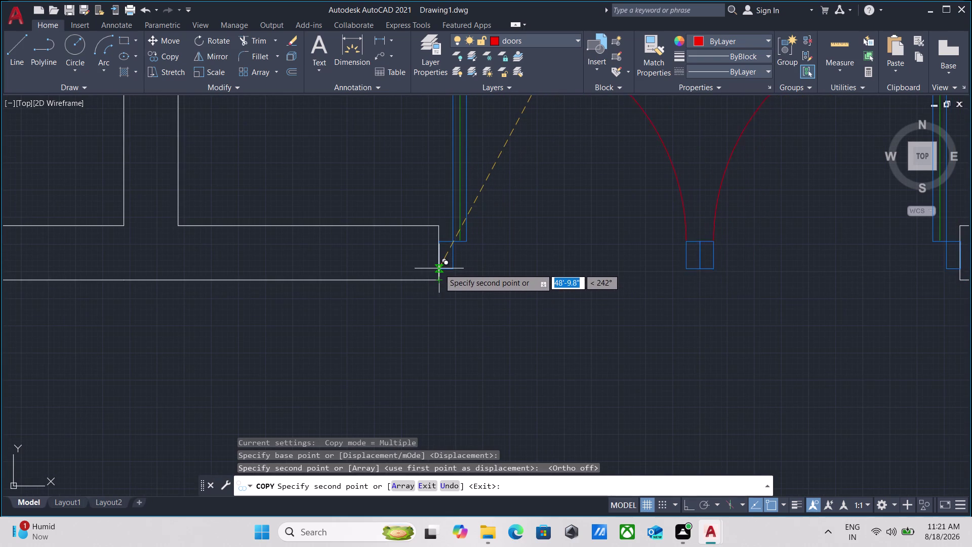
Place the last copy of the door pieces and end the Copy command.
click(440, 281)
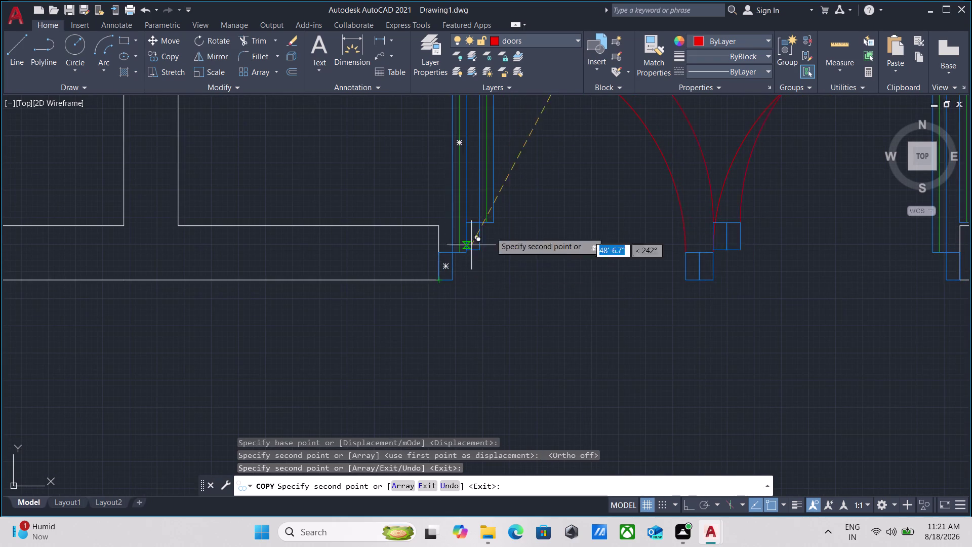
scroll(down, 3)
key(Escape)
Move the left doorway's two jamb pieces onto the wall end.
scroll(up, 3)
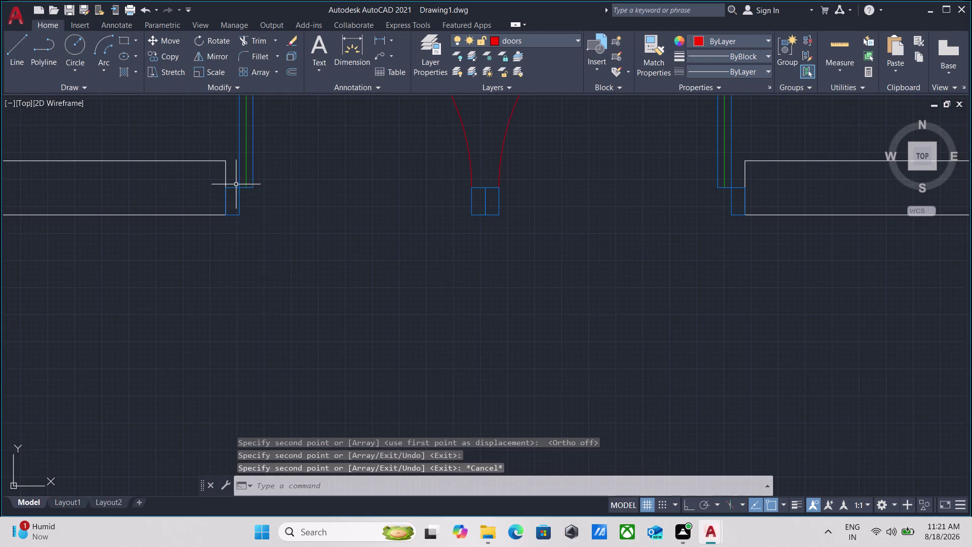
scroll(up, 3)
scroll(down, 3)
middle_drag(236, 176, 229, 331)
scroll(up, 3)
drag(252, 339, 251, 322)
click(213, 190)
key(m)
key(Return)
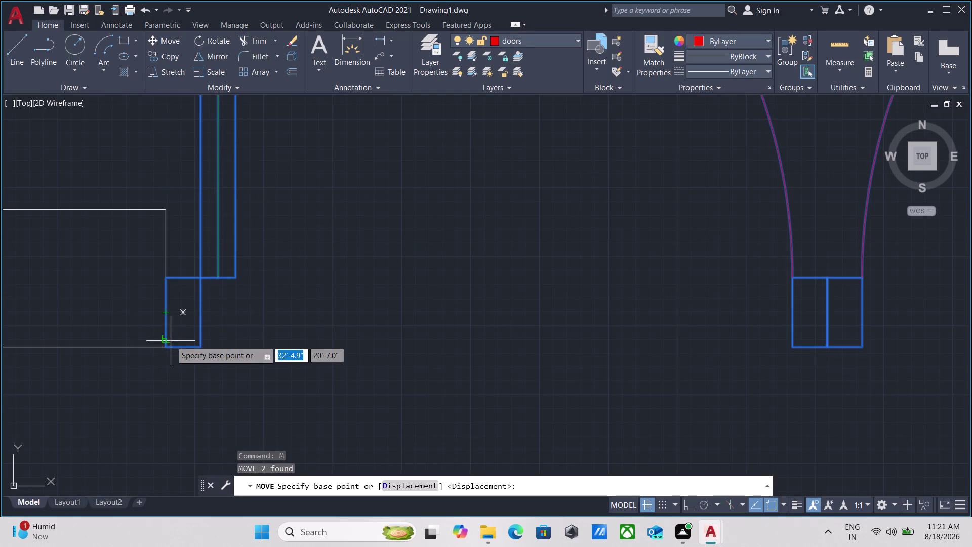
click(165, 312)
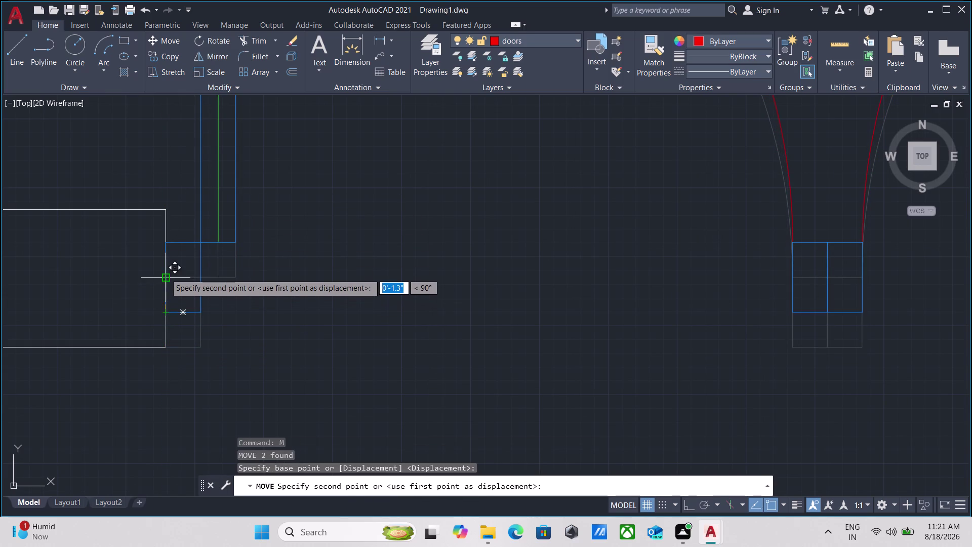
click(167, 280)
Move the next lower doorway's jamb pieces to align with its wall end.
scroll(down, 3)
scroll(down, 3)
middle_drag(300, 285, 139, 286)
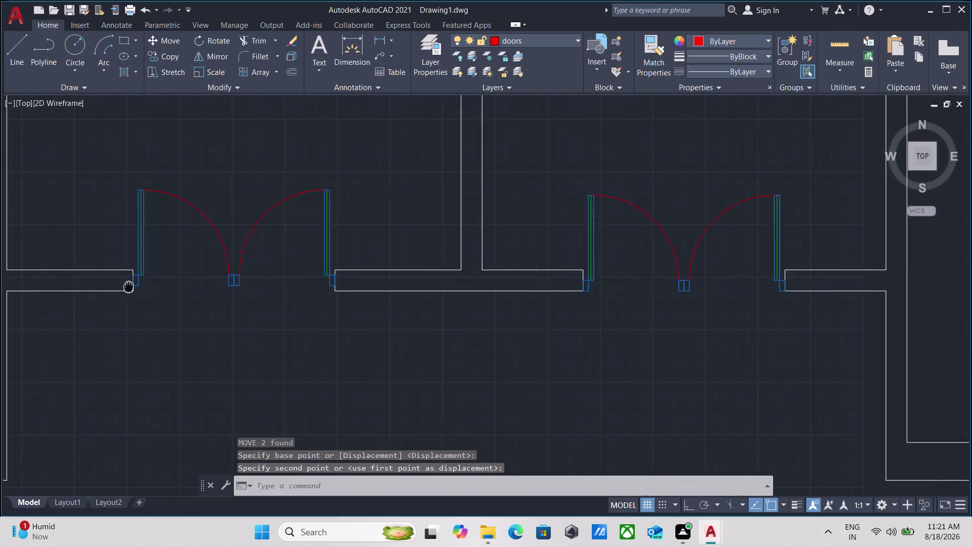
middle_drag(140, 286, 85, 287)
middle_drag(425, 291, 218, 336)
scroll(up, 3)
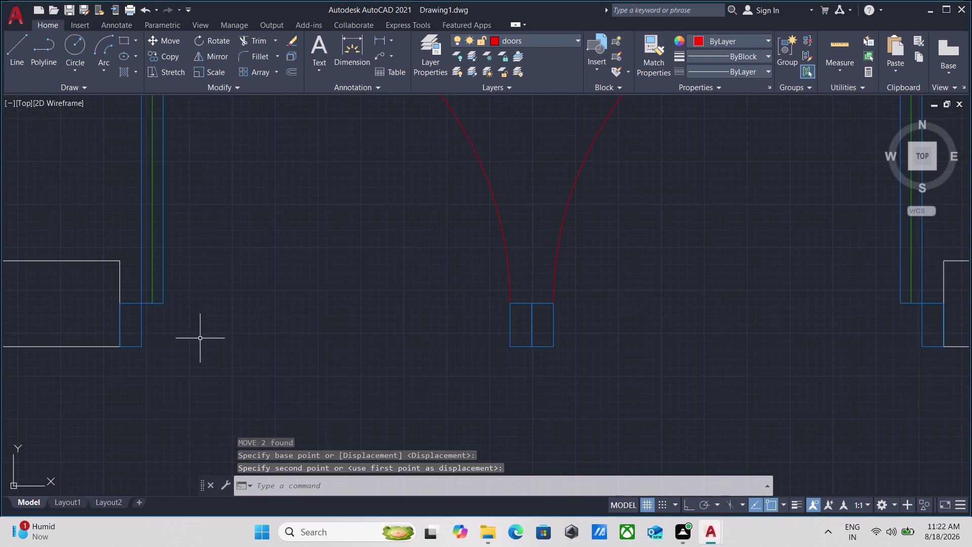
middle_drag(202, 338, 351, 308)
drag(349, 307, 340, 297)
click(289, 231)
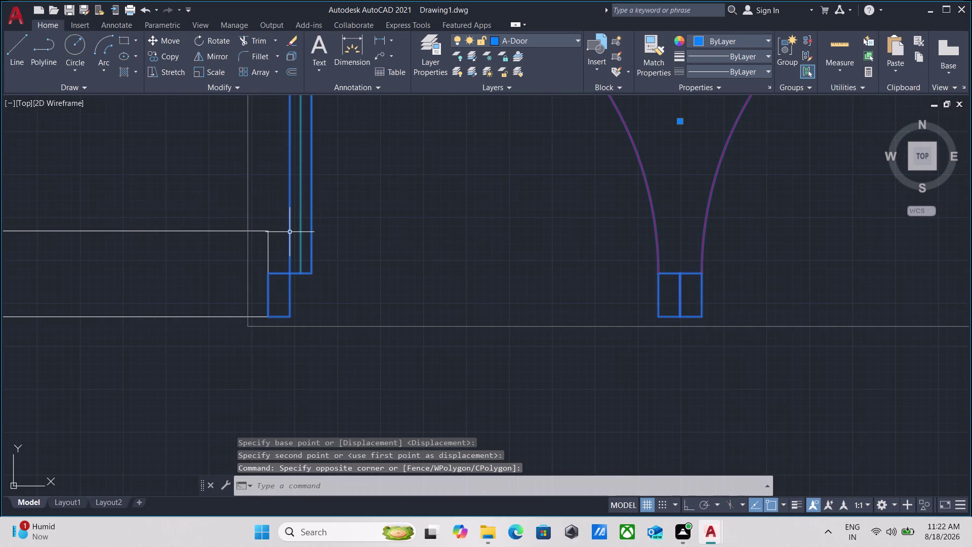
key(m)
key(Return)
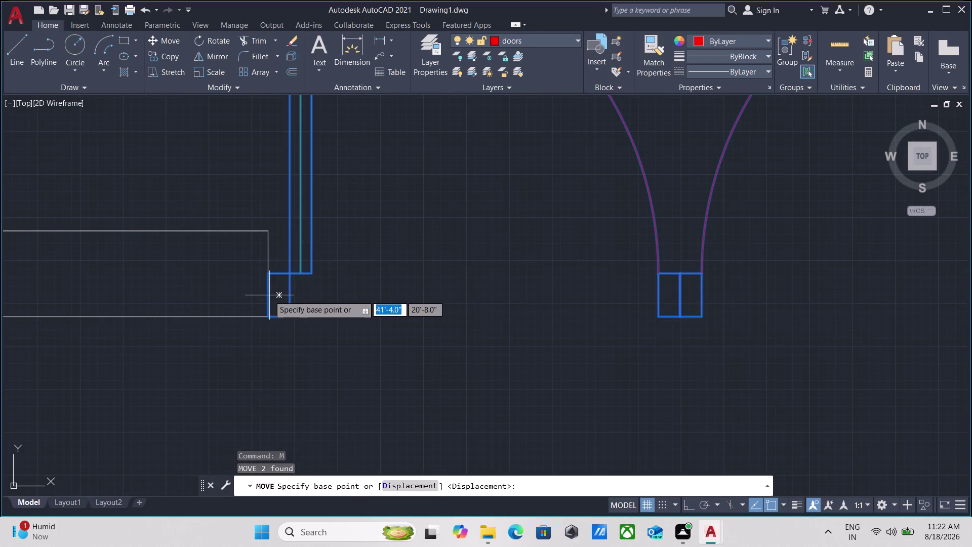
click(267, 295)
click(267, 272)
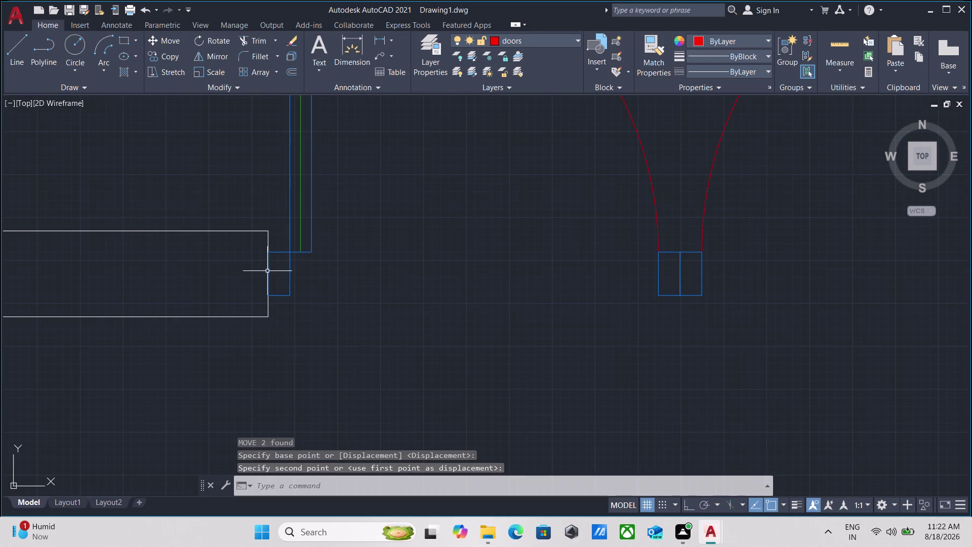
Pan and zoom around the floor plan to review the placed door blocks.
scroll(down, 3)
scroll(down, 3)
middle_drag(487, 250, 461, 304)
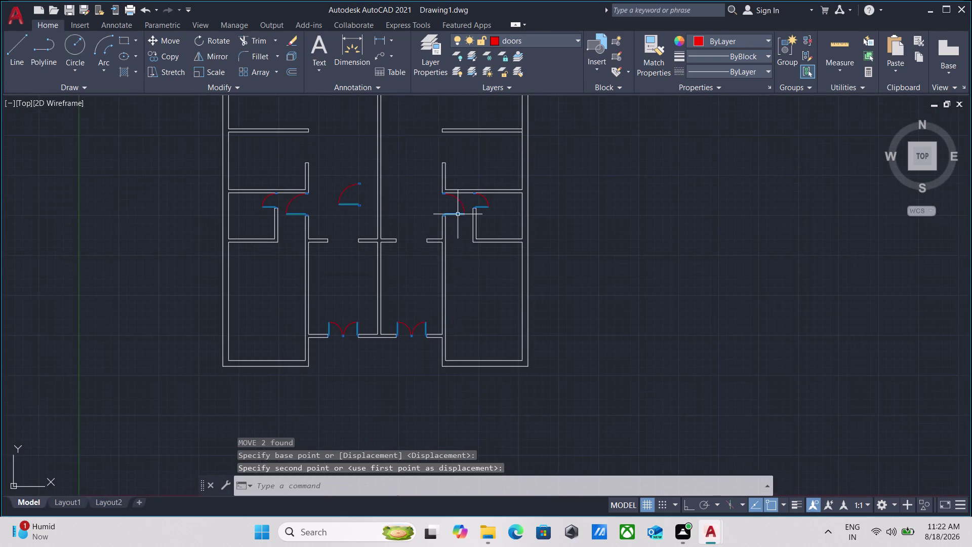
scroll(up, 3)
scroll(down, 3)
middle_drag(294, 271, 340, 318)
scroll(up, 3)
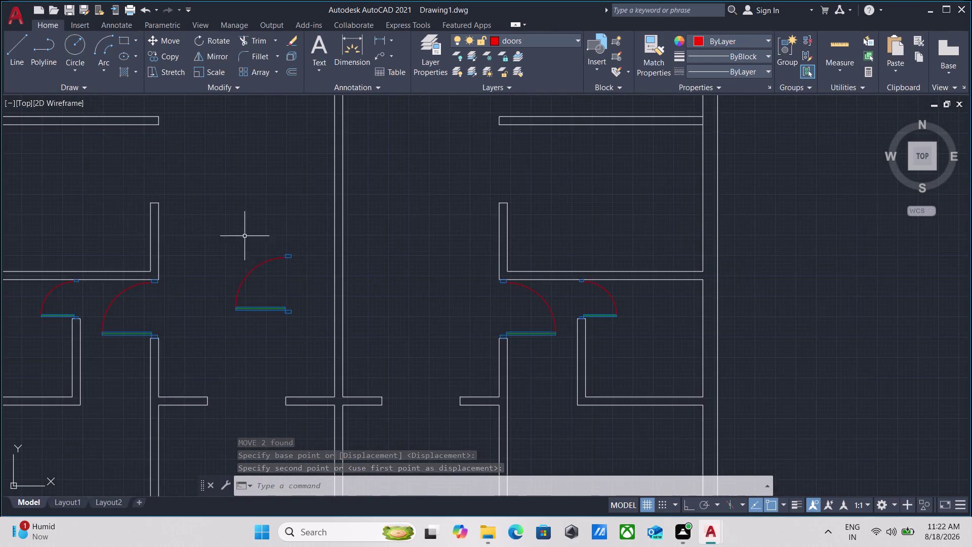
scroll(down, 3)
middle_drag(239, 227, 242, 255)
middle_drag(271, 209, 279, 300)
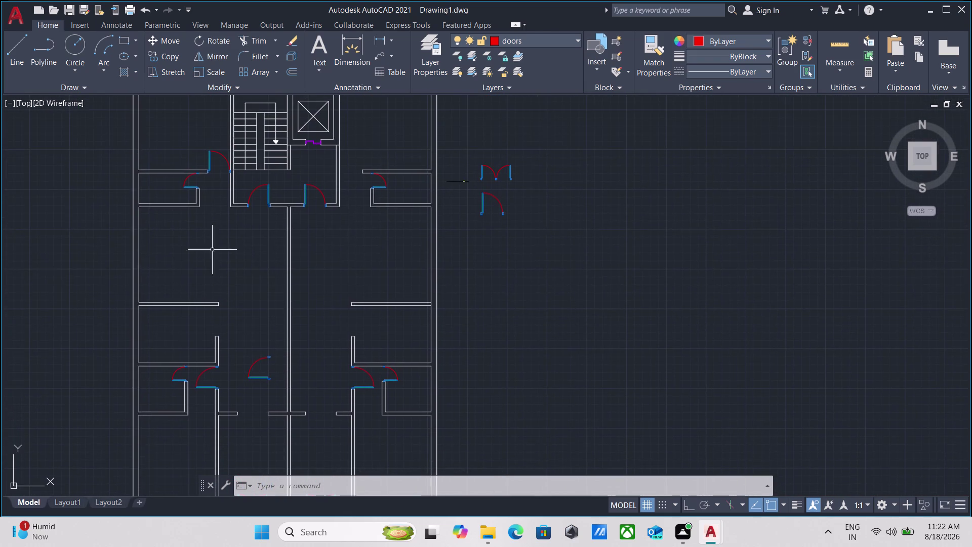
scroll(up, 3)
middle_drag(202, 247, 211, 308)
scroll(down, 3)
scroll(up, 3)
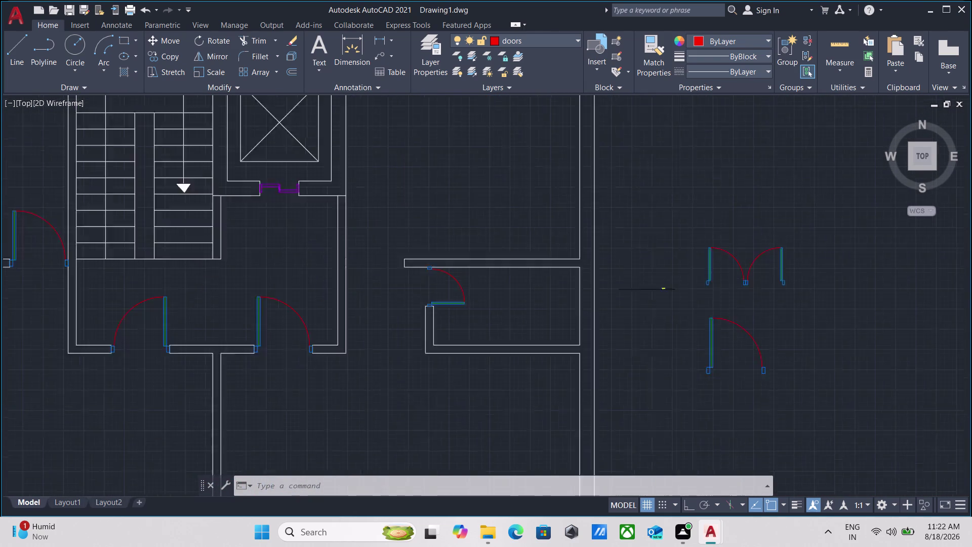
scroll(down, 3)
scroll(down, 3)
middle_drag(301, 369, 322, 257)
scroll(down, 3)
scroll(up, 3)
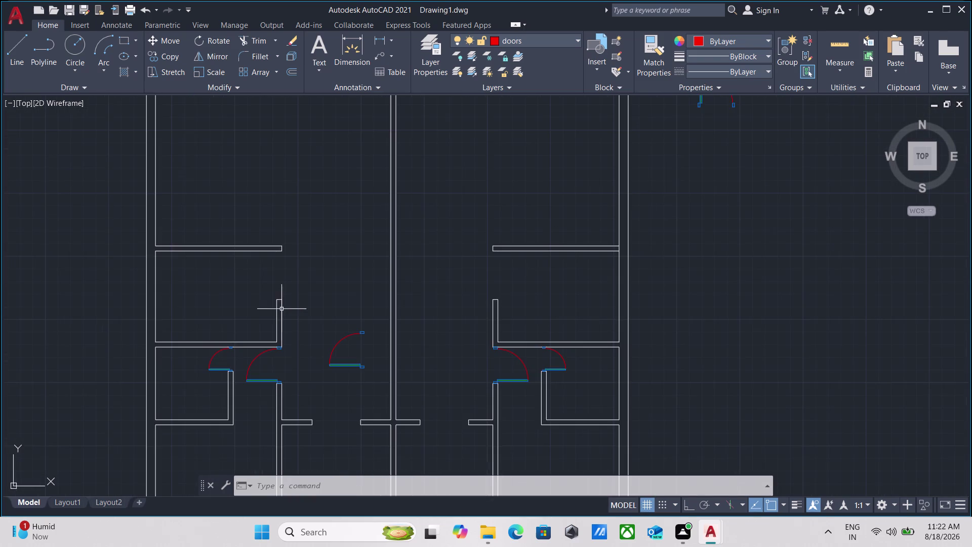
scroll(up, 3)
scroll(down, 3)
middle_drag(258, 386, 240, 292)
middle_drag(209, 379, 209, 292)
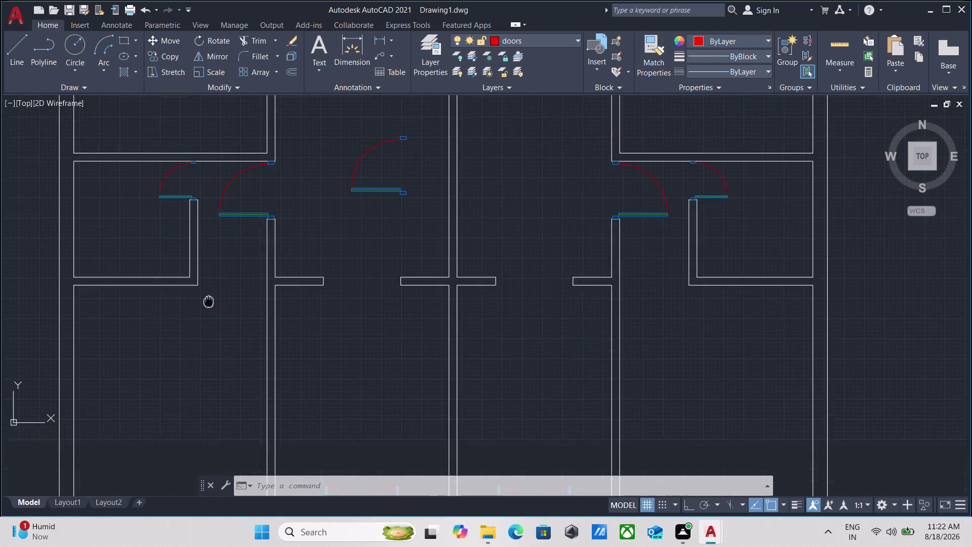
middle_drag(209, 292, 209, 235)
scroll(down, 3)
middle_drag(191, 345, 193, 256)
scroll(up, 3)
scroll(down, 3)
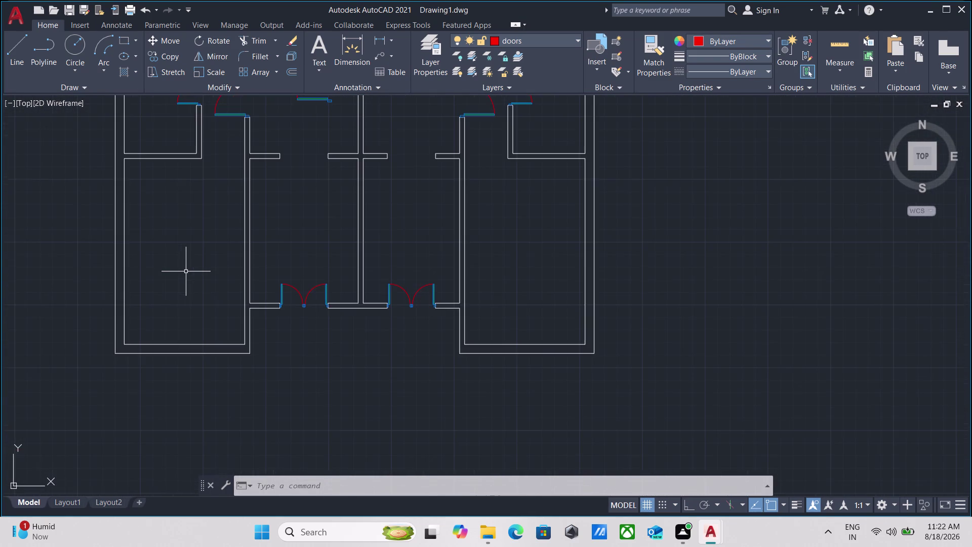
scroll(down, 3)
middle_drag(395, 176, 358, 329)
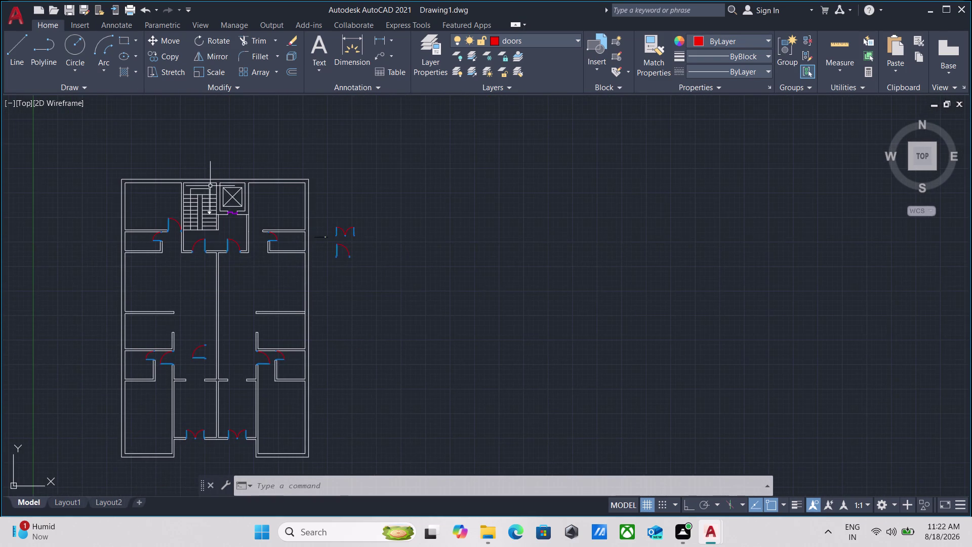
scroll(up, 3)
scroll(down, 3)
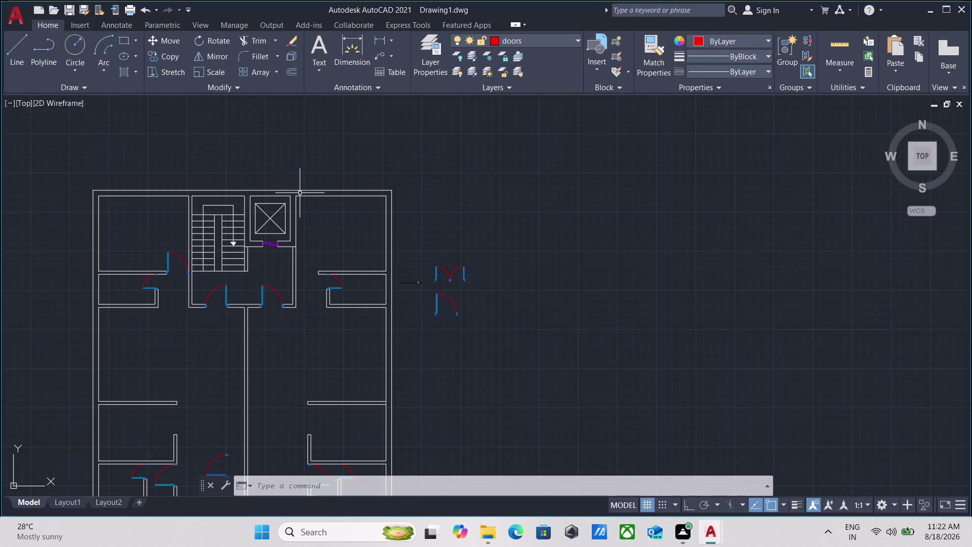
scroll(down, 3)
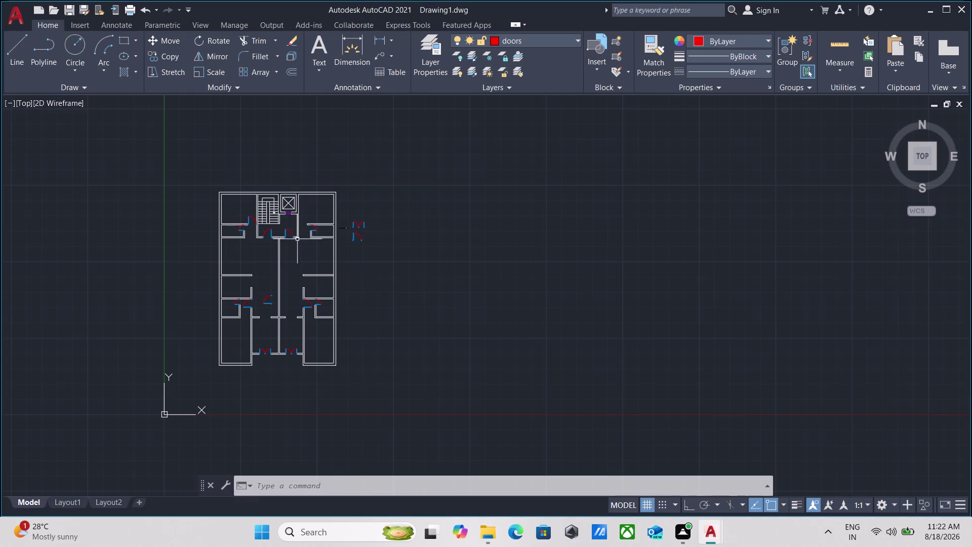
scroll(up, 3)
scroll(down, 3)
scroll(up, 3)
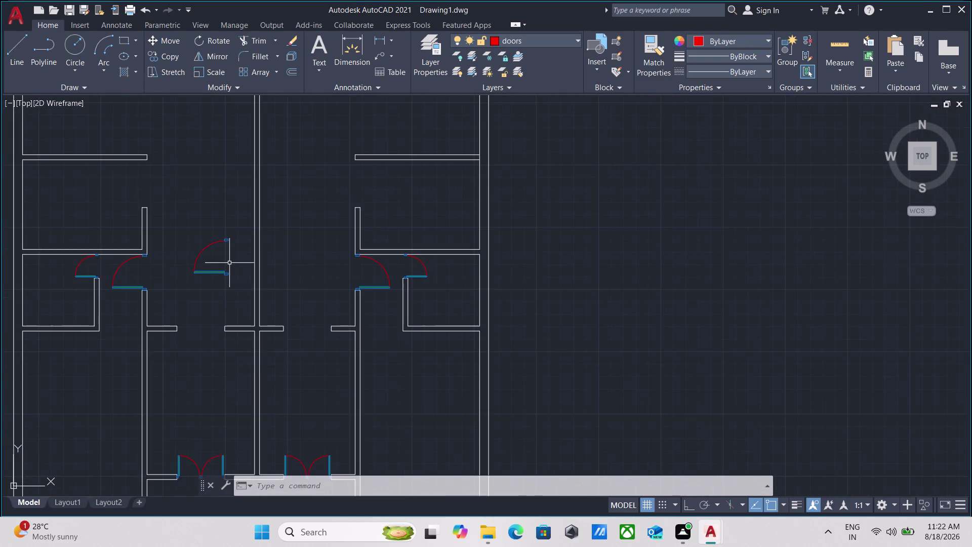
scroll(up, 3)
Window-select the extra corridor door block and bring up its context menu.
drag(248, 333, 244, 324)
click(199, 241)
scroll(down, 3)
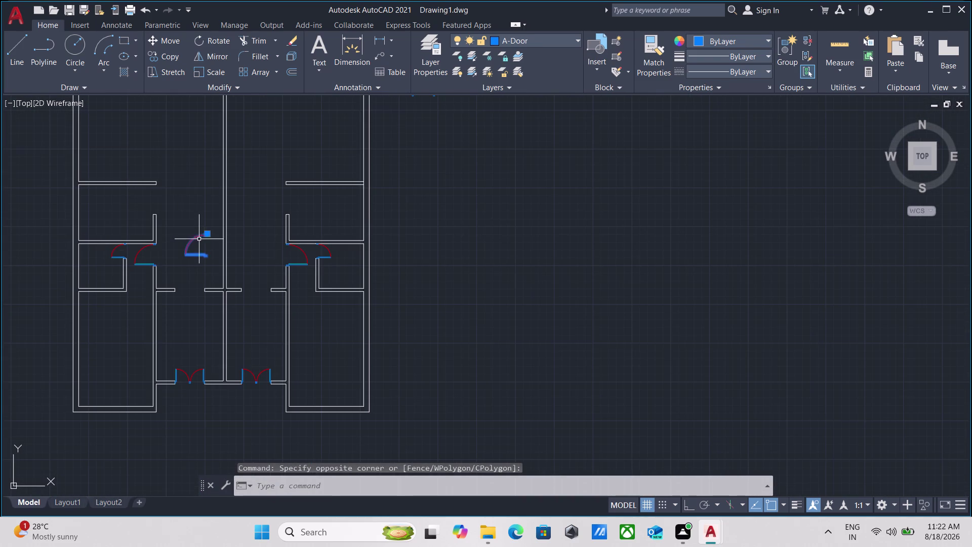
right_click(185, 188)
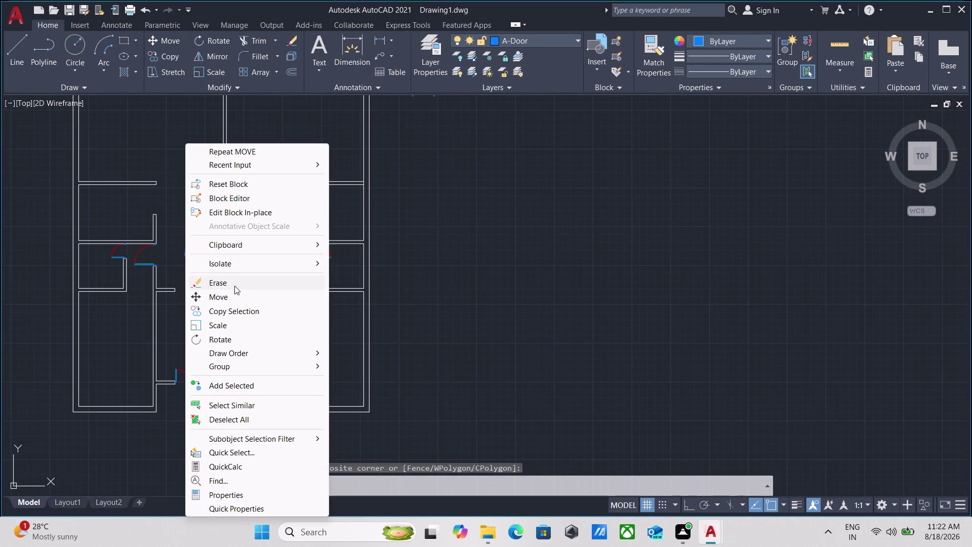
Erase the selected corridor door and confirm the corridor is clear.
click(230, 284)
scroll(down, 3)
middle_drag(207, 242, 221, 279)
Pan and zoom across the plan to the staircase and top-left room.
scroll(up, 3)
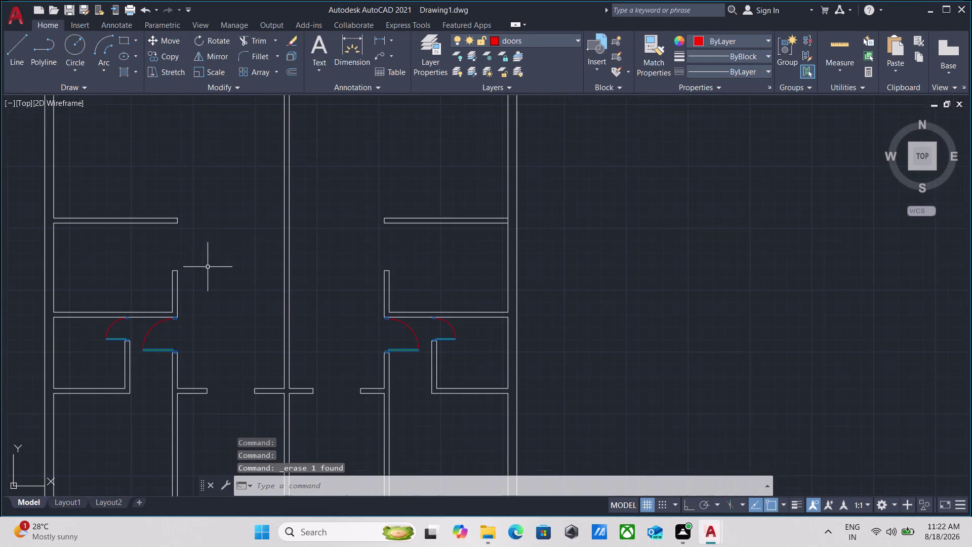
scroll(up, 3)
scroll(down, 3)
middle_drag(167, 247, 230, 278)
scroll(down, 3)
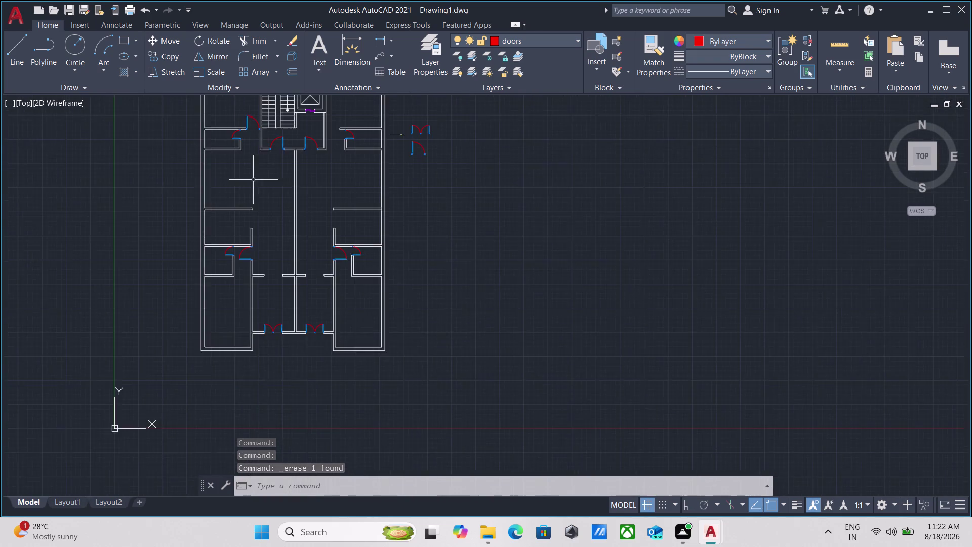
middle_drag(253, 179, 246, 208)
scroll(up, 3)
scroll(down, 3)
scroll(down, 3)
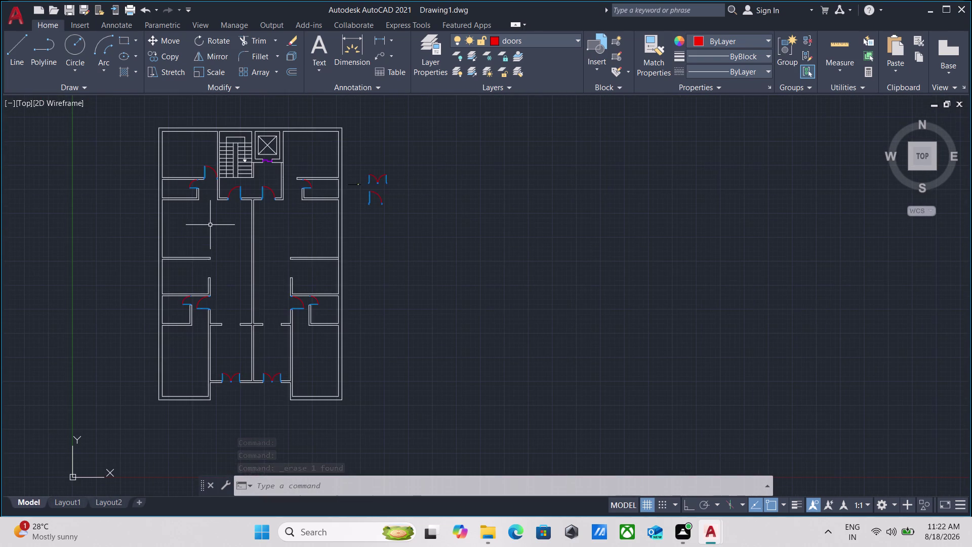
scroll(up, 3)
scroll(down, 3)
middle_drag(229, 342, 256, 220)
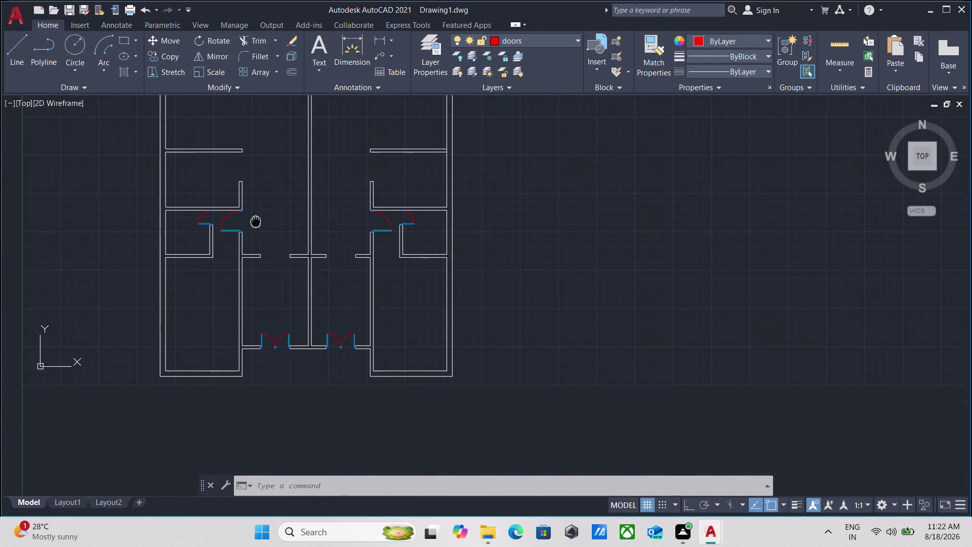
scroll(up, 3)
scroll(down, 3)
scroll(down, 3)
middle_drag(261, 197, 248, 356)
scroll(up, 3)
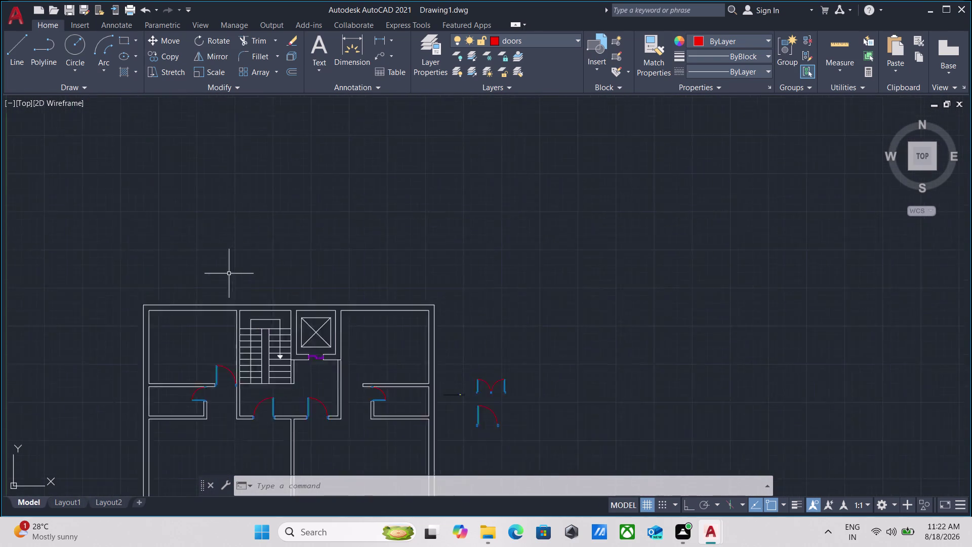
scroll(up, 3)
middle_drag(182, 373, 212, 331)
scroll(up, 3)
scroll(up, 3)
middle_drag(201, 333, 207, 316)
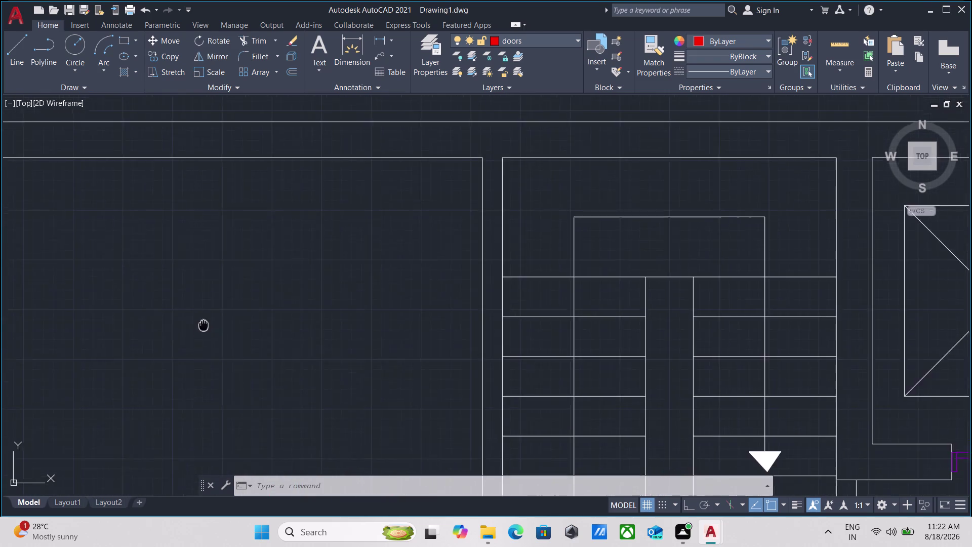
middle_drag(207, 317, 232, 283)
scroll(down, 3)
text(m)
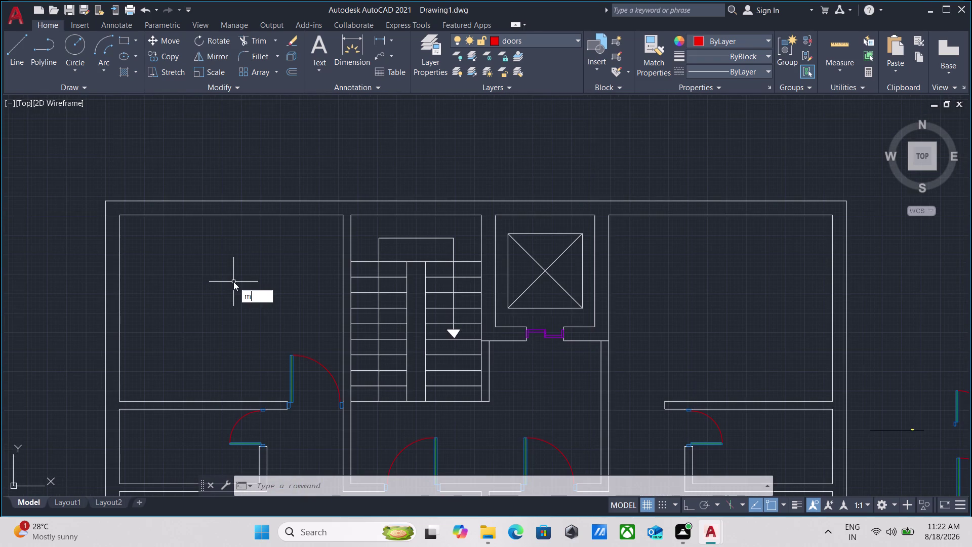
text(ea)
key(Return)
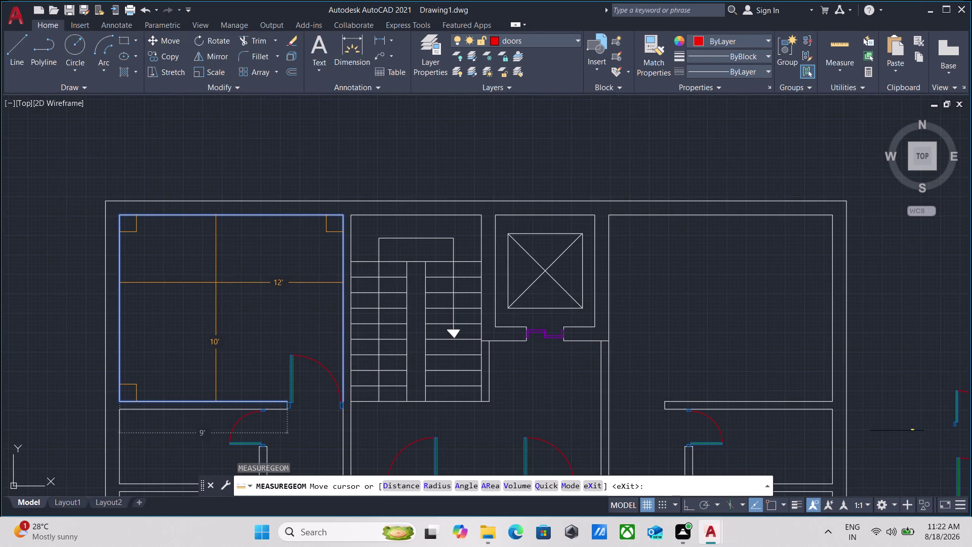
key(Escape)
scroll(down, 3)
middle_drag(215, 281, 222, 251)
scroll(up, 3)
scroll(down, 3)
middle_drag(193, 311, 181, 277)
scroll(down, 3)
scroll(up, 3)
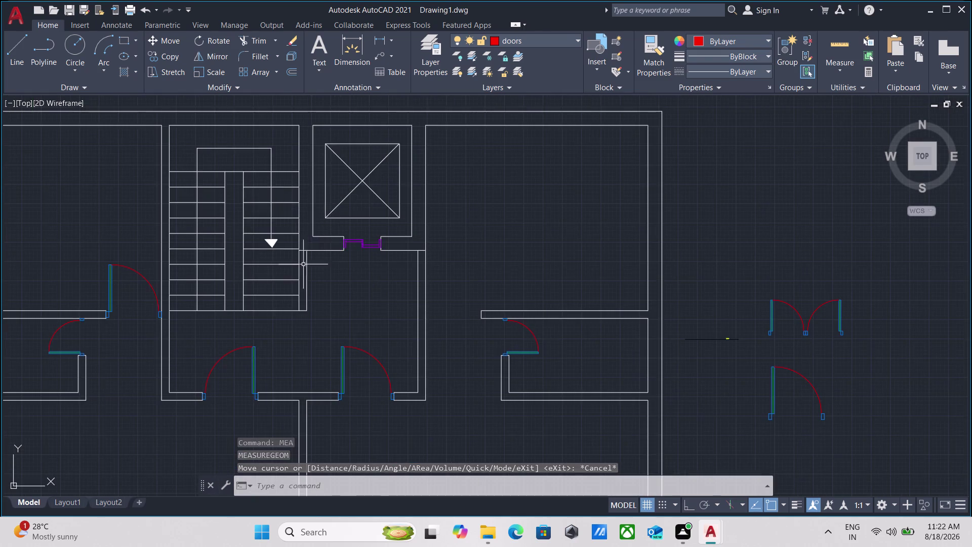
scroll(up, 3)
scroll(down, 3)
scroll(up, 3)
scroll(down, 3)
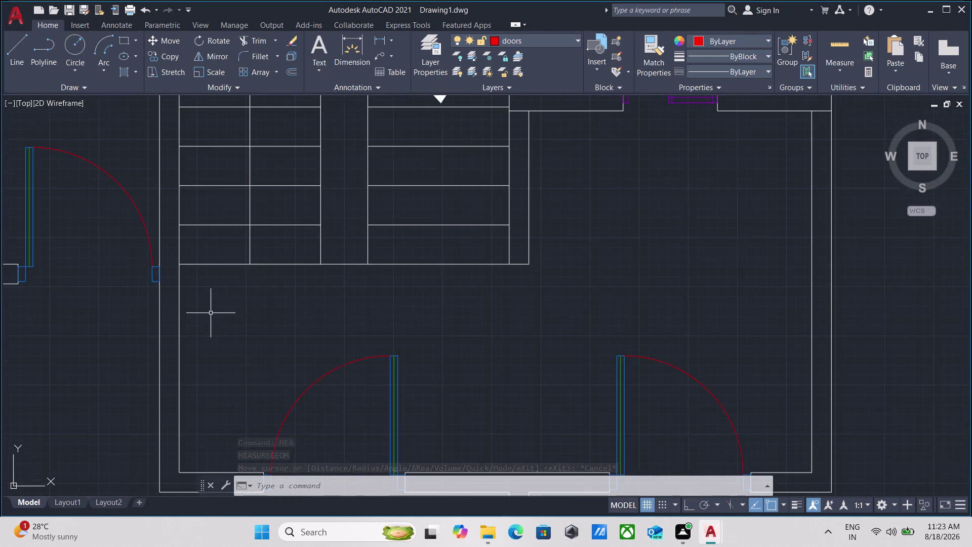
middle_drag(212, 313, 207, 338)
scroll(down, 3)
scroll(up, 3)
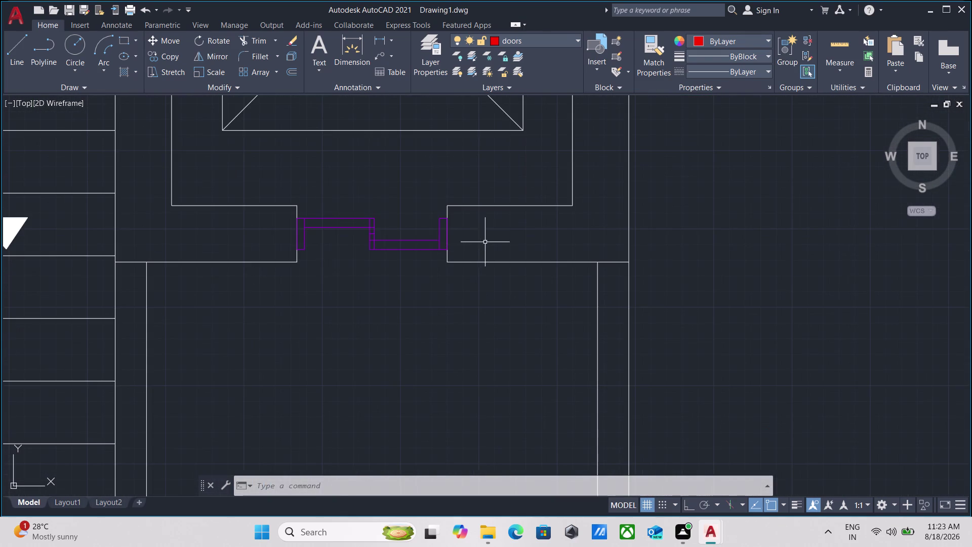
scroll(down, 3)
middle_drag(399, 255, 317, 318)
scroll(up, 3)
scroll(up, 3)
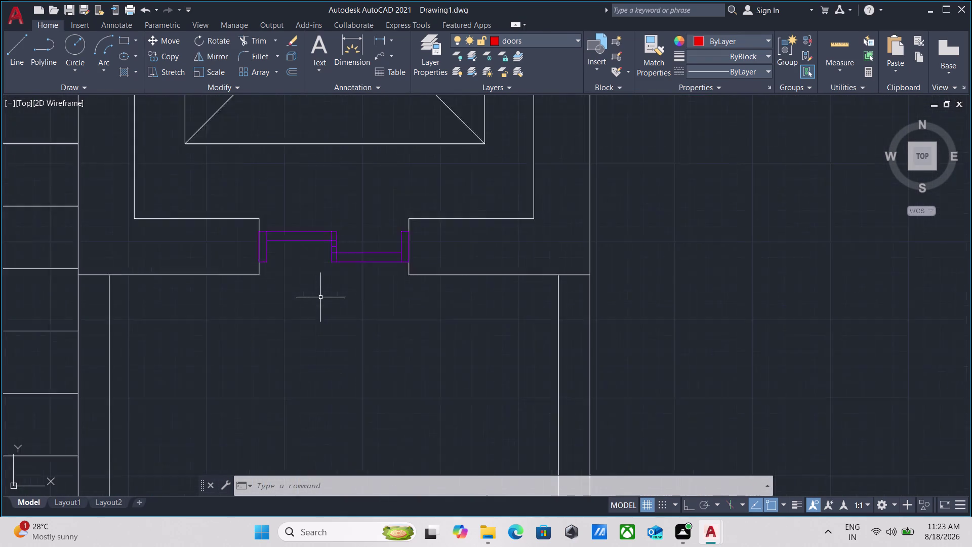
scroll(up, 3)
scroll(up, 3)
middle_click(337, 263)
scroll(down, 3)
scroll(down, 3)
scroll(down, 3)
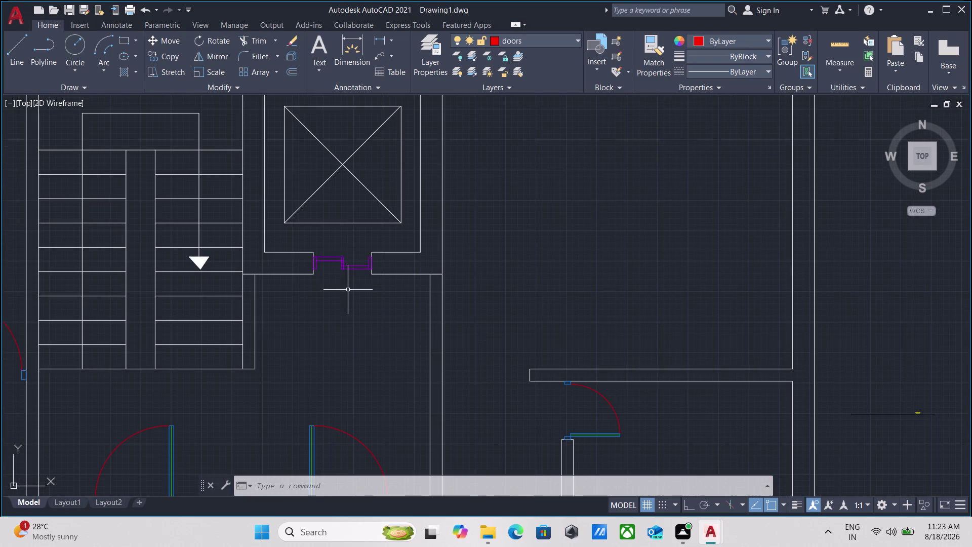
scroll(down, 3)
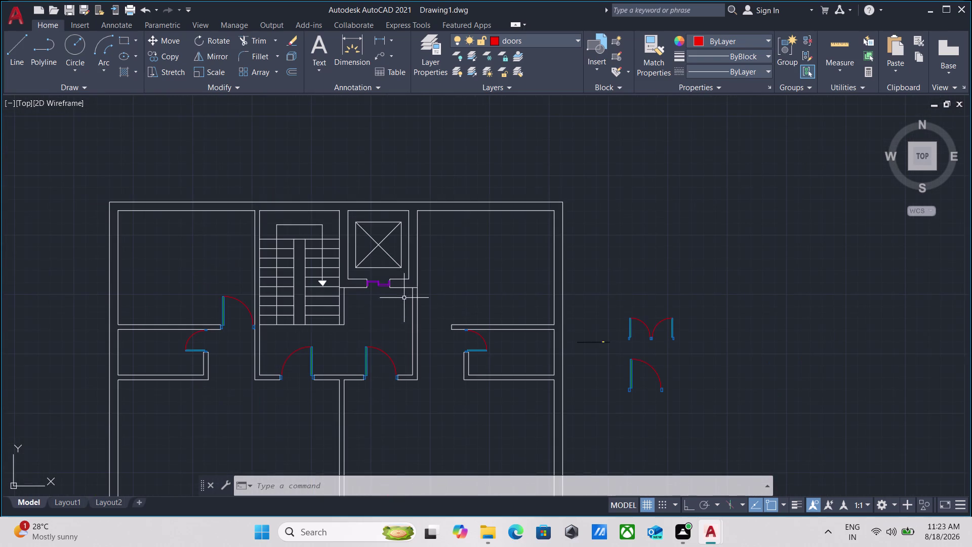
scroll(up, 3)
scroll(down, 3)
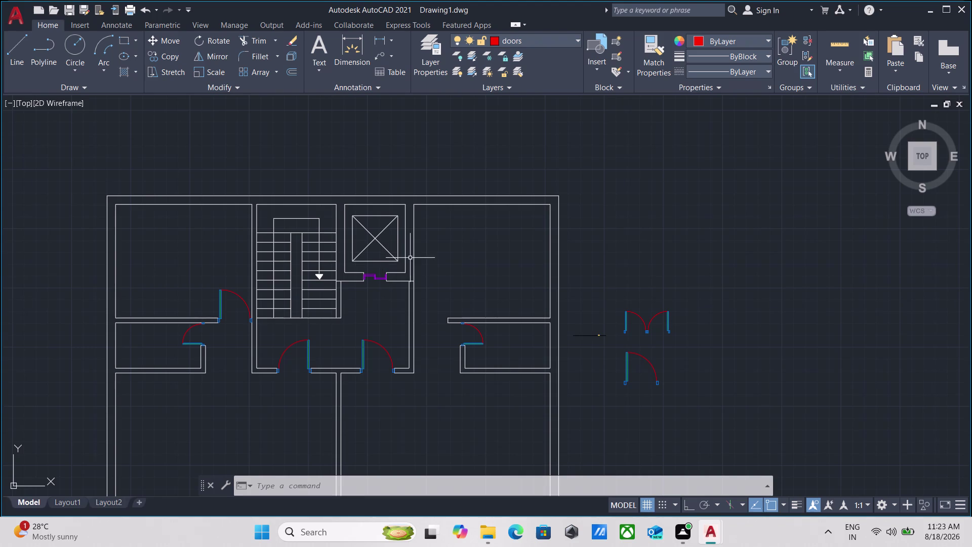
scroll(down, 3)
scroll(up, 3)
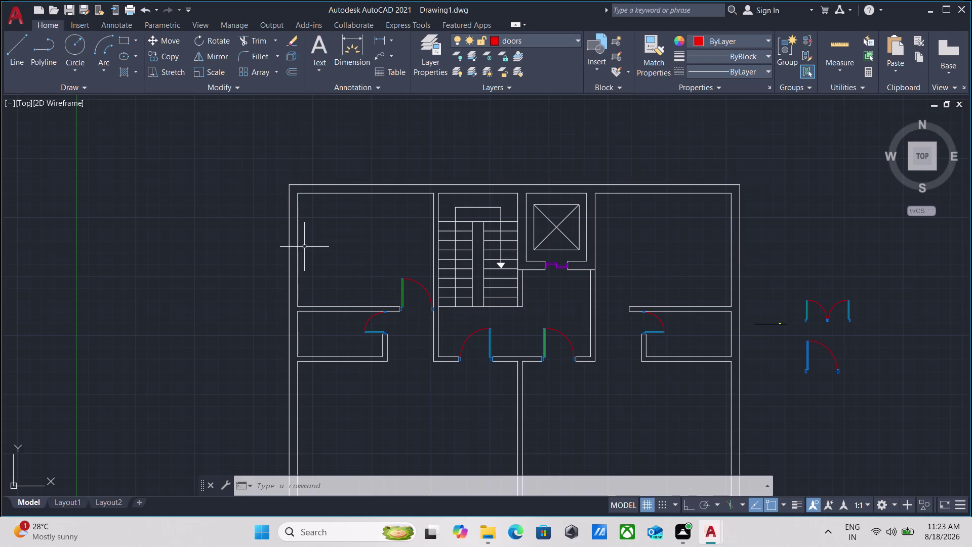
scroll(down, 3)
scroll(down, 3)
scroll(up, 3)
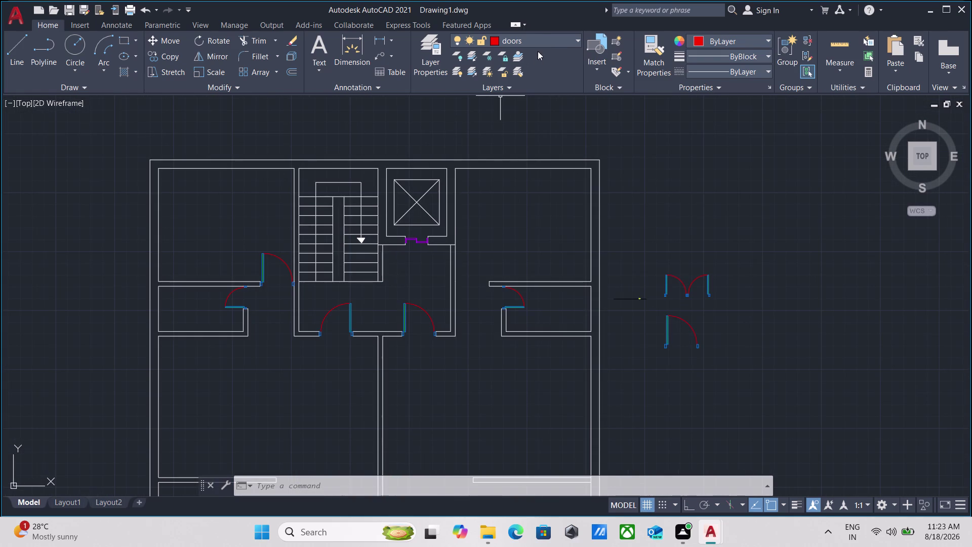
Choose the windows layer in the Layer dropdown, then pan to empty space above the plan.
click(543, 36)
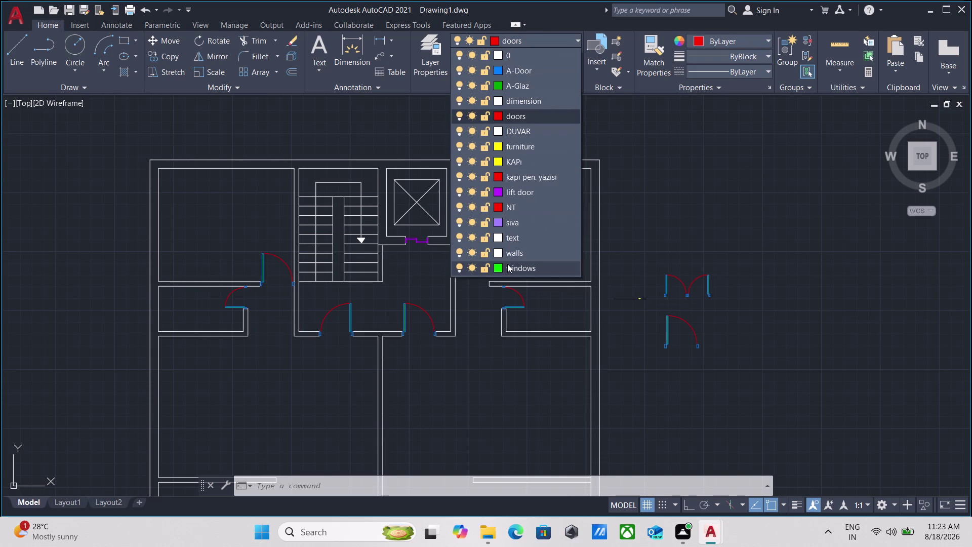
click(510, 269)
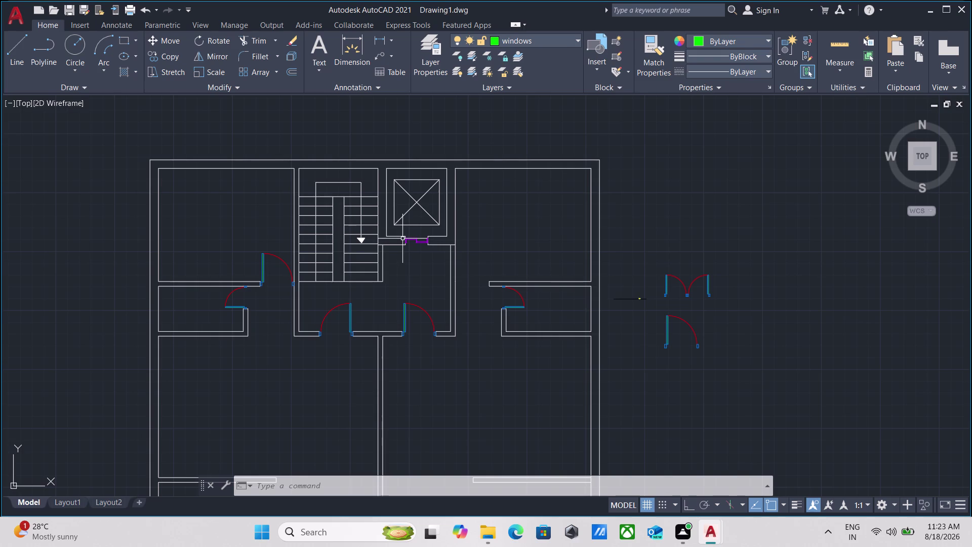
scroll(down, 3)
scroll(down, 3)
scroll(up, 3)
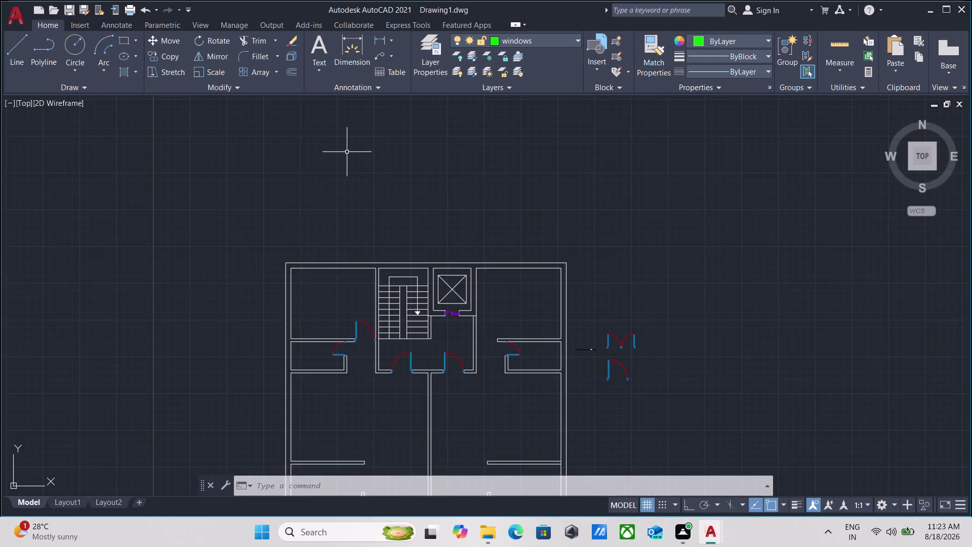
middle_drag(347, 152, 309, 205)
Draw a first rectangle with REC using a 5' value.
text(rec)
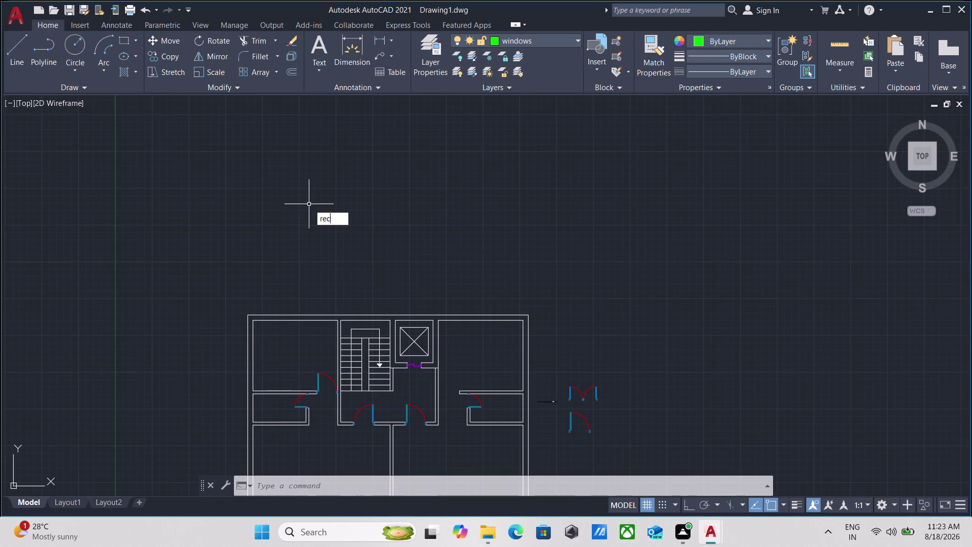
key(Return)
click(312, 233)
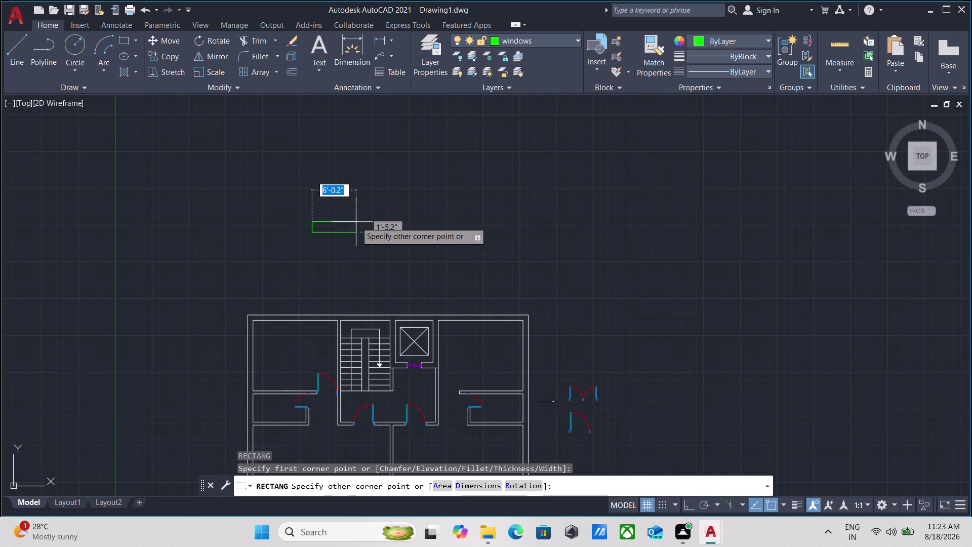
scroll(up, 3)
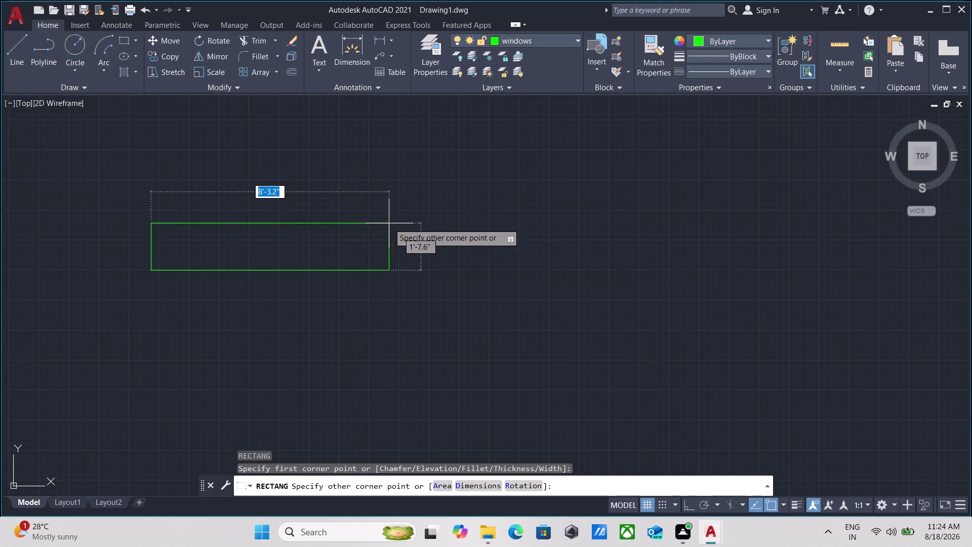
middle_drag(389, 223, 410, 263)
scroll(up, 3)
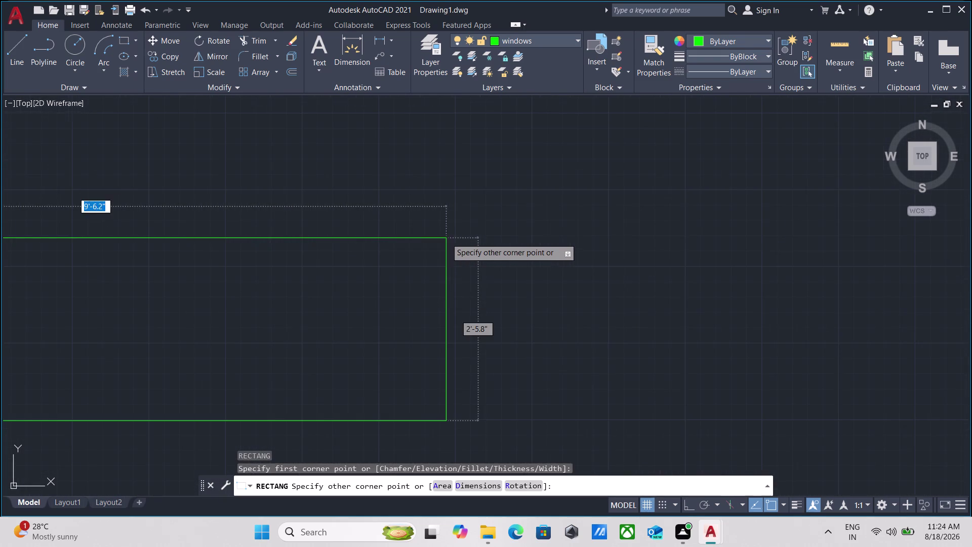
scroll(down, 3)
middle_drag(414, 255, 496, 254)
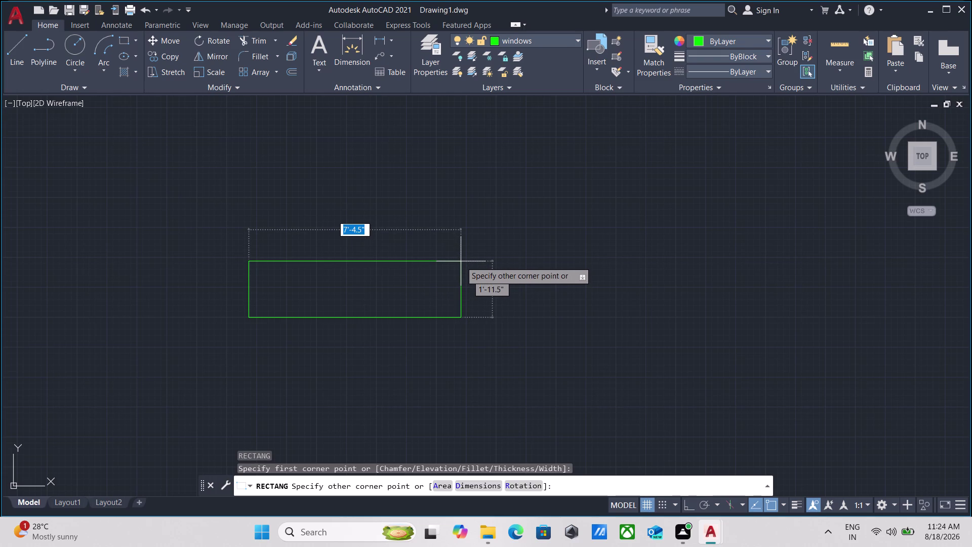
text(5')
key(Return)
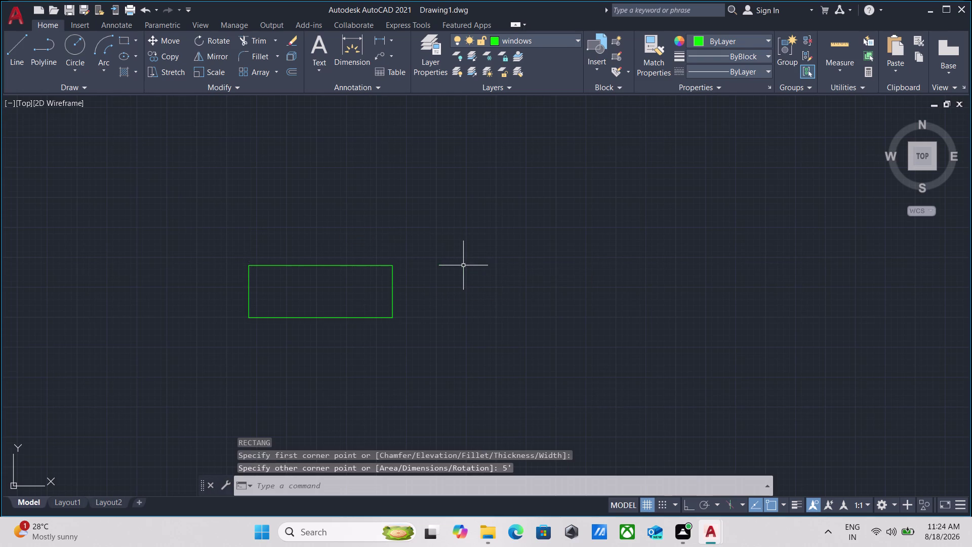
Erase the wrongly sized rectangle.
scroll(up, 3)
click(451, 293)
click(364, 289)
right_drag(362, 290, 355, 299)
click(407, 284)
Redraw the window rectangle at 5' long by 9 inches deep.
text(r)
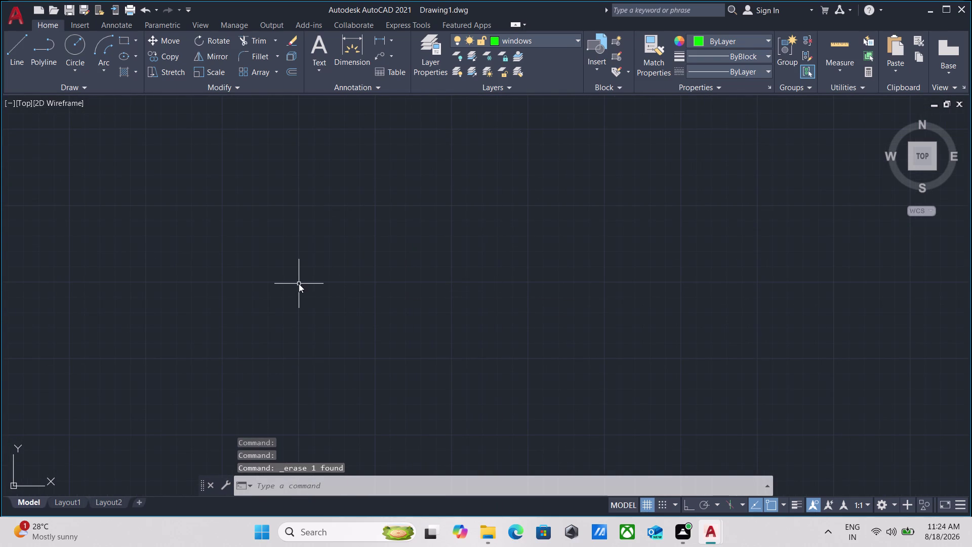
text(ec)
key(Return)
click(262, 290)
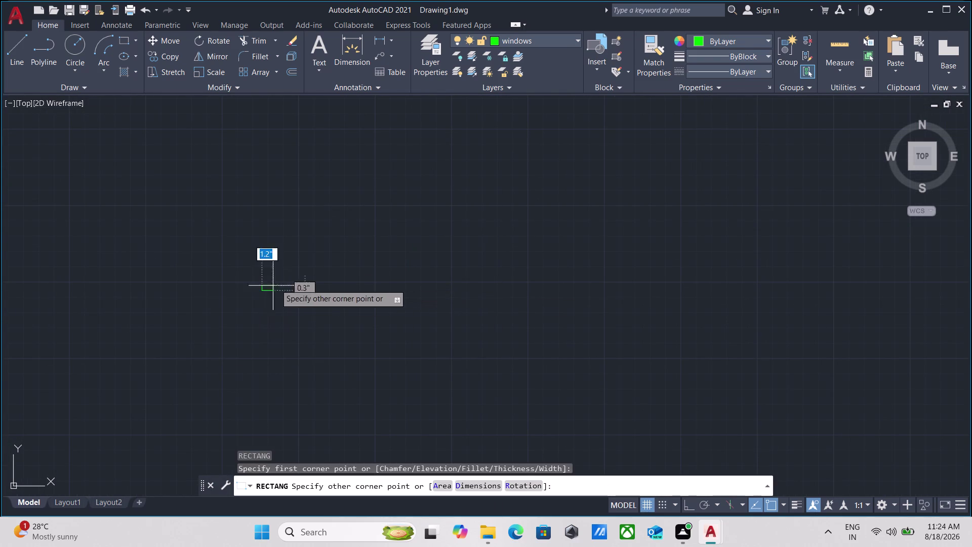
middle_drag(349, 245, 308, 349)
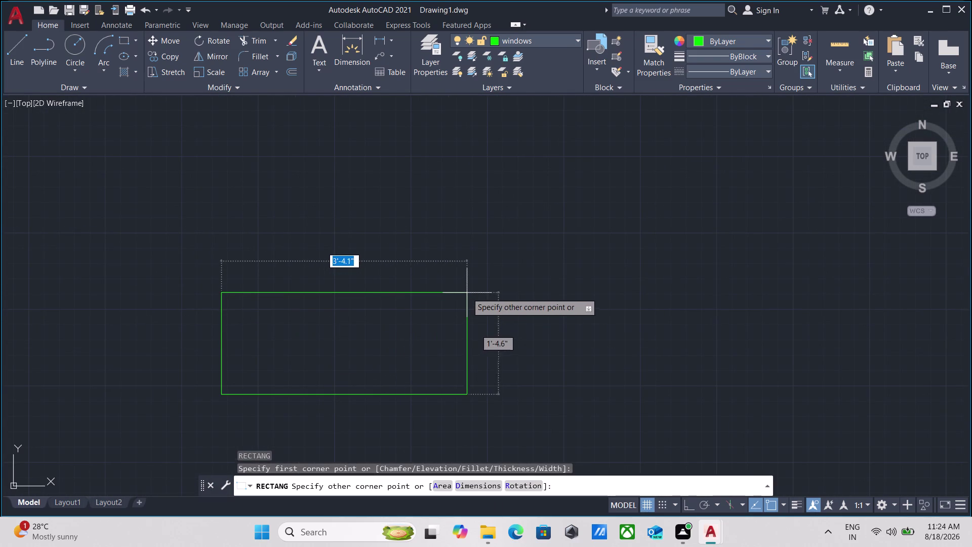
text(5)
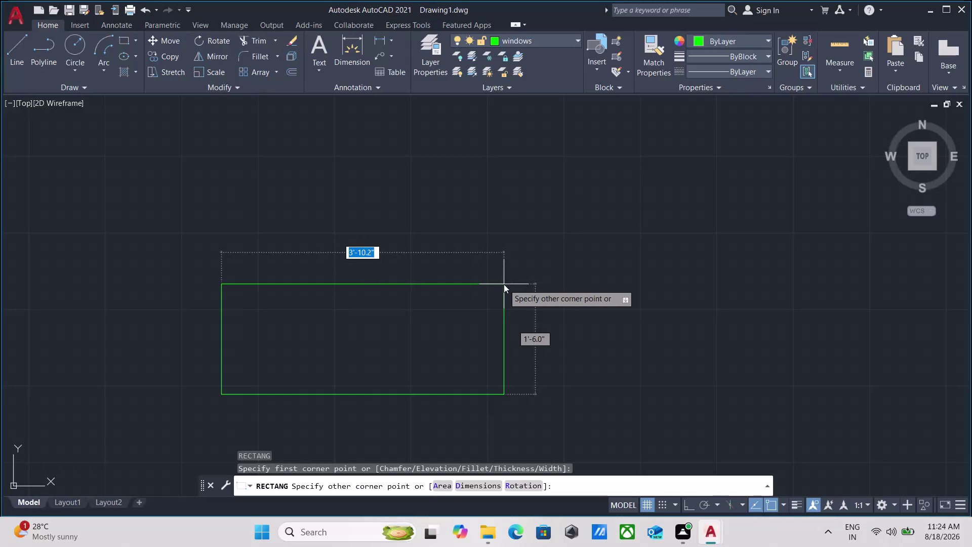
text(')
key(Tab)
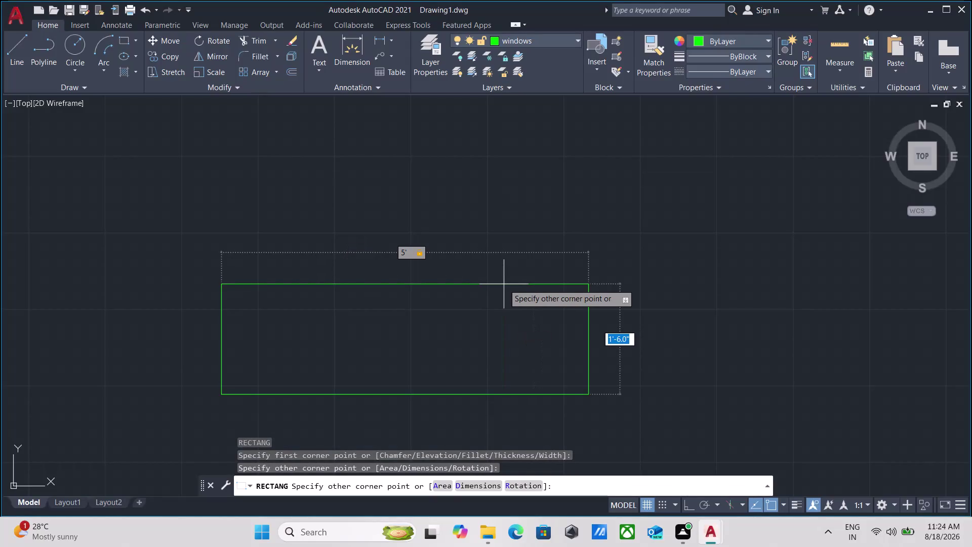
key(9)
key(Return)
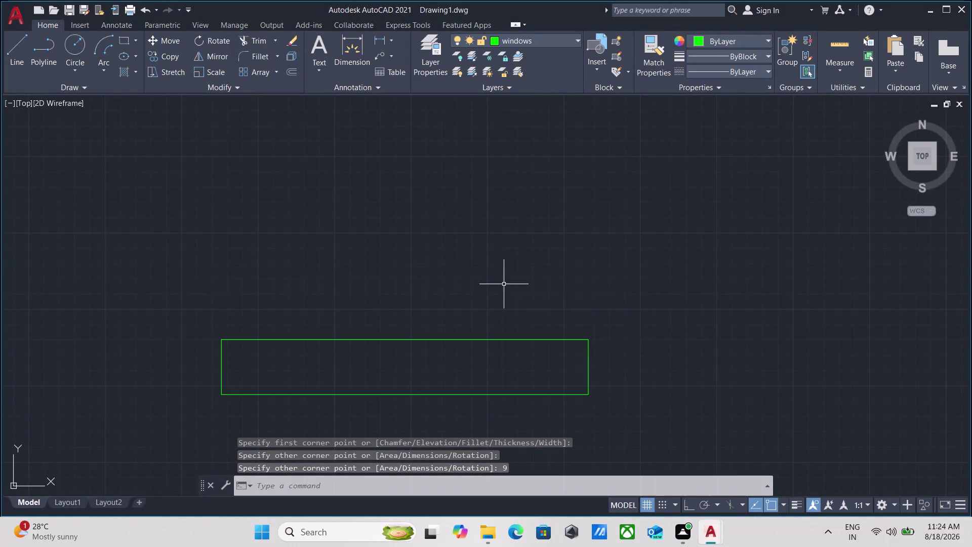
Pan around the new rectangle and select it with a crossing window.
scroll(up, 3)
scroll(down, 3)
middle_drag(263, 323, 290, 280)
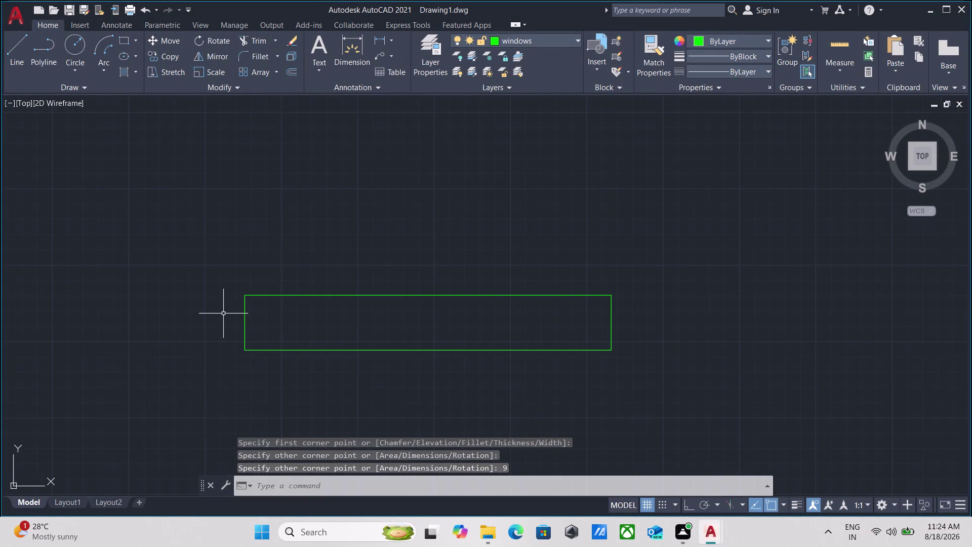
scroll(up, 3)
scroll(down, 3)
middle_drag(271, 322, 183, 346)
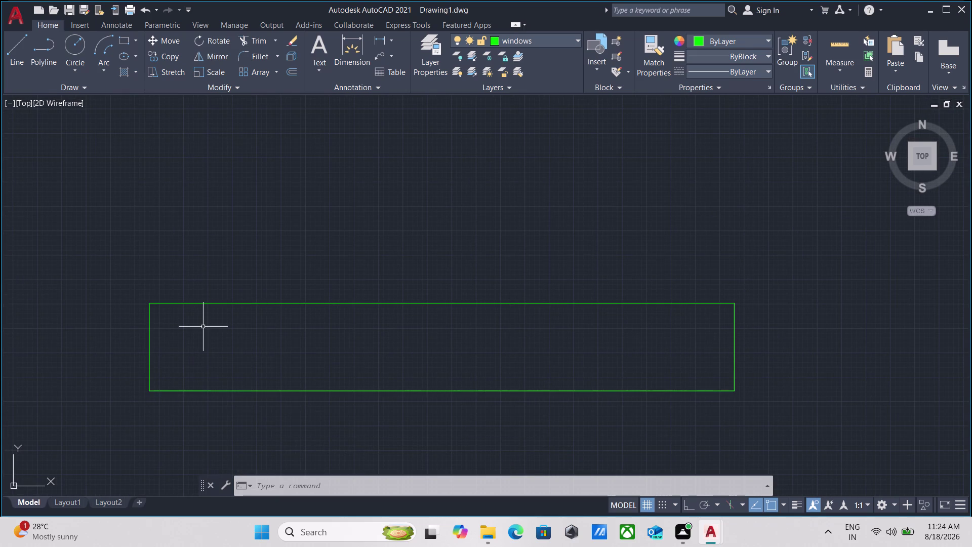
scroll(up, 3)
middle_drag(215, 327, 209, 332)
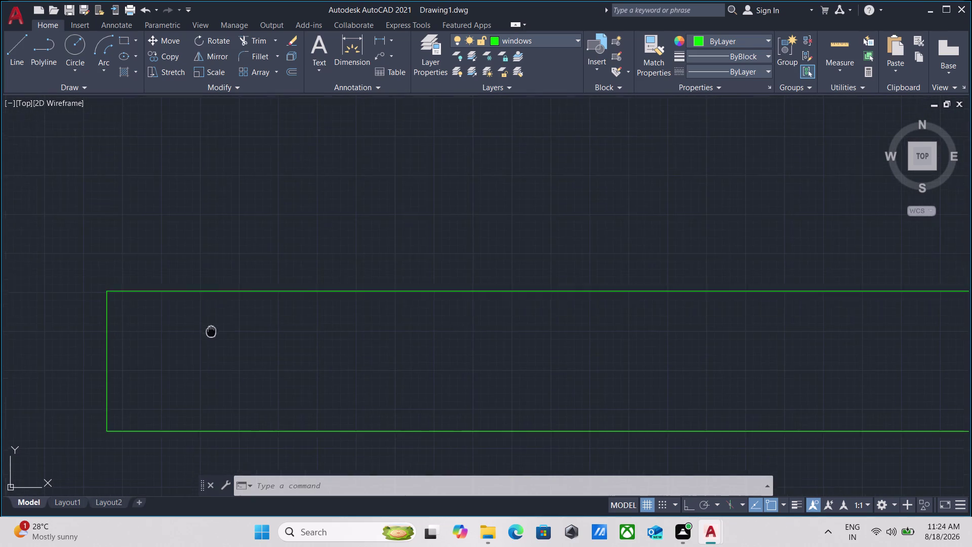
middle_drag(209, 332, 207, 335)
scroll(down, 3)
middle_drag(276, 346, 258, 345)
drag(612, 382, 571, 362)
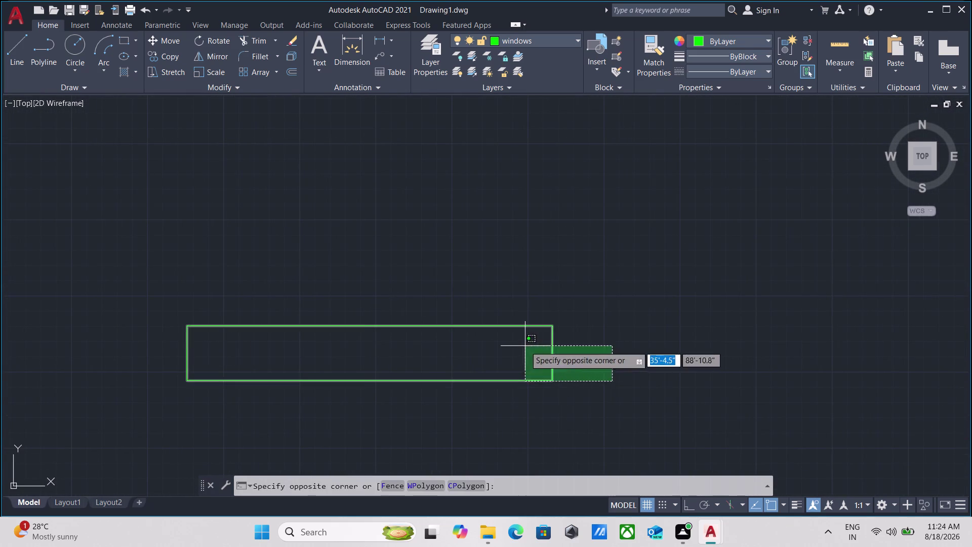
Explode the window rectangle into separate lines.
click(526, 345)
key(x)
key(Return)
scroll(up, 3)
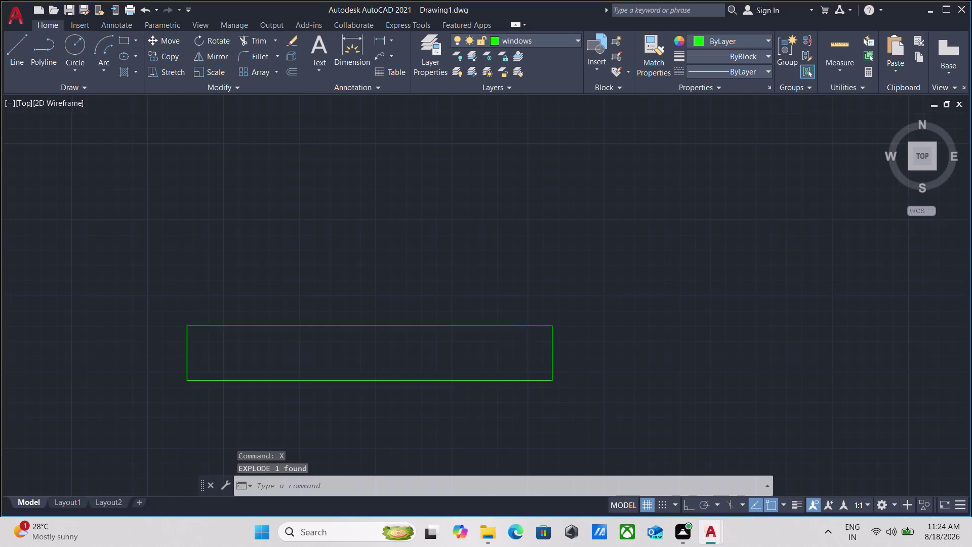
scroll(up, 3)
drag(551, 343, 518, 332)
click(443, 318)
Offset the first window end line 2 inches inward.
key(o)
key(Return)
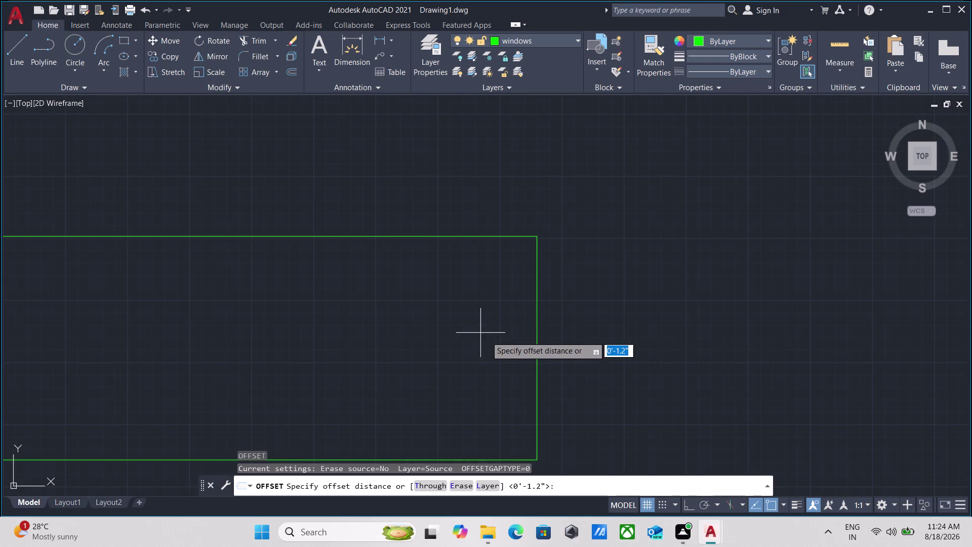
click(539, 348)
click(496, 346)
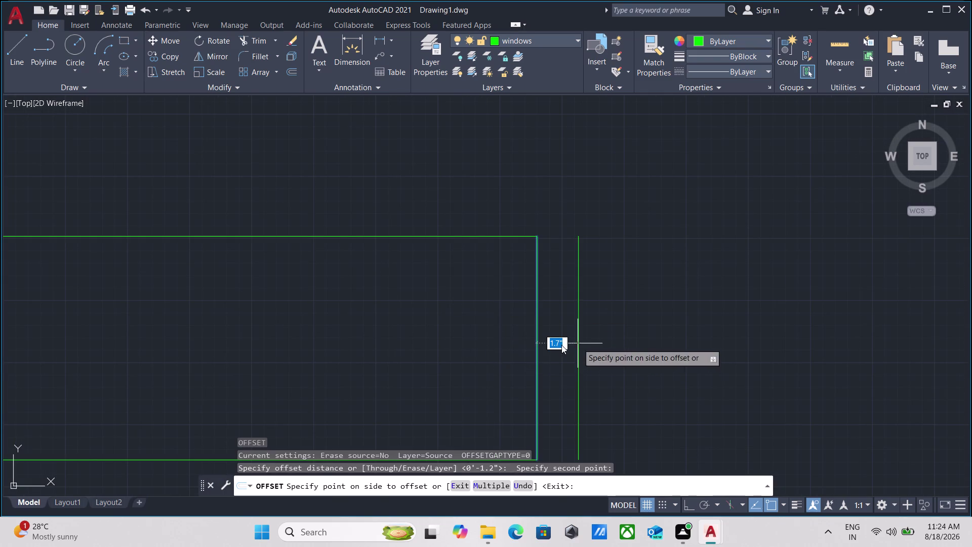
key(2)
key(Return)
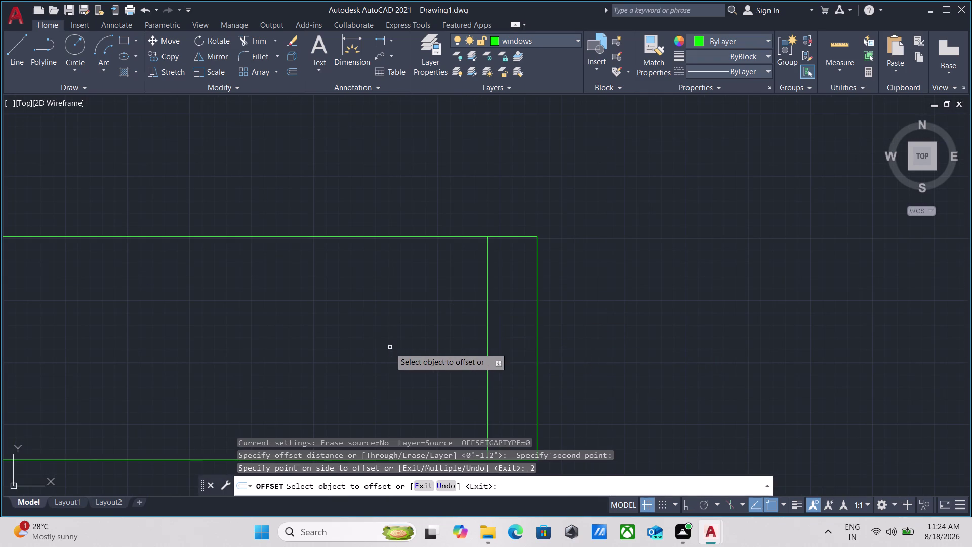
scroll(down, 3)
middle_drag(313, 337, 564, 286)
middle_drag(265, 278, 485, 307)
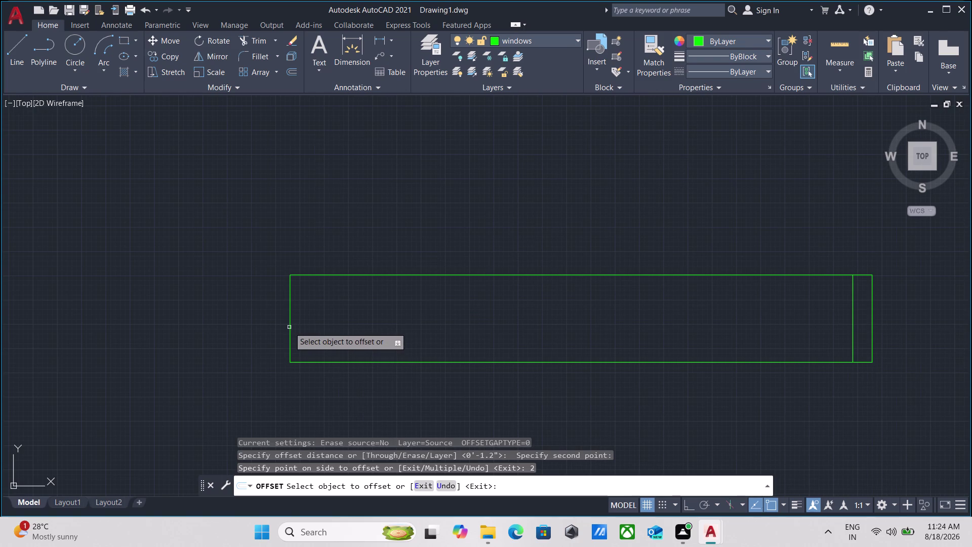
click(288, 326)
Add the second 2-inch inset line at the other window end.
key(2)
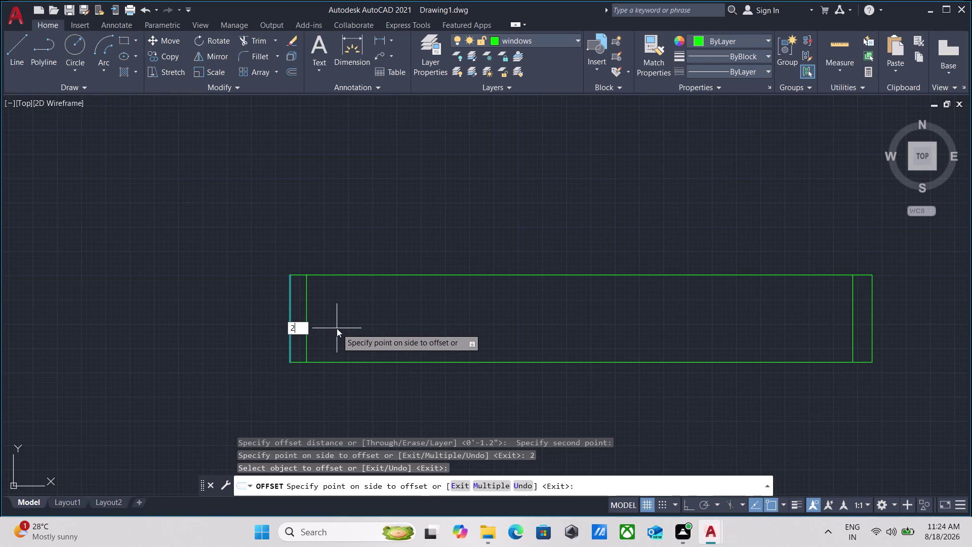
key(Return)
scroll(down, 3)
middle_drag(343, 328, 331, 341)
key(Escape)
Draw a horizontal line with Ortho on between the two inner end lines.
key(l)
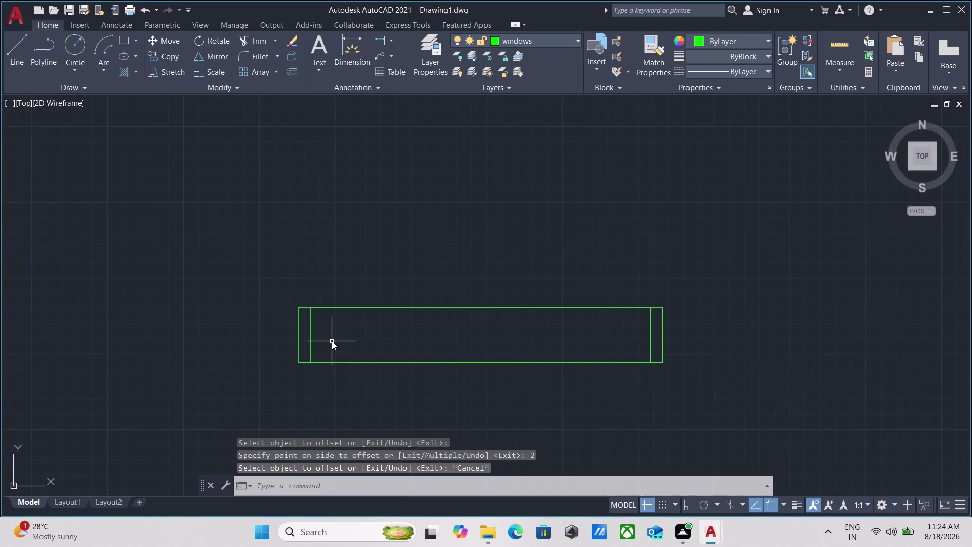
key(Return)
scroll(up, 3)
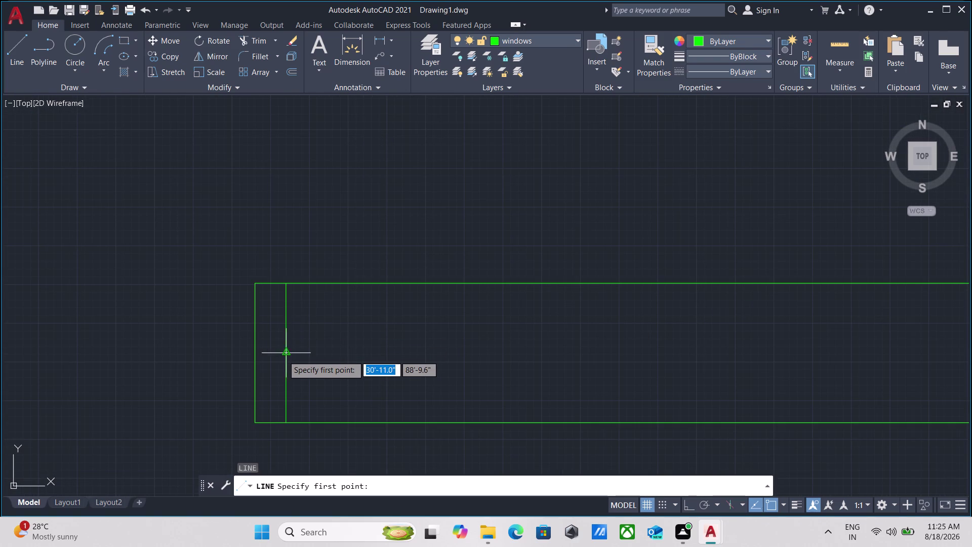
click(283, 354)
middle_drag(456, 353, 112, 352)
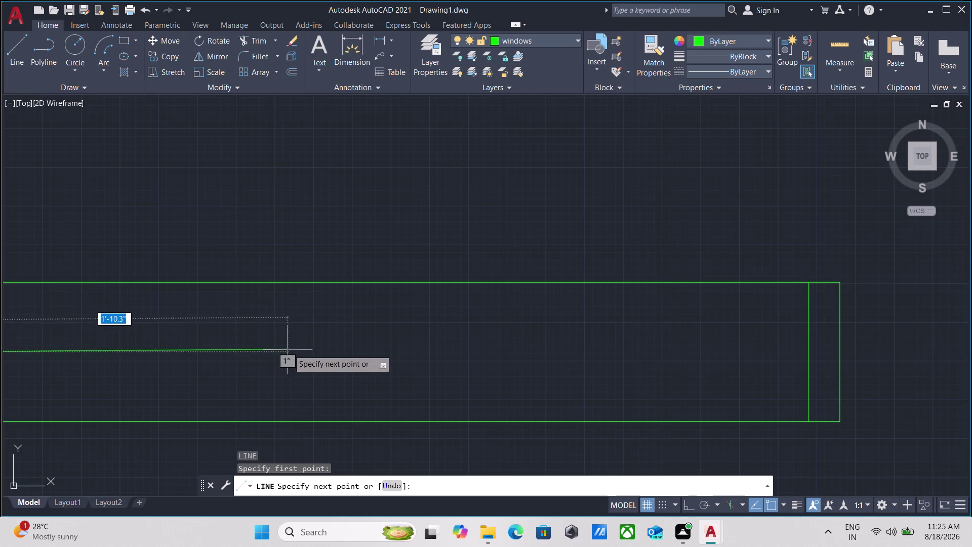
key(F8)
scroll(down, 3)
middle_drag(414, 340, 267, 349)
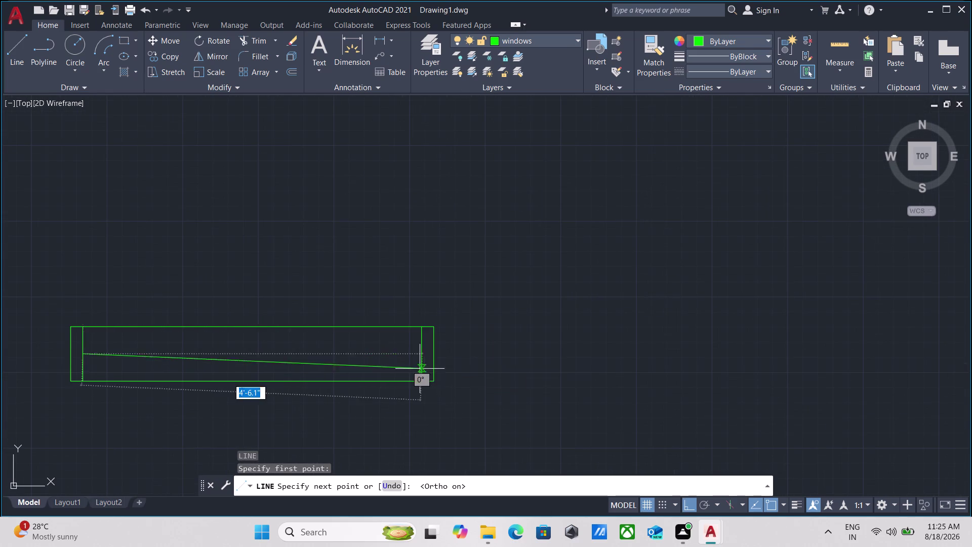
scroll(up, 3)
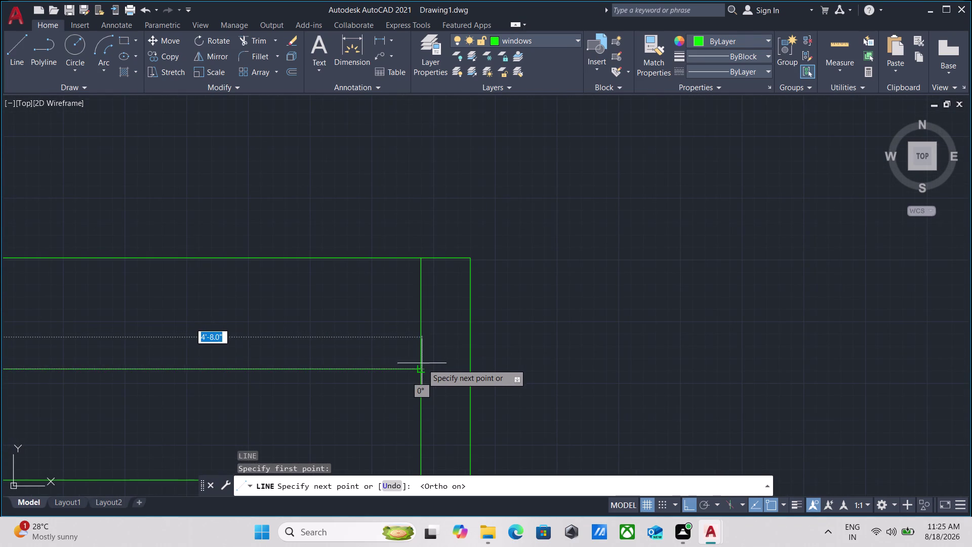
click(423, 368)
key(Escape)
middle_drag(303, 369, 448, 355)
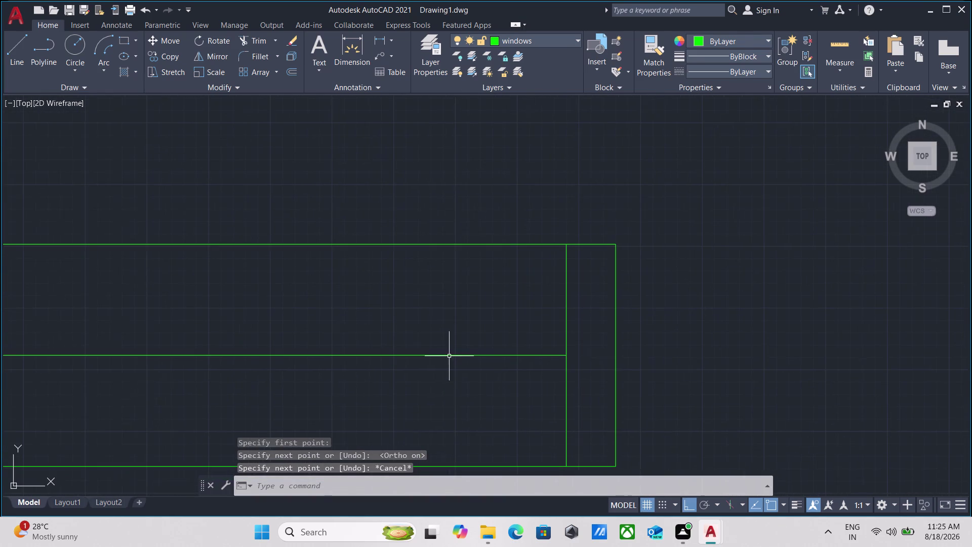
Offset the window's centre line 0.5 upward.
drag(438, 377, 430, 373)
click(360, 332)
key(o)
key(Return)
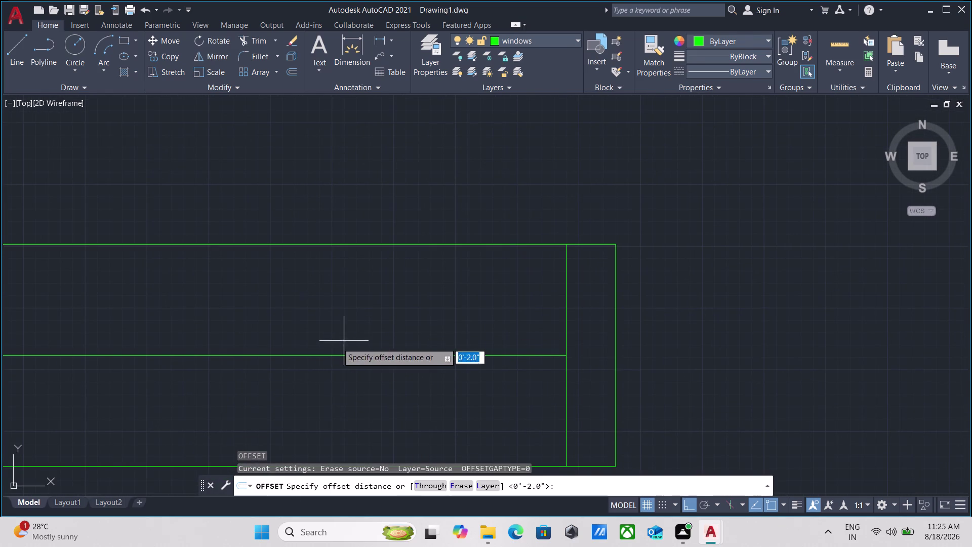
click(311, 356)
click(310, 332)
middle_drag(286, 386, 355, 373)
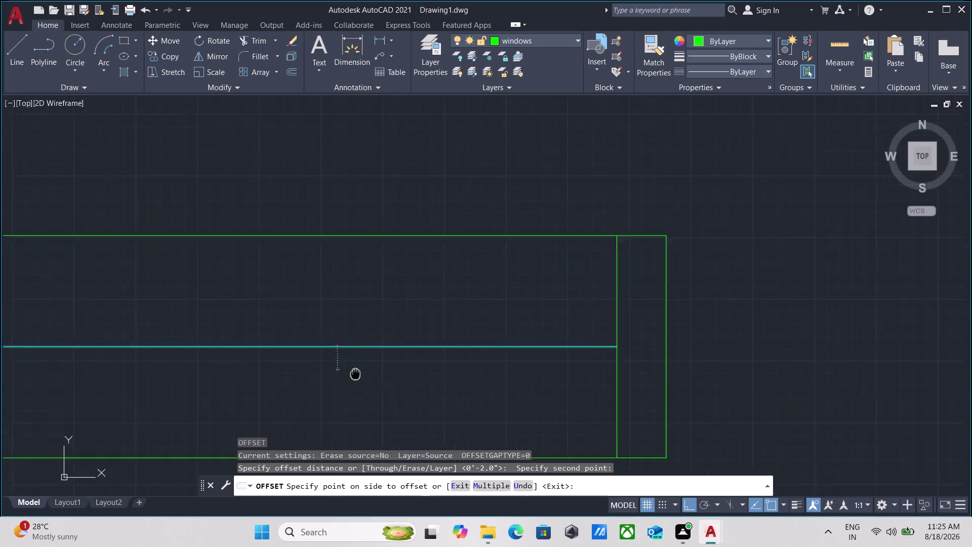
middle_drag(355, 373, 467, 352)
scroll(down, 3)
middle_drag(397, 282, 538, 308)
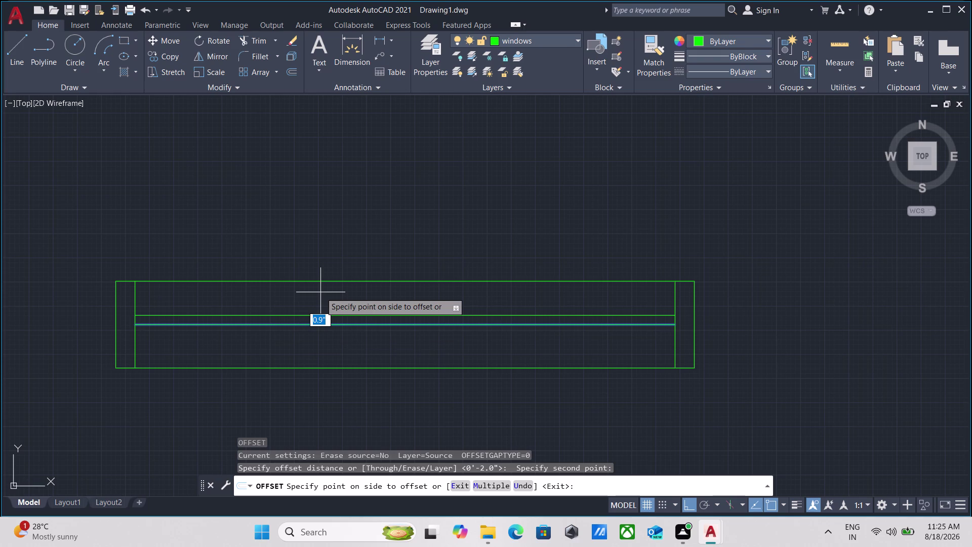
text(0.)
text(5)
key(Return)
Offset the centre line 0.5 downward, then select the centre line.
scroll(up, 3)
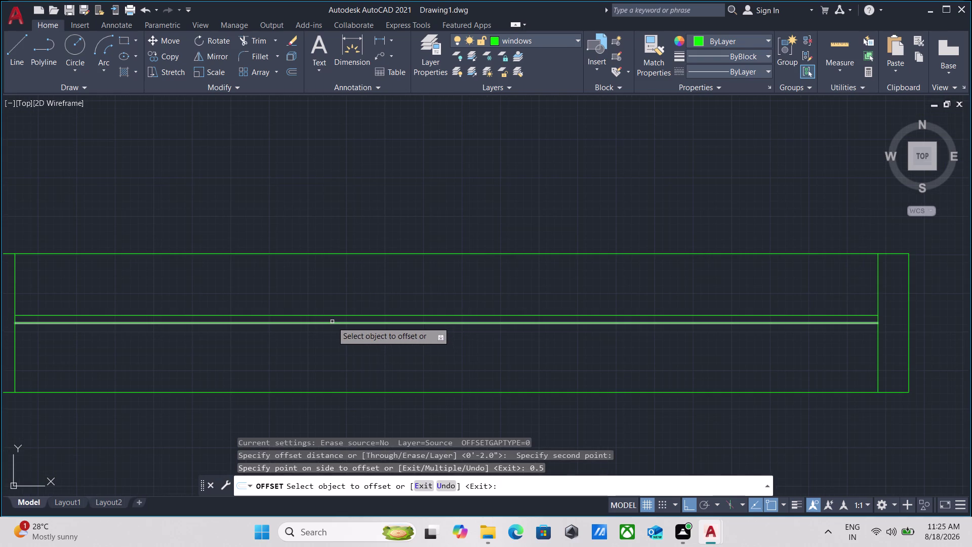
click(332, 322)
text(0)
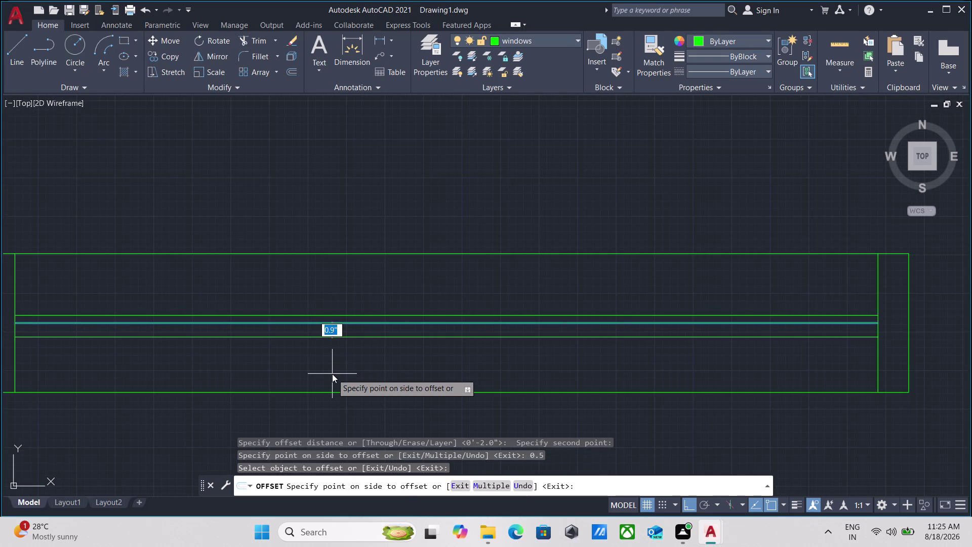
text(.5)
key(Return)
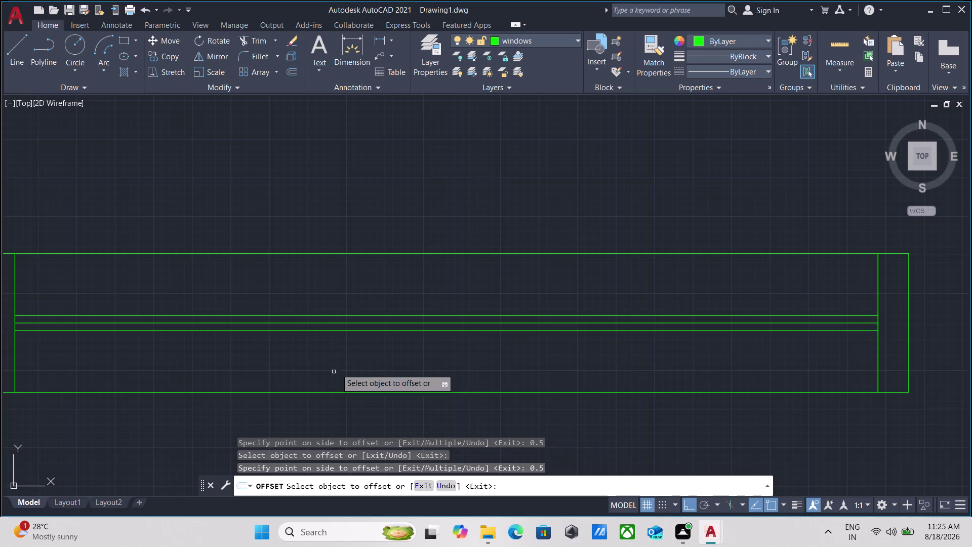
scroll(up, 3)
scroll(down, 3)
key(Escape)
scroll(up, 3)
click(381, 332)
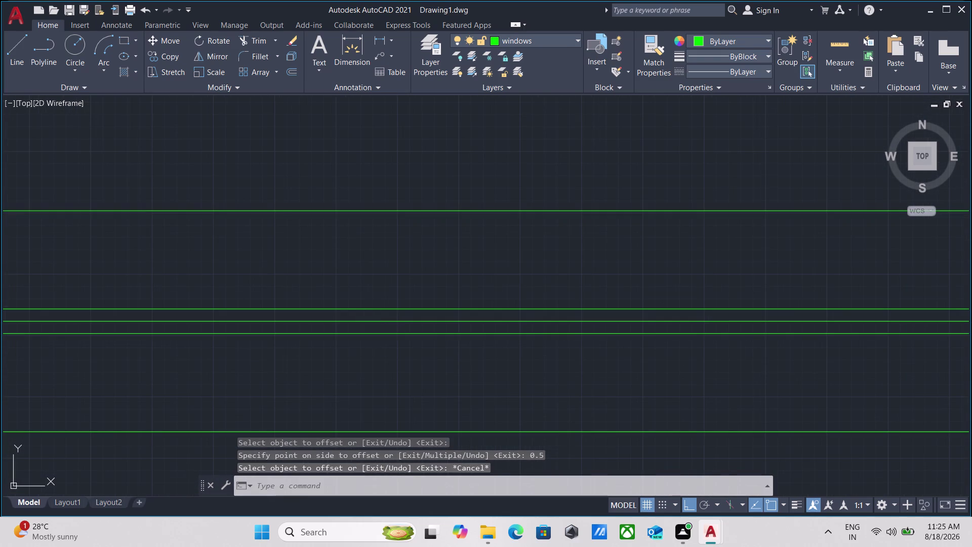
click(370, 317)
Erase the window's centre line through the right-click menu.
right_click(390, 241)
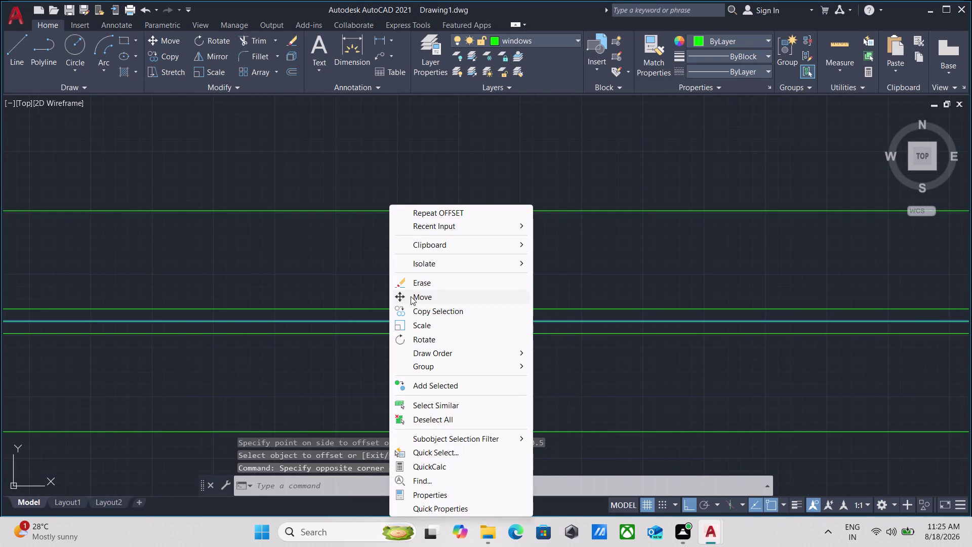
click(411, 296)
scroll(down, 3)
scroll(up, 3)
key(Escape)
scroll(up, 3)
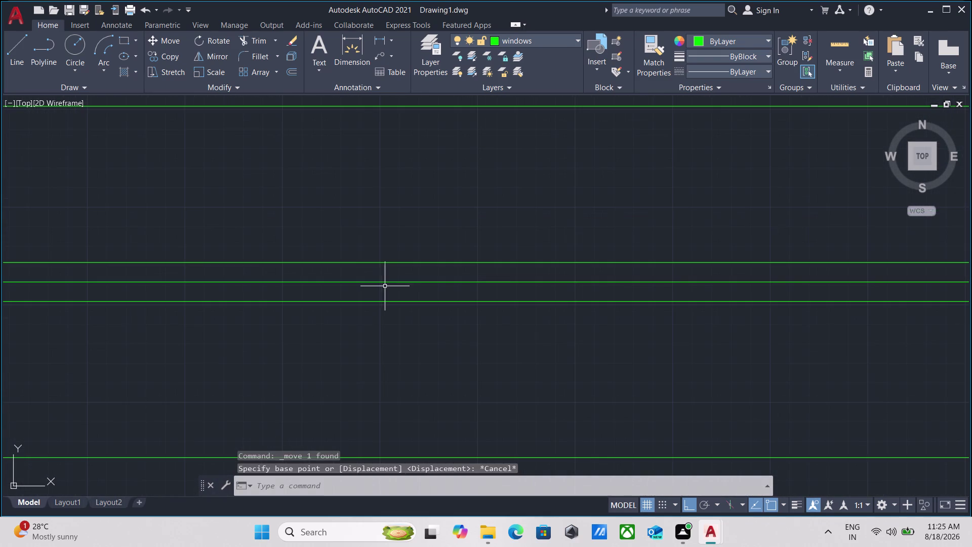
click(395, 287)
click(382, 272)
right_click(382, 272)
click(421, 284)
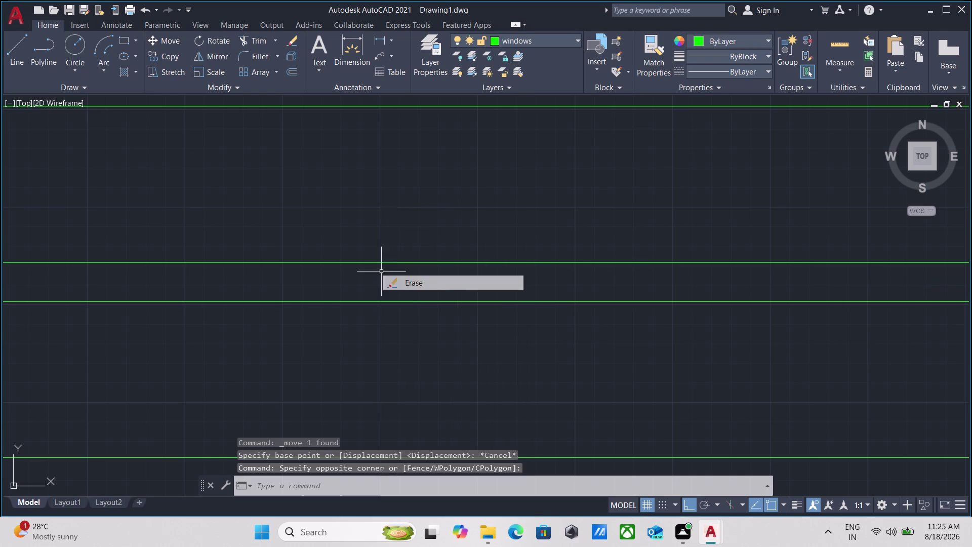
Zoom and pan out from the window to bring the floor plan into view.
scroll(down, 3)
scroll(up, 3)
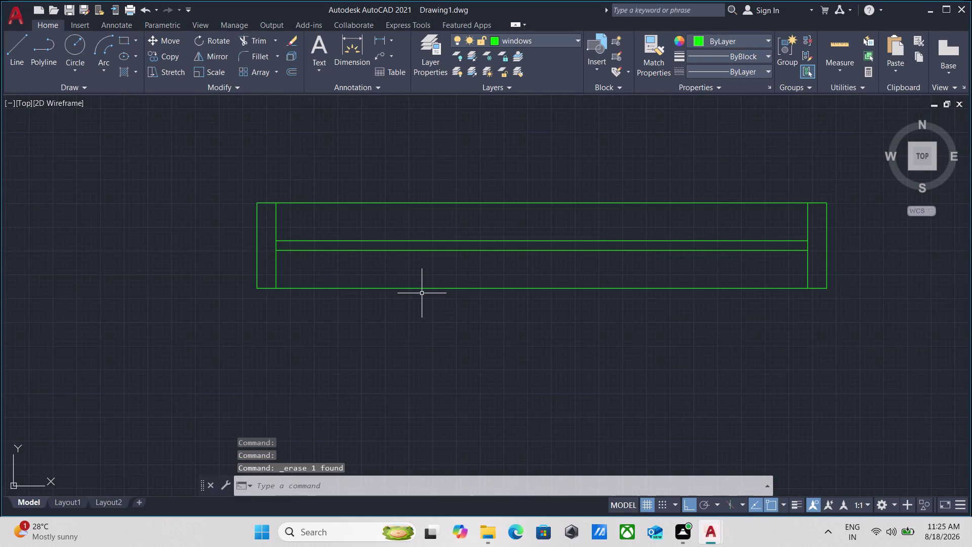
scroll(down, 3)
middle_drag(422, 293, 405, 339)
scroll(up, 3)
scroll(down, 3)
middle_drag(402, 323, 403, 332)
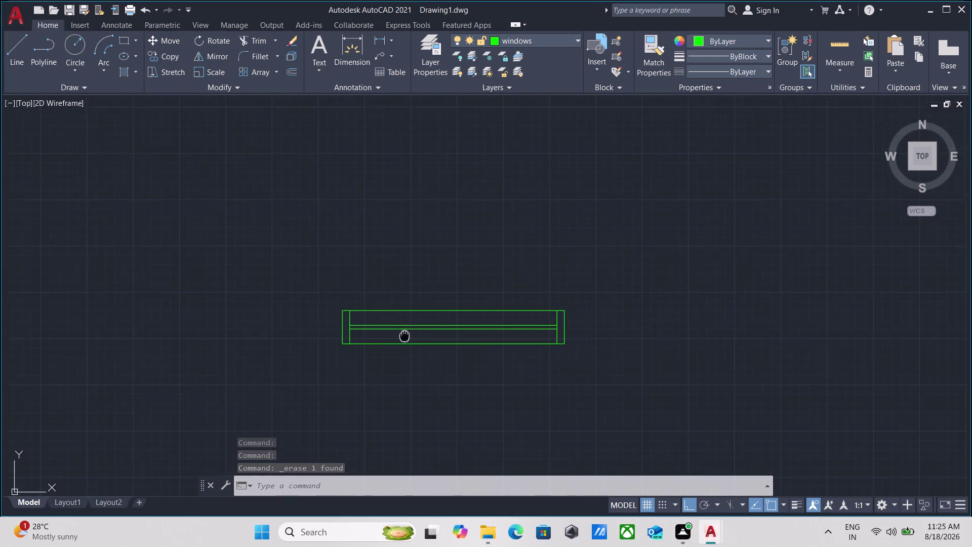
middle_drag(403, 332, 410, 350)
scroll(up, 3)
scroll(down, 3)
scroll(down, 3)
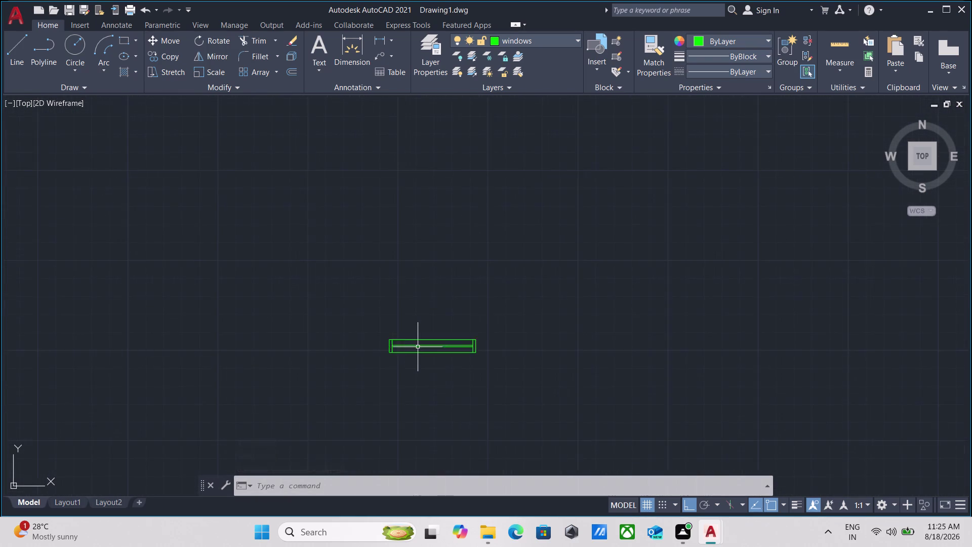
scroll(down, 3)
scroll(up, 3)
scroll(down, 3)
scroll(down, 3)
middle_drag(431, 384, 430, 347)
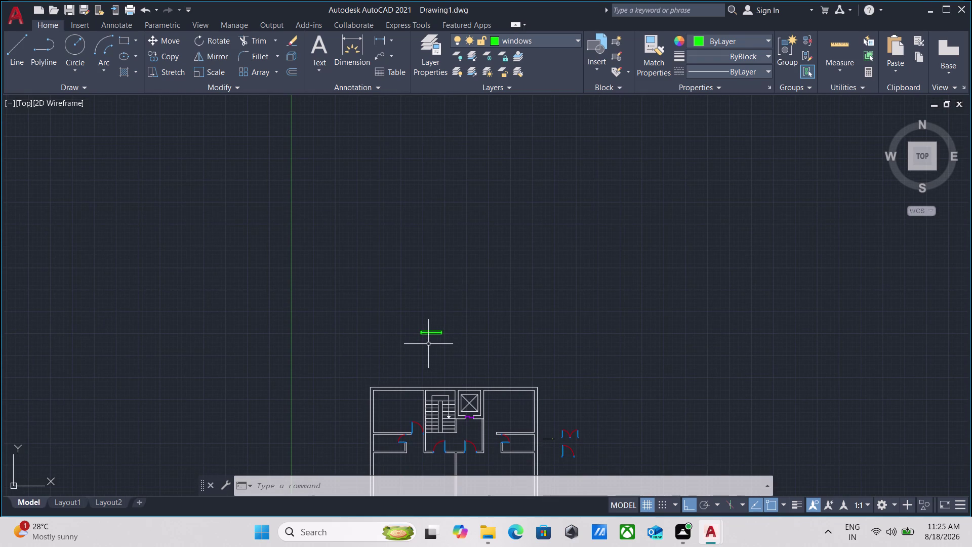
Window-select all the window lines and group them with G.
scroll(up, 3)
click(463, 343)
click(327, 275)
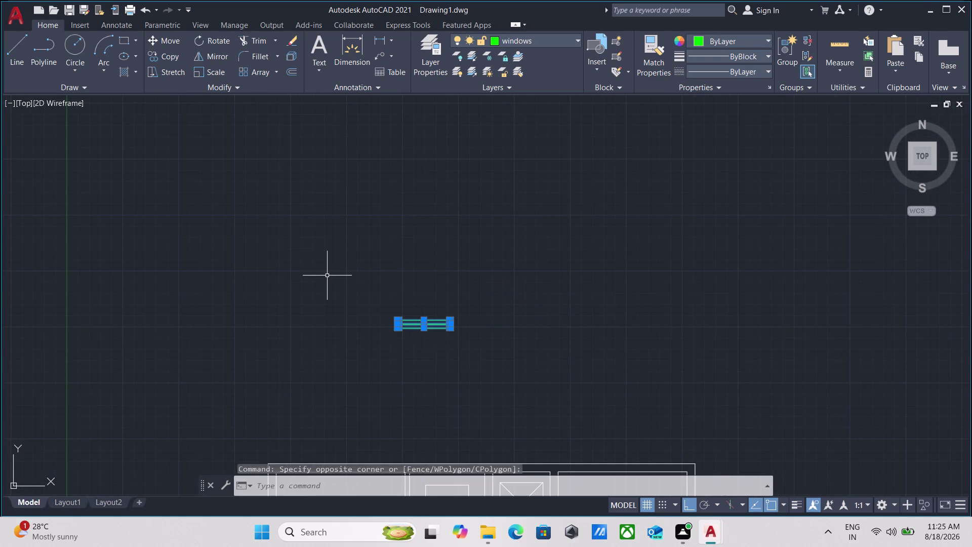
key(g)
key(Return)
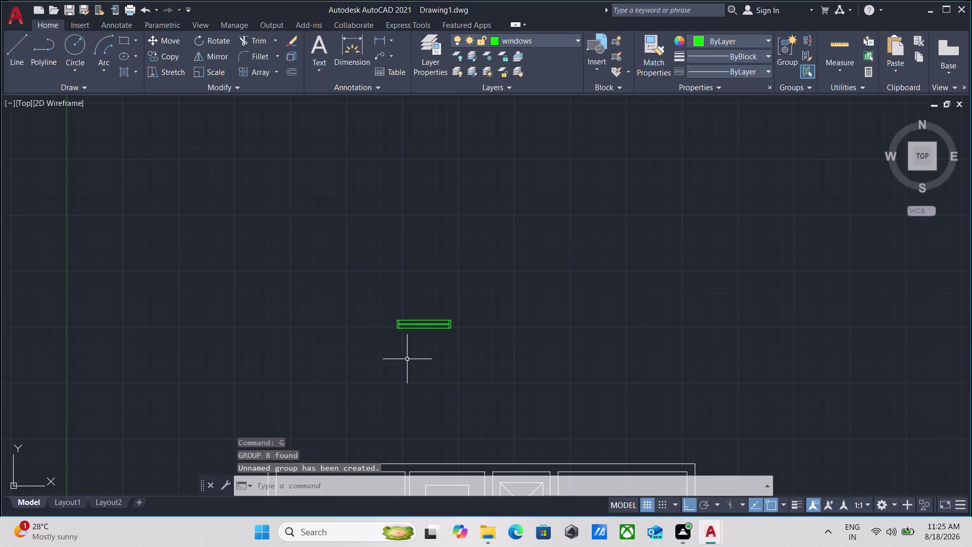
Select the window group and start copying it from a base point on the window.
scroll(up, 3)
drag(487, 330, 480, 269)
click(415, 147)
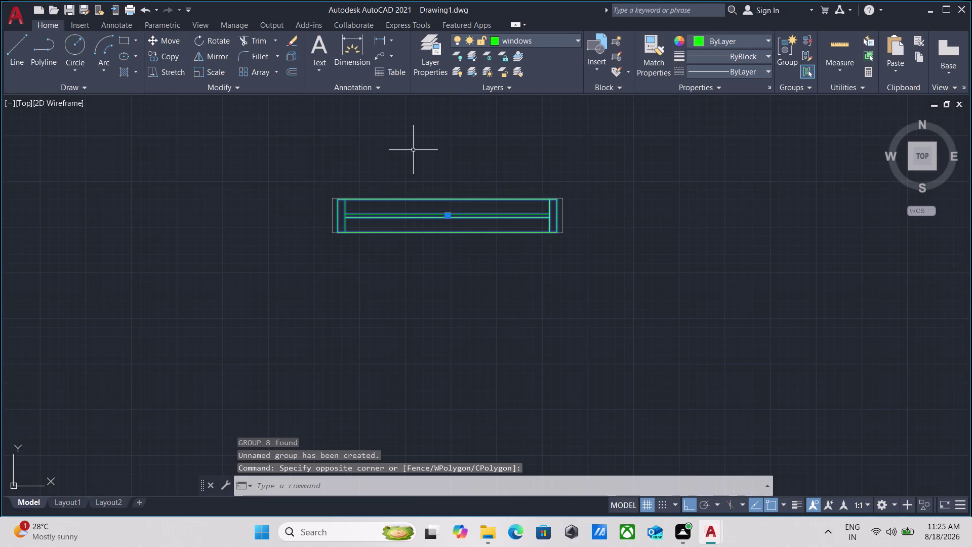
text(co)
key(Return)
click(448, 231)
scroll(down, 3)
middle_drag(431, 335, 393, 205)
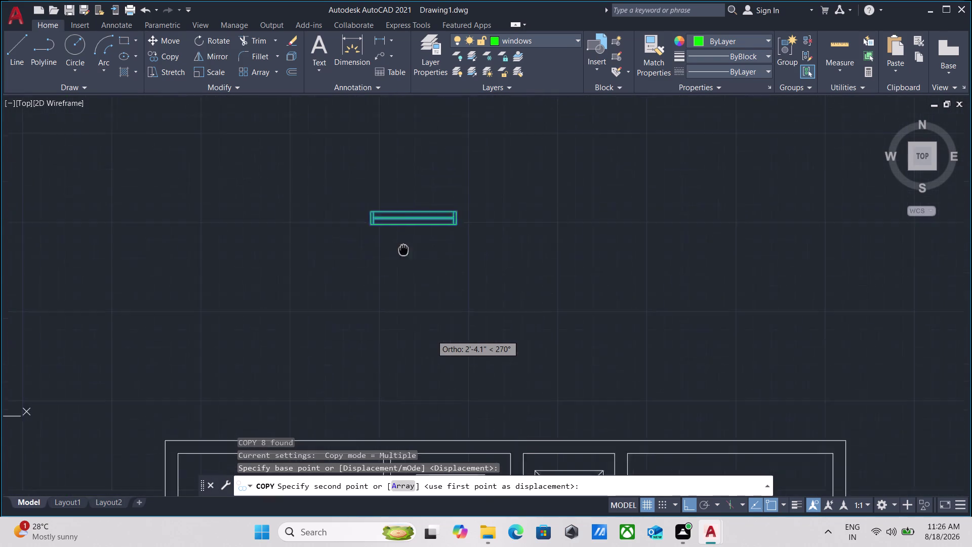
Place two window copies on the floor plan's top wall.
middle_drag(393, 205, 379, 163)
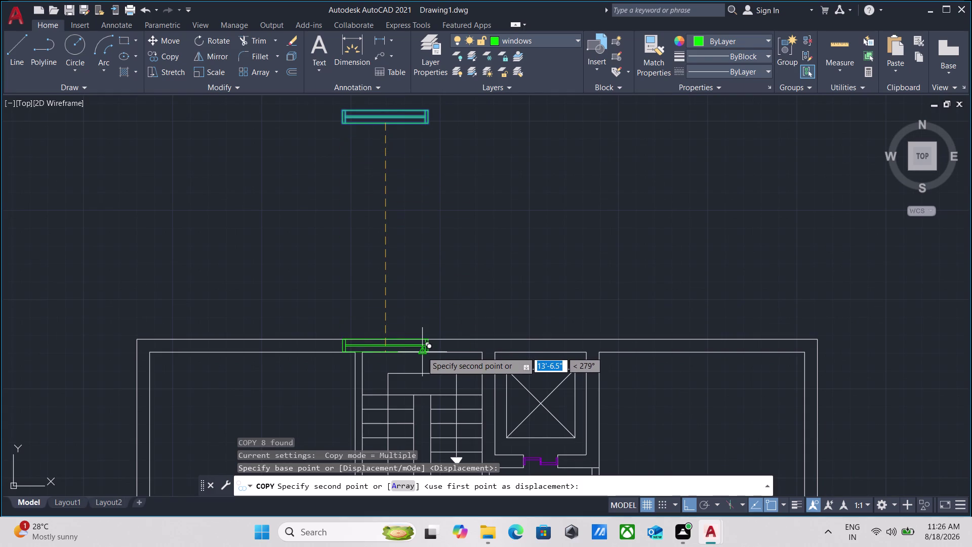
click(425, 352)
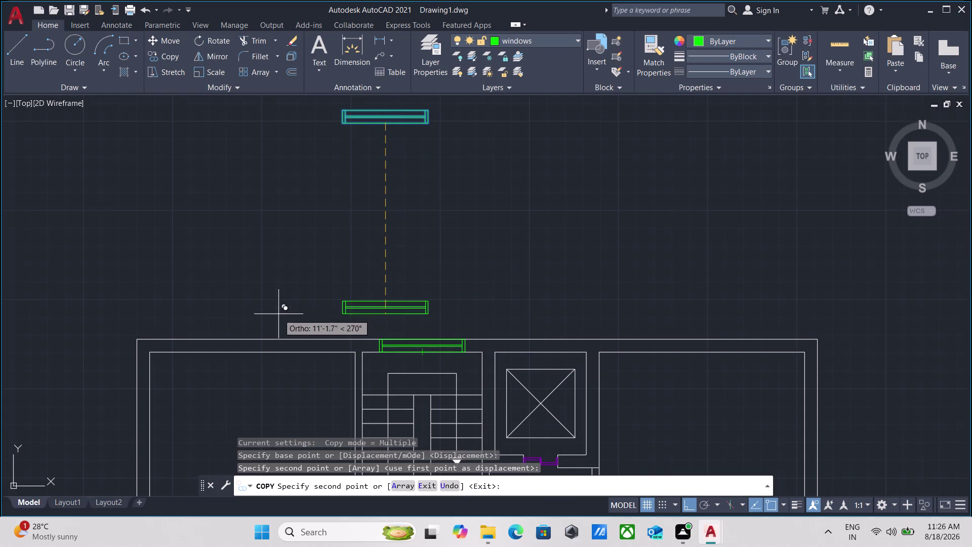
click(249, 352)
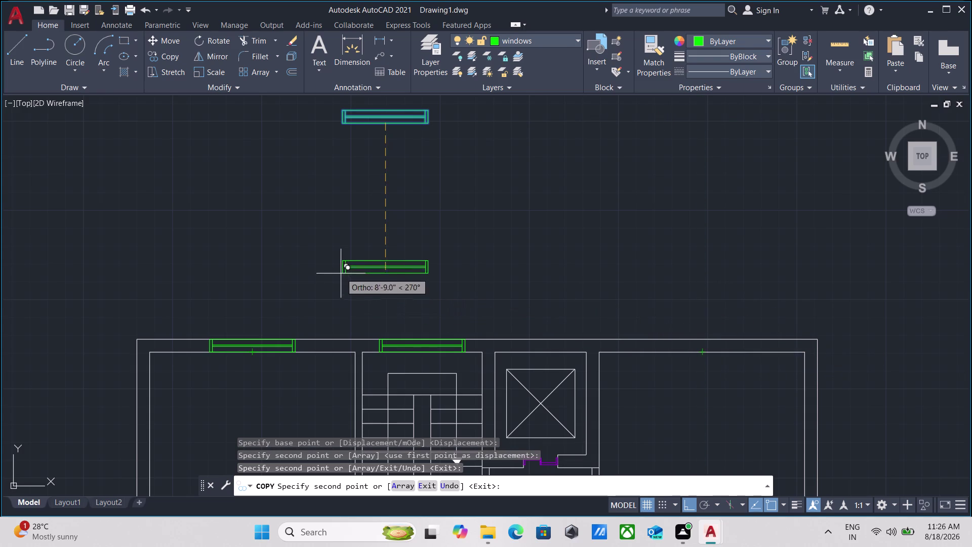
key(Escape)
Start another copy of the original window from its lower-left corner, then select the lower copy.
middle_drag(345, 252, 370, 386)
scroll(up, 3)
drag(449, 303, 439, 267)
click(403, 210)
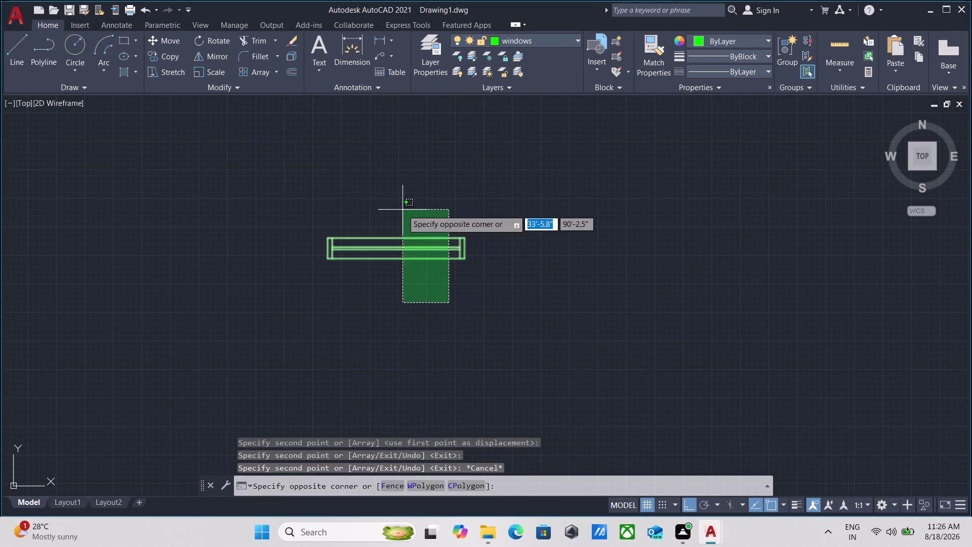
text(co)
key(Return)
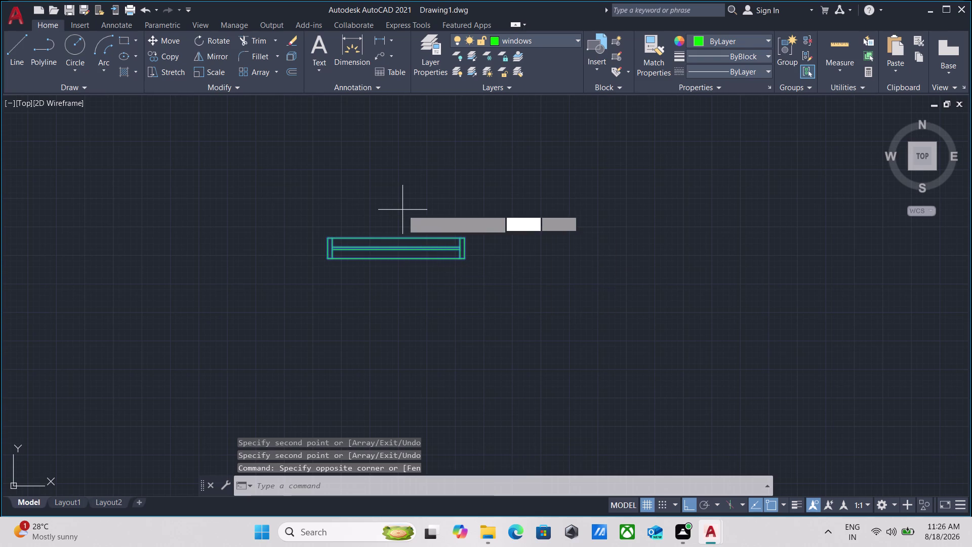
click(325, 258)
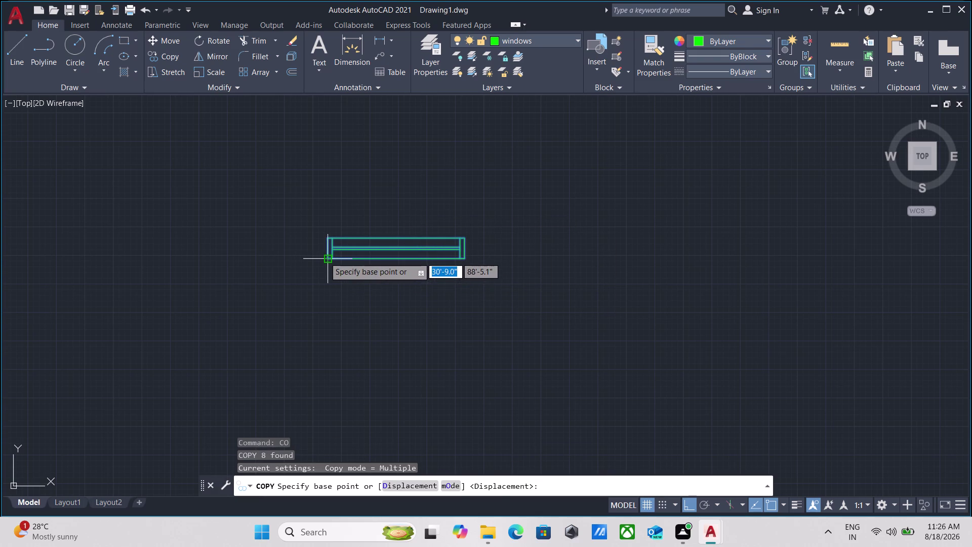
click(339, 337)
key(Escape)
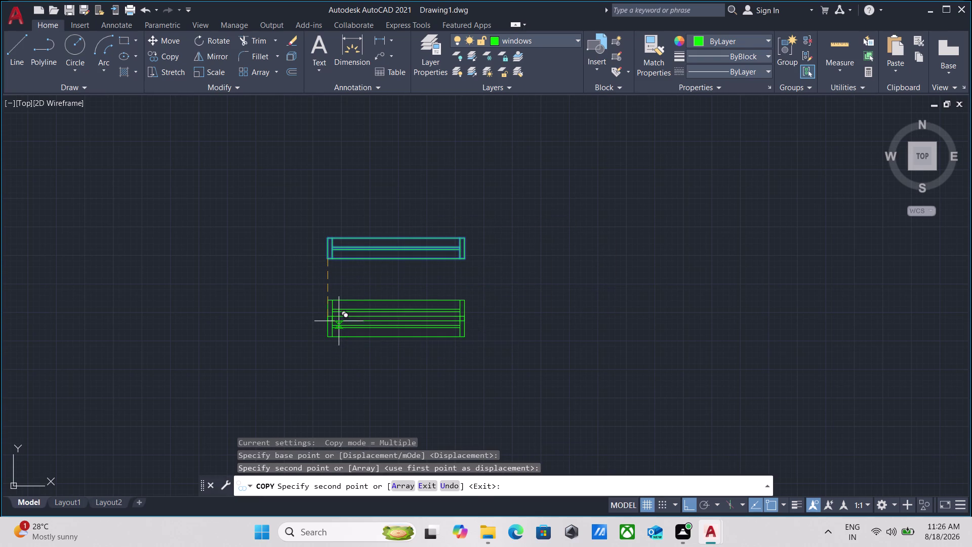
drag(426, 357, 413, 332)
click(393, 292)
Select the lower copied window and try exploding it, cancelling the failed attempt.
key(s)
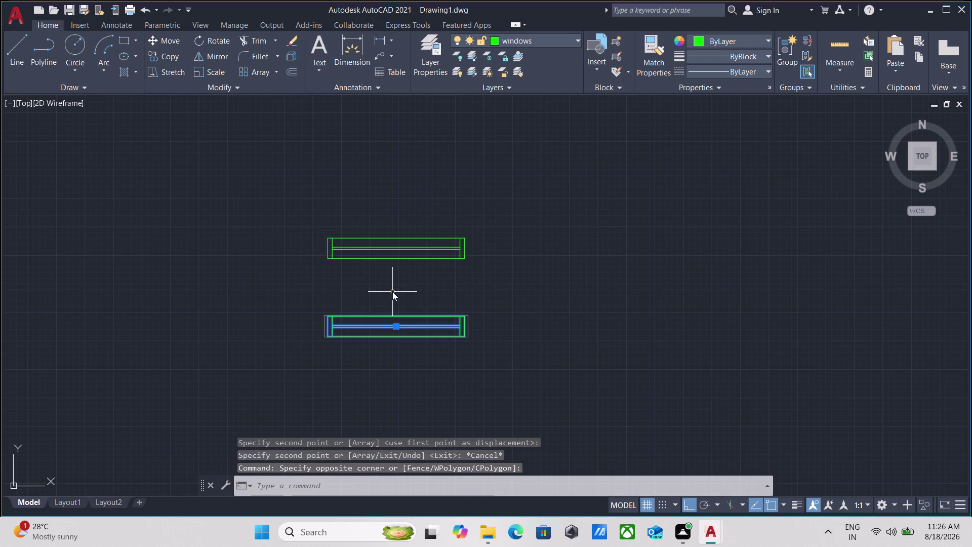
key(Escape)
drag(423, 350, 417, 340)
click(388, 301)
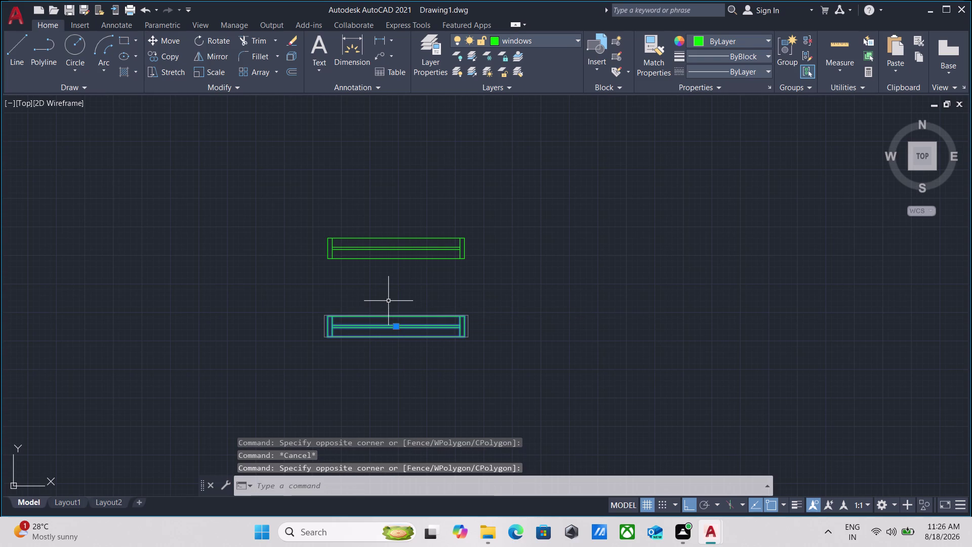
key(x)
key(Return)
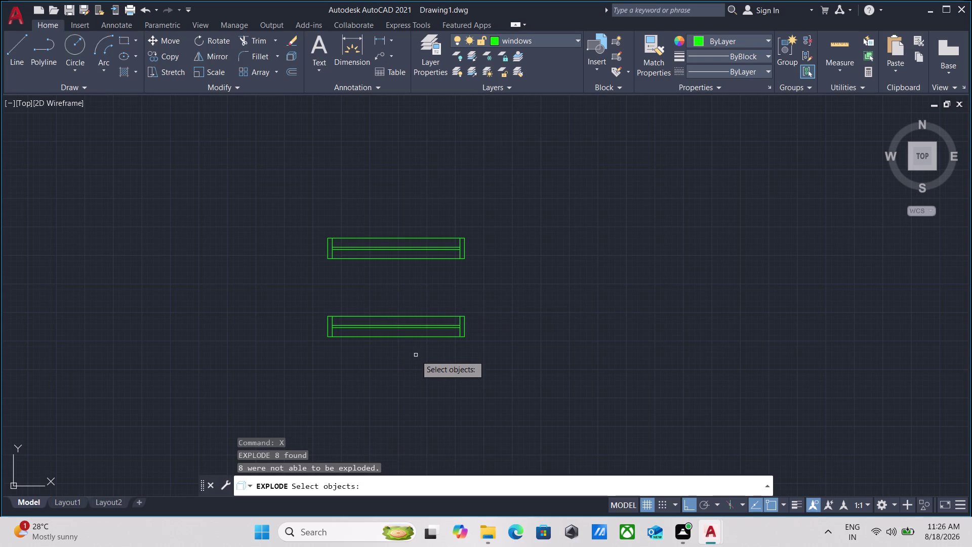
key(Escape)
Reselect the lower window and ungroup it with UNG.
click(481, 371)
click(440, 282)
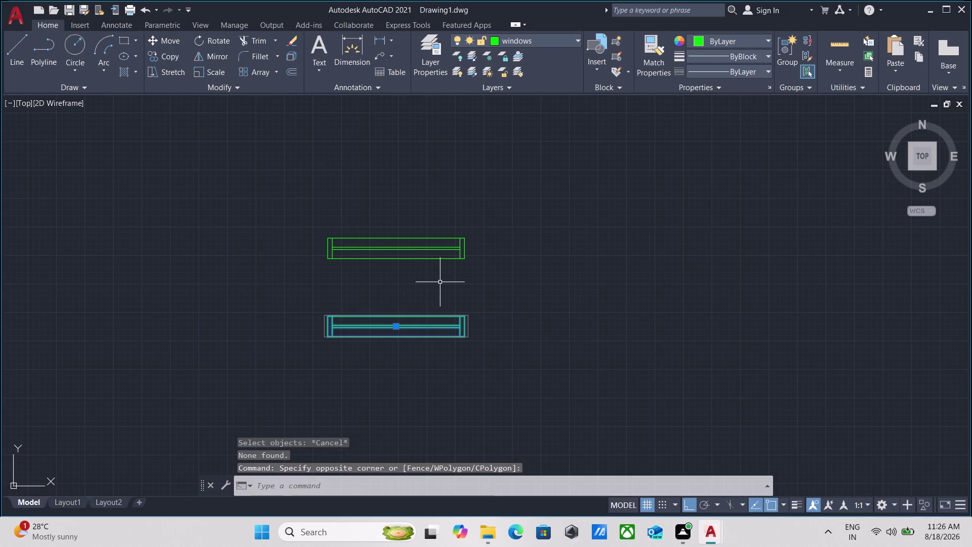
key(Escape)
drag(442, 360, 431, 351)
click(385, 322)
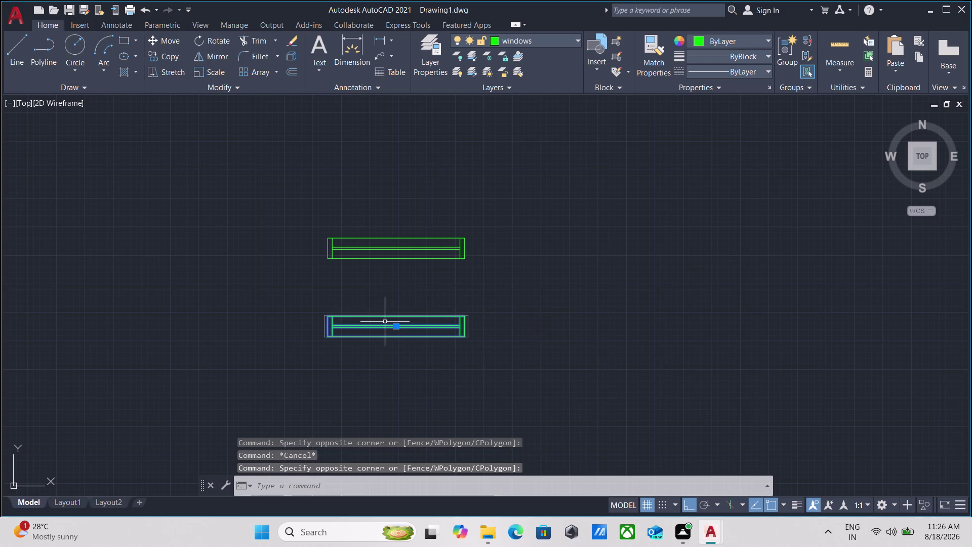
text(ung)
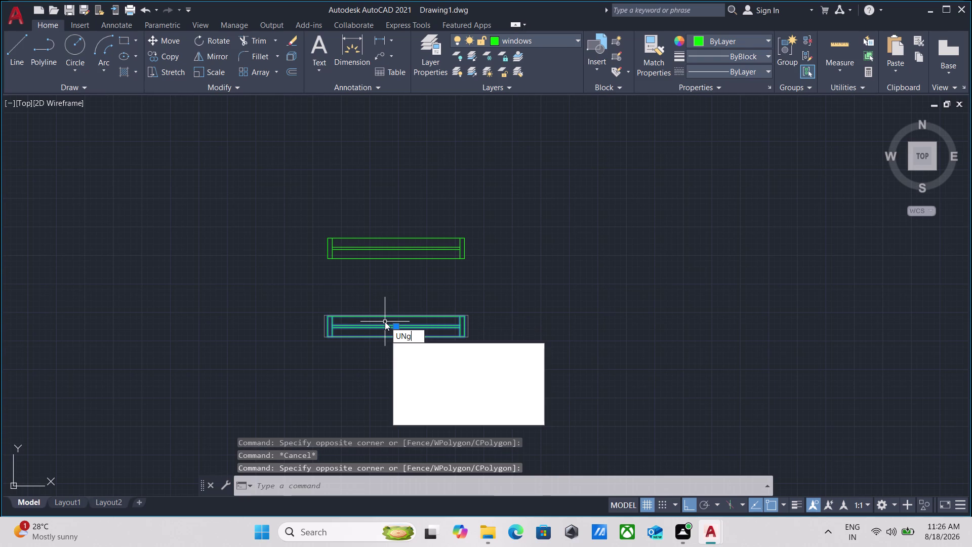
key(Return)
Stretch the lower window's right end 1' to the left.
drag(442, 358, 437, 351)
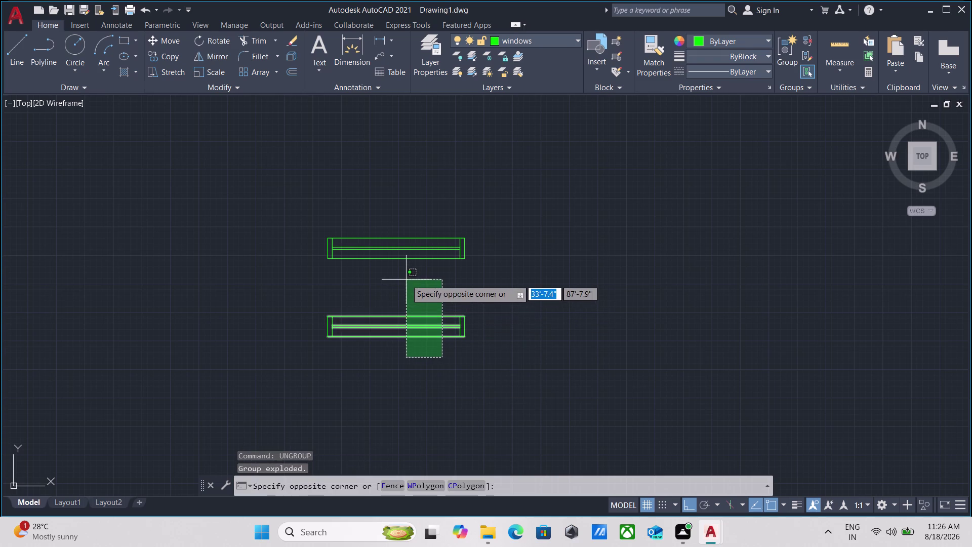
key(Escape)
drag(477, 377, 463, 353)
click(436, 286)
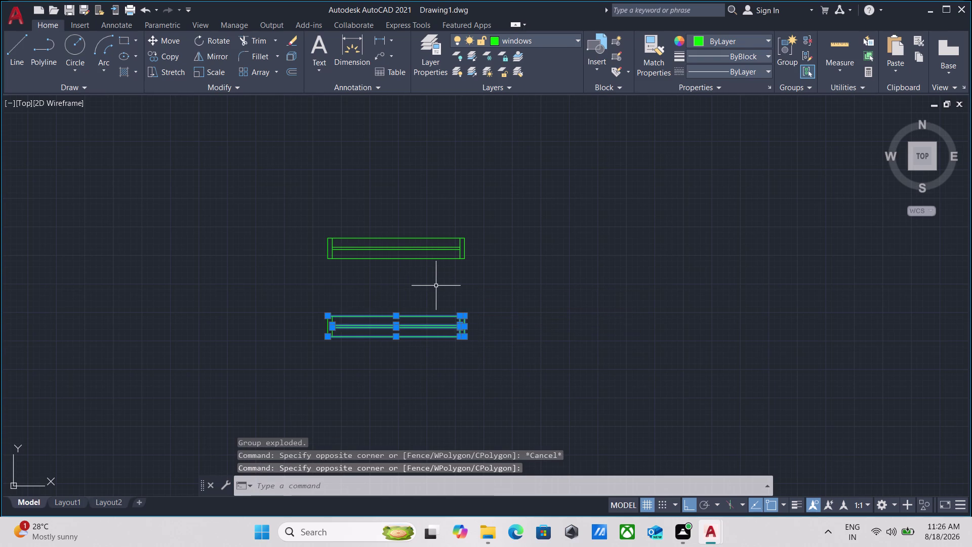
text(stre)
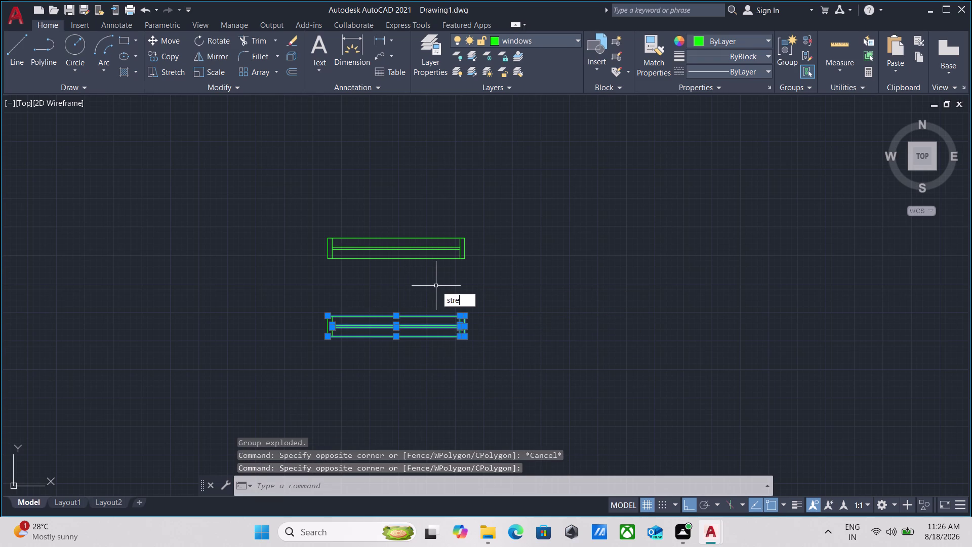
key(Return)
scroll(up, 3)
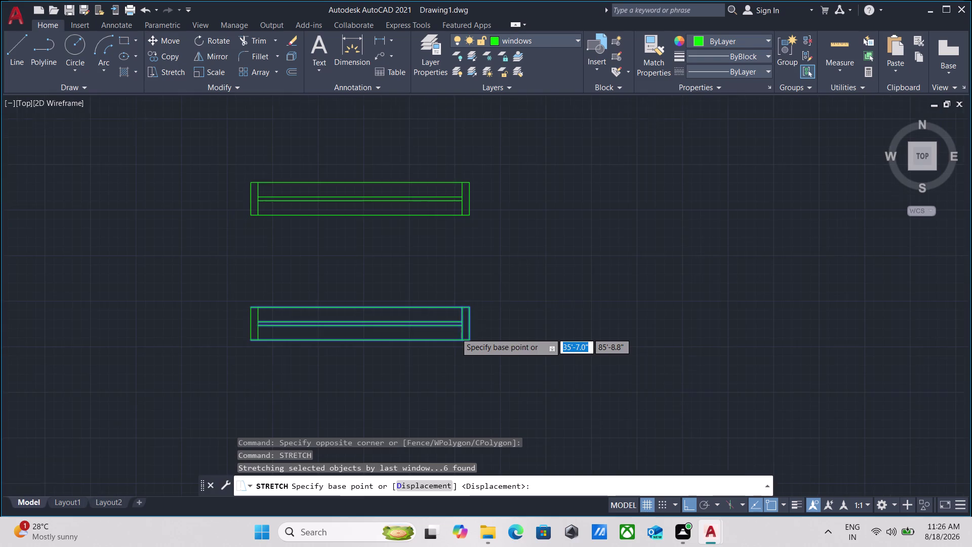
scroll(up, 3)
click(482, 352)
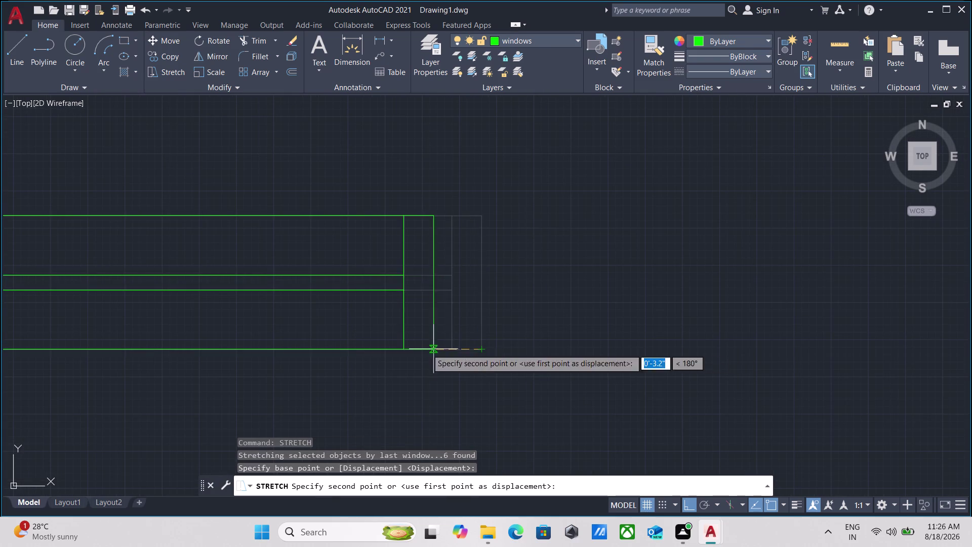
scroll(down, 3)
middle_drag(386, 348, 469, 349)
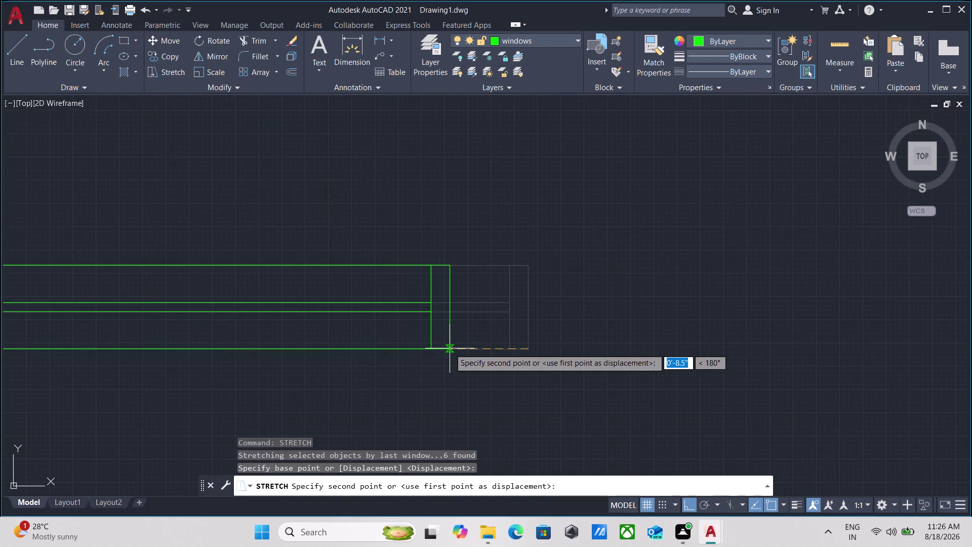
scroll(down, 3)
text(1)
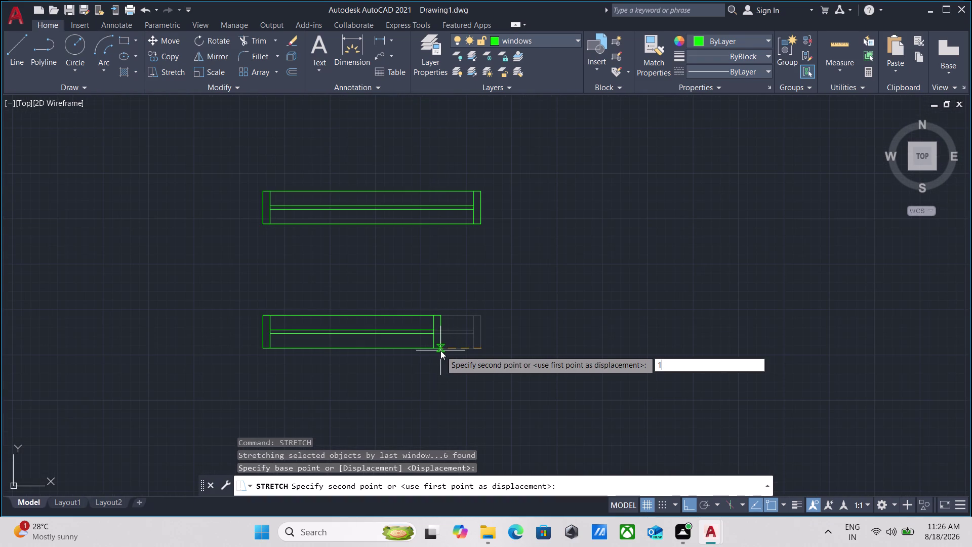
text(')
key(Return)
Regroup the shortened lower window into a single group.
drag(465, 365, 419, 325)
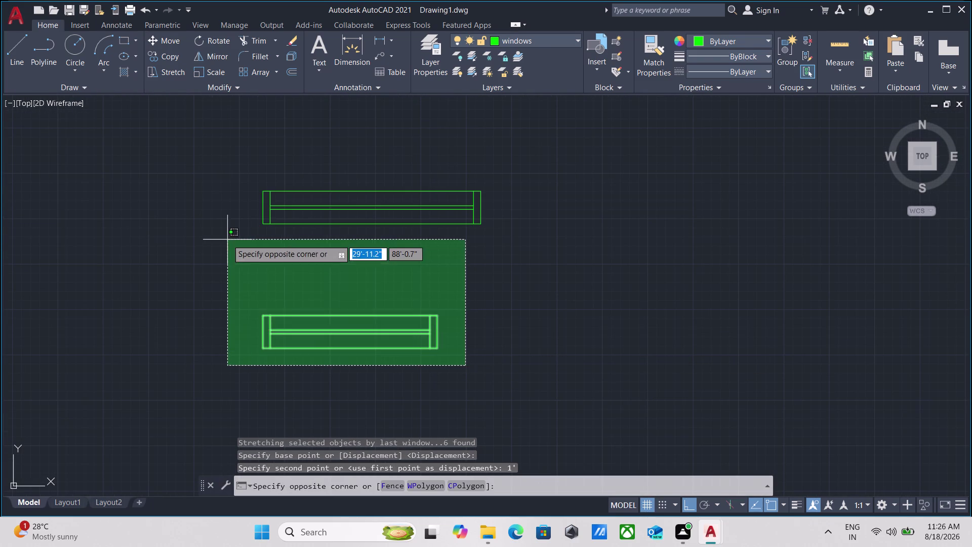
click(226, 263)
key(g)
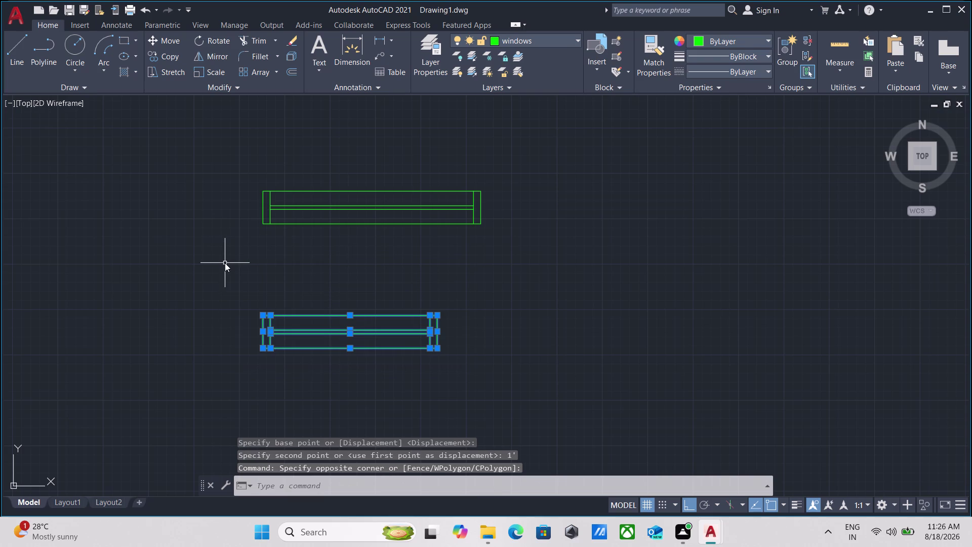
key(Return)
scroll(down, 3)
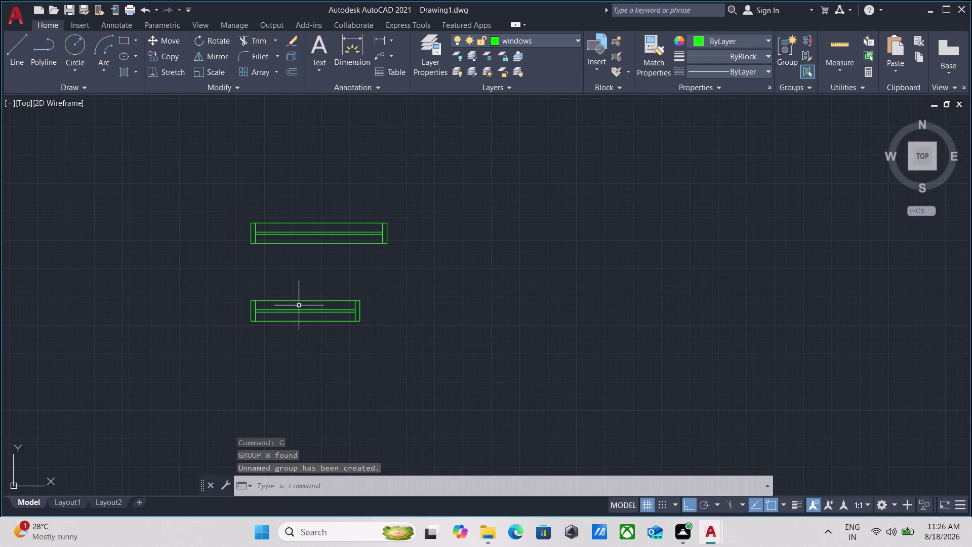
key(Escape)
drag(383, 334, 372, 321)
Copy the shortened window downward to create a third window.
click(347, 285)
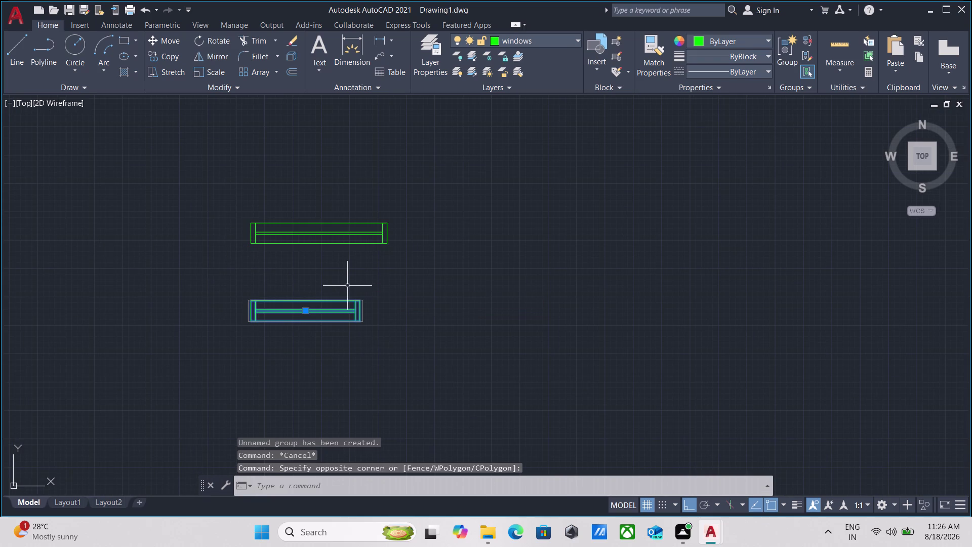
text(co)
key(Return)
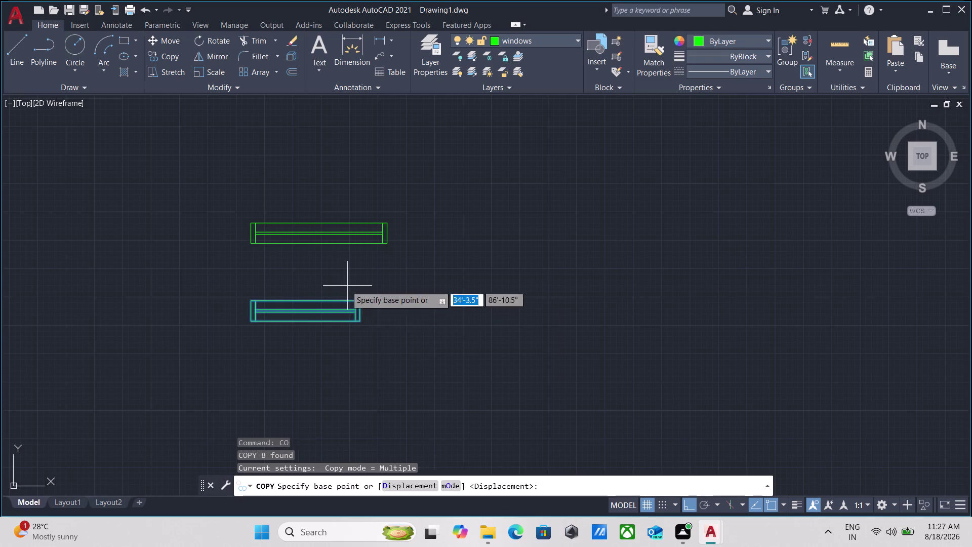
click(251, 320)
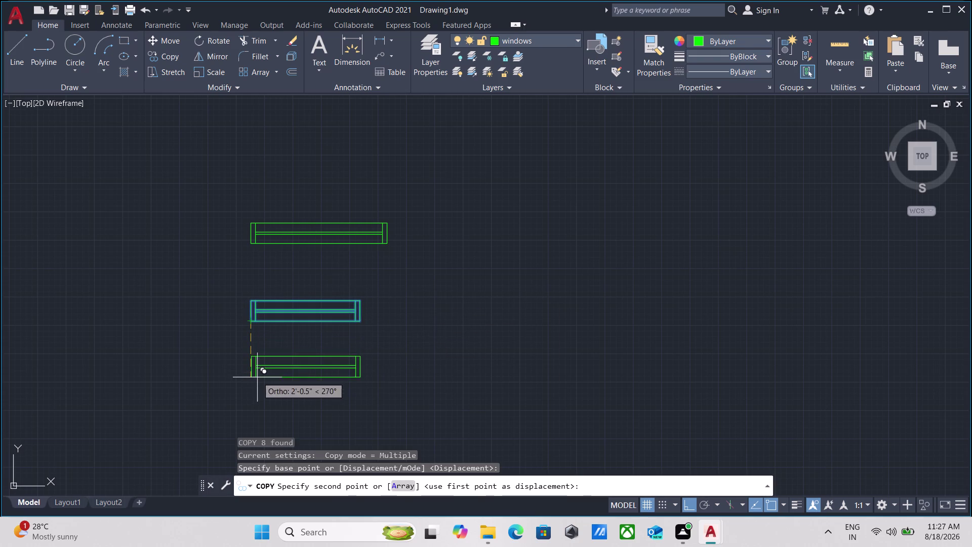
click(257, 377)
key(Escape)
Ungroup the new bottom window.
drag(366, 399, 362, 387)
click(316, 334)
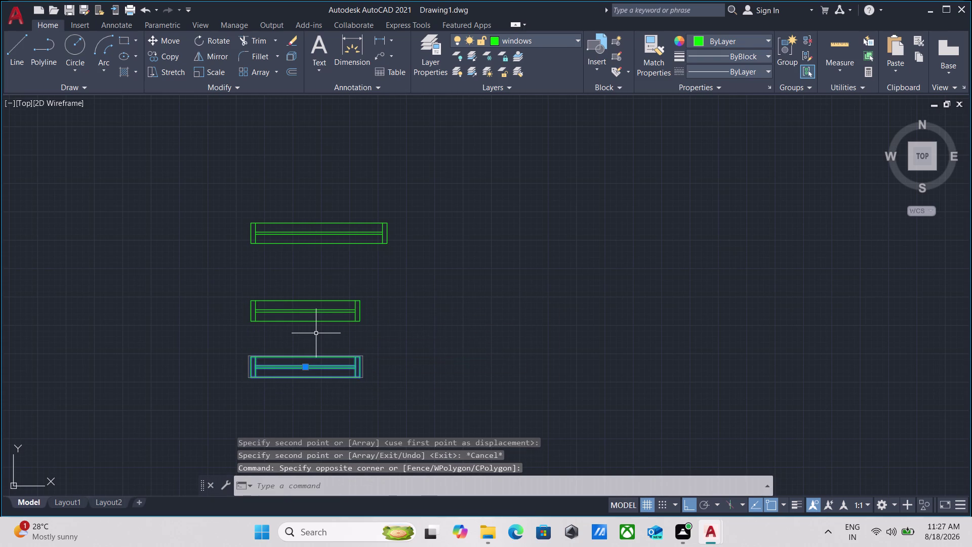
text(ung)
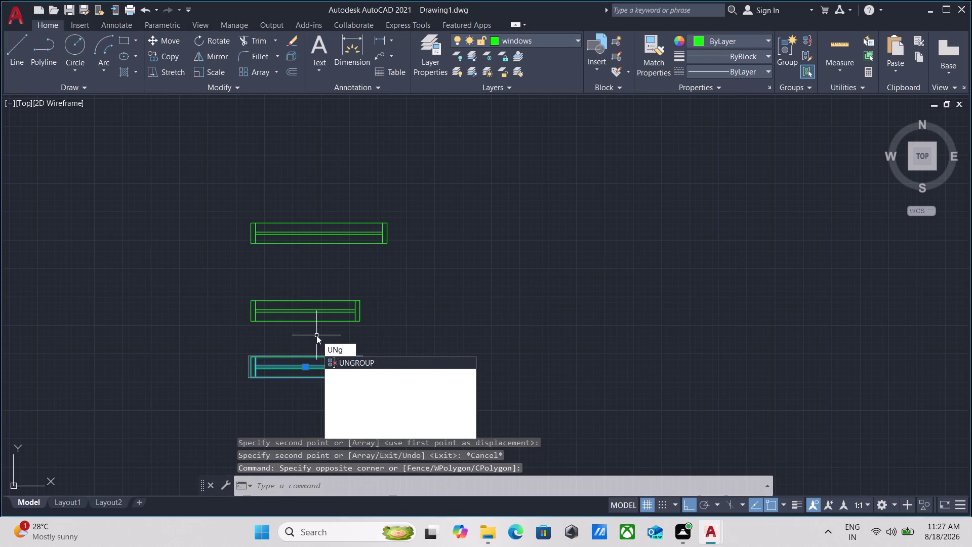
key(Return)
Stretch the bottom window's right end 2' to the left.
click(372, 387)
click(339, 333)
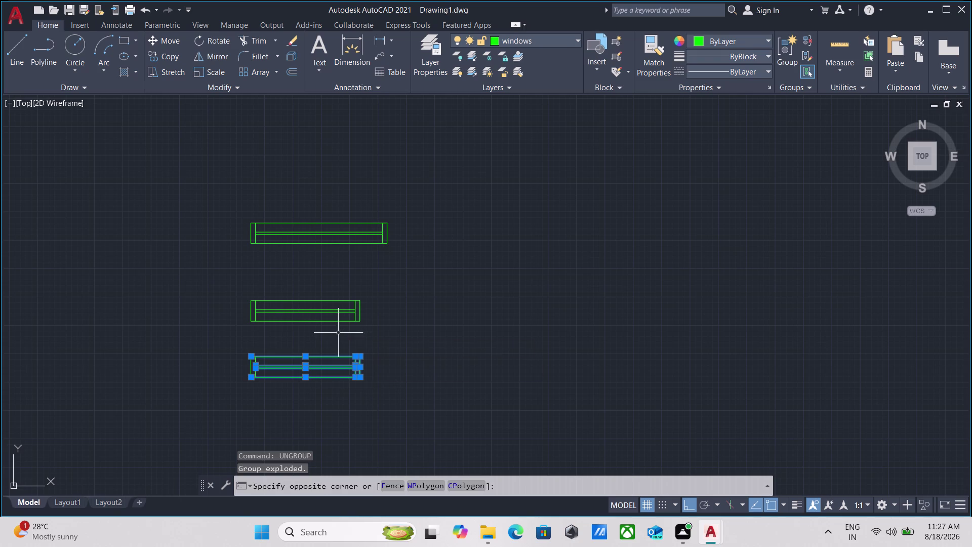
text(str)
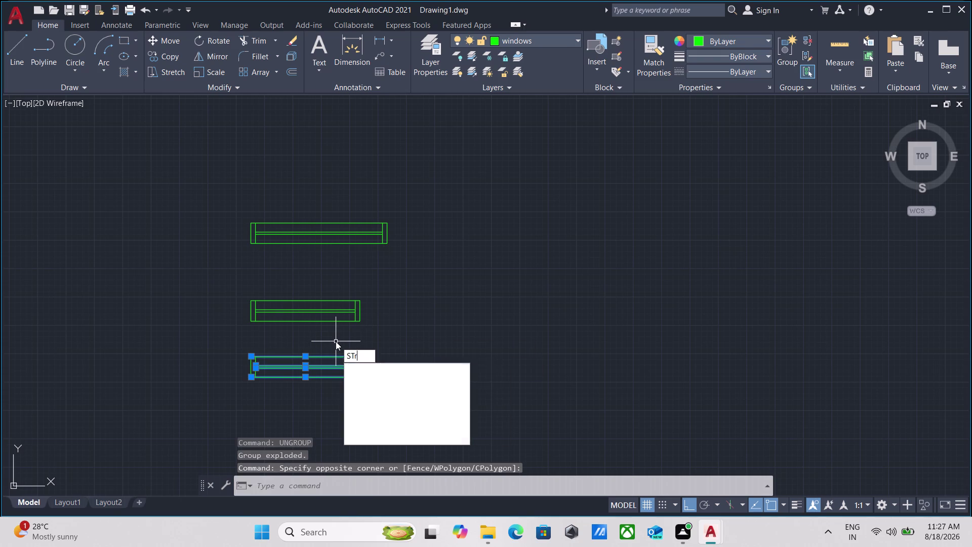
text(e)
key(Return)
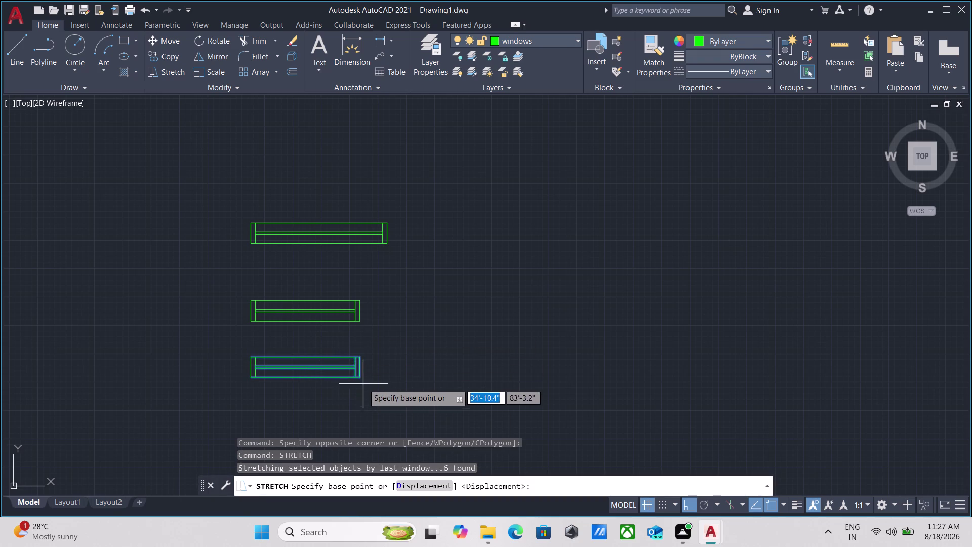
click(359, 379)
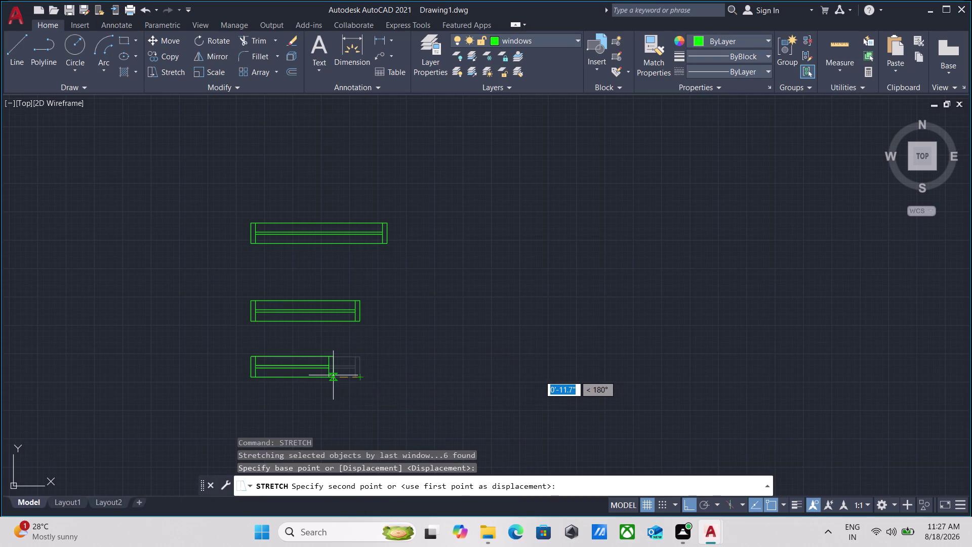
text(2)
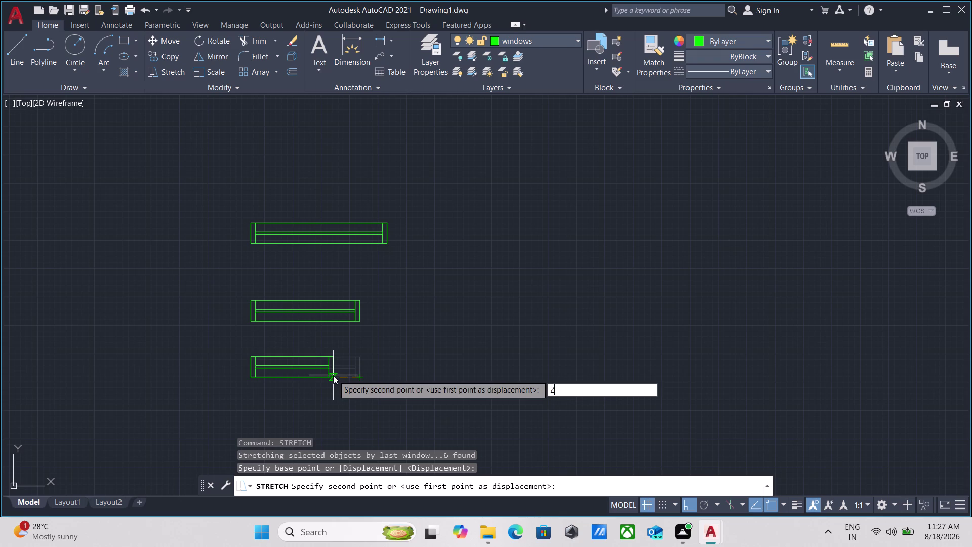
text(')
key(Return)
key(Escape)
Regroup the shortened bottom window with G.
drag(324, 388, 312, 383)
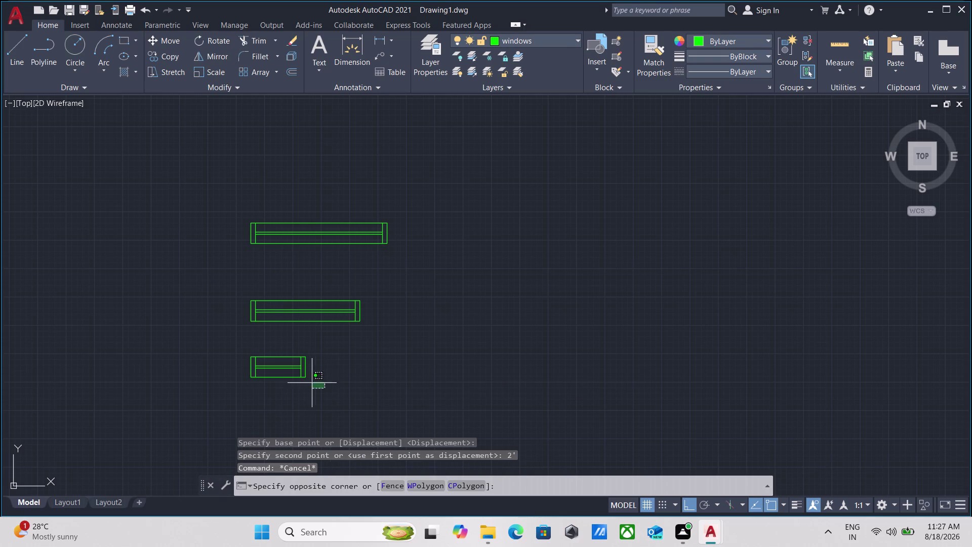
click(203, 344)
key(g)
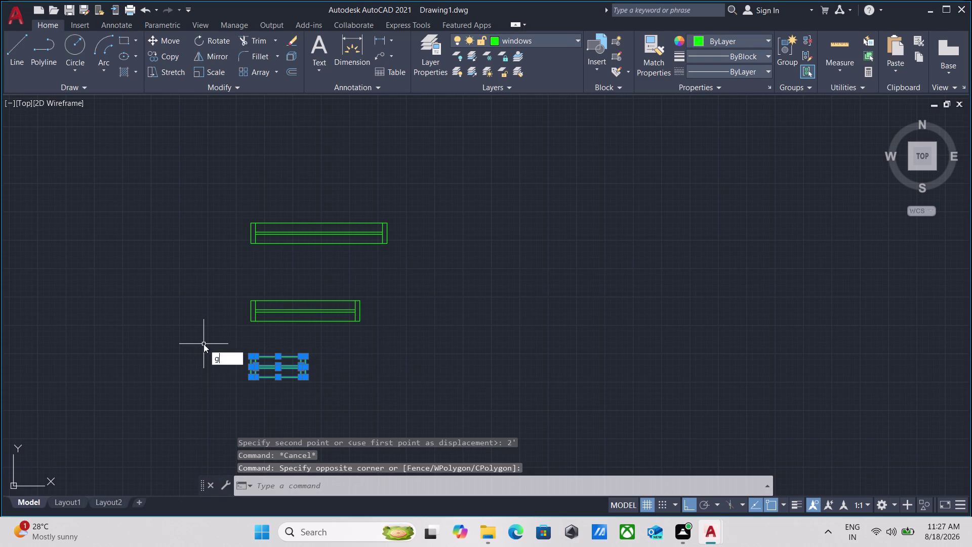
key(Return)
Pan to the floor plan and select the top and middle windows.
scroll(up, 3)
drag(360, 326, 356, 316)
click(298, 254)
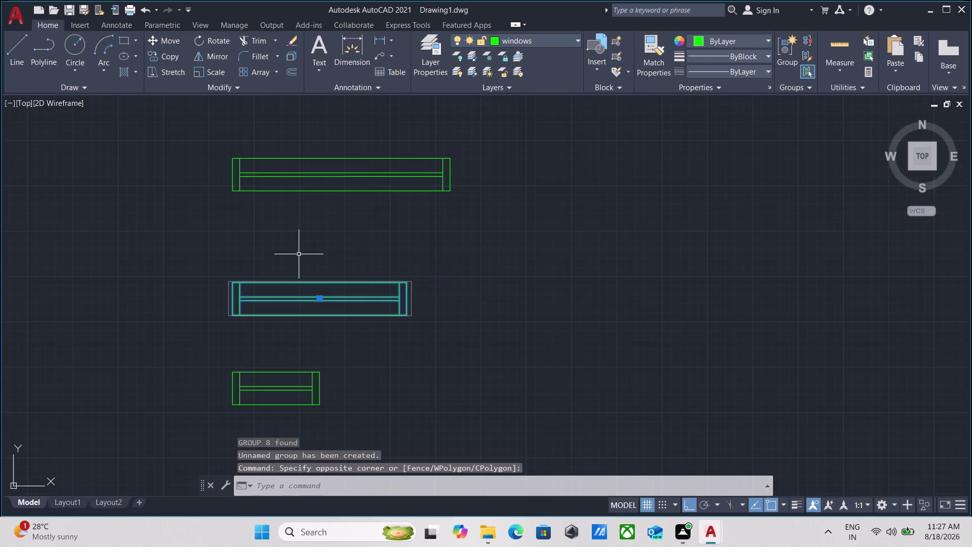
scroll(down, 3)
middle_drag(299, 255, 314, 248)
middle_drag(297, 229, 348, 161)
middle_drag(348, 161, 328, 236)
drag(365, 246, 360, 232)
click(333, 189)
text(c)
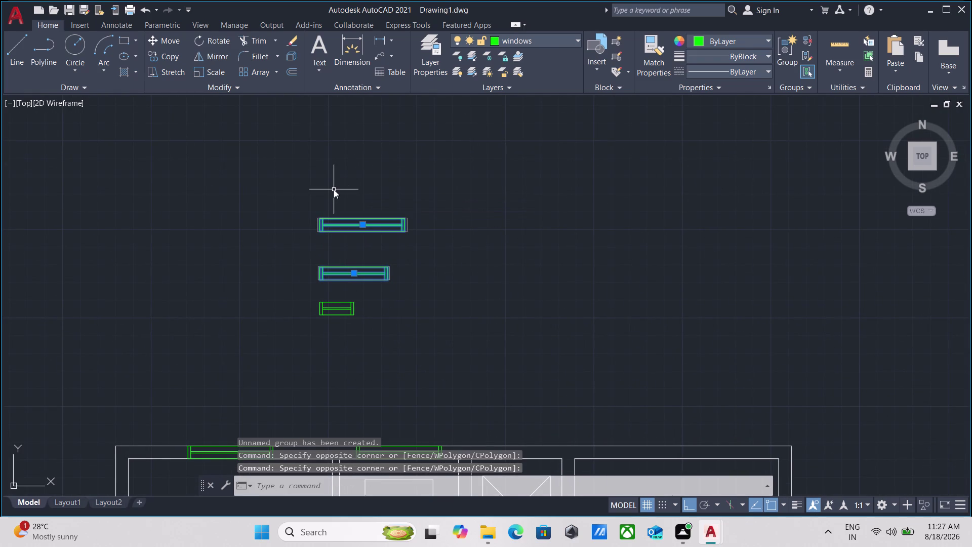
Abandon the first copy attempt and reselect the long window block.
text(o)
key(Return)
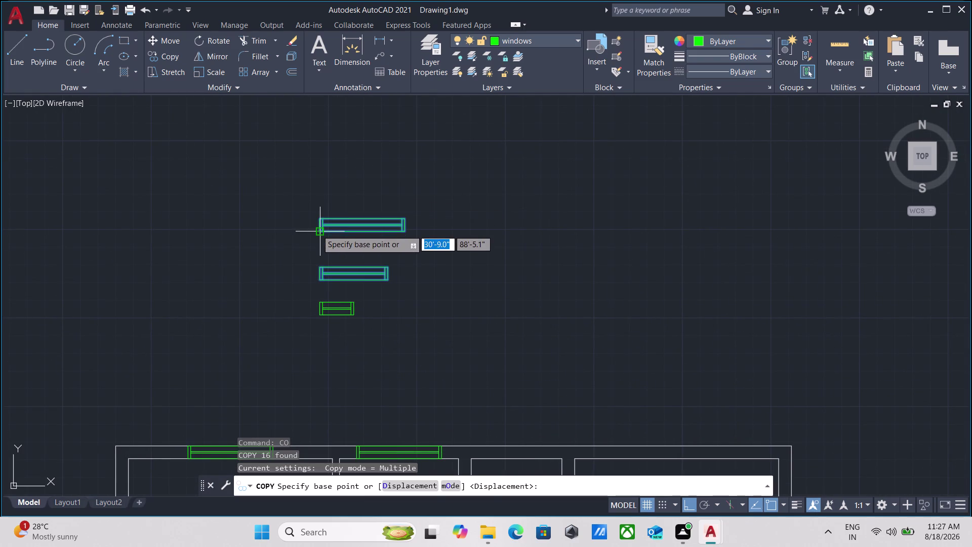
click(317, 229)
key(Escape)
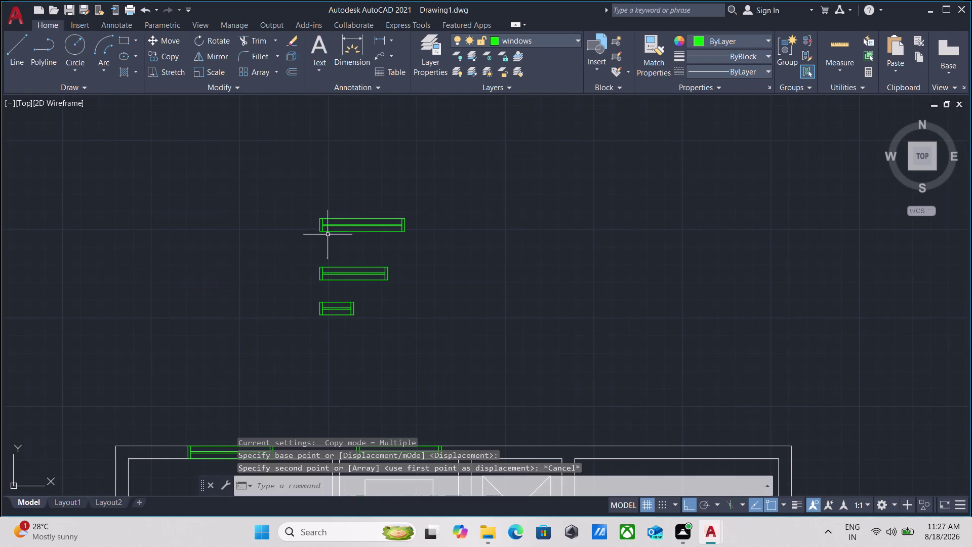
drag(344, 242, 333, 224)
click(307, 192)
Copy the long window block to a spot left of the floor plan.
text(c)
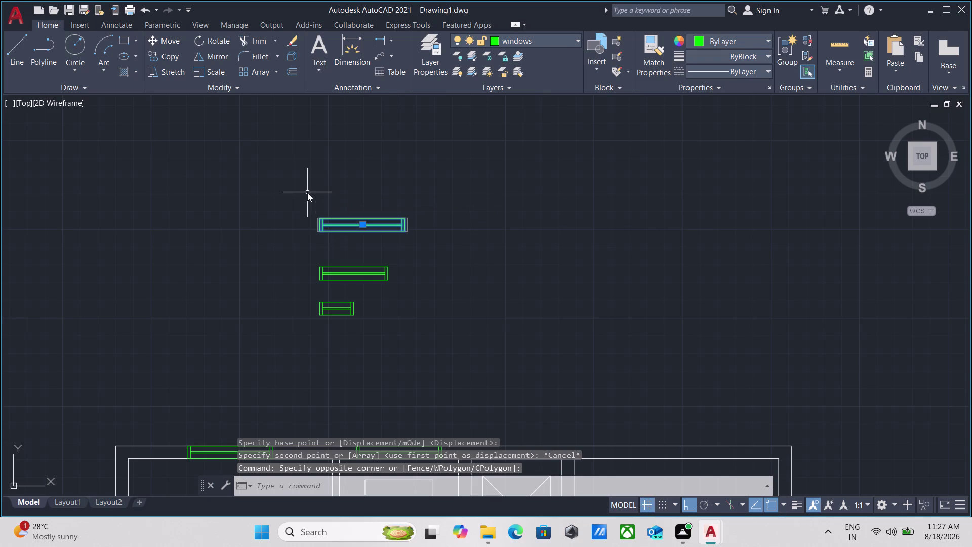
text(o)
key(Return)
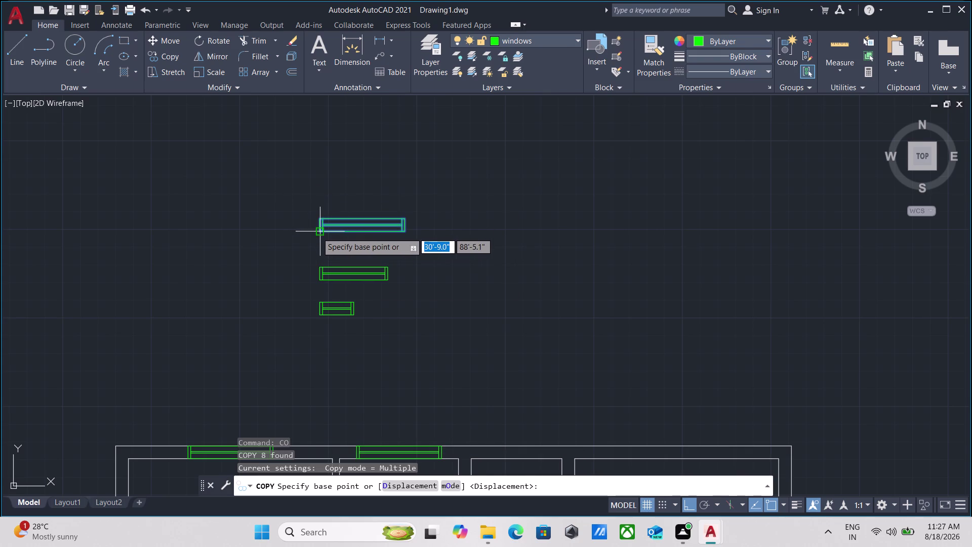
click(317, 233)
key(F8)
scroll(down, 3)
middle_drag(128, 278, 194, 253)
click(115, 291)
key(Escape)
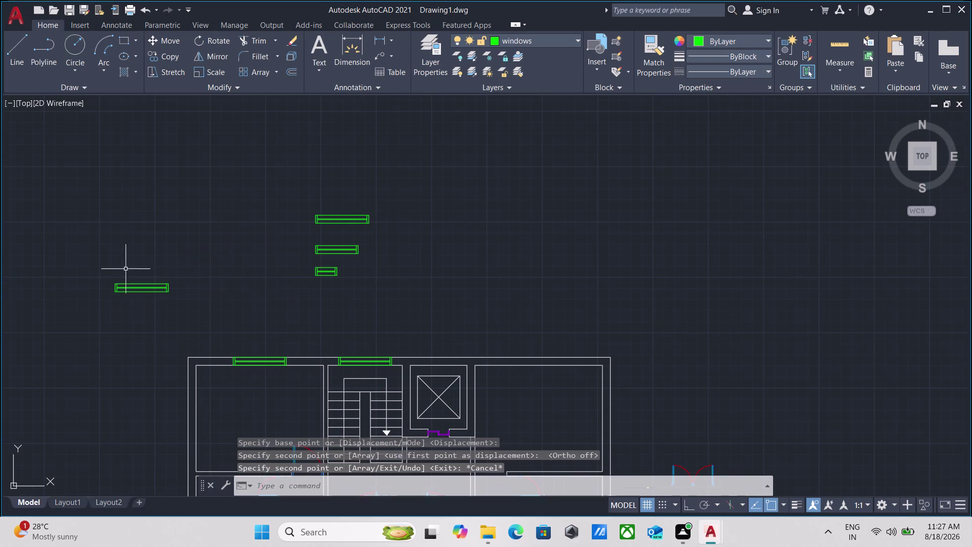
Select the left window copy and begin rotating it with RO.
drag(181, 310, 155, 287)
click(118, 256)
text(r)
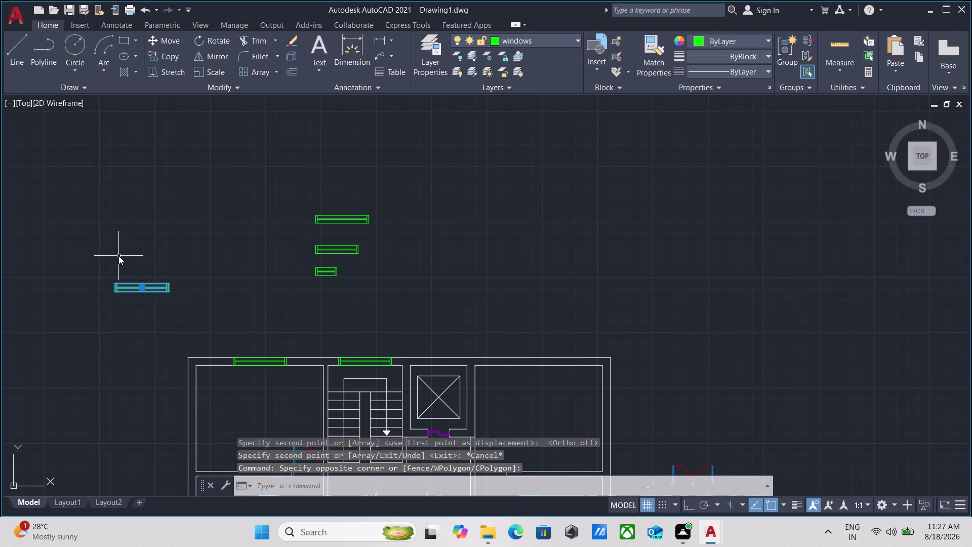
text(o)
key(Return)
scroll(up, 3)
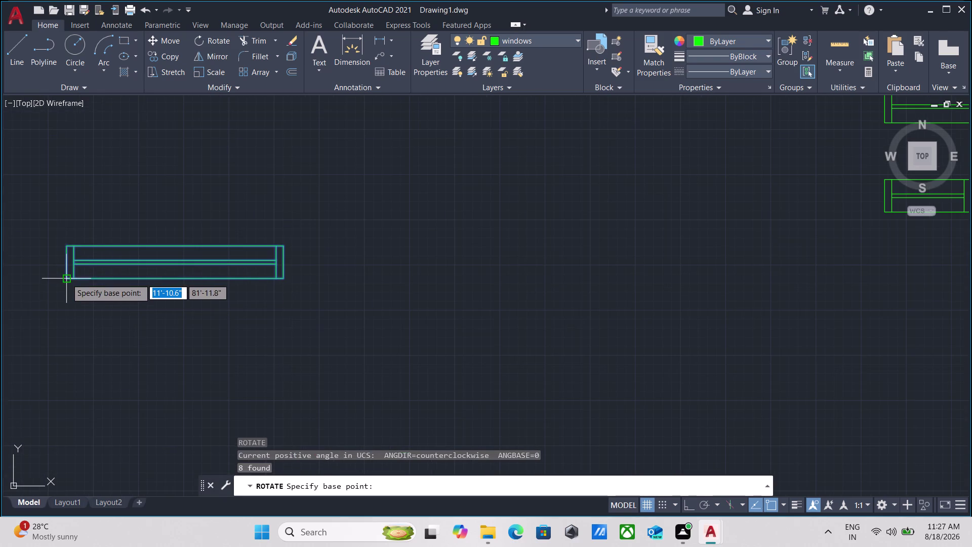
Rotate the left window copy 90° about its lower-left corner with Ortho on.
click(66, 279)
key(F8)
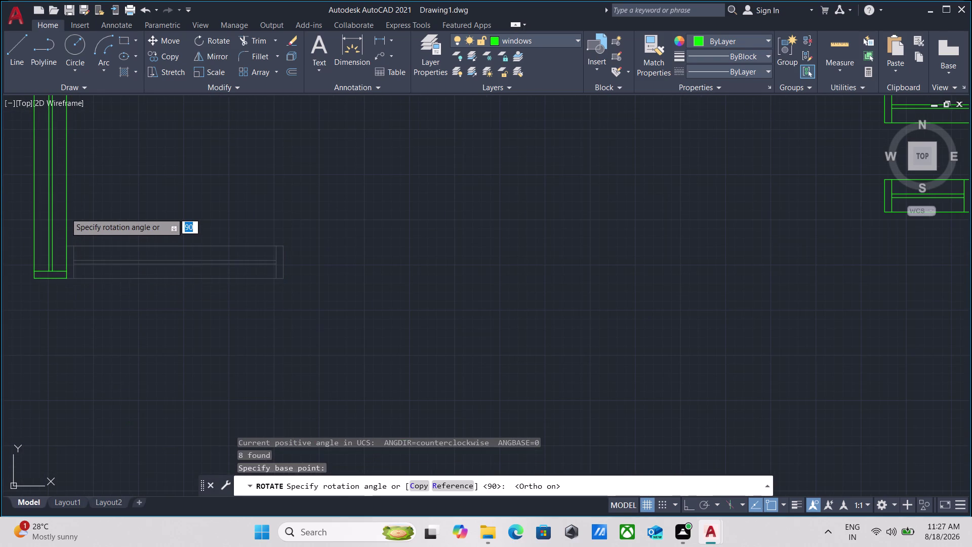
middle_drag(66, 186, 113, 266)
click(100, 200)
scroll(down, 3)
middle_drag(134, 266, 166, 230)
scroll(up, 3)
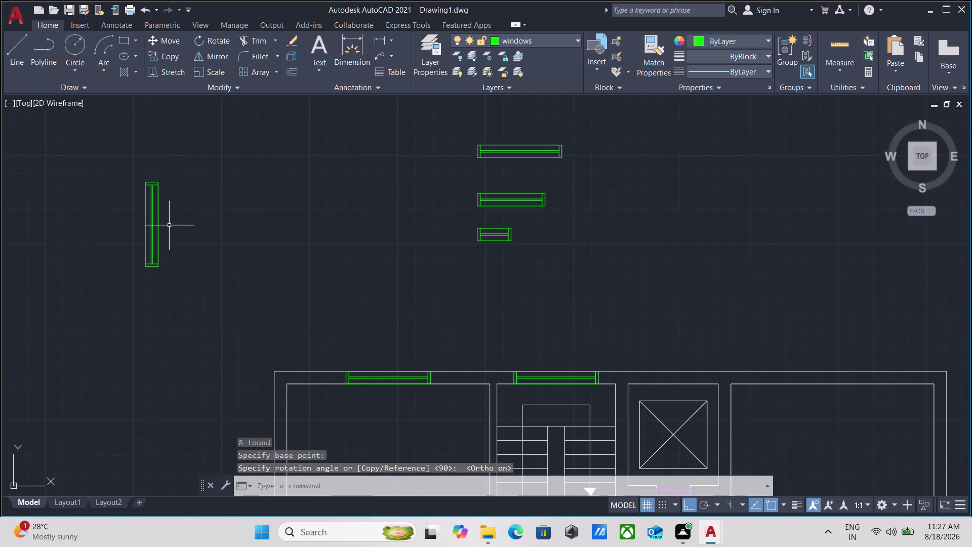
scroll(down, 3)
middle_drag(179, 234, 192, 202)
scroll(up, 3)
Select the upright window and begin copying it with CO.
drag(192, 233, 184, 221)
click(146, 173)
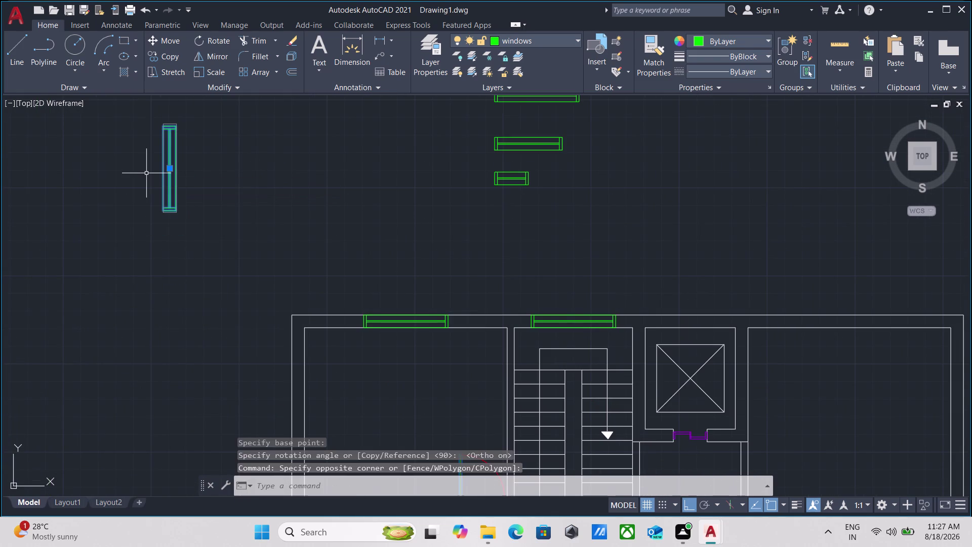
text(co)
key(Return)
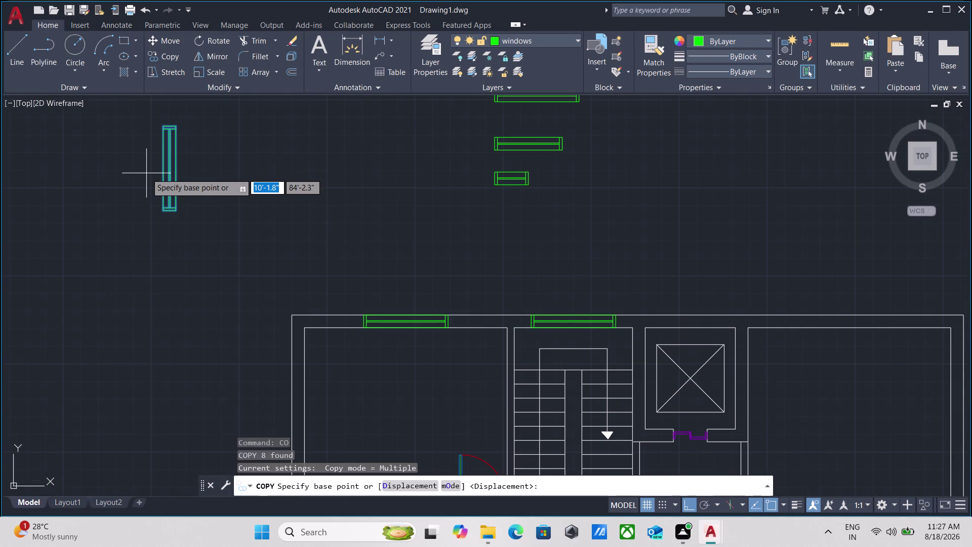
Copy the upright window onto the upper and lower left outer wall midpoints.
click(175, 168)
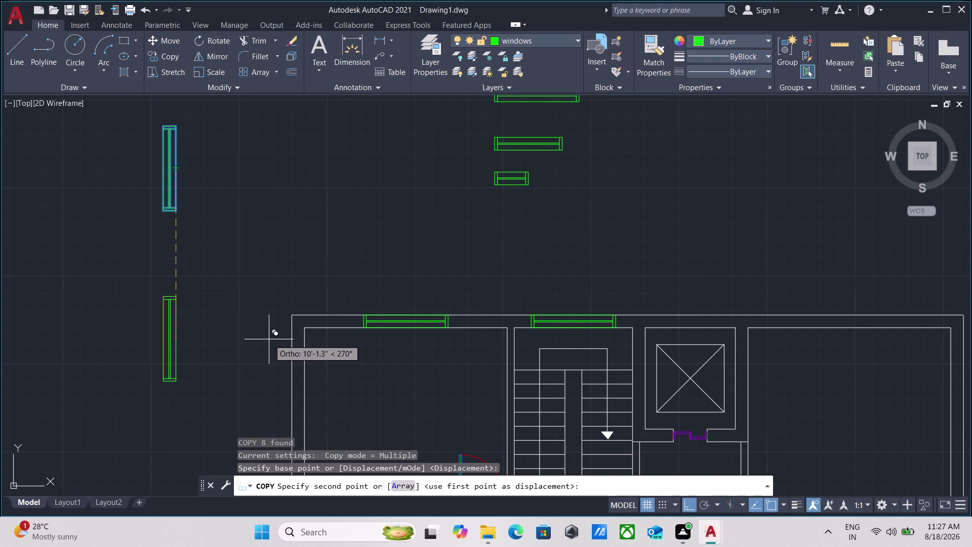
key(F8)
middle_drag(276, 318, 182, 223)
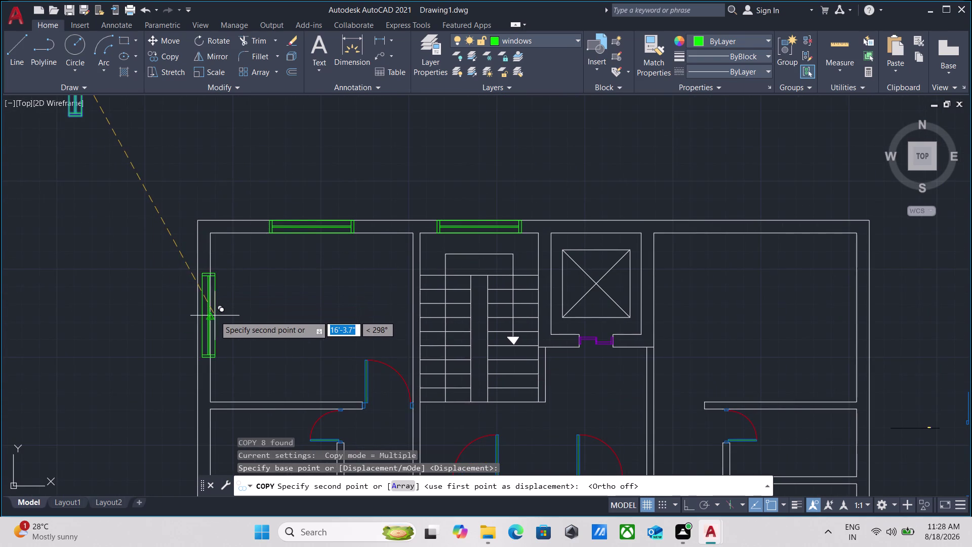
click(211, 318)
scroll(down, 3)
middle_drag(237, 265, 230, 170)
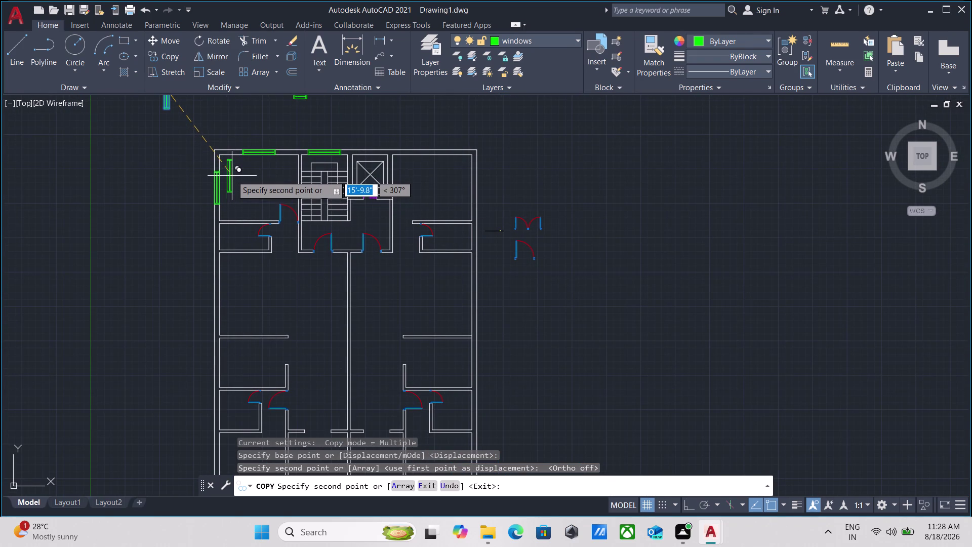
click(220, 294)
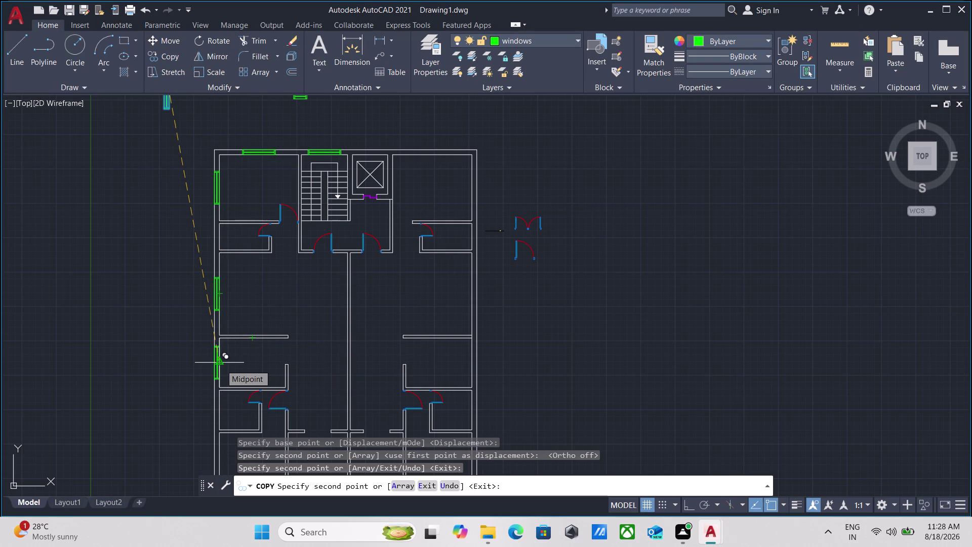
click(221, 364)
Place more window copies on the lowest left room wall and beside the plan.
scroll(down, 3)
middle_drag(243, 368, 220, 288)
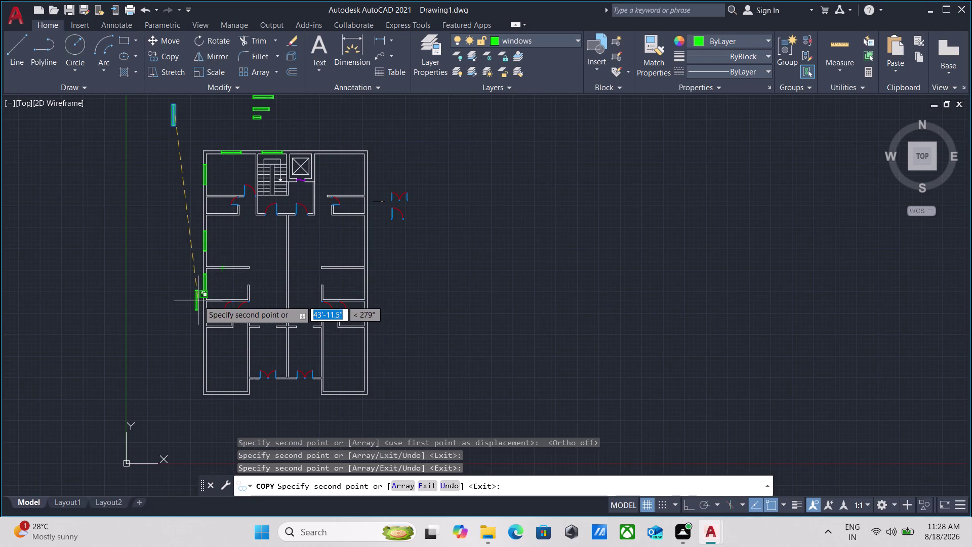
scroll(down, 3)
scroll(up, 3)
scroll(down, 3)
middle_drag(234, 385, 231, 376)
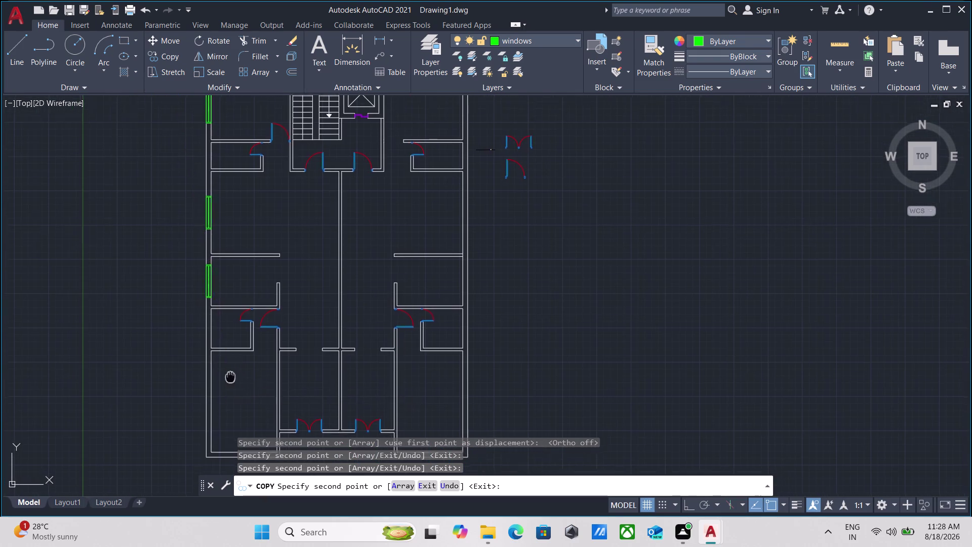
middle_drag(230, 377, 205, 242)
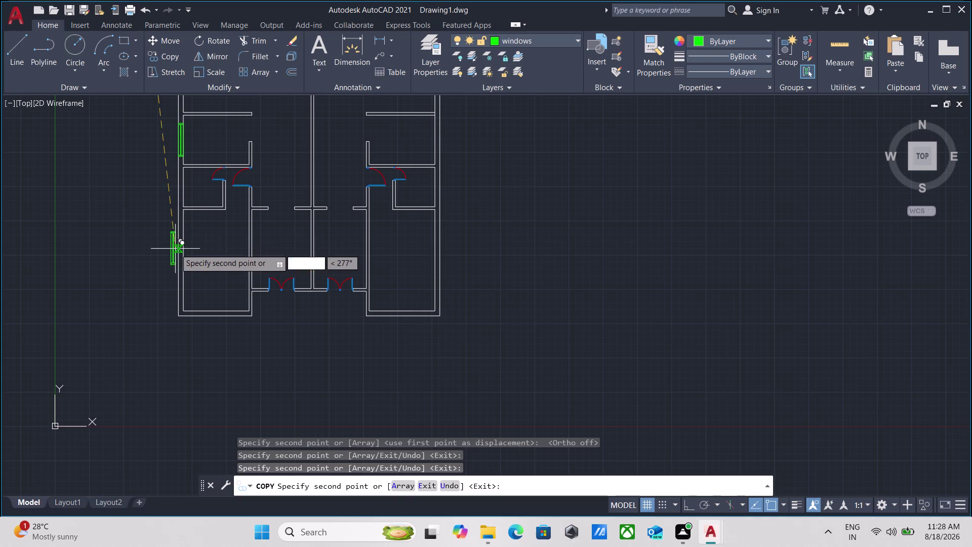
click(187, 260)
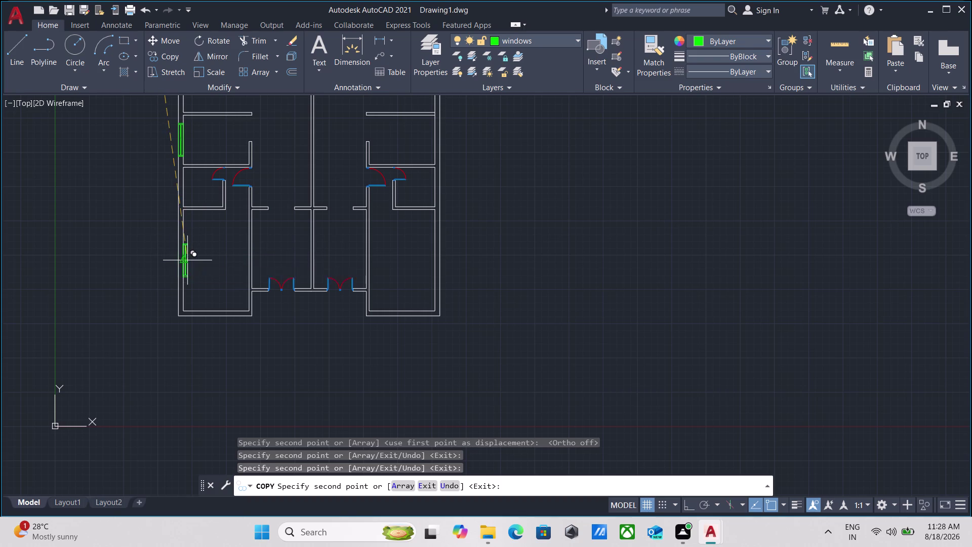
scroll(up, 3)
scroll(down, 3)
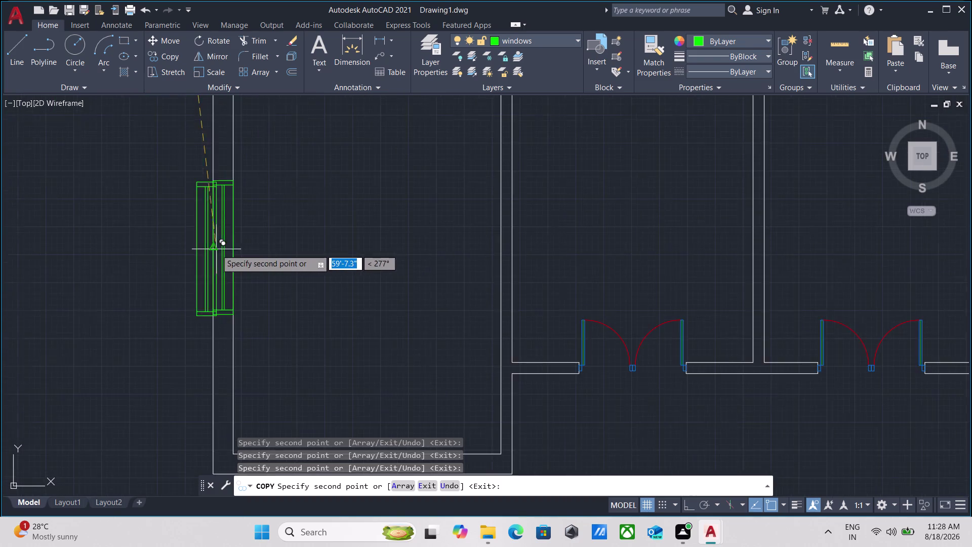
scroll(down, 3)
scroll(down, 3)
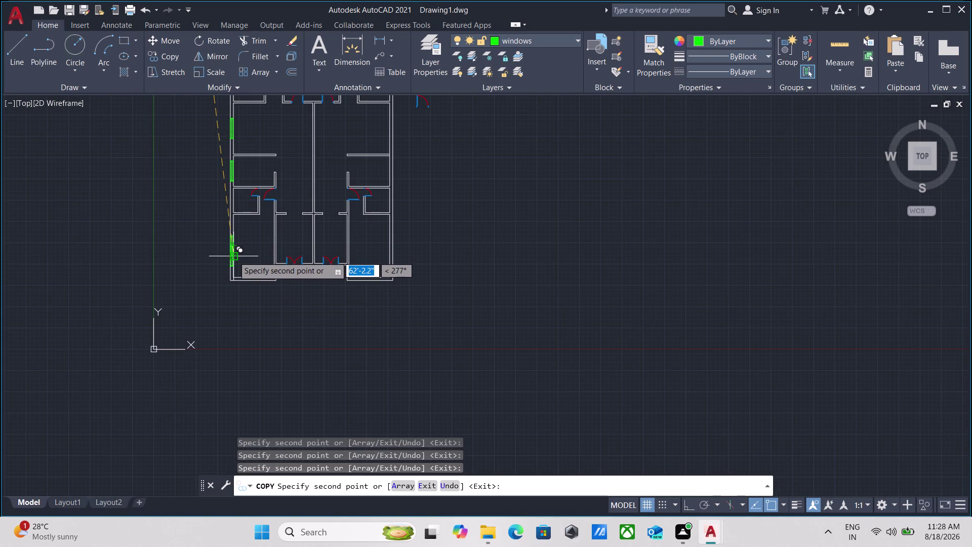
scroll(down, 3)
scroll(down, 3)
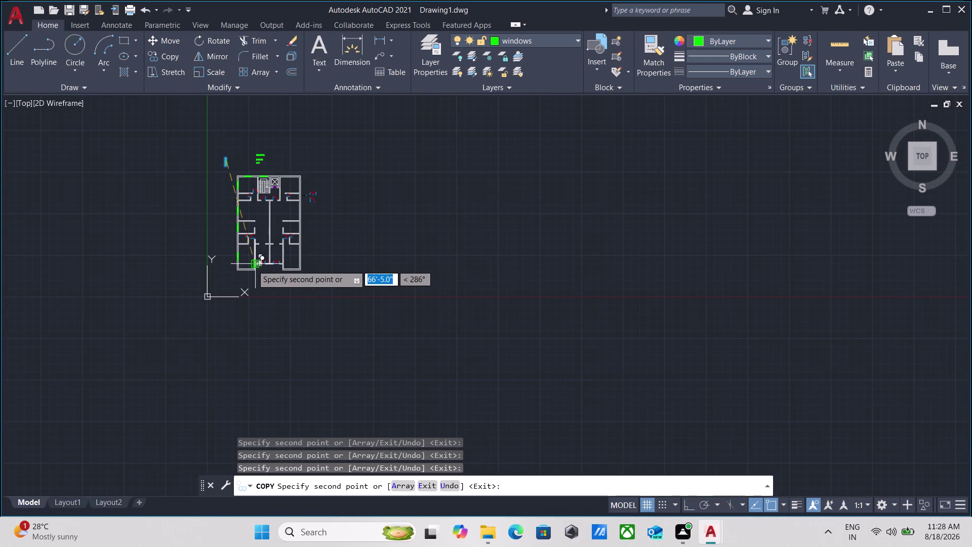
scroll(up, 3)
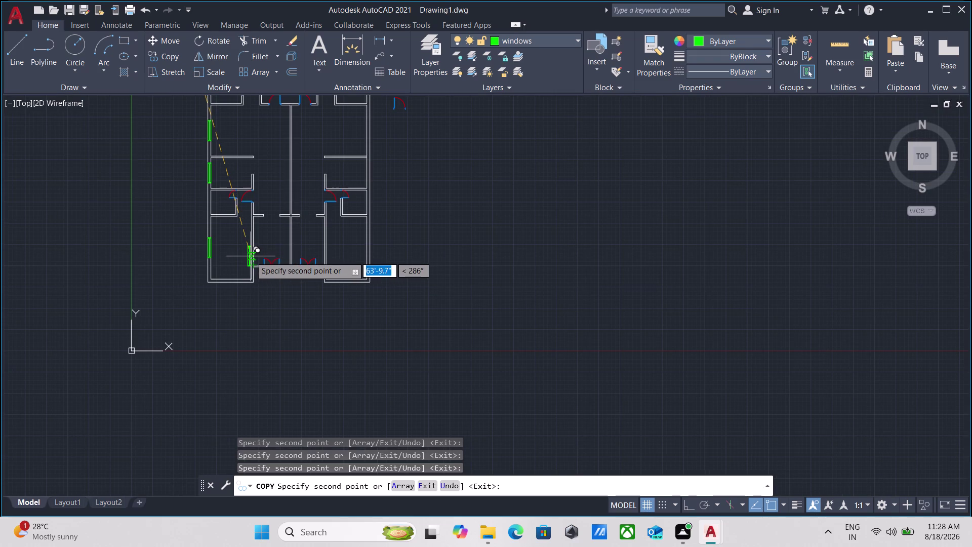
scroll(up, 3)
scroll(down, 3)
middle_drag(230, 252, 216, 286)
scroll(down, 3)
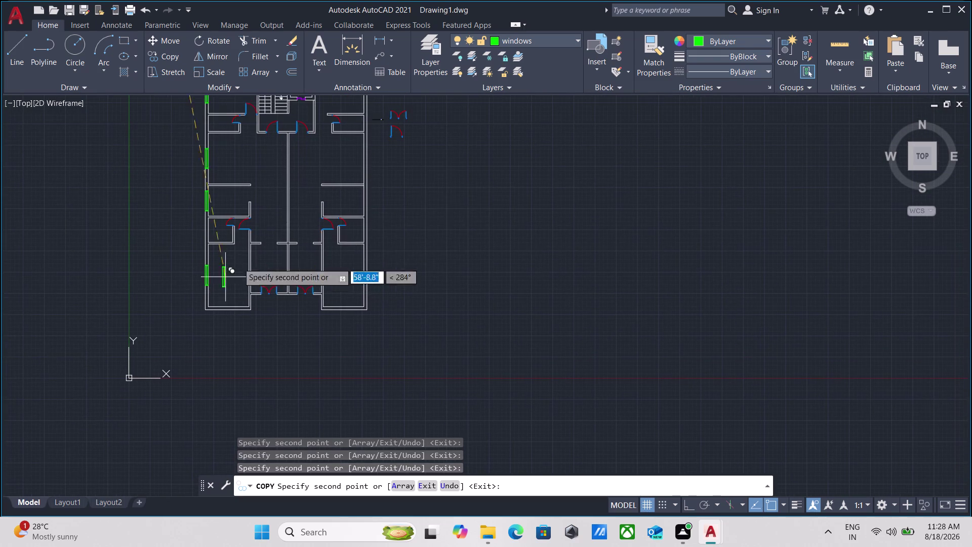
middle_drag(395, 167, 378, 234)
scroll(up, 3)
scroll(down, 3)
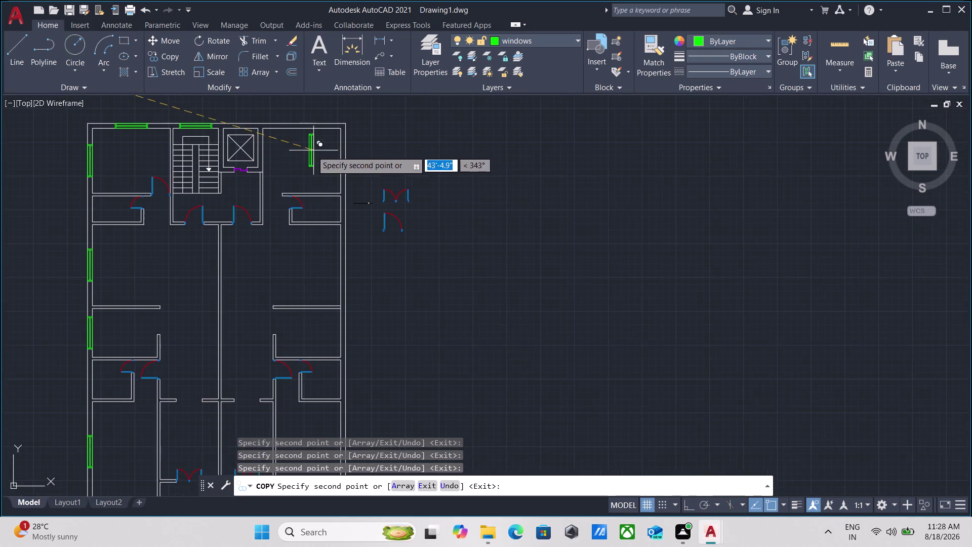
middle_drag(312, 151, 308, 188)
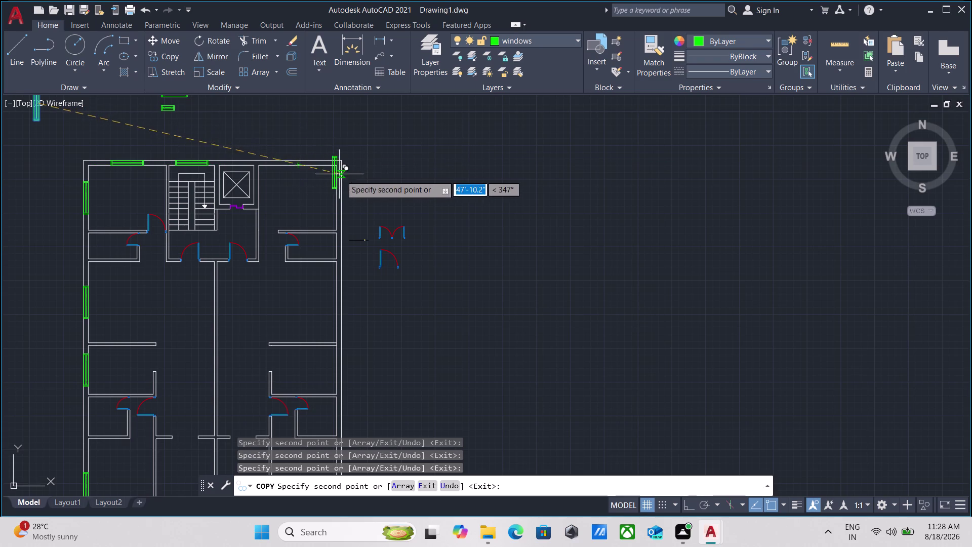
scroll(up, 3)
scroll(down, 3)
middle_drag(254, 121, 284, 192)
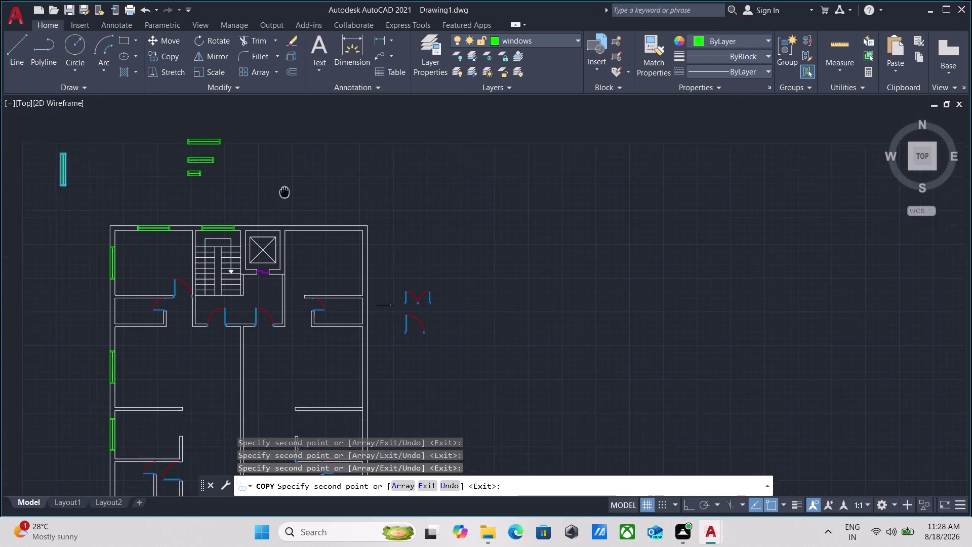
middle_drag(285, 192, 292, 197)
click(450, 268)
Select the window copy beside the plan and copy it from its midpoint.
key(Escape)
drag(464, 292, 460, 288)
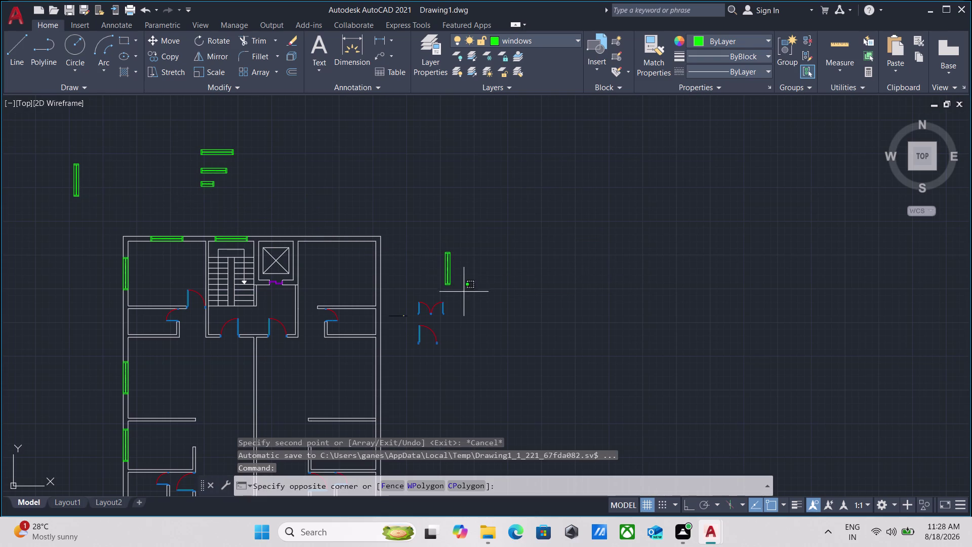
drag(460, 287, 452, 280)
click(432, 229)
key(c)
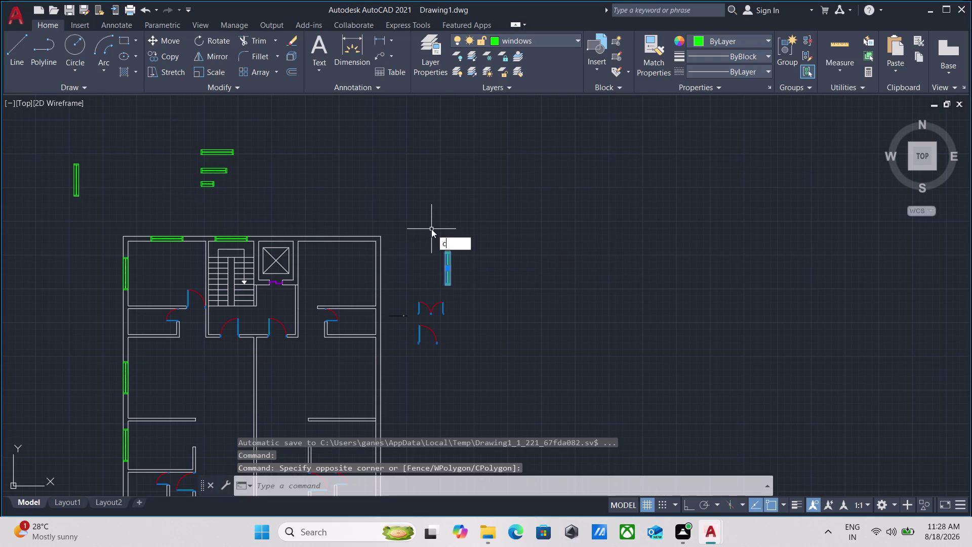
key(o)
key(Return)
scroll(up, 3)
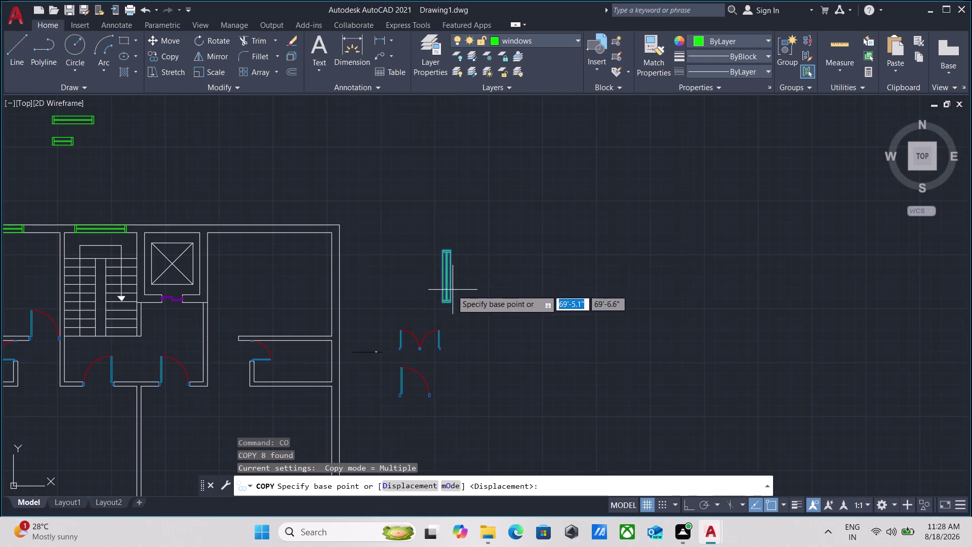
scroll(up, 3)
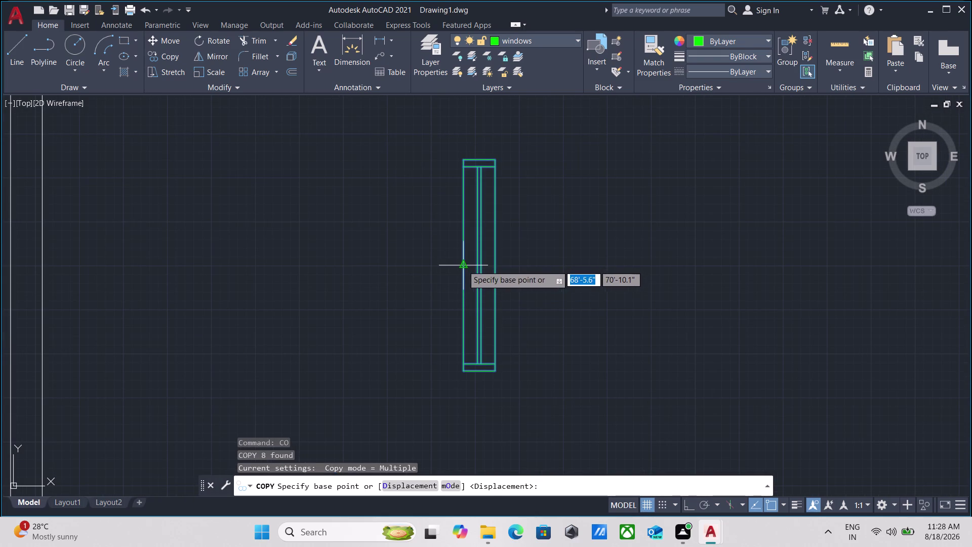
click(463, 266)
Place a window copy on the right outer wall and end the copy.
scroll(down, 3)
middle_drag(137, 262, 375, 253)
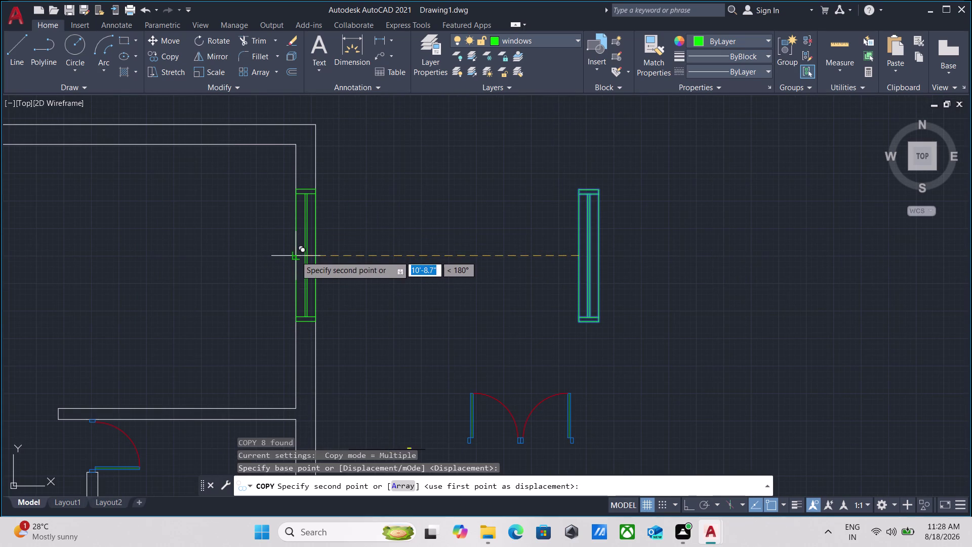
click(295, 255)
scroll(down, 3)
middle_drag(369, 303, 359, 258)
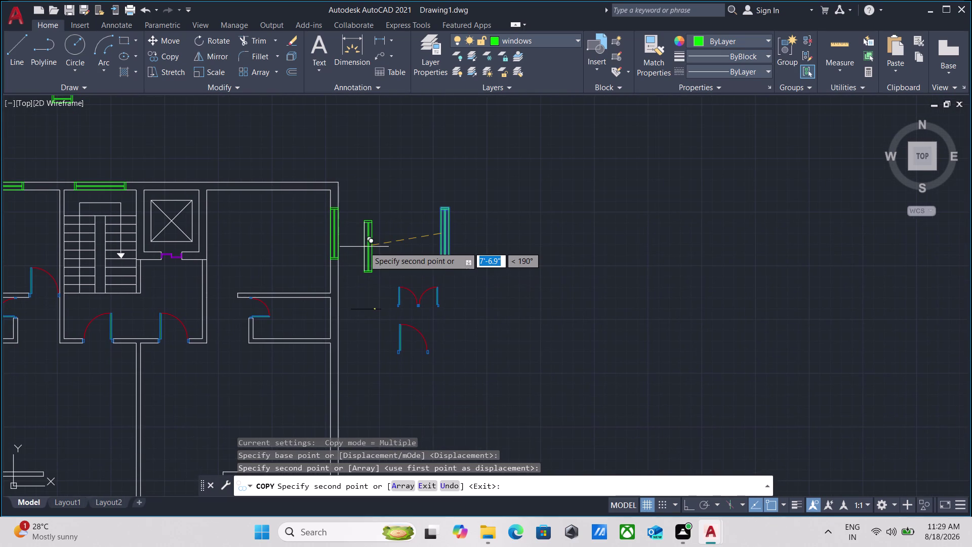
scroll(down, 3)
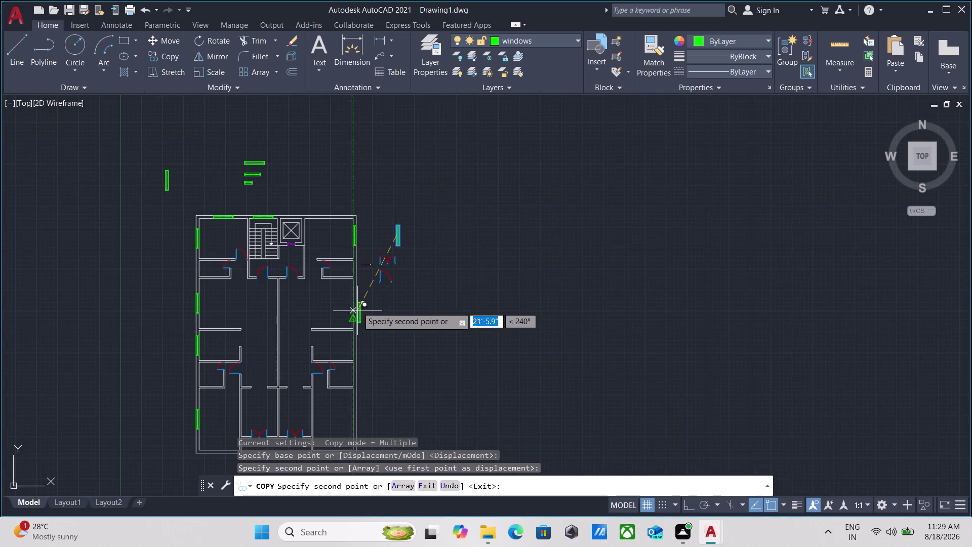
scroll(up, 3)
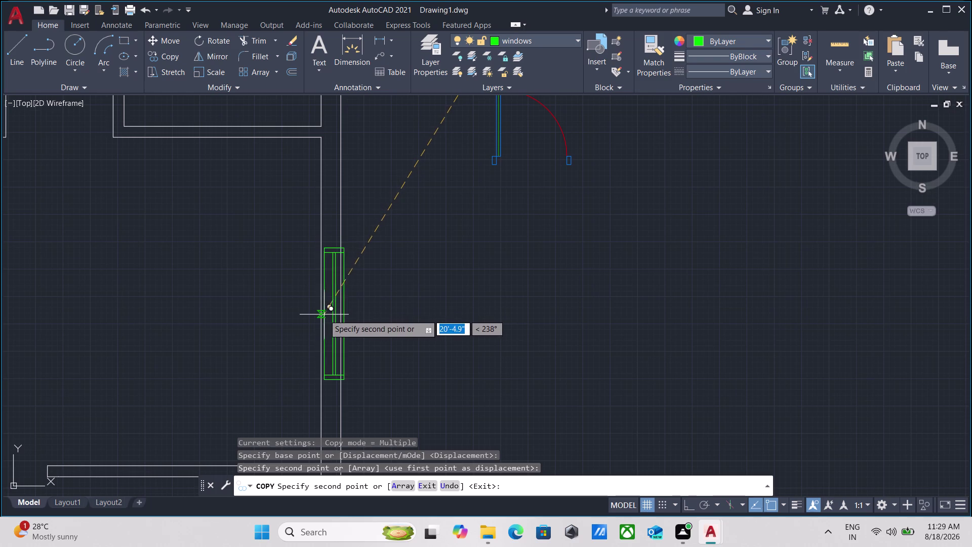
scroll(down, 3)
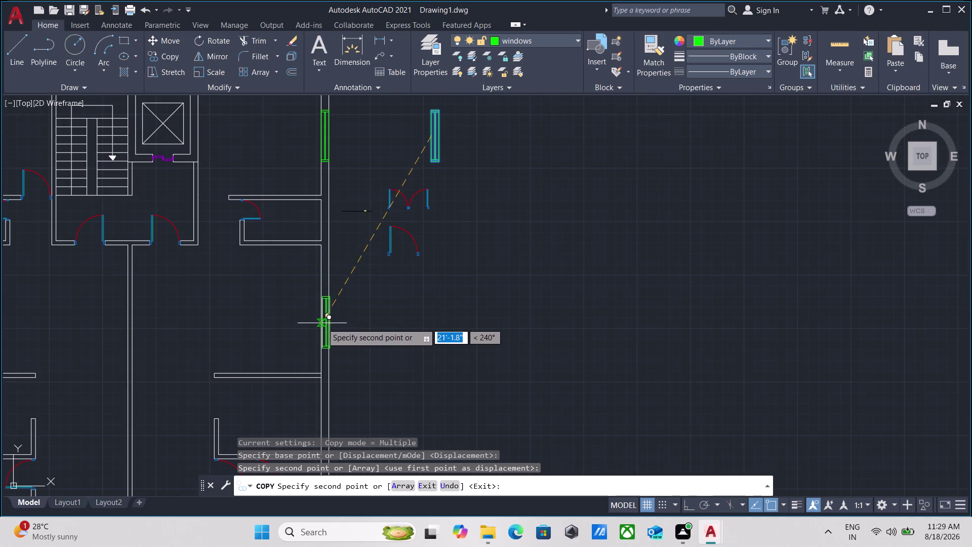
key(Escape)
scroll(down, 3)
scroll(up, 3)
middle_drag(343, 318, 344, 235)
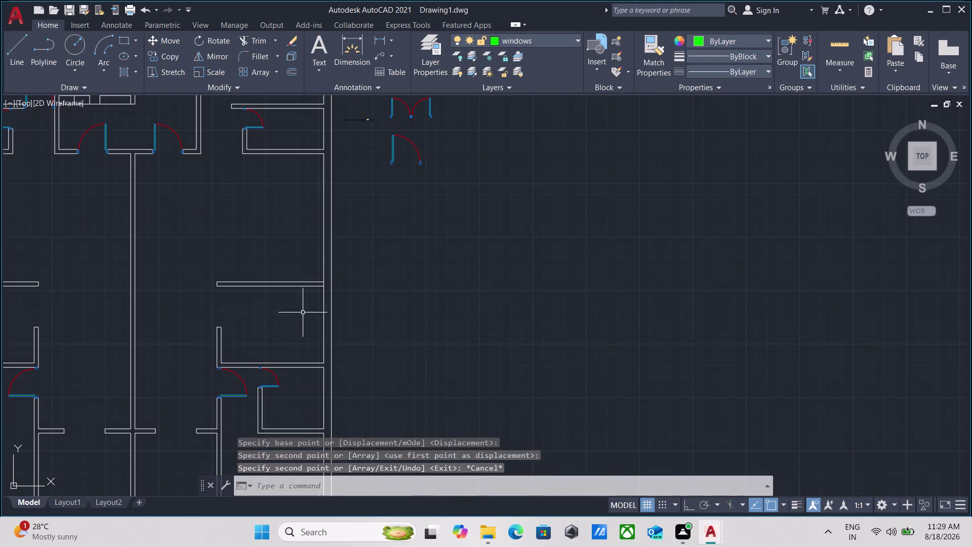
Start a trim on the wall junction, then cancel it.
scroll(up, 3)
middle_drag(303, 306, 275, 344)
key(r)
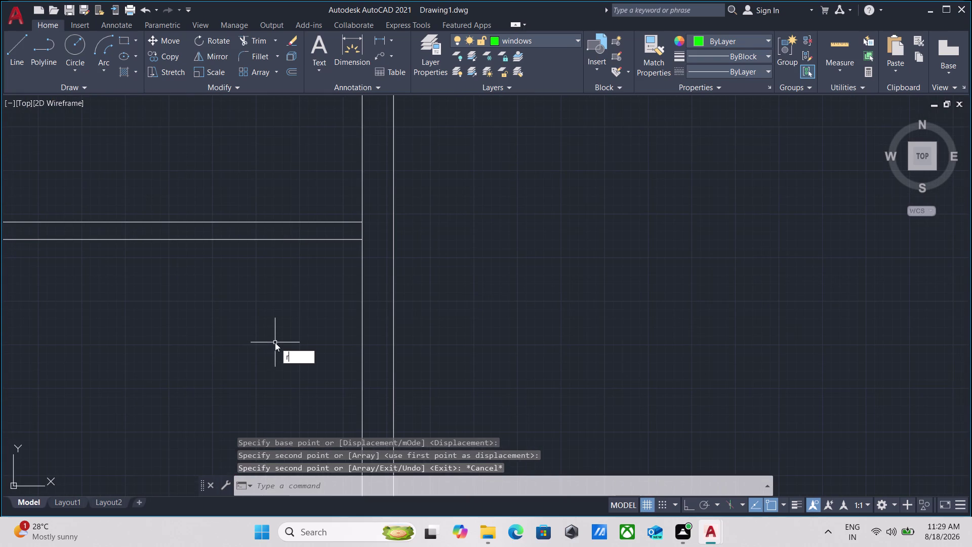
key(BackSpace)
text(tr)
key(Return)
scroll(up, 3)
click(410, 217)
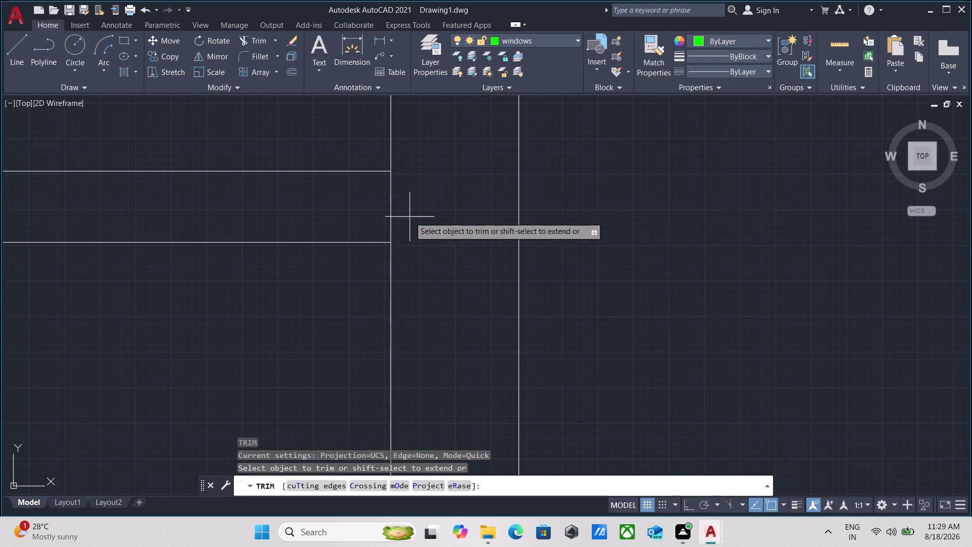
click(345, 212)
scroll(down, 3)
key(Escape)
scroll(down, 3)
Select the loose window beside the plan and copy it from a base point.
middle_drag(429, 191, 388, 303)
scroll(down, 3)
middle_drag(393, 294, 383, 319)
scroll(up, 3)
drag(409, 280, 404, 274)
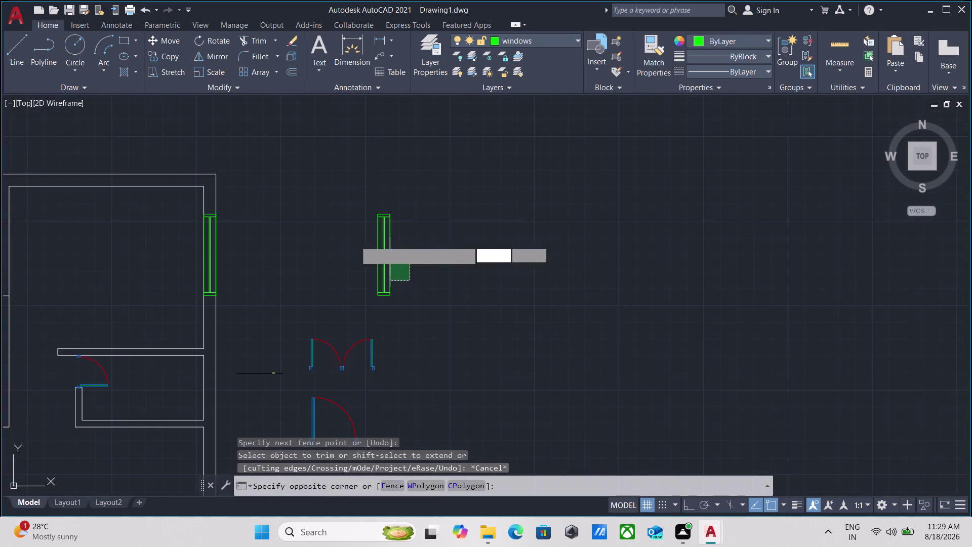
click(337, 232)
text(co)
key(Return)
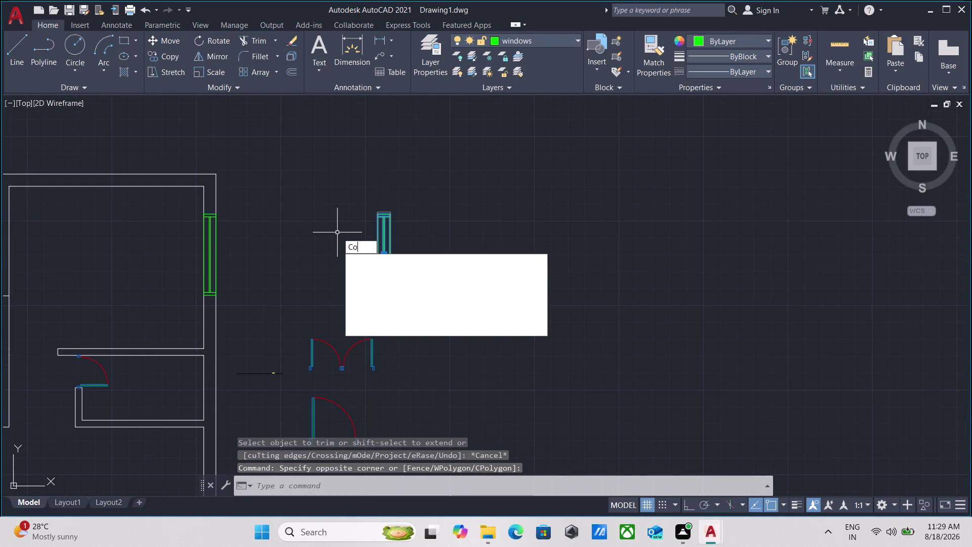
scroll(up, 3)
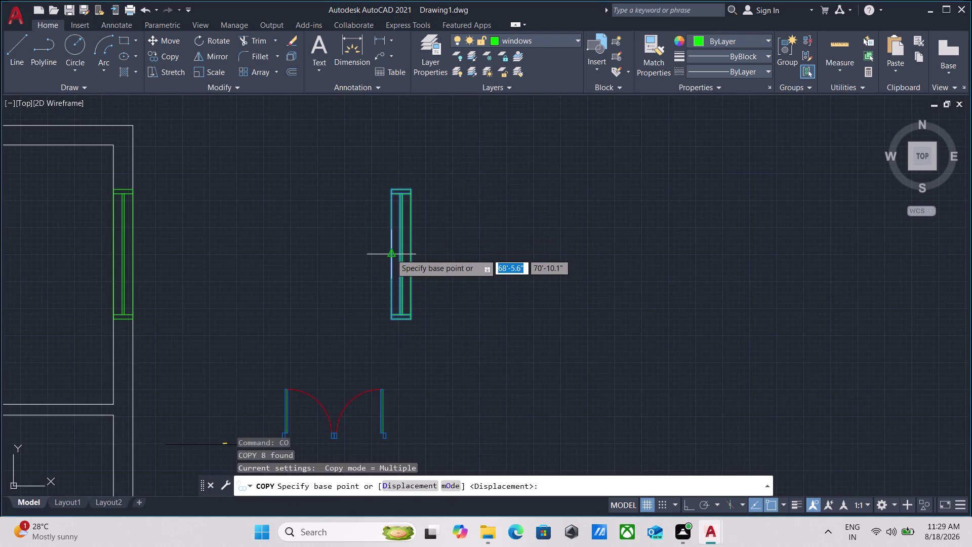
click(391, 253)
Place a window copy on the plan's right outer wall.
scroll(down, 3)
middle_drag(234, 394, 247, 232)
scroll(down, 3)
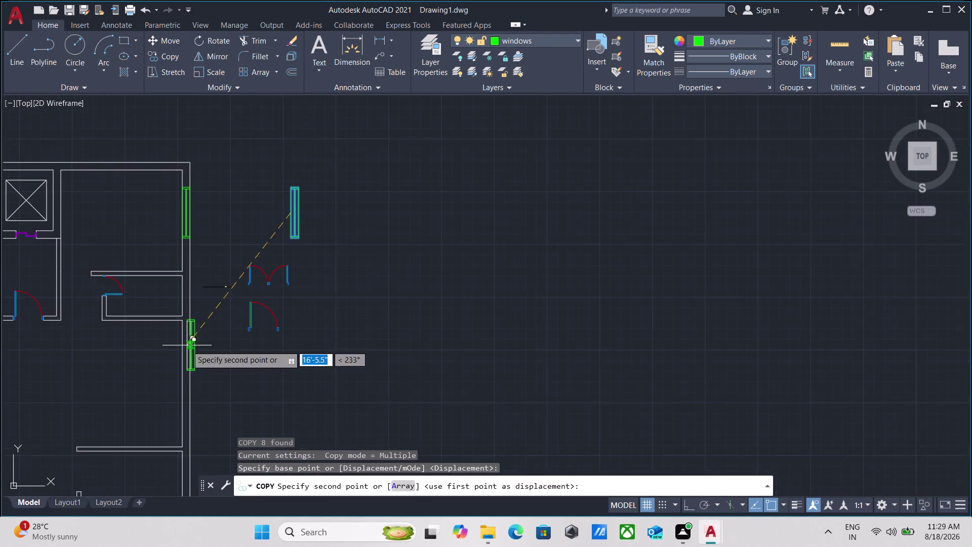
middle_drag(187, 345, 228, 268)
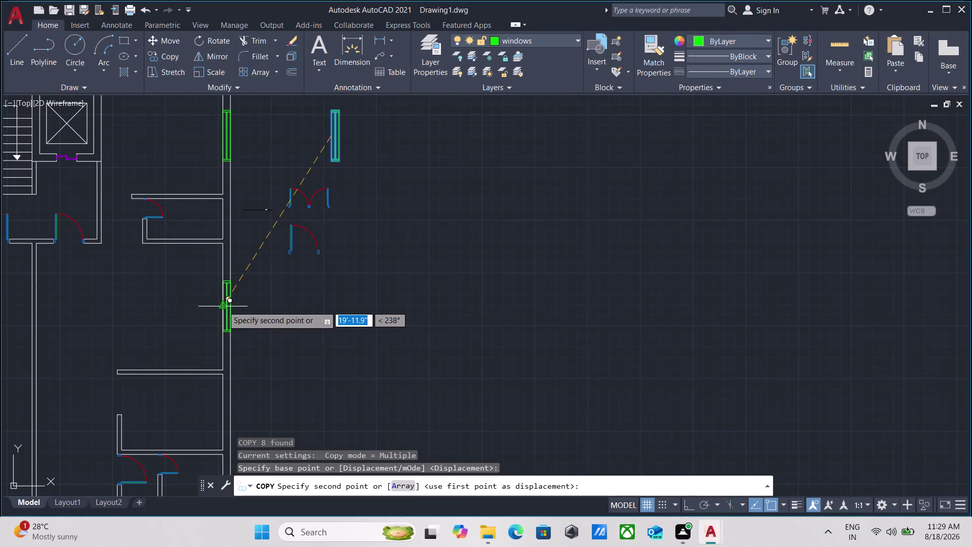
click(223, 306)
scroll(down, 3)
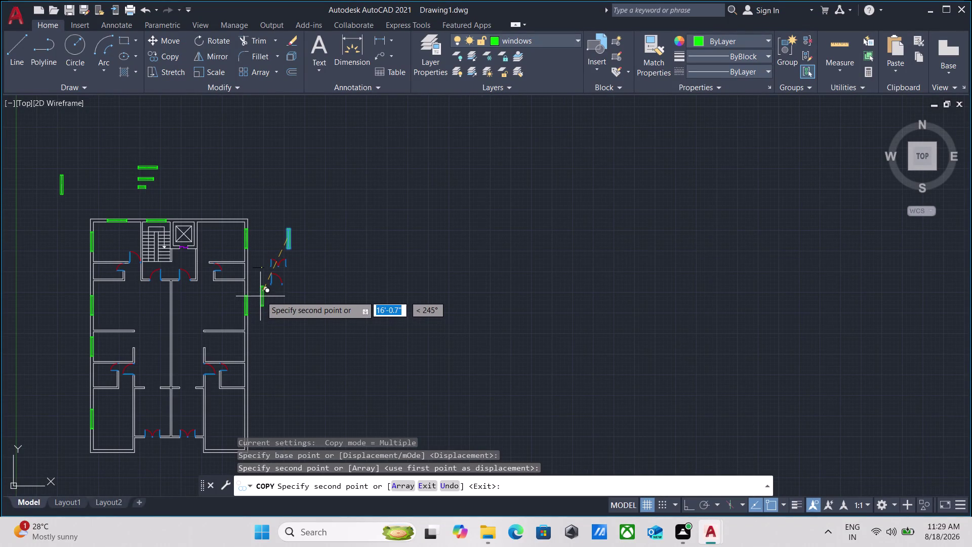
scroll(down, 3)
scroll(up, 3)
scroll(up, 3)
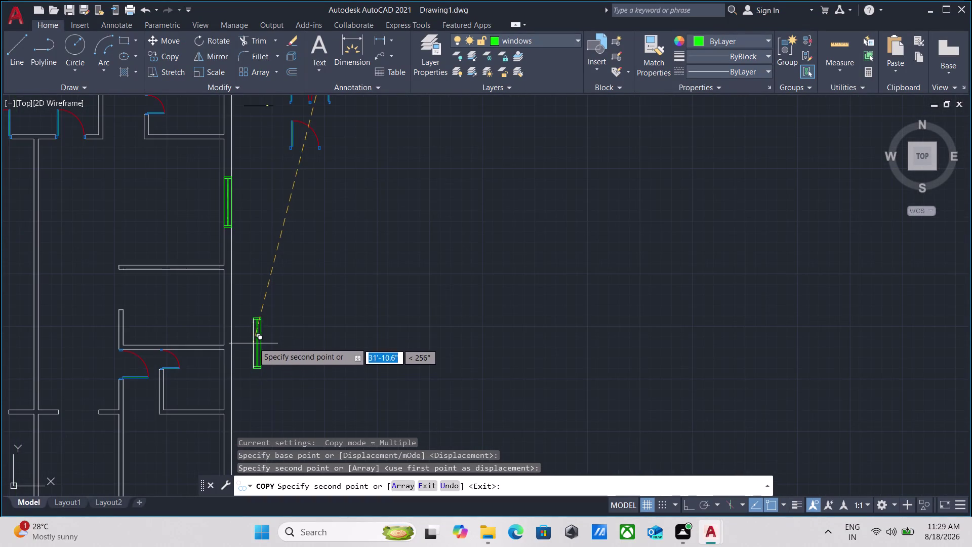
scroll(down, 3)
middle_drag(266, 318, 330, 359)
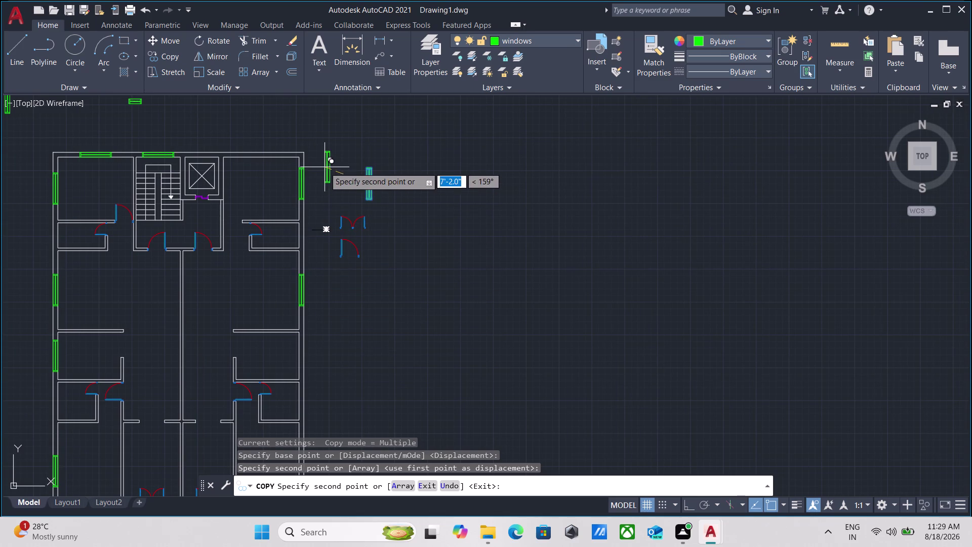
key(Escape)
scroll(down, 3)
scroll(up, 3)
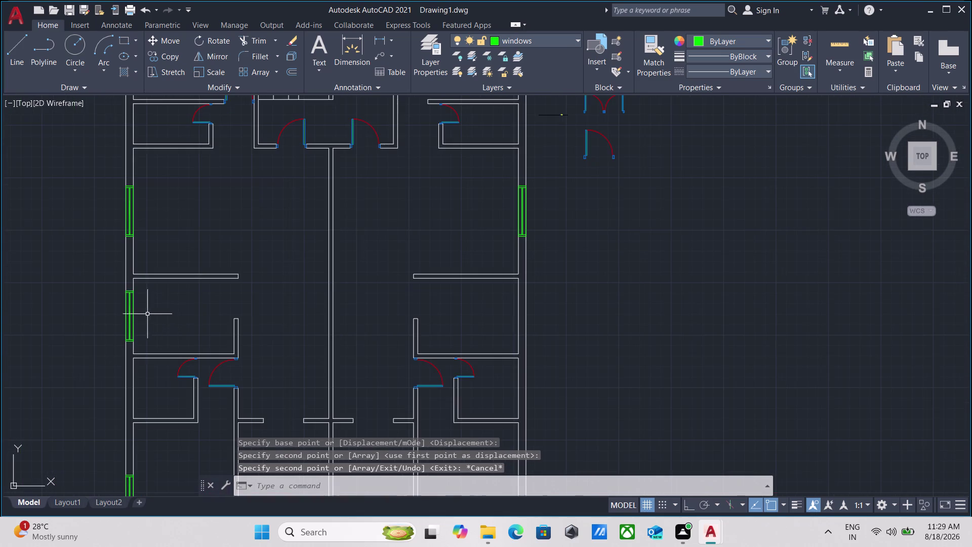
scroll(up, 3)
scroll(up, 3)
Erase the unwanted extra window using the right-click menu.
click(141, 362)
click(121, 317)
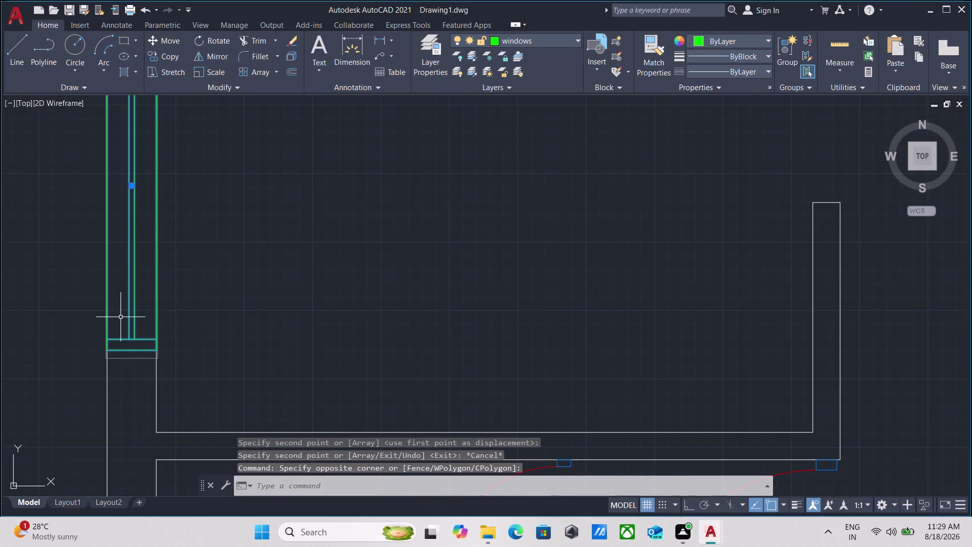
right_click(120, 317)
click(166, 104)
scroll(down, 3)
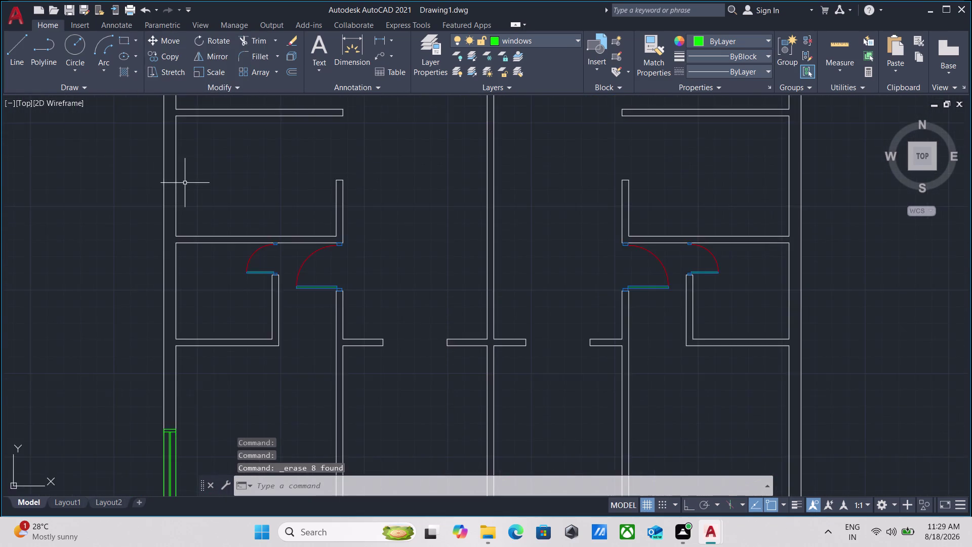
scroll(down, 3)
scroll(up, 3)
Select the mid-length window among the spare windows.
middle_drag(185, 183, 207, 345)
scroll(down, 3)
middle_drag(229, 236, 244, 381)
scroll(up, 3)
drag(413, 235, 409, 220)
click(385, 185)
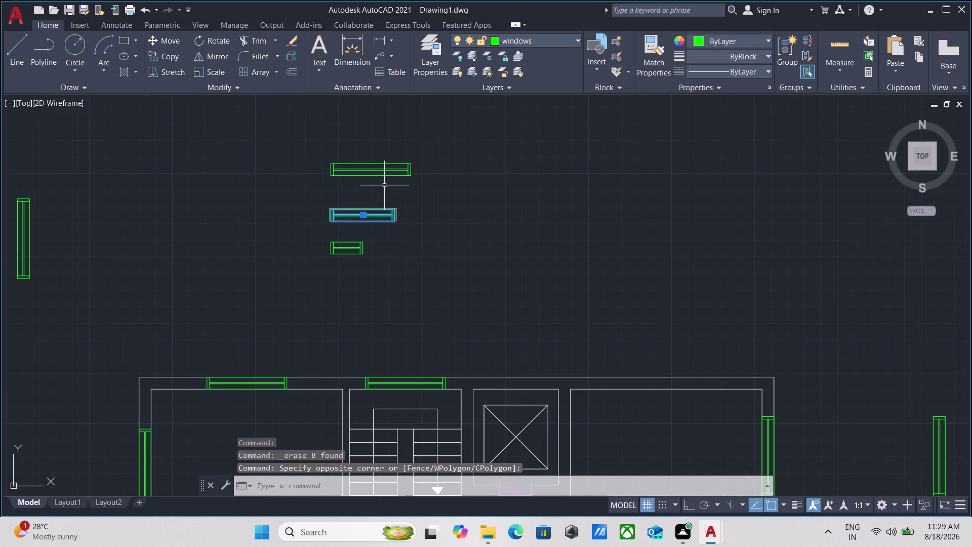
Reselect the mid-length window and copy it to the right.
text(ro)
key(Return)
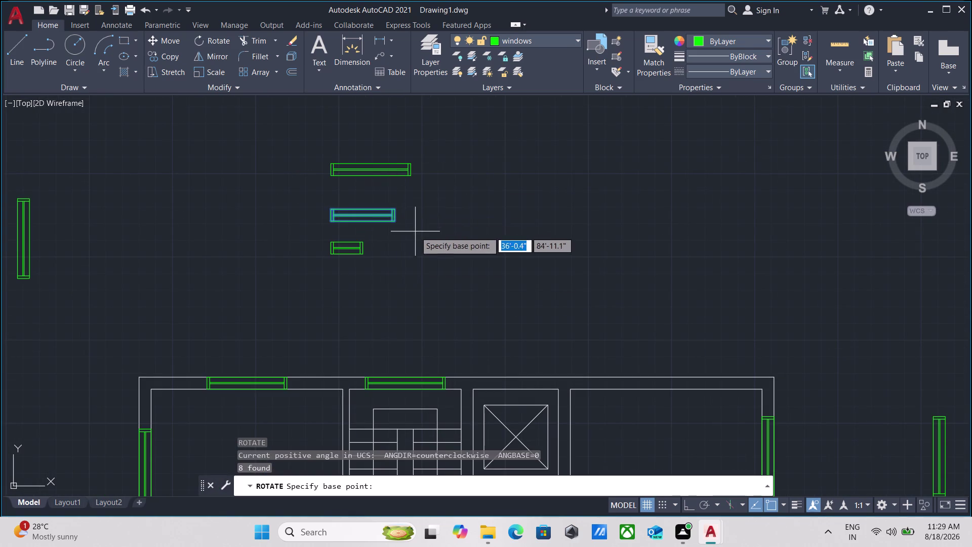
key(Escape)
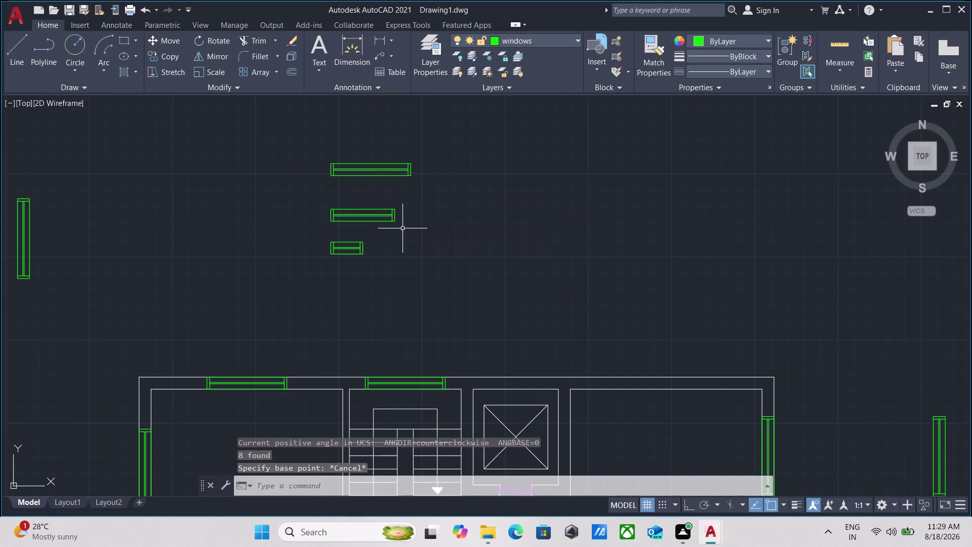
click(403, 228)
click(371, 195)
text(co)
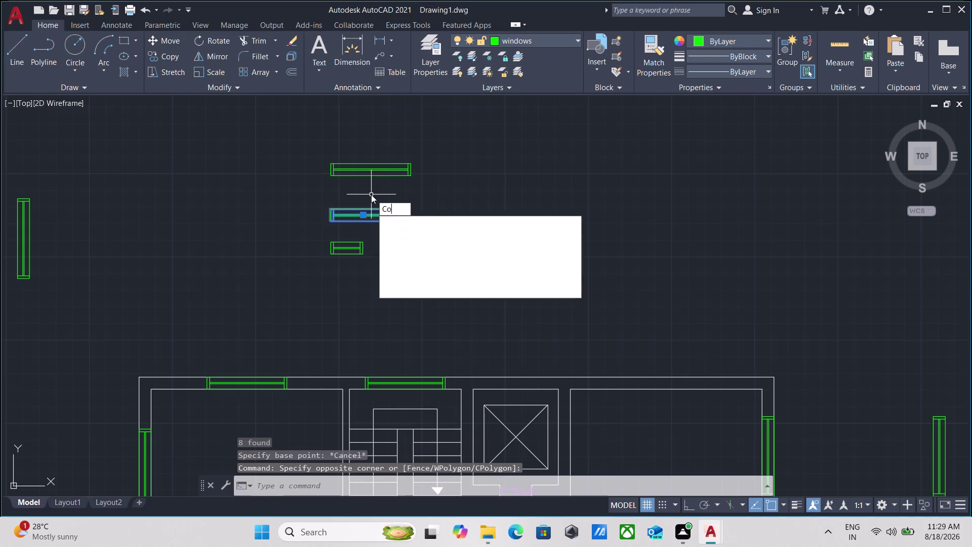
key(Return)
click(395, 221)
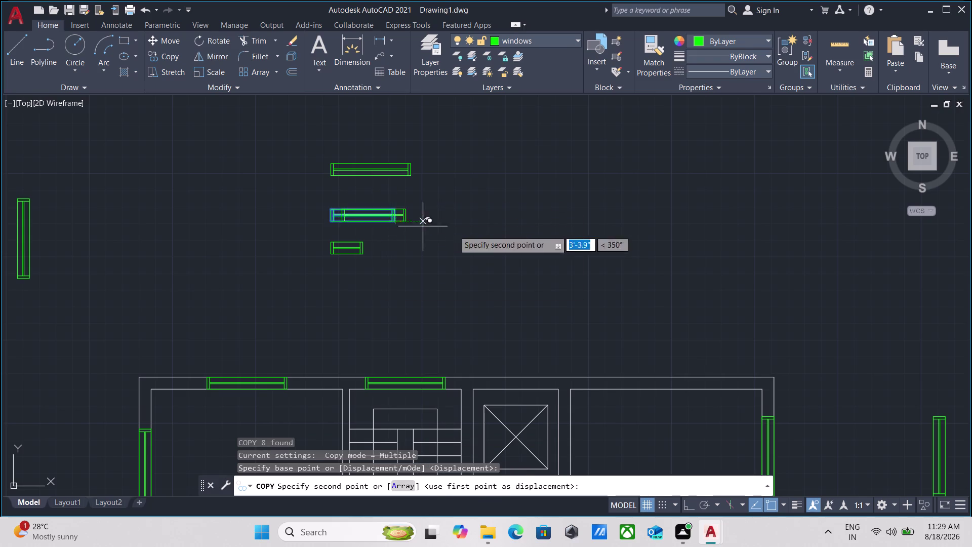
click(547, 240)
key(Escape)
Rotate the new copy 90 degrees upright with Ortho on, then select it.
drag(576, 270, 556, 250)
click(523, 198)
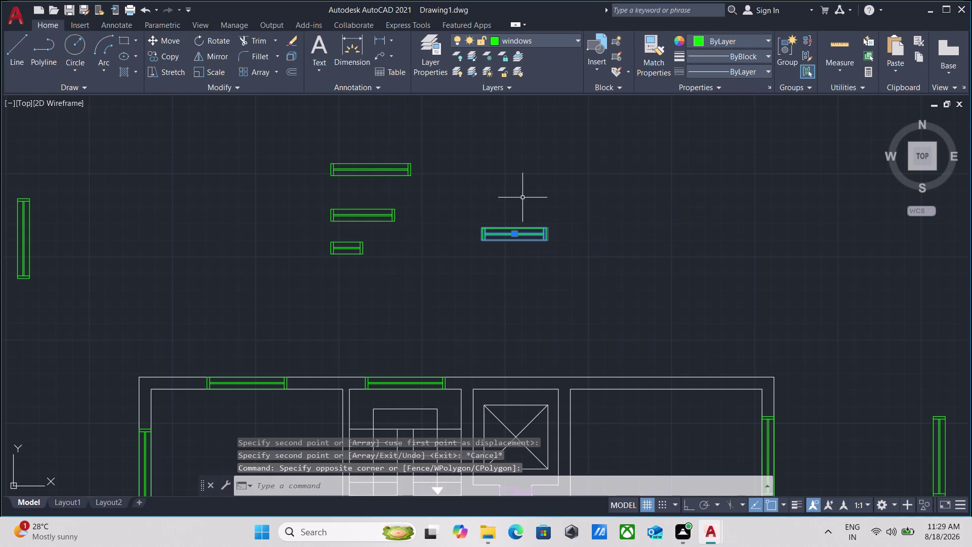
text(ro)
key(Return)
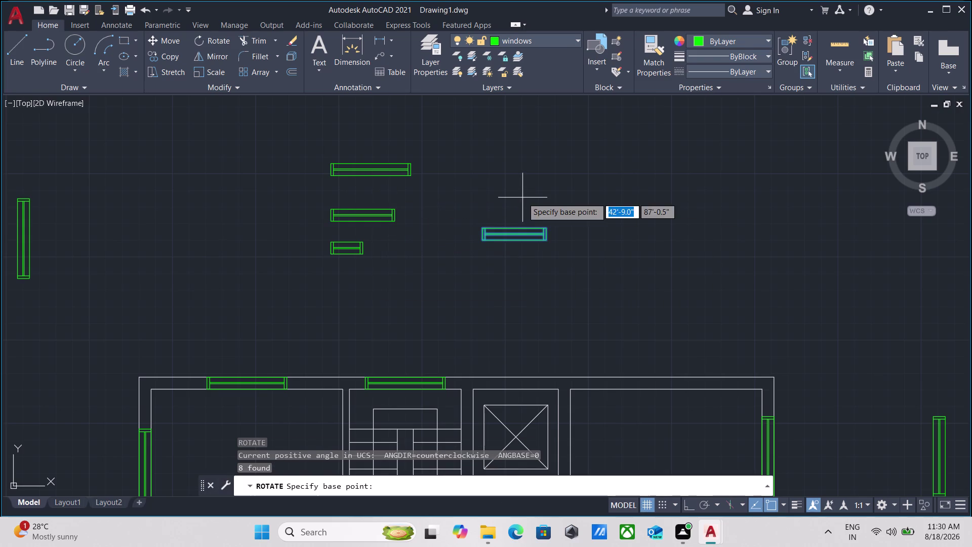
scroll(up, 3)
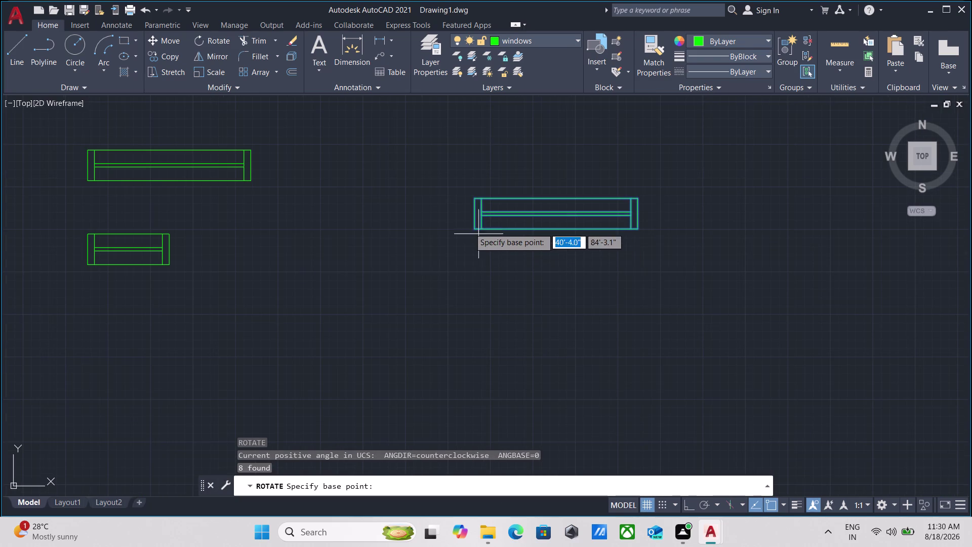
click(474, 227)
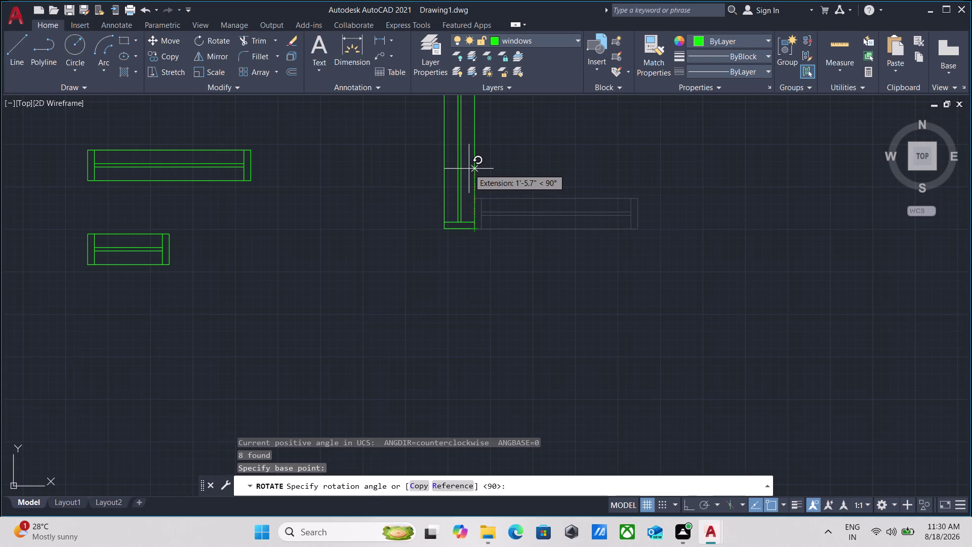
key(F8)
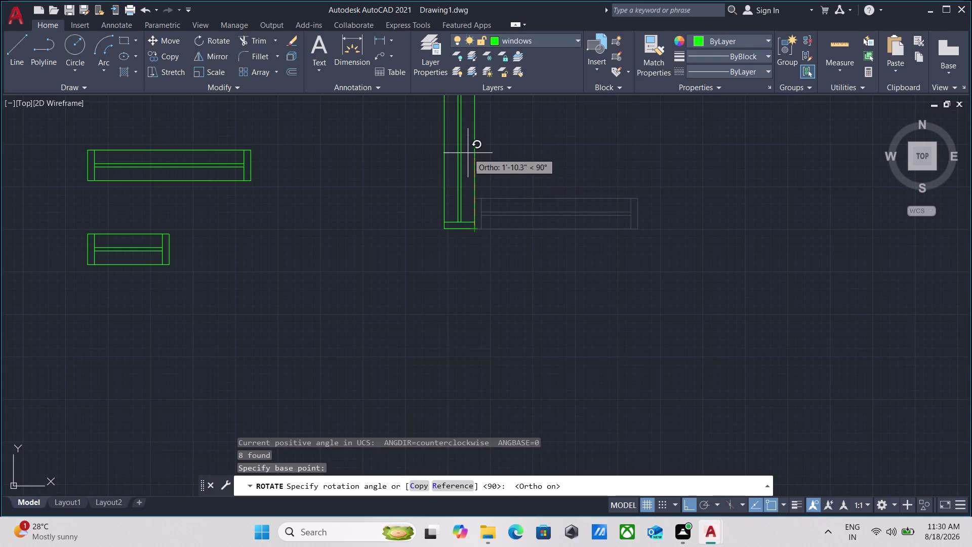
click(468, 153)
drag(531, 273, 522, 268)
click(414, 204)
scroll(down, 3)
middle_drag(416, 204, 419, 271)
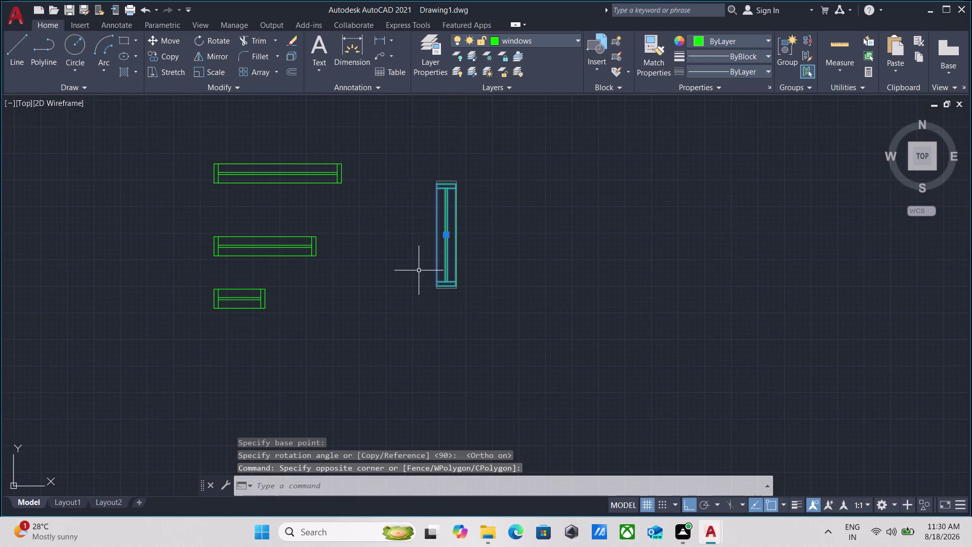
Copy the upright window into the left outer wall and beside the right wall.
text(co)
key(Return)
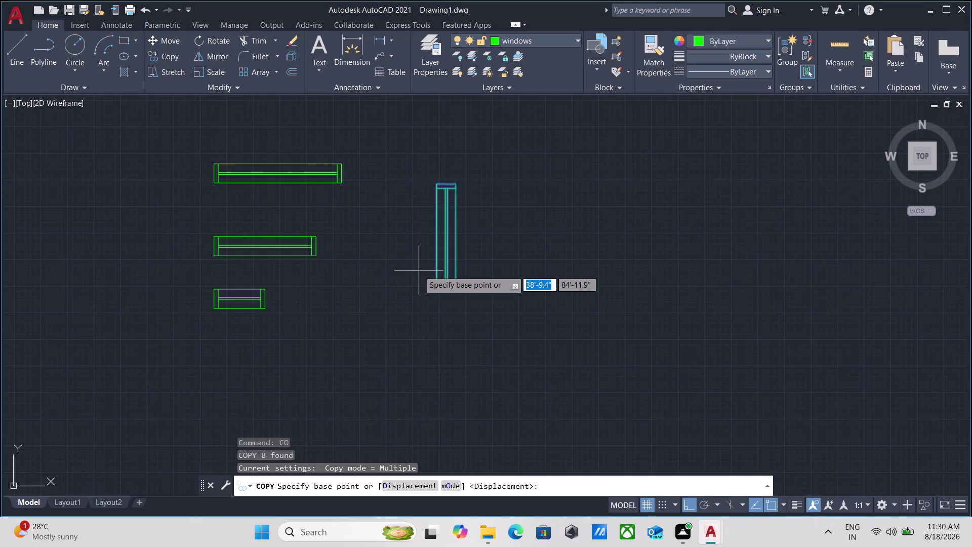
click(454, 231)
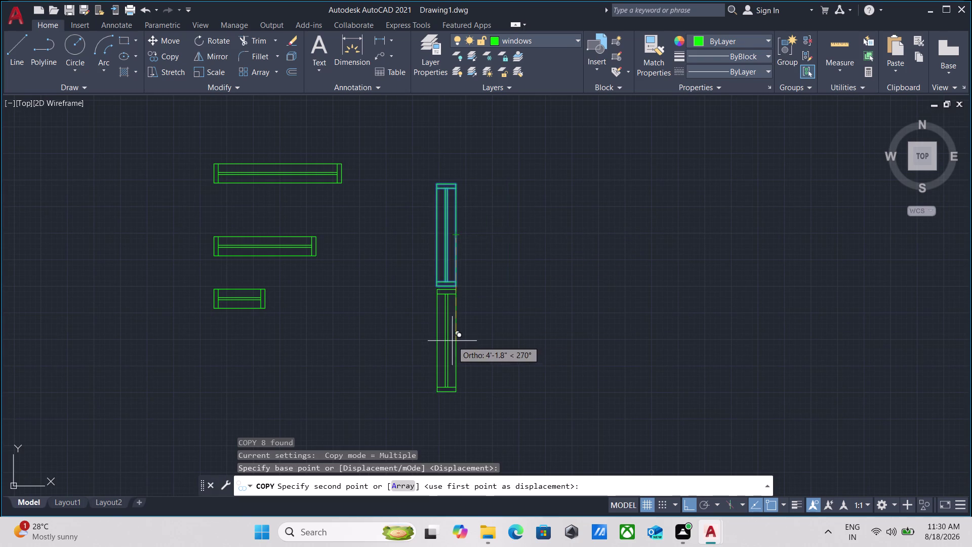
key(F8)
scroll(down, 3)
scroll(down, 3)
middle_drag(406, 353, 402, 346)
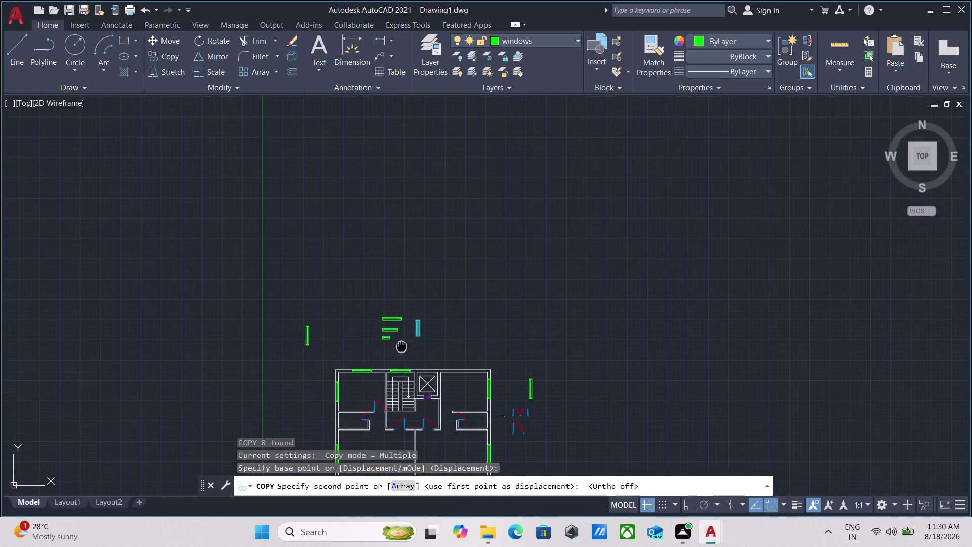
middle_drag(402, 346, 366, 194)
scroll(up, 3)
scroll(up, 3)
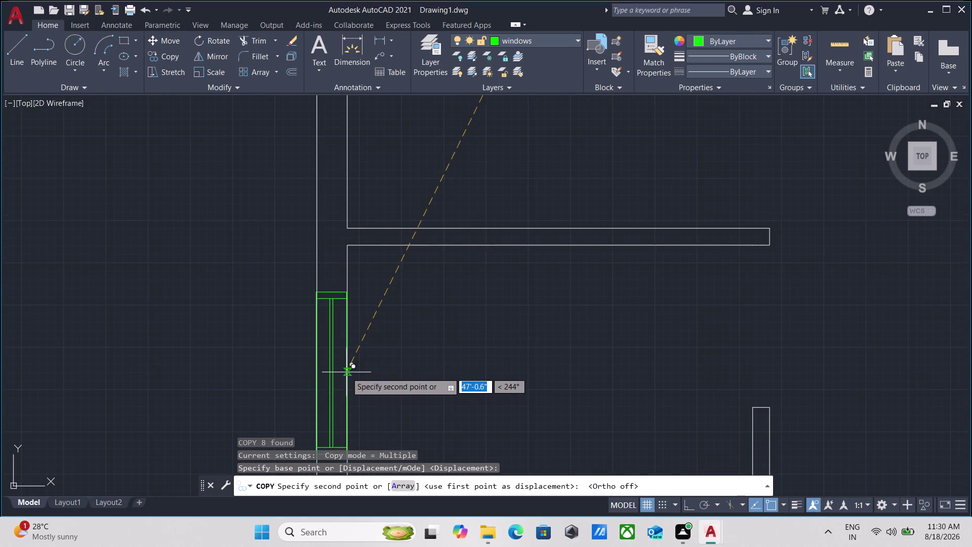
scroll(down, 3)
click(346, 377)
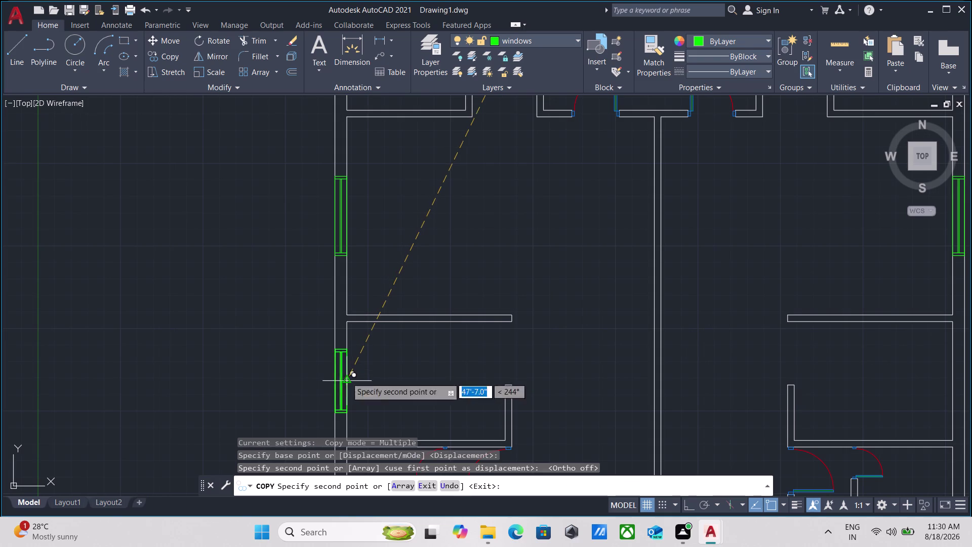
scroll(down, 3)
middle_drag(406, 359, 321, 351)
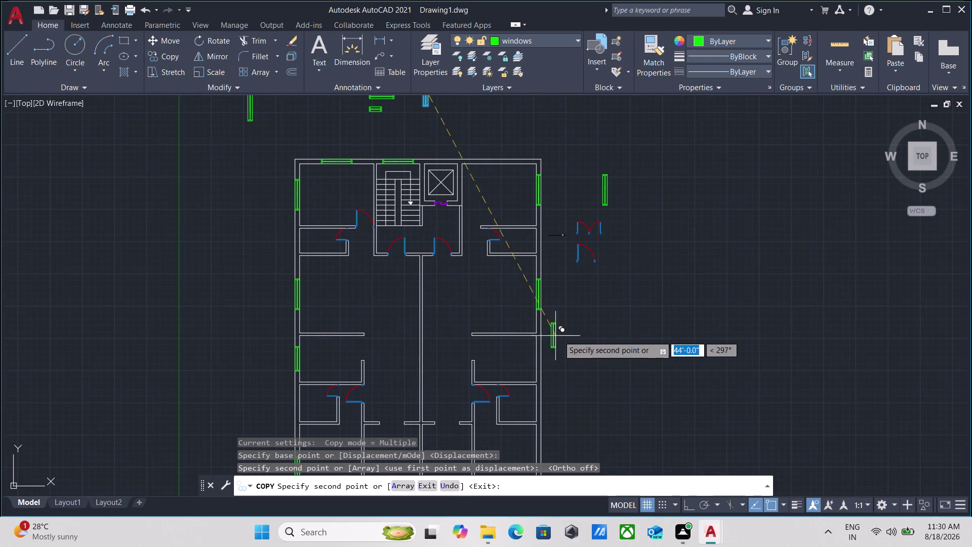
scroll(down, 3)
middle_drag(588, 327, 585, 334)
click(587, 355)
key(Escape)
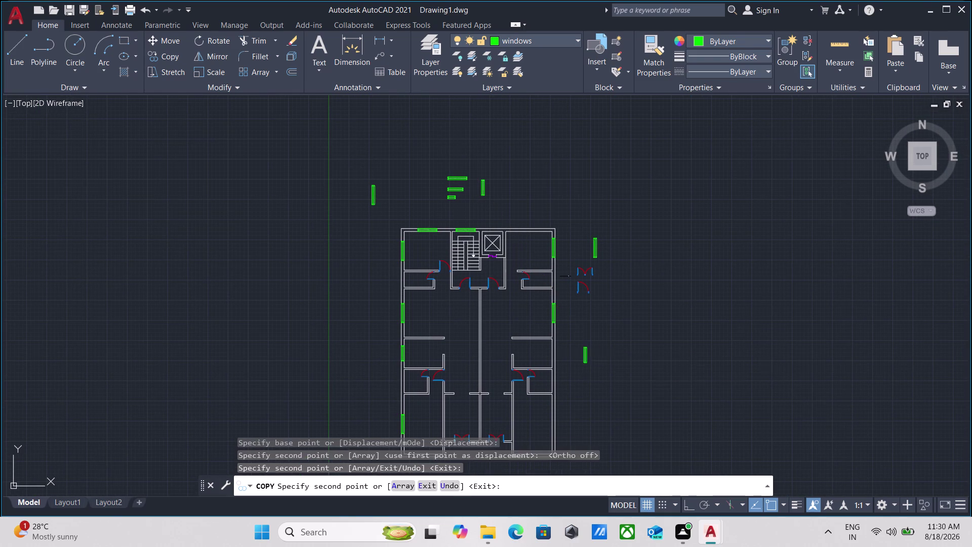
Copy the standalone window block into a nearby wall opening.
drag(602, 383, 593, 365)
click(570, 302)
scroll(up, 3)
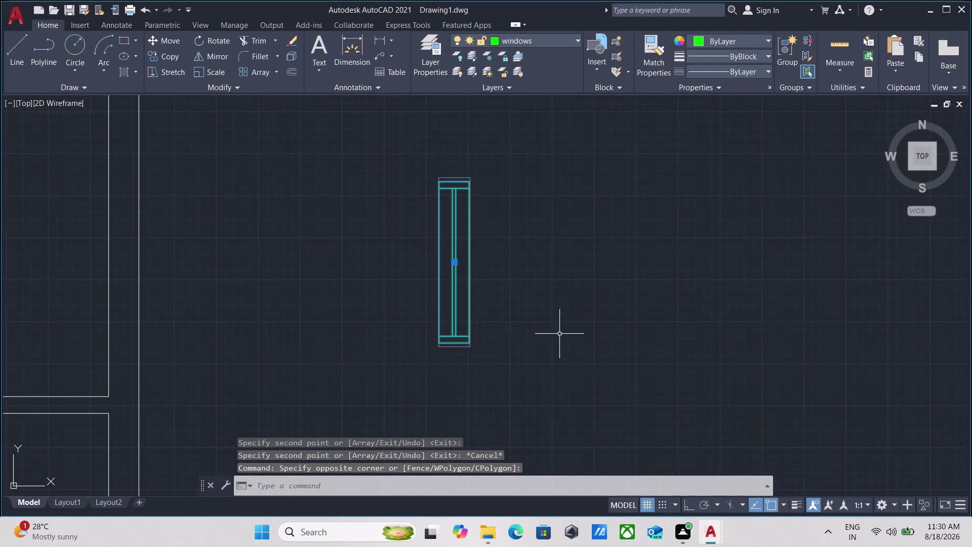
scroll(up, 3)
middle_drag(524, 317, 533, 380)
scroll(up, 3)
scroll(down, 3)
middle_drag(355, 260, 369, 275)
scroll(up, 3)
middle_drag(369, 274, 379, 284)
scroll(down, 3)
middle_drag(379, 283, 444, 296)
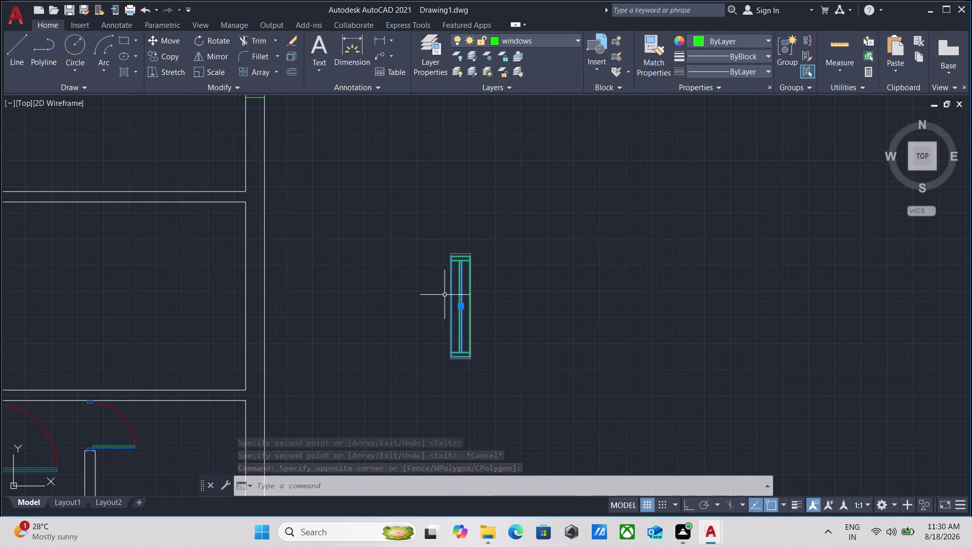
text(co)
key(Return)
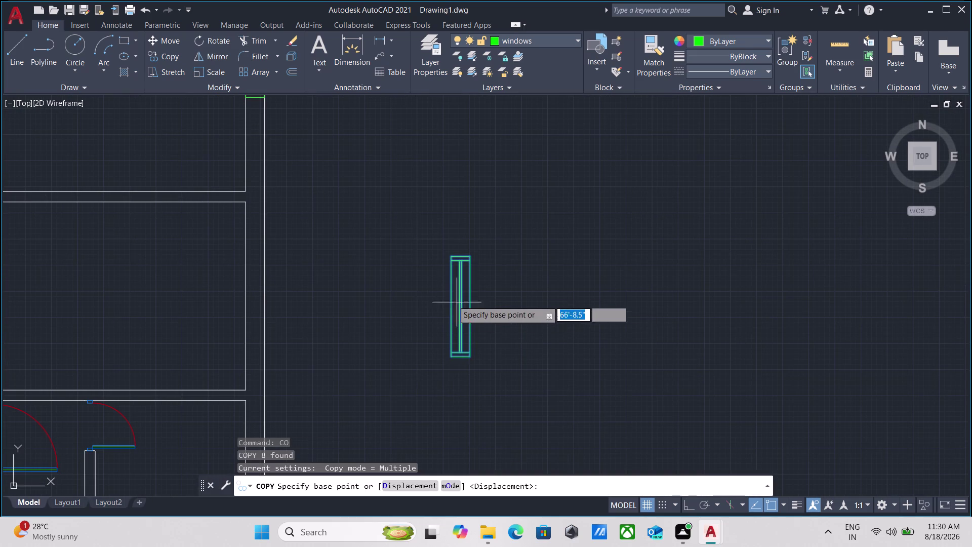
click(450, 309)
scroll(down, 3)
middle_drag(382, 310, 452, 285)
scroll(down, 3)
scroll(up, 3)
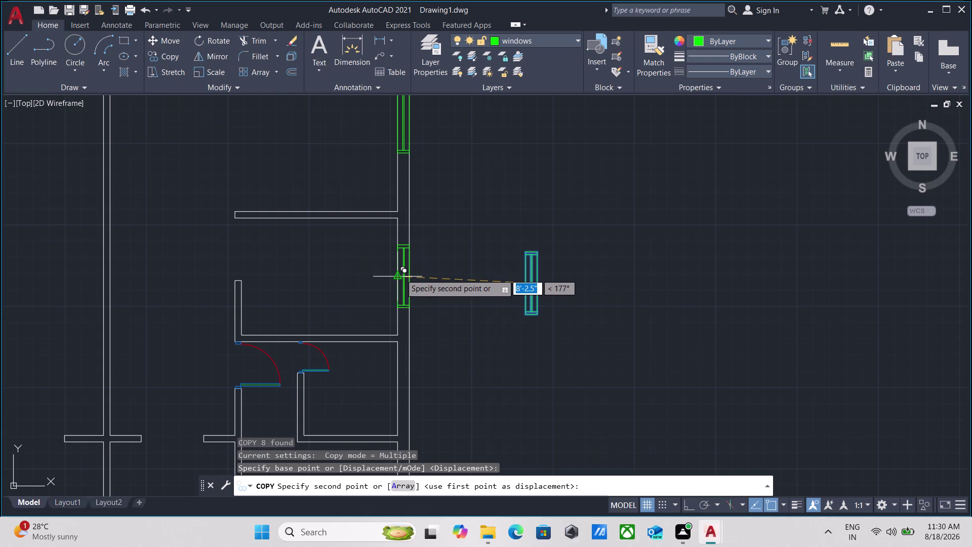
click(400, 274)
scroll(down, 3)
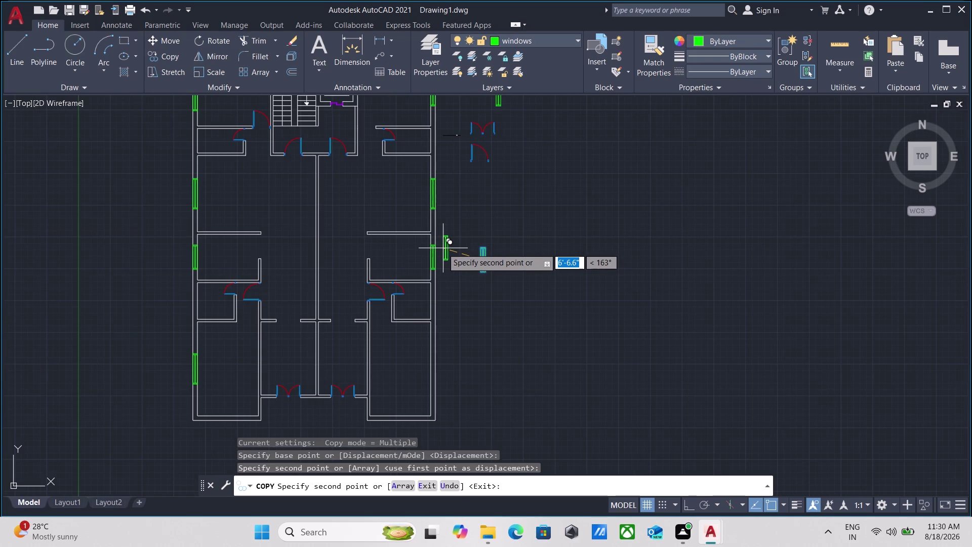
scroll(down, 3)
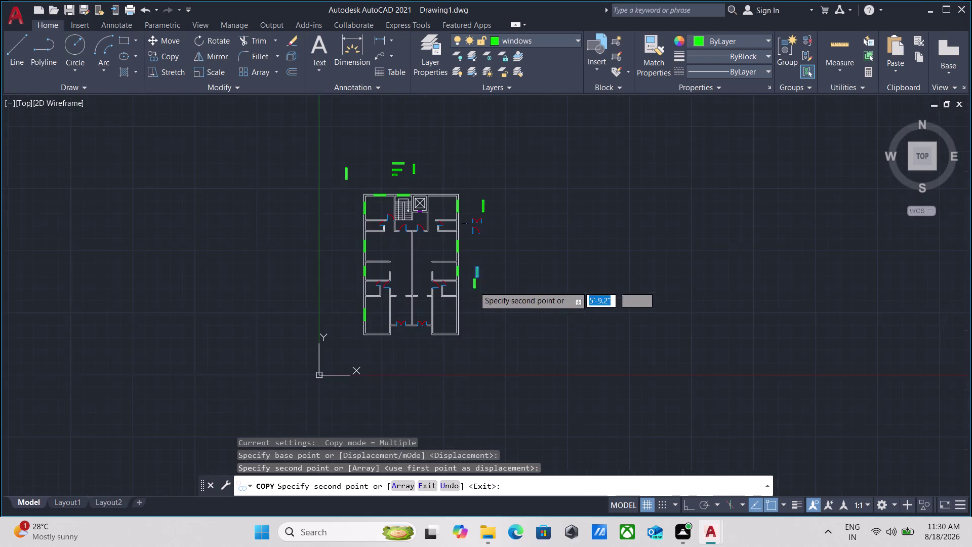
scroll(up, 3)
scroll(up, 3)
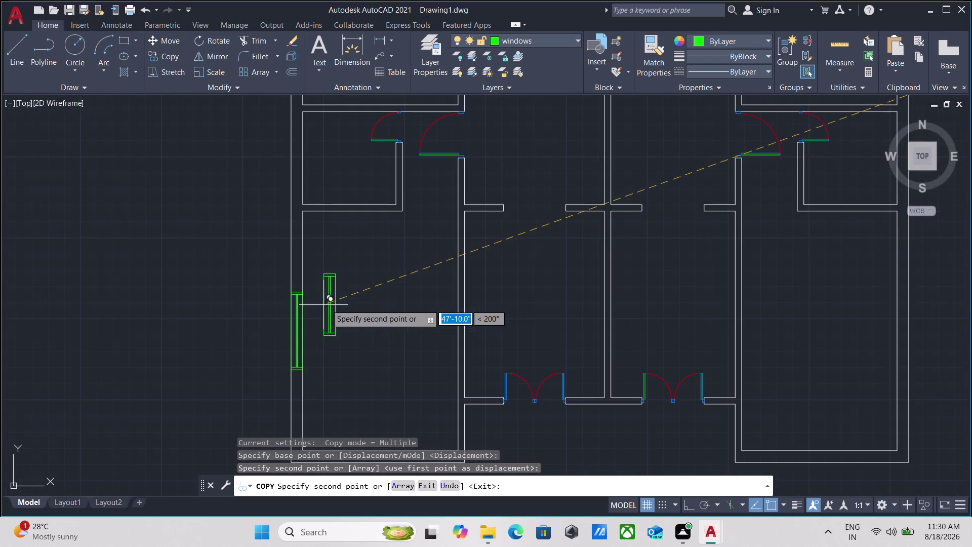
scroll(down, 3)
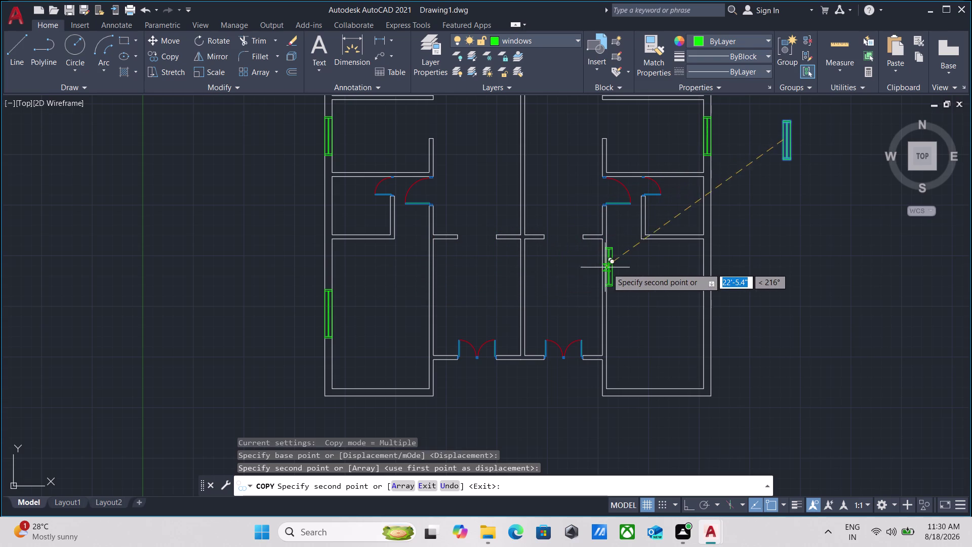
scroll(down, 3)
middle_drag(607, 268, 423, 322)
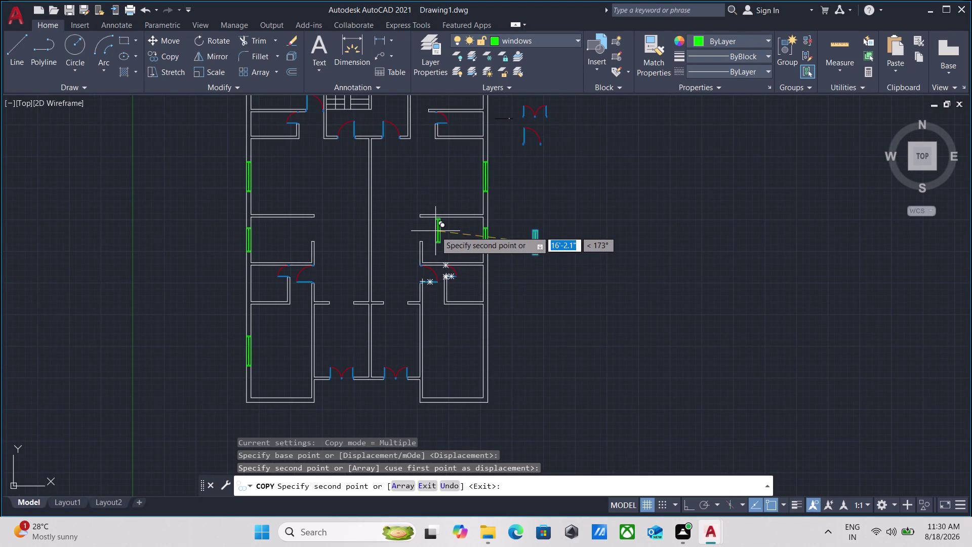
middle_drag(418, 165, 408, 284)
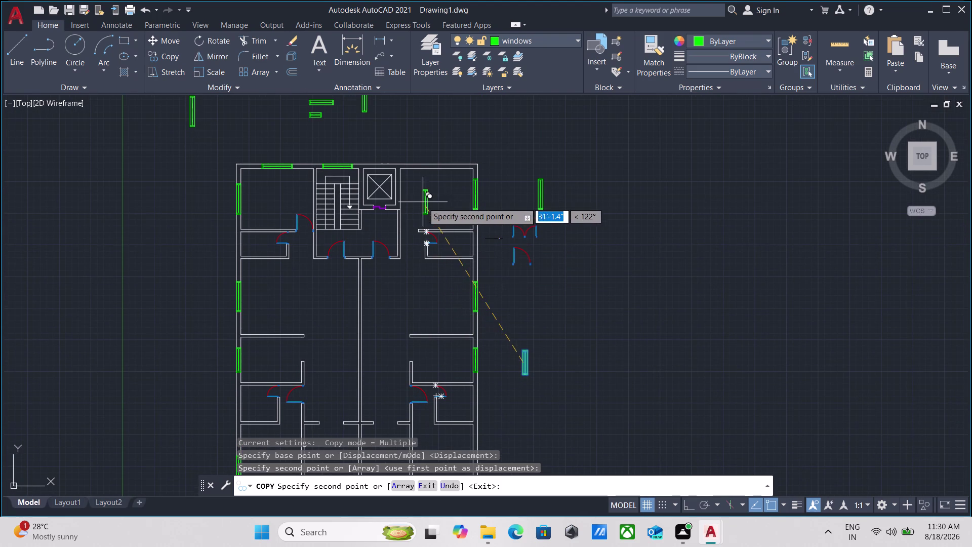
key(Escape)
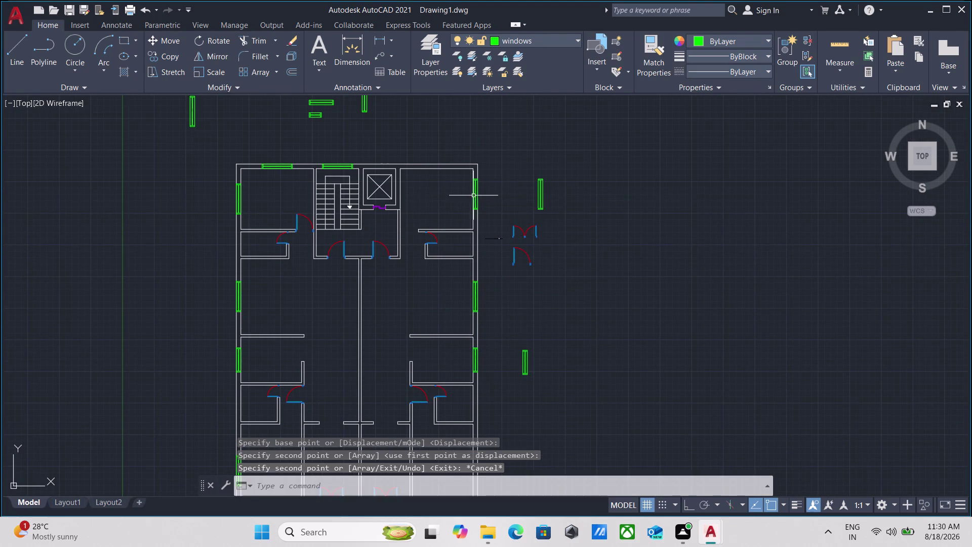
Extend the lift-side and stair-side wall lines up to the top outer wall with EX.
scroll(up, 3)
scroll(up, 3)
middle_drag(367, 175, 350, 287)
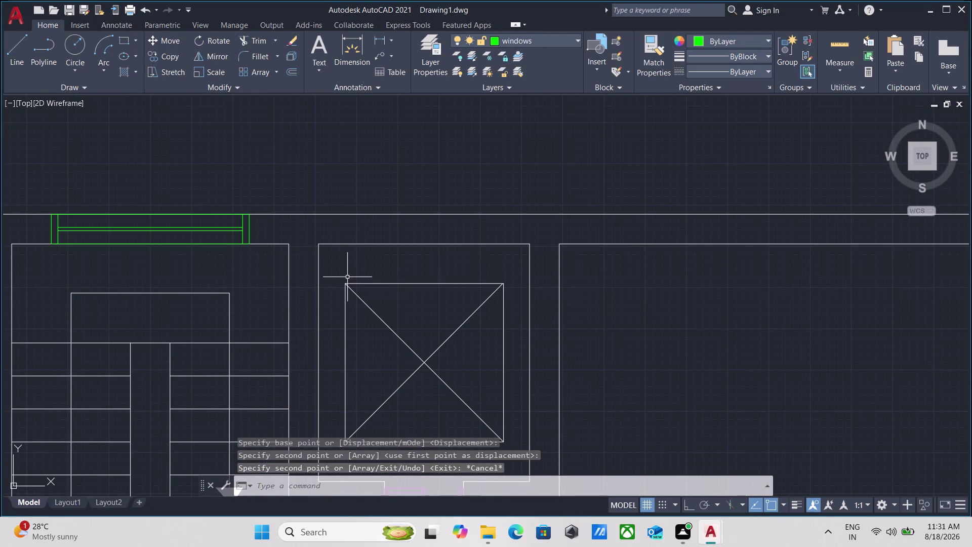
text(ex)
key(Return)
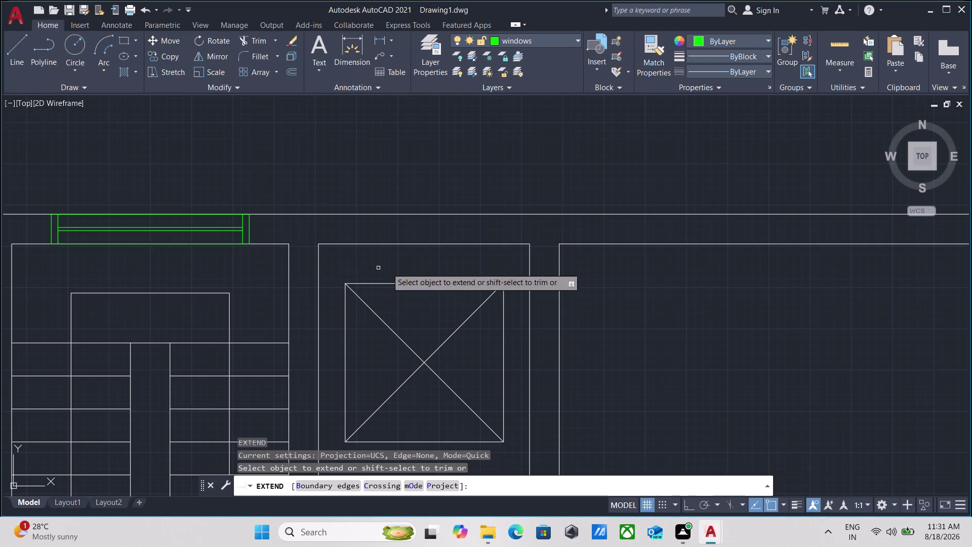
click(559, 266)
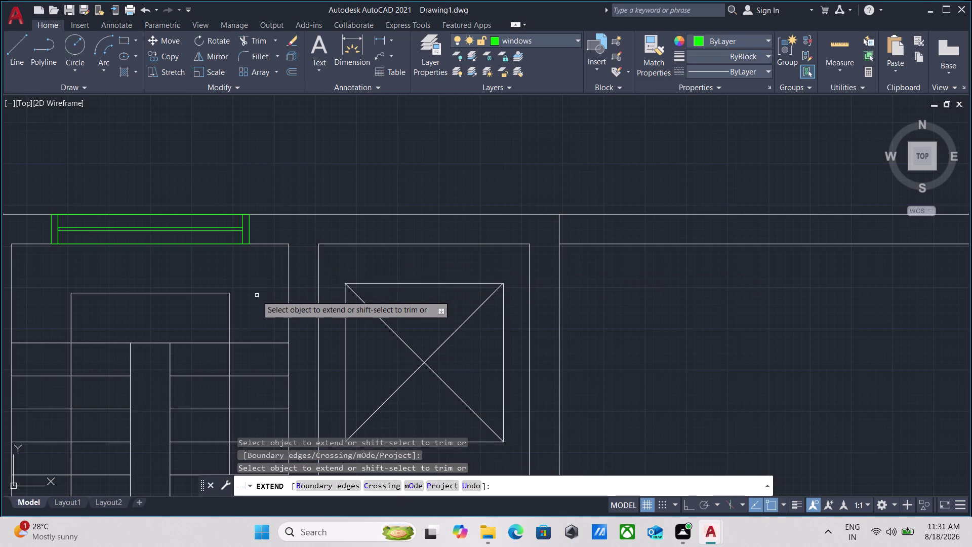
click(288, 273)
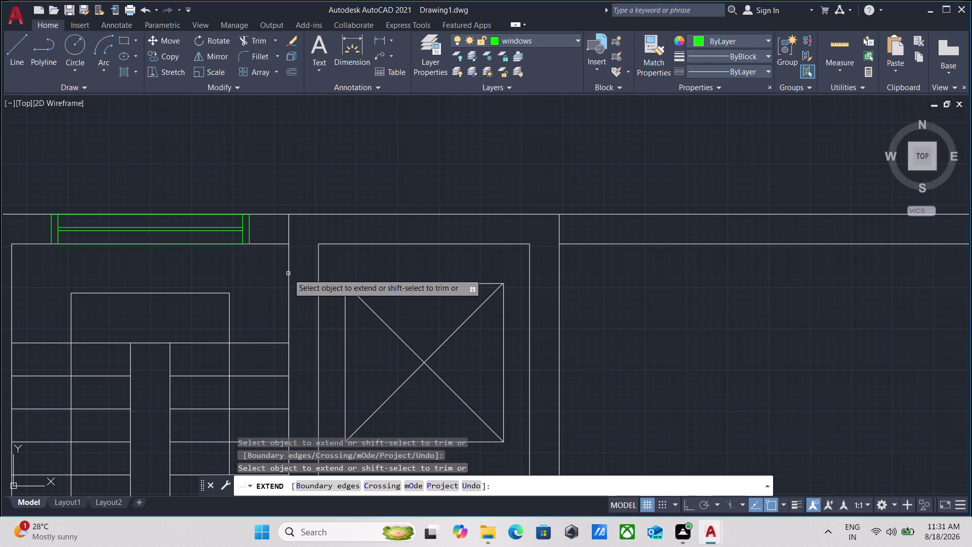
scroll(down, 3)
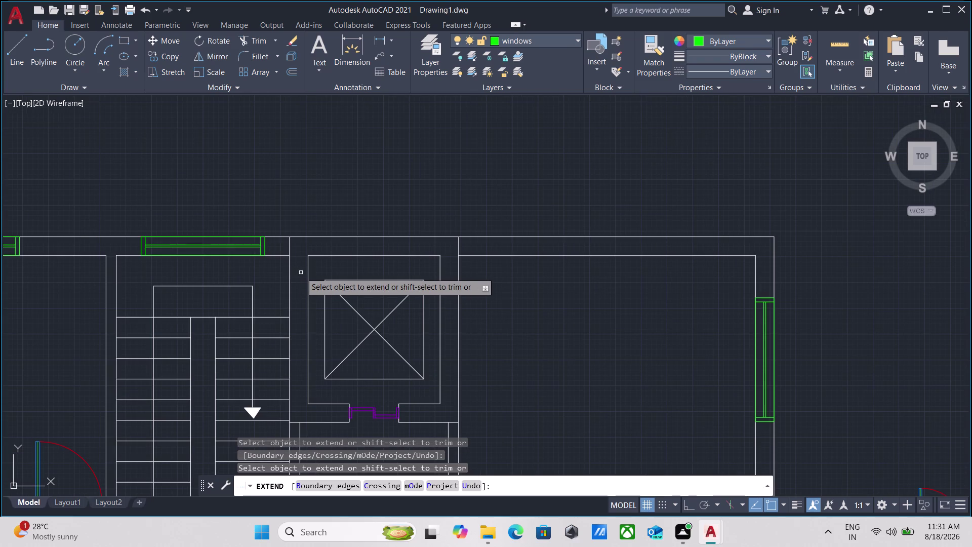
scroll(down, 3)
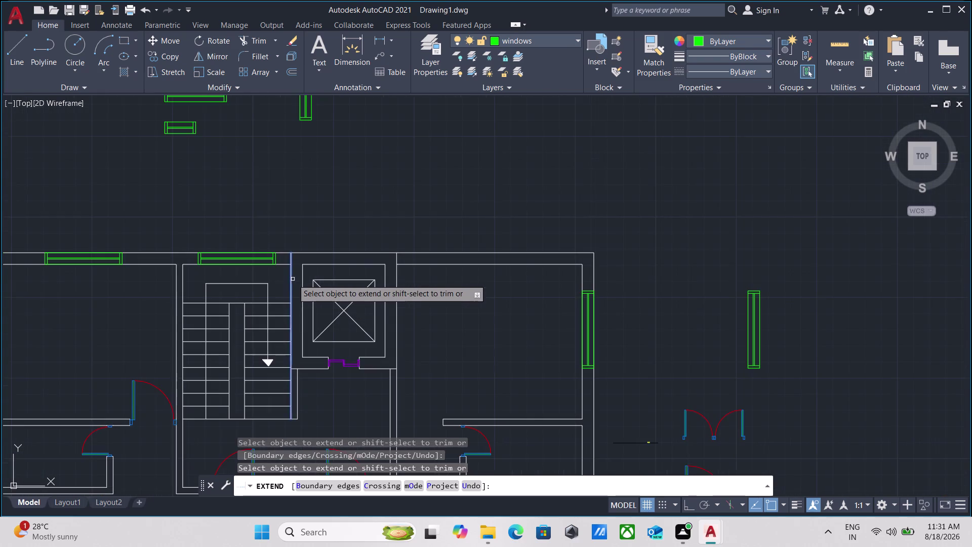
scroll(down, 3)
key(Escape)
scroll(down, 3)
scroll(up, 3)
scroll(down, 3)
scroll(up, 3)
middle_drag(300, 324, 326, 233)
scroll(down, 3)
middle_drag(295, 284, 349, 211)
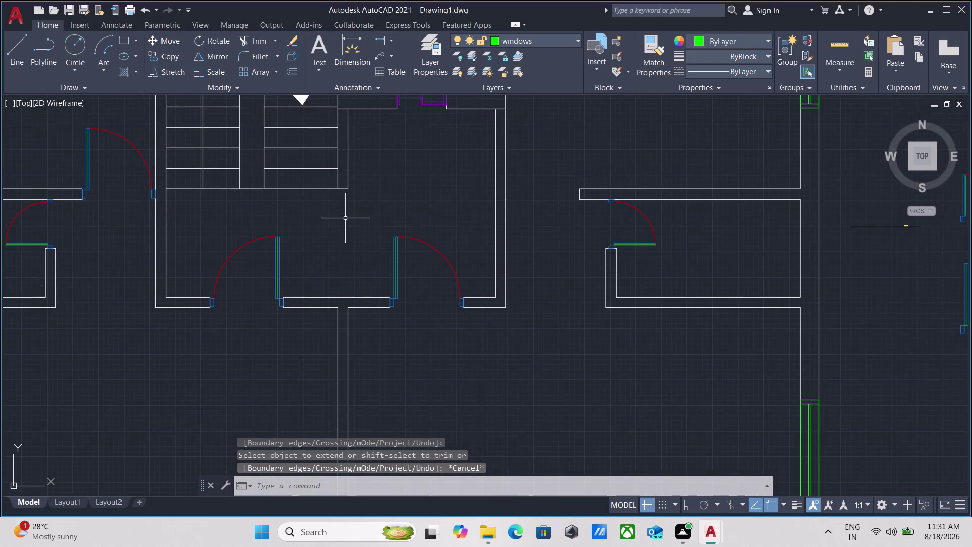
scroll(down, 3)
middle_drag(284, 278, 313, 223)
scroll(down, 3)
middle_drag(263, 271, 301, 217)
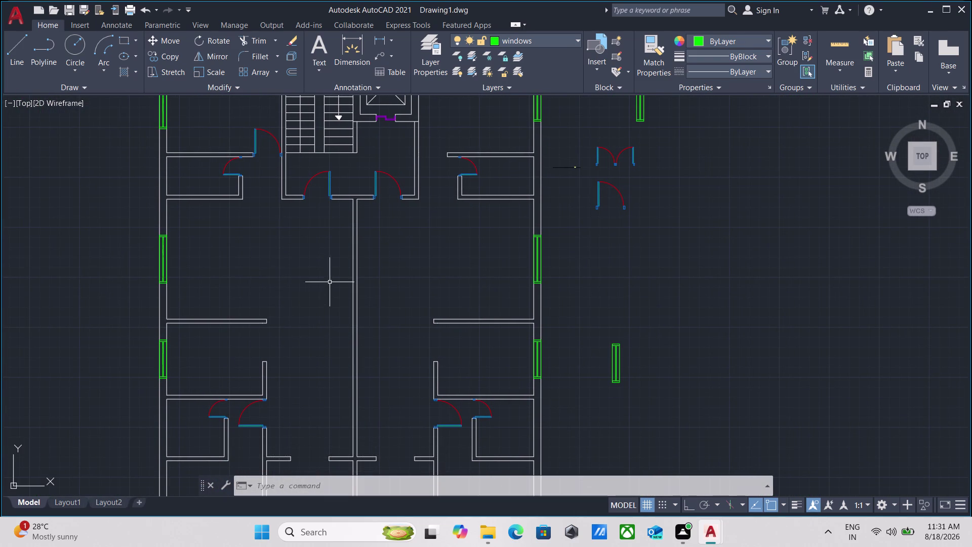
scroll(down, 3)
middle_drag(313, 296, 355, 269)
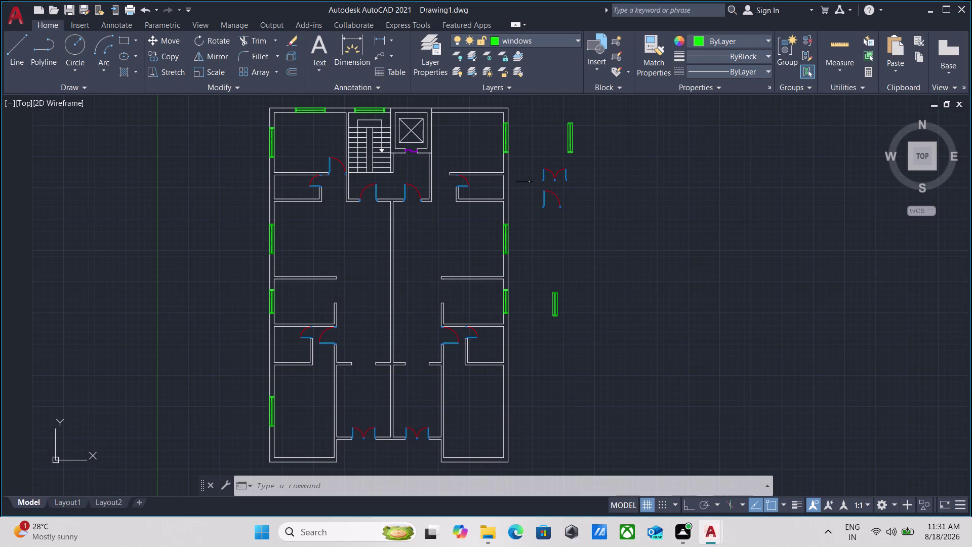
scroll(down, 3)
scroll(up, 3)
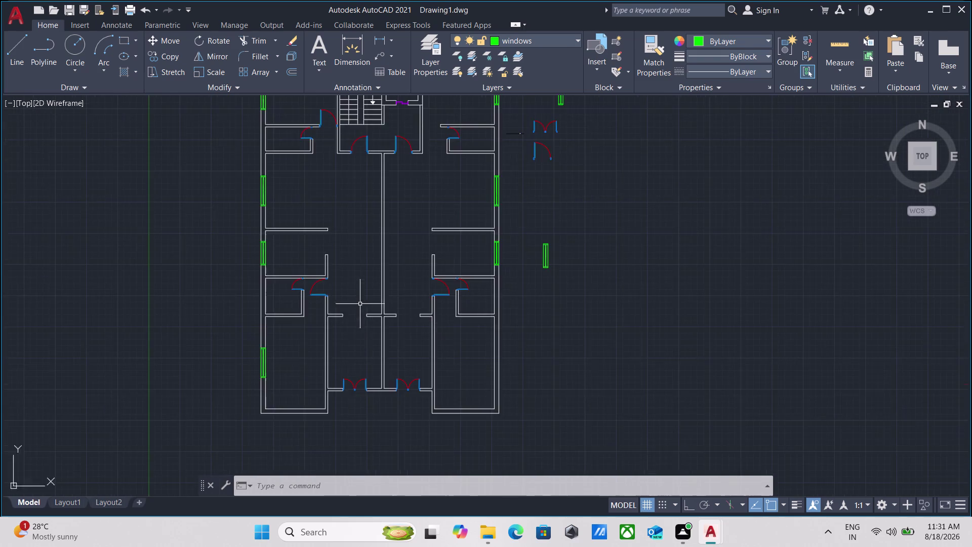
scroll(up, 3)
scroll(up, 3)
scroll(down, 3)
middle_drag(313, 317, 308, 262)
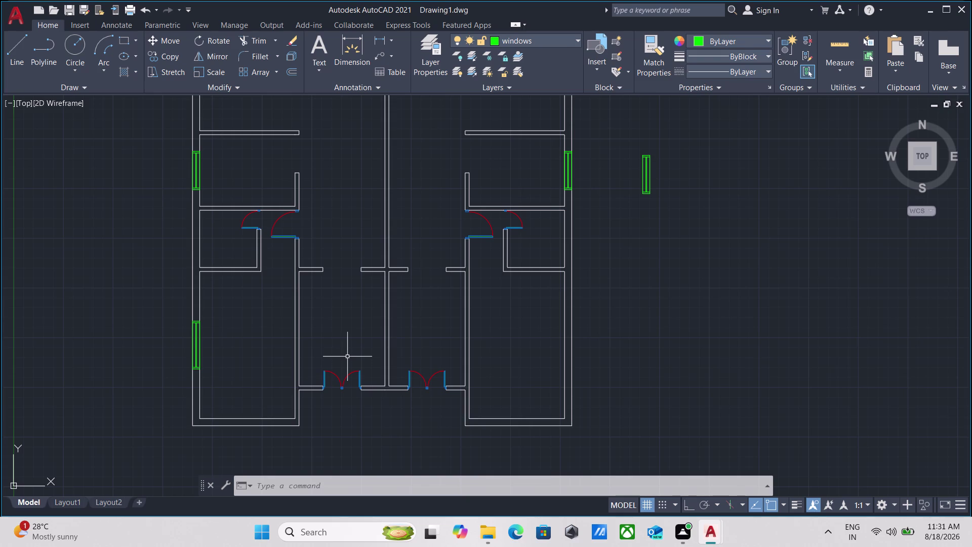
scroll(down, 3)
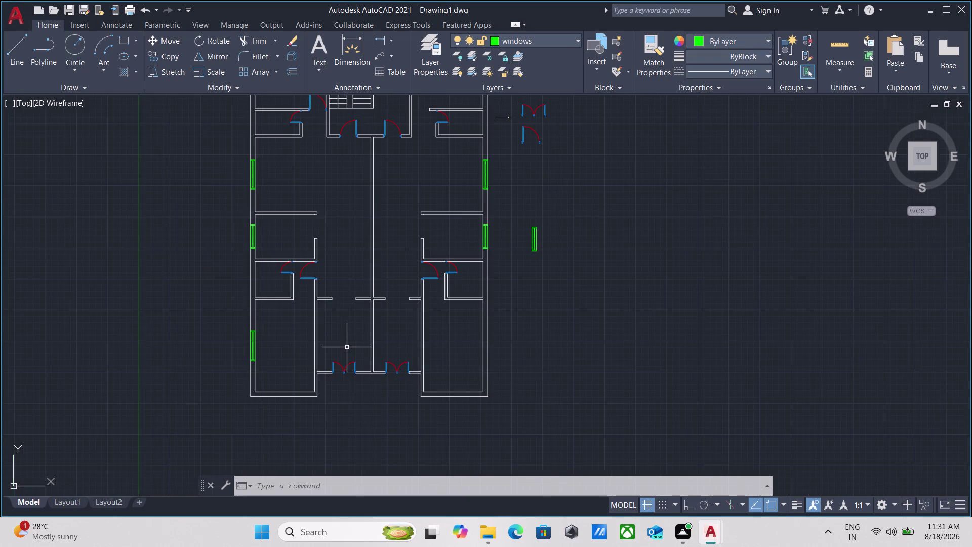
middle_drag(347, 348, 334, 395)
middle_drag(350, 270, 334, 406)
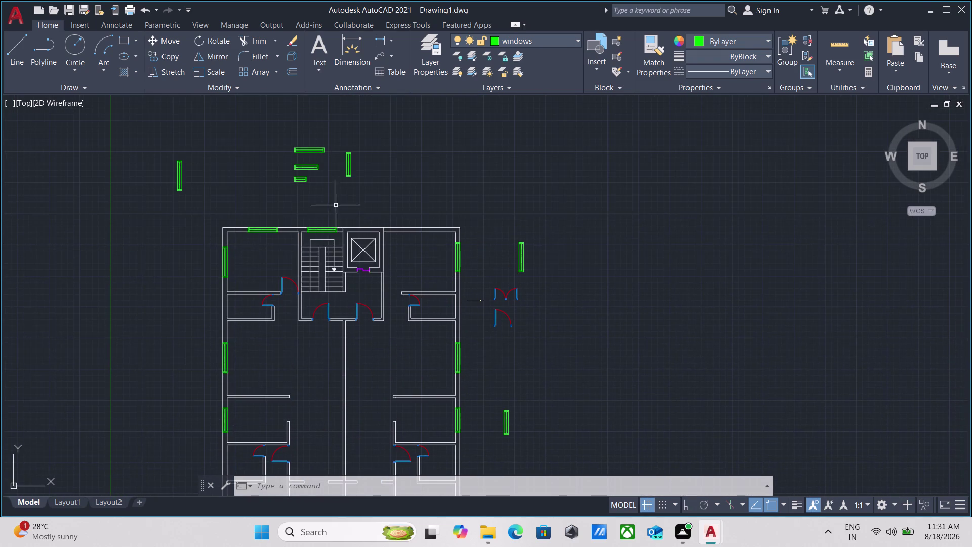
scroll(up, 3)
click(289, 194)
Copy the small horizontal window block to a spot down-left beside the plan.
click(234, 148)
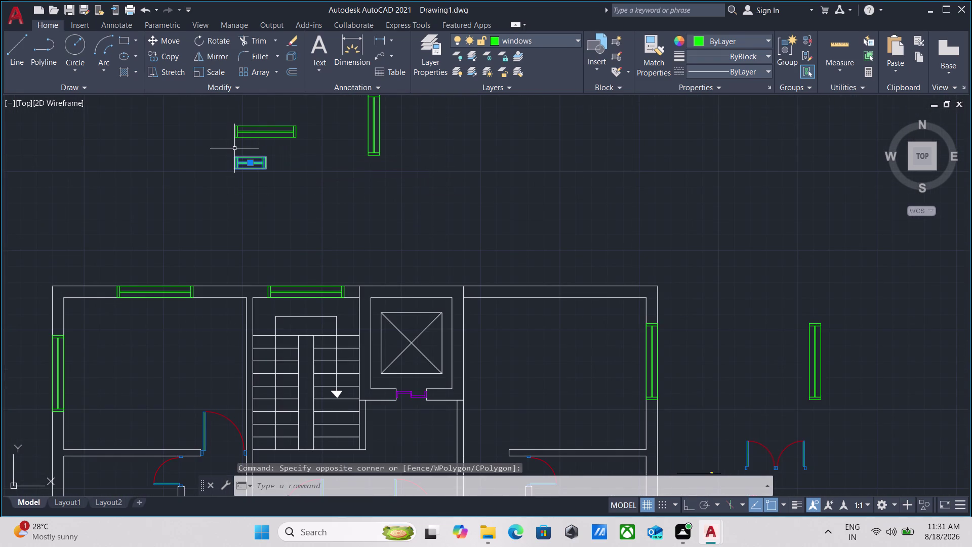
text(co)
key(Return)
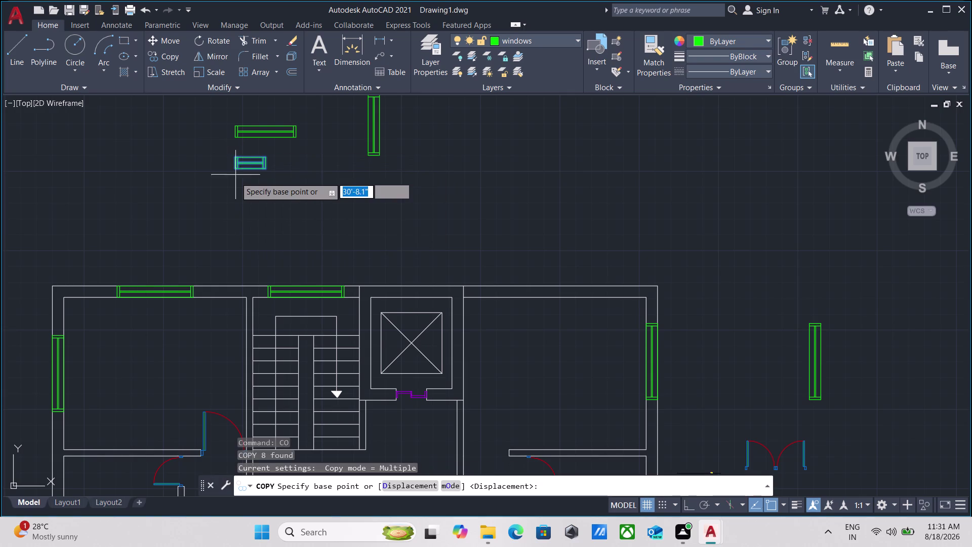
click(235, 167)
click(148, 205)
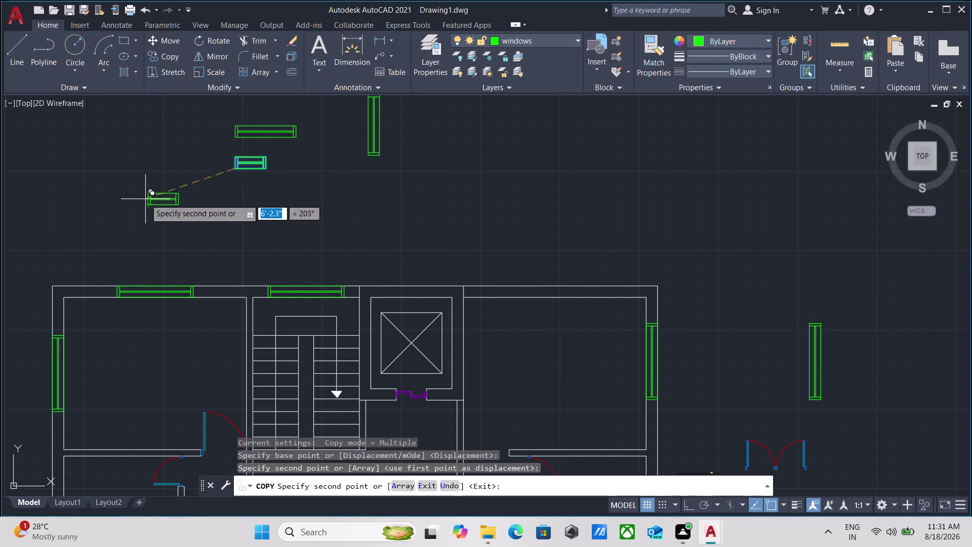
key(Escape)
Rotate the window copy 90 degrees to stand vertical, then select it.
drag(178, 224, 166, 199)
click(148, 170)
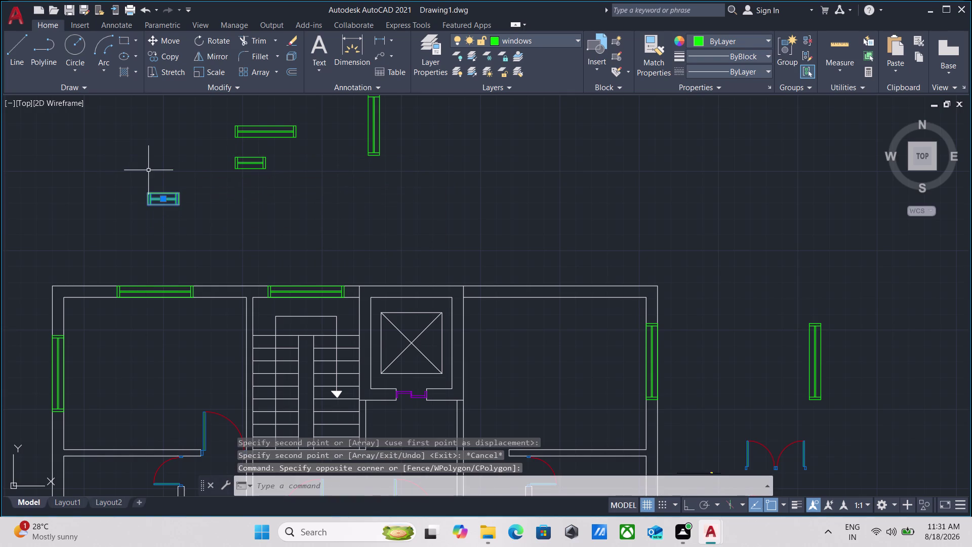
text(ro)
key(Return)
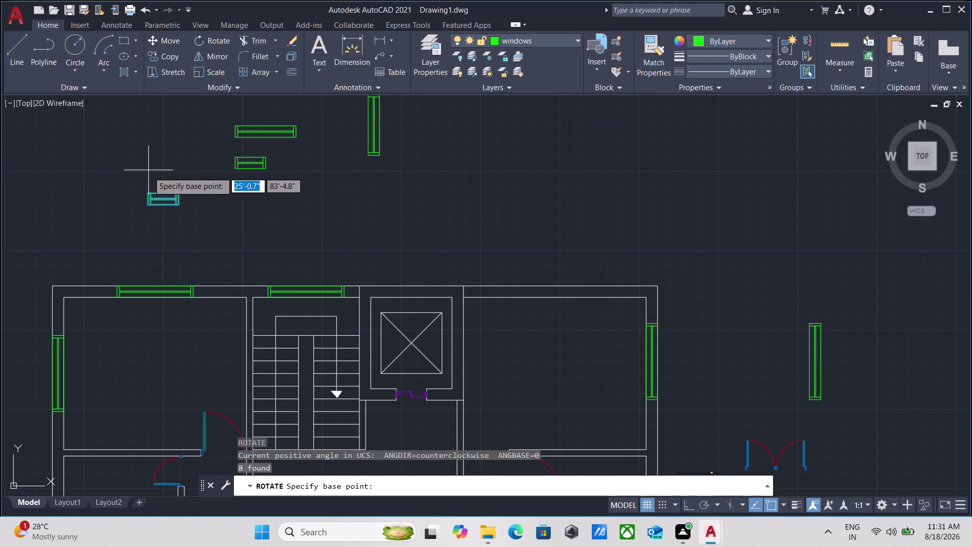
scroll(up, 3)
click(139, 223)
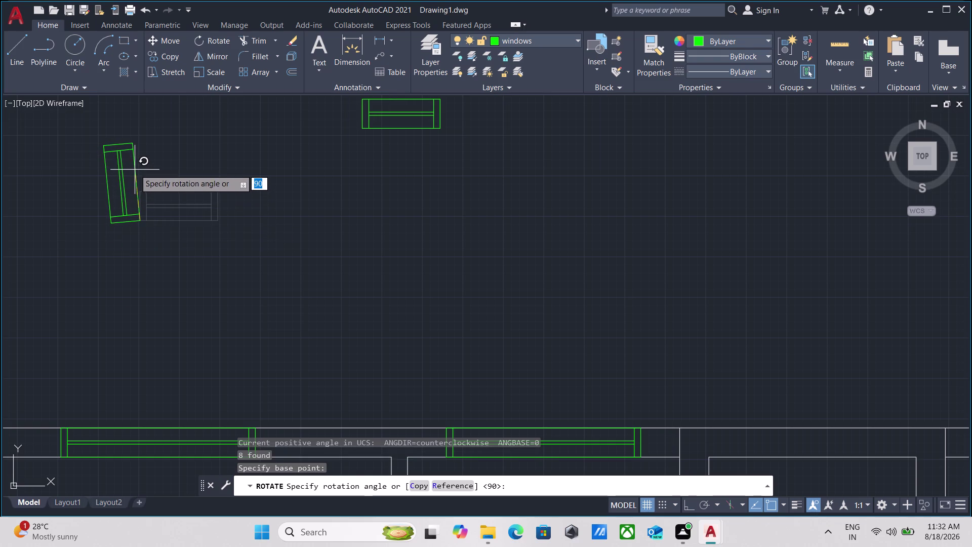
key(F8)
click(145, 130)
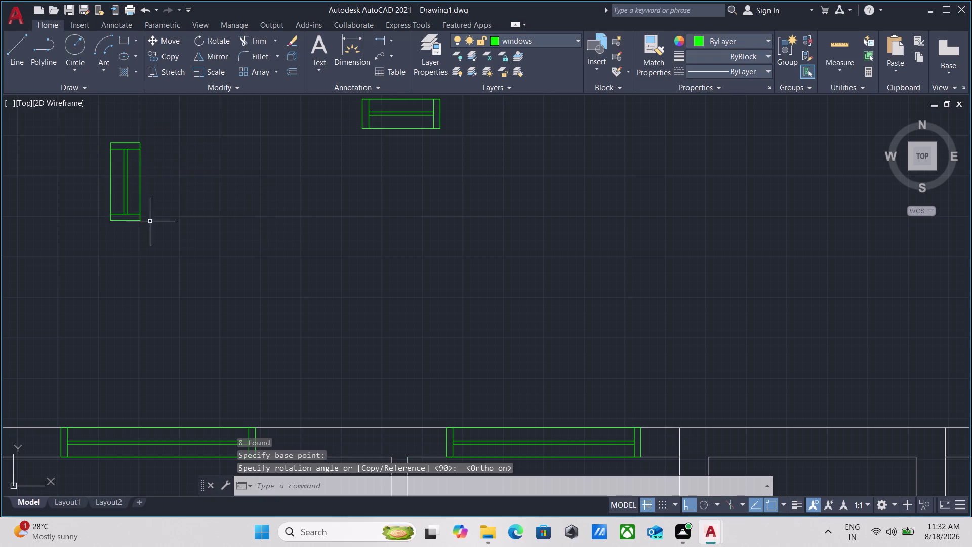
drag(152, 253, 126, 222)
click(74, 168)
Copy the vertical window into two spots on the lower rooms' left outer walls.
key(c)
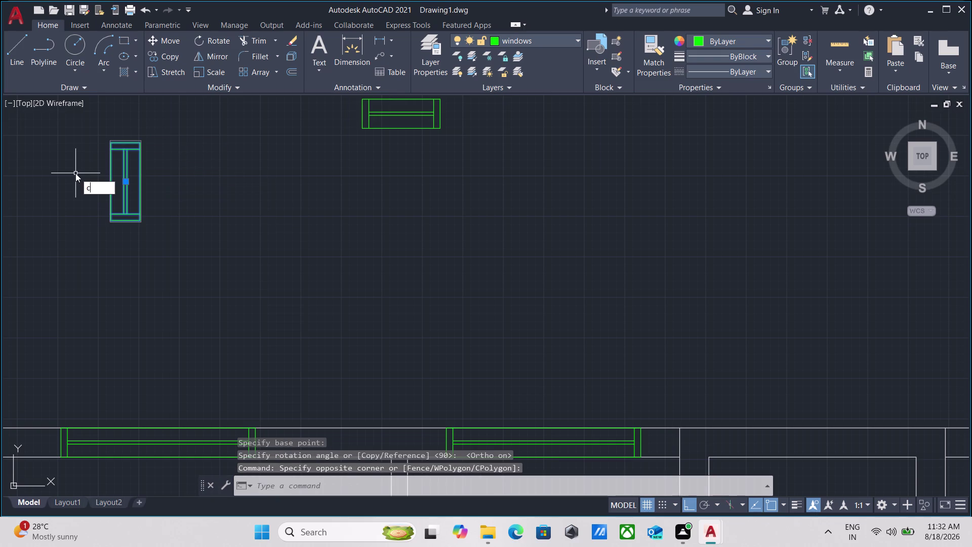
key(o)
key(Return)
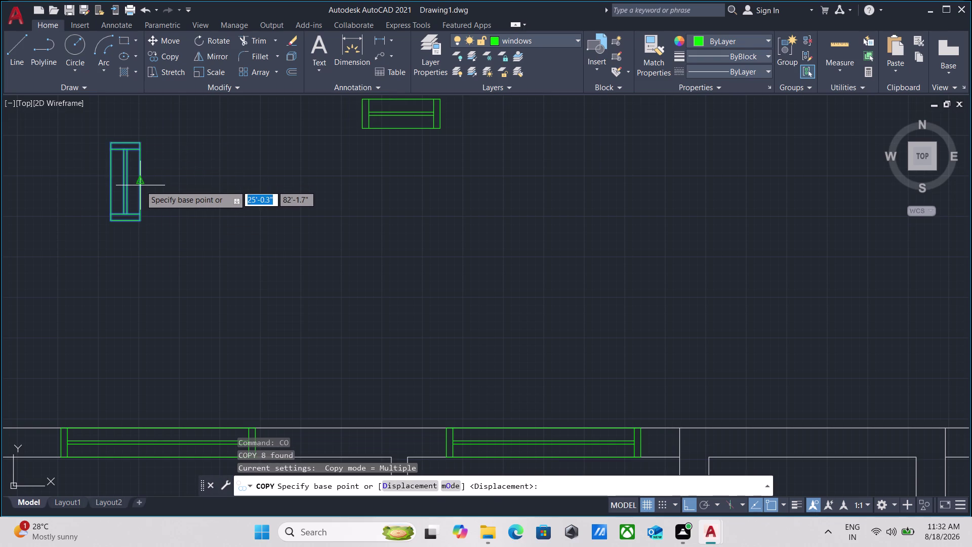
click(141, 185)
scroll(down, 3)
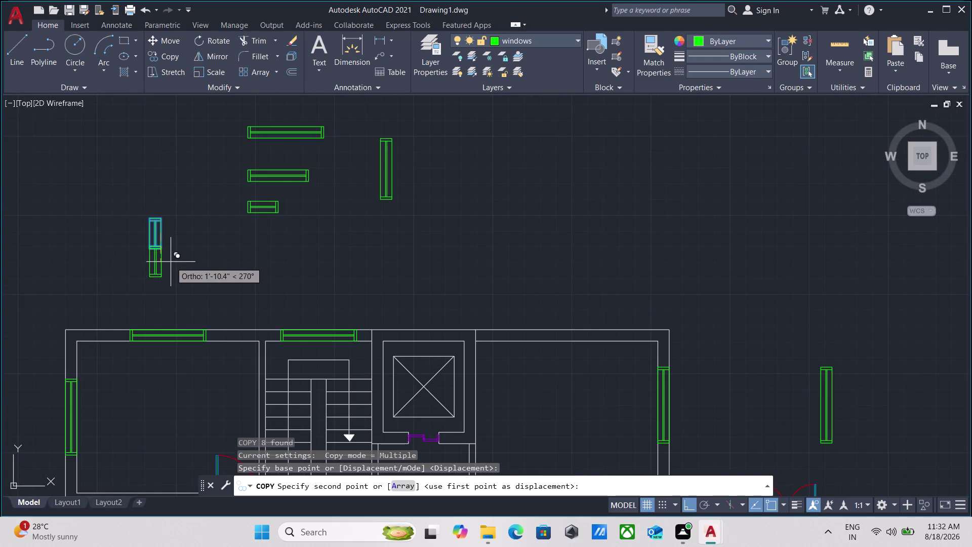
key(F8)
middle_drag(174, 255, 145, 164)
scroll(down, 3)
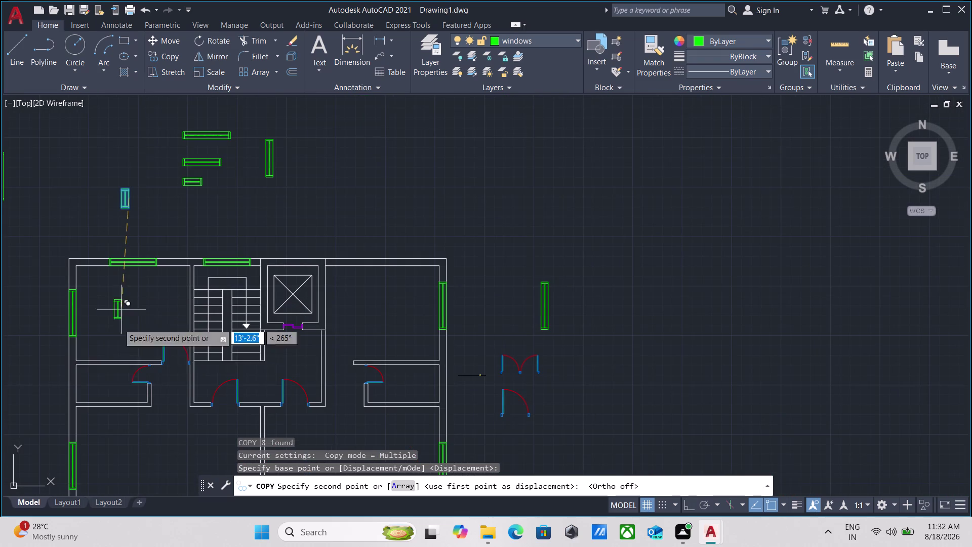
middle_drag(107, 438, 150, 288)
scroll(up, 3)
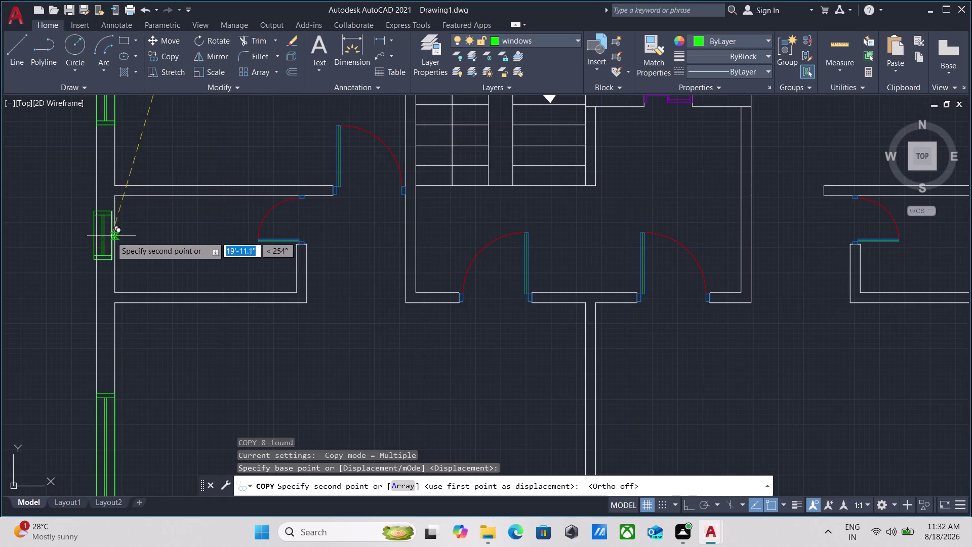
click(111, 246)
scroll(down, 3)
middle_drag(156, 342, 186, 158)
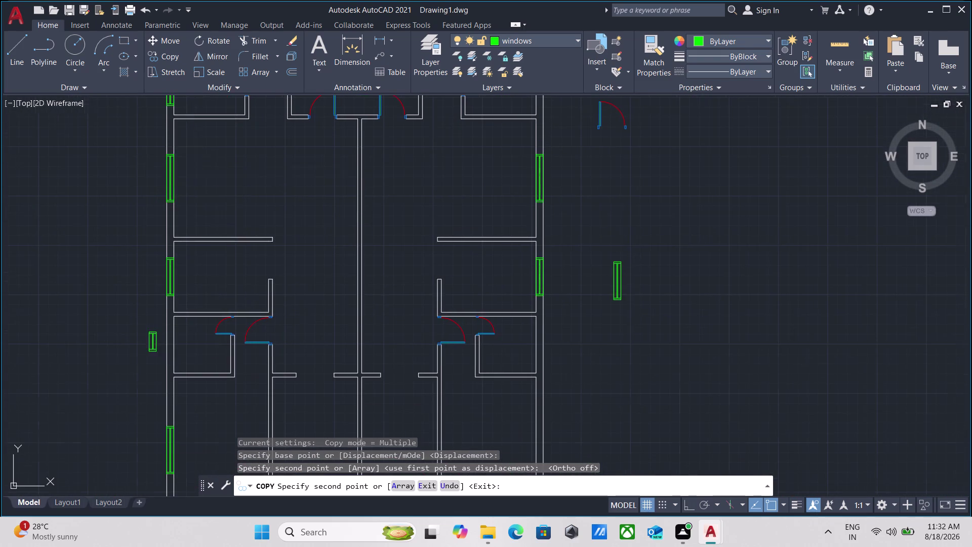
middle_drag(177, 319, 182, 236)
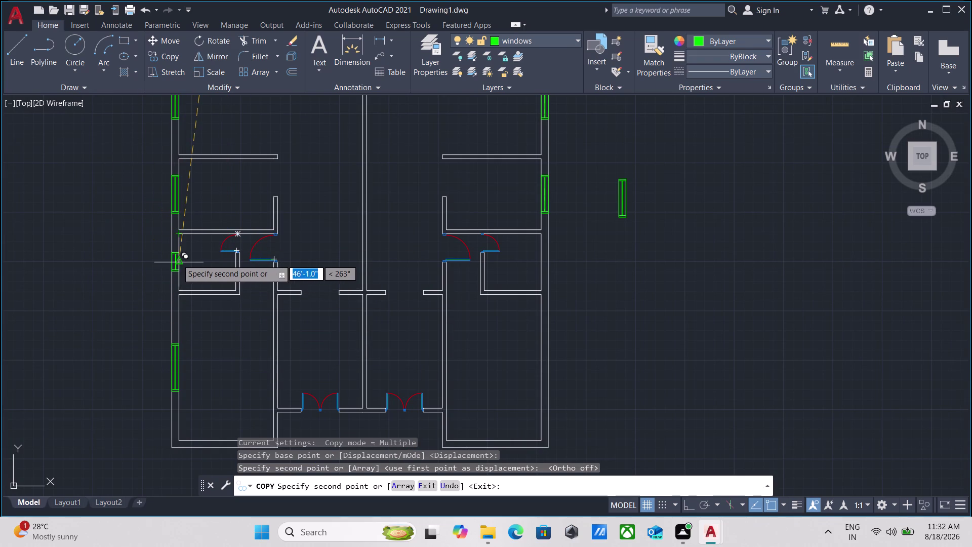
drag(177, 259, 179, 249)
scroll(down, 3)
middle_drag(237, 320, 212, 271)
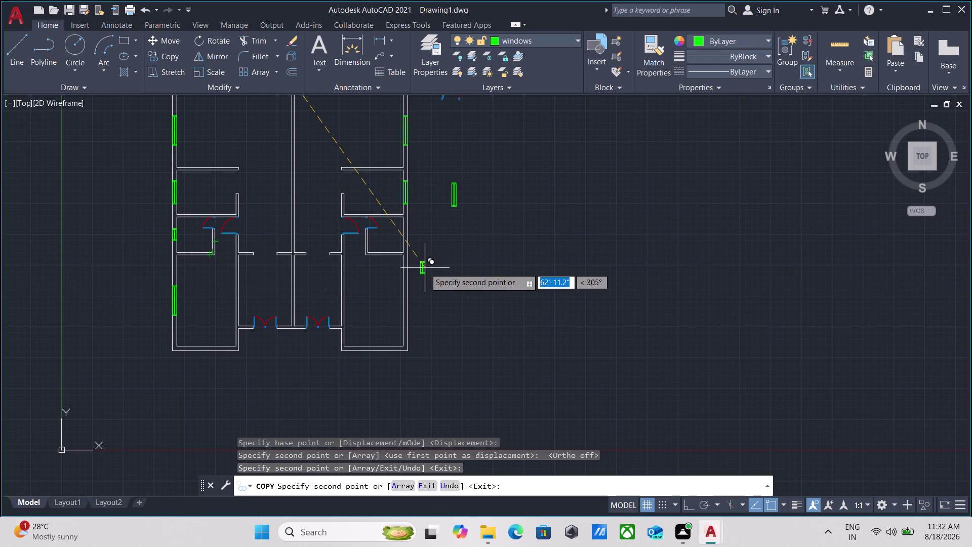
middle_drag(437, 253, 356, 354)
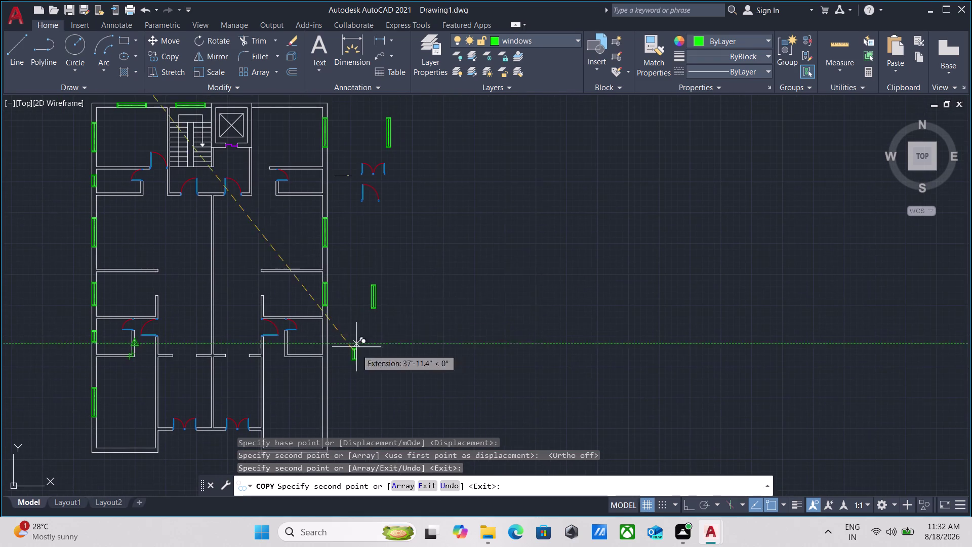
middle_drag(151, 213, 157, 254)
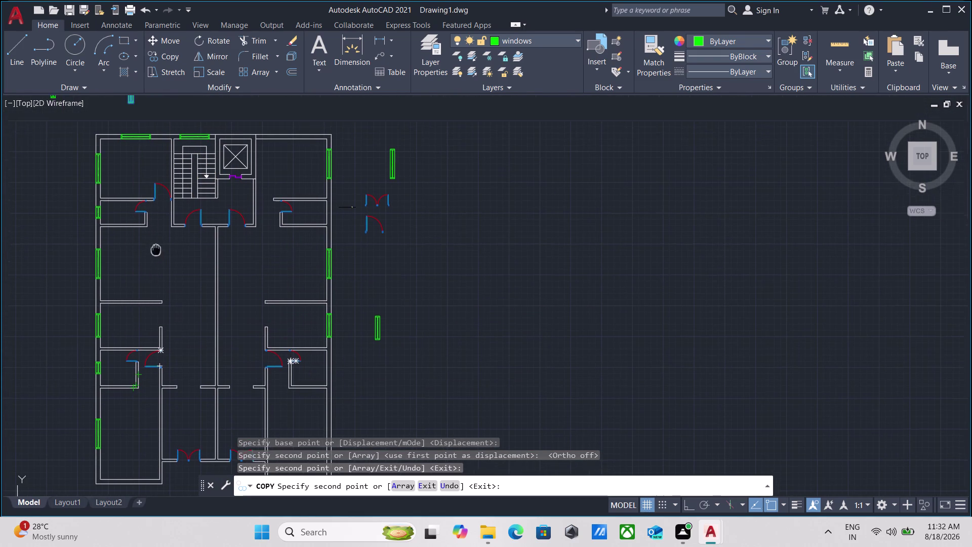
middle_drag(158, 254, 157, 254)
middle_drag(292, 285, 287, 231)
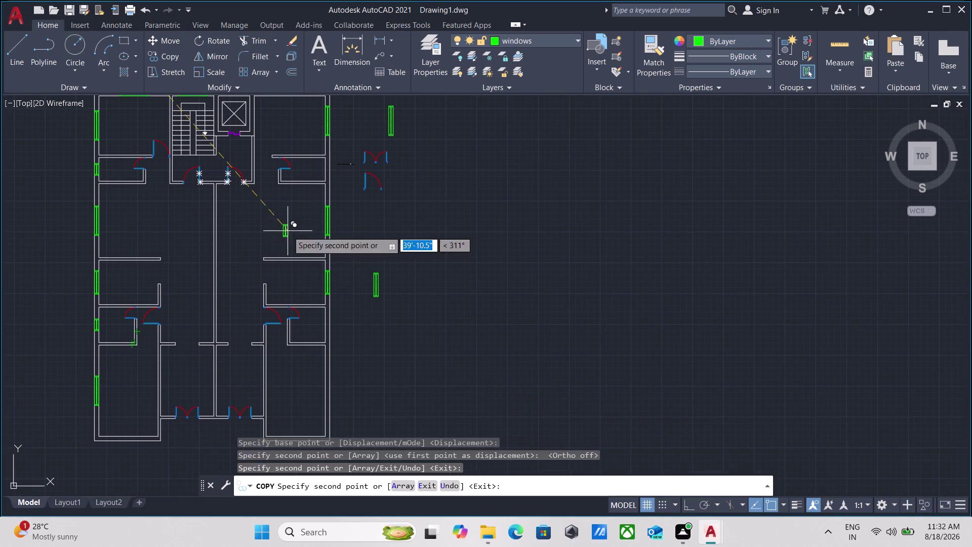
scroll(up, 3)
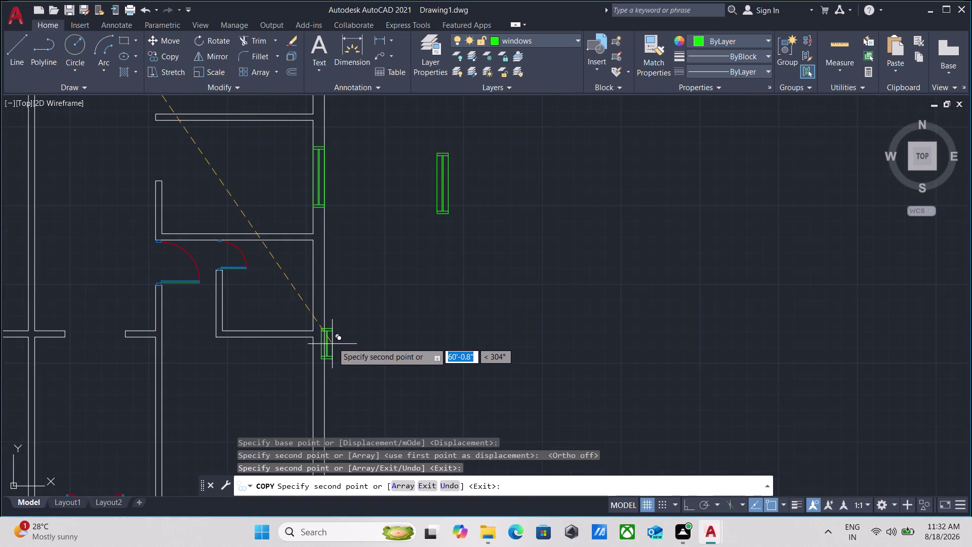
scroll(up, 3)
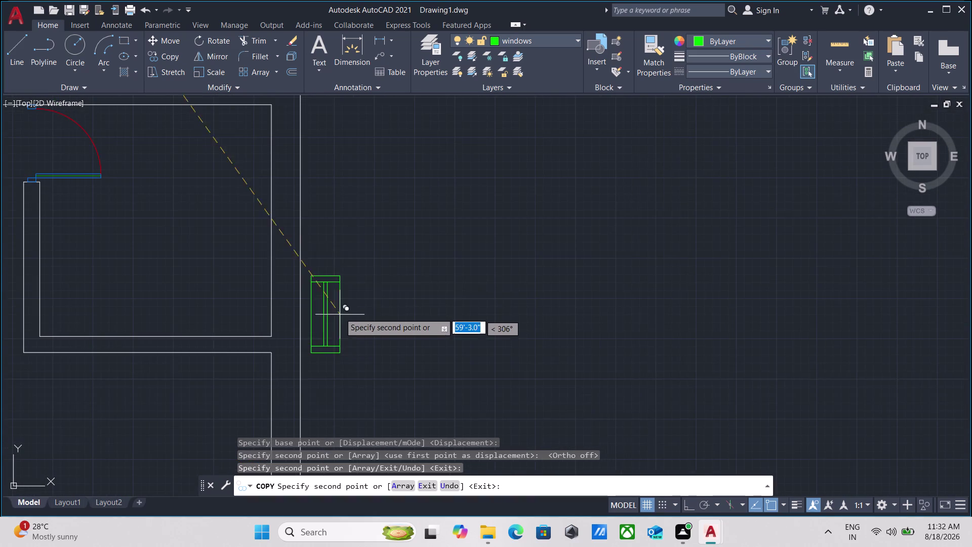
scroll(down, 3)
middle_drag(336, 252, 326, 303)
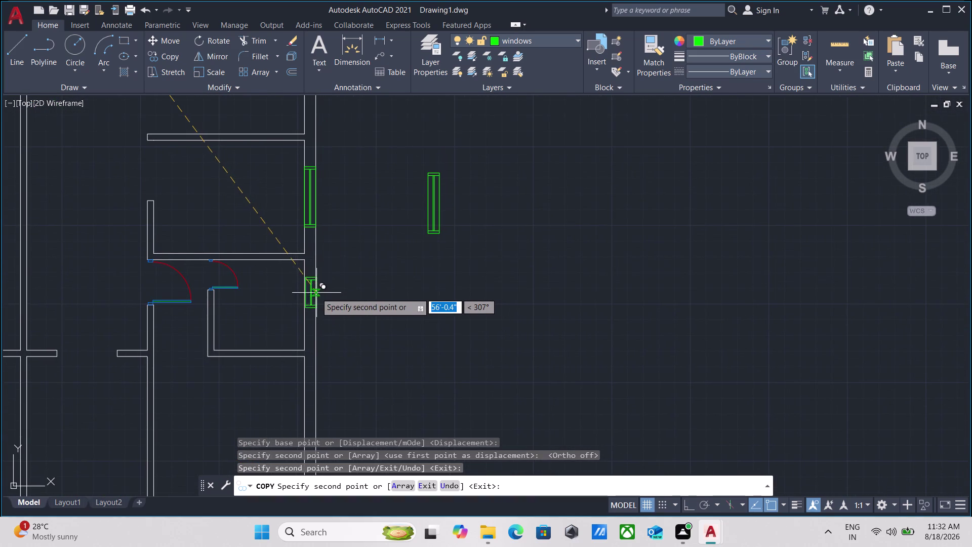
key(Escape)
Copy a left-wall window to the matching spot on the right plan's outer wall.
scroll(down, 3)
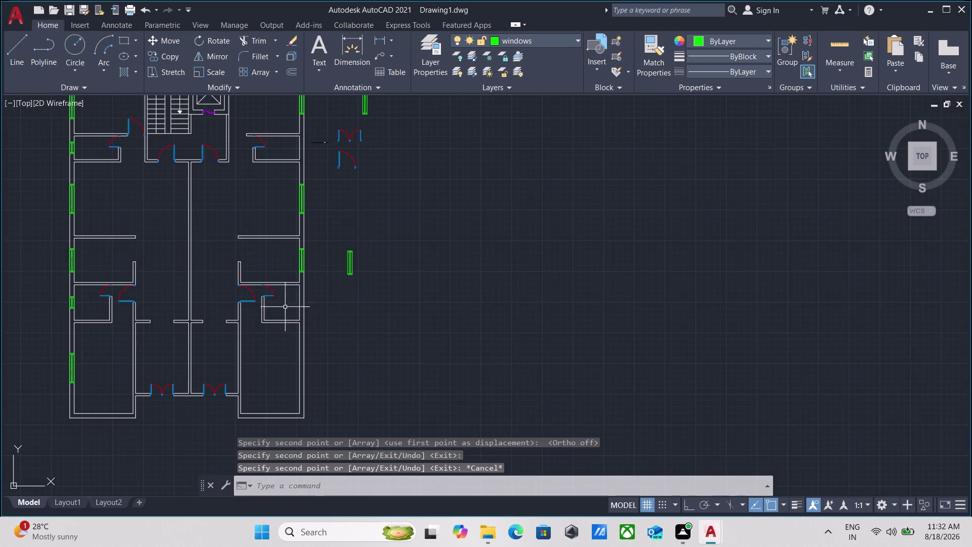
scroll(up, 3)
scroll(up, 3)
drag(98, 297, 97, 292)
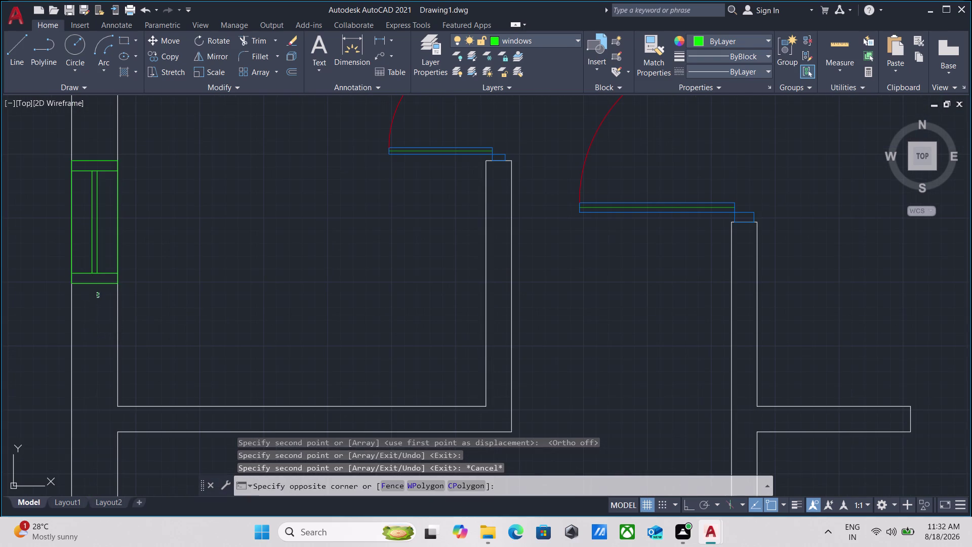
click(82, 254)
text(co)
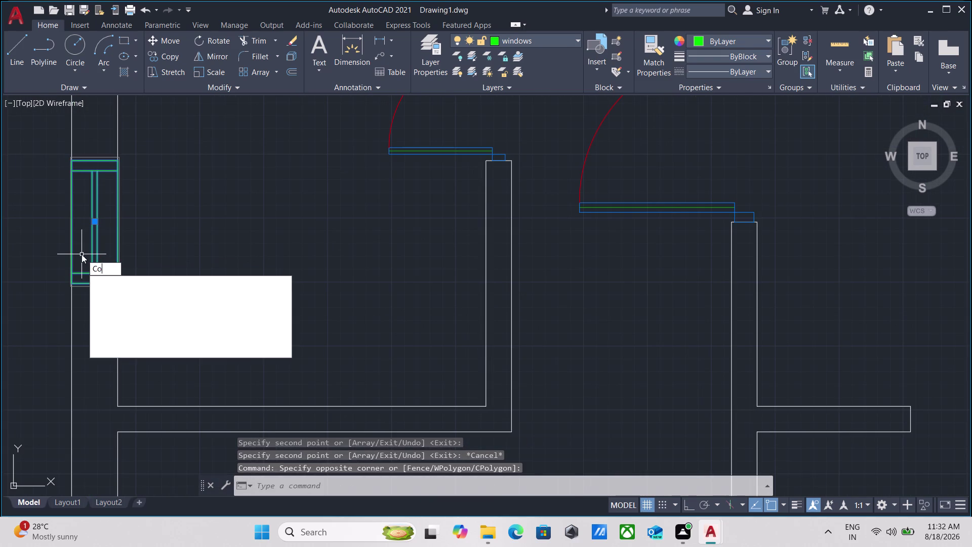
key(Return)
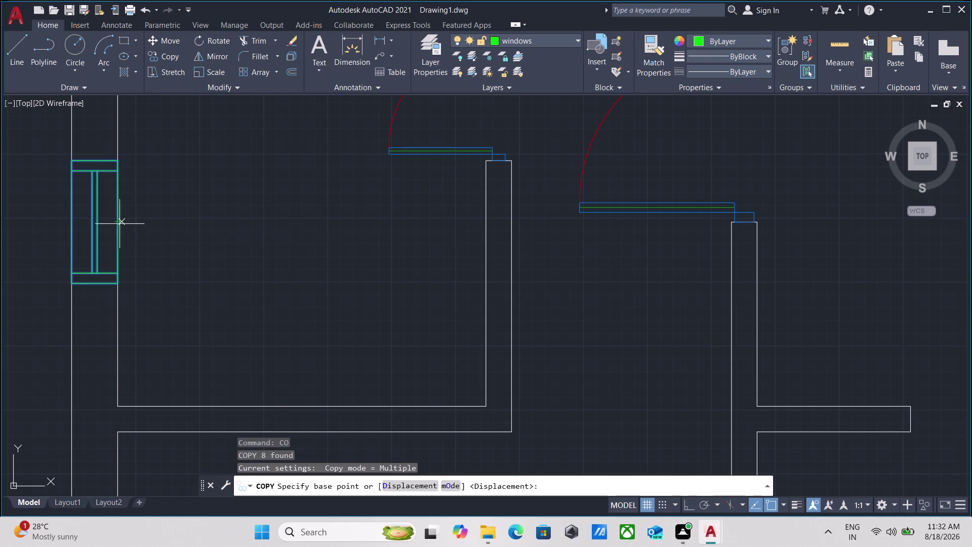
click(72, 223)
scroll(down, 3)
middle_drag(351, 241, 62, 240)
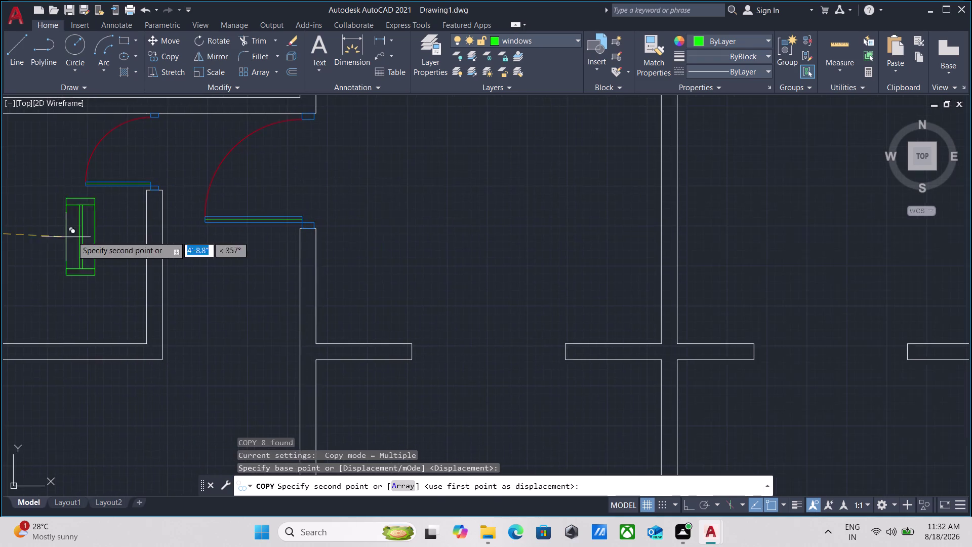
scroll(down, 3)
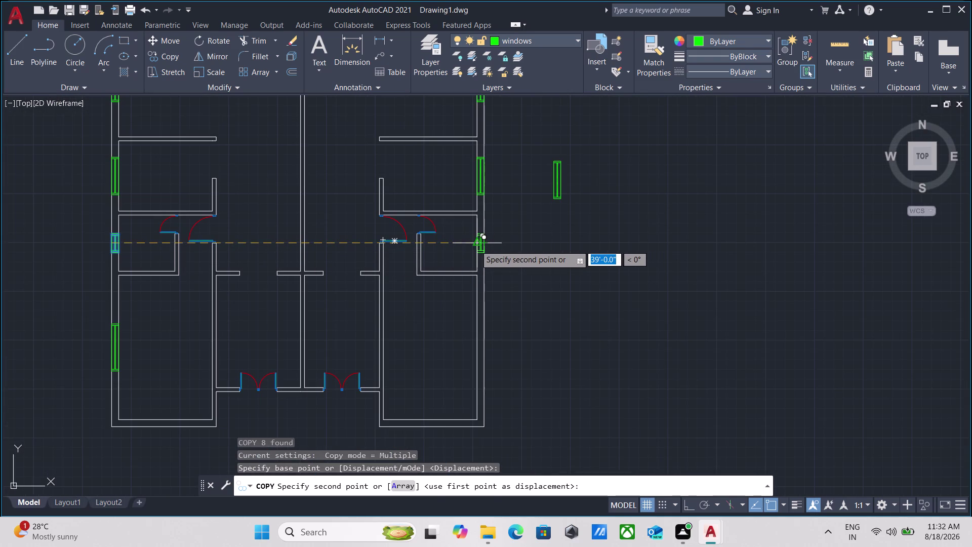
click(476, 245)
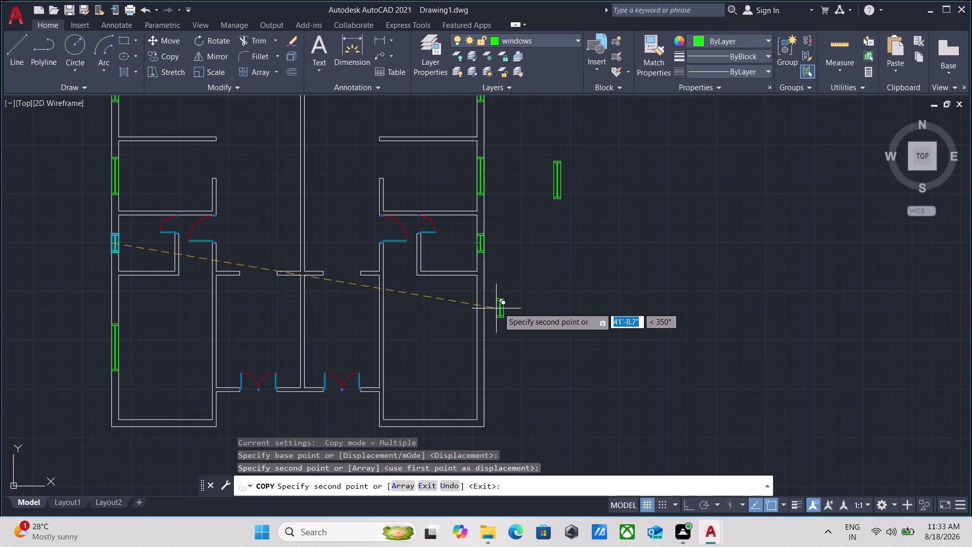
key(Escape)
scroll(up, 3)
middle_drag(546, 242, 527, 324)
click(599, 267)
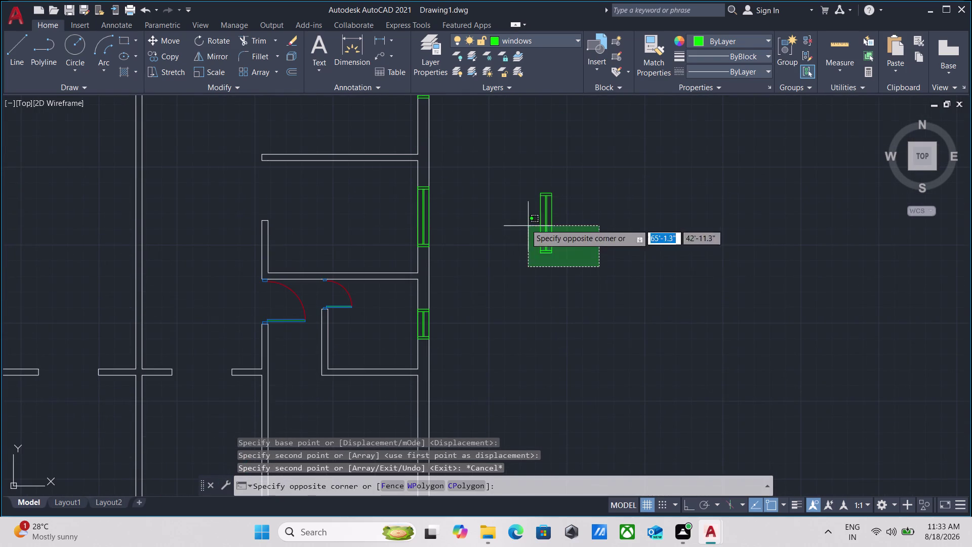
Select the loose window and start a copy, then cancel that attempt.
click(514, 216)
text(co)
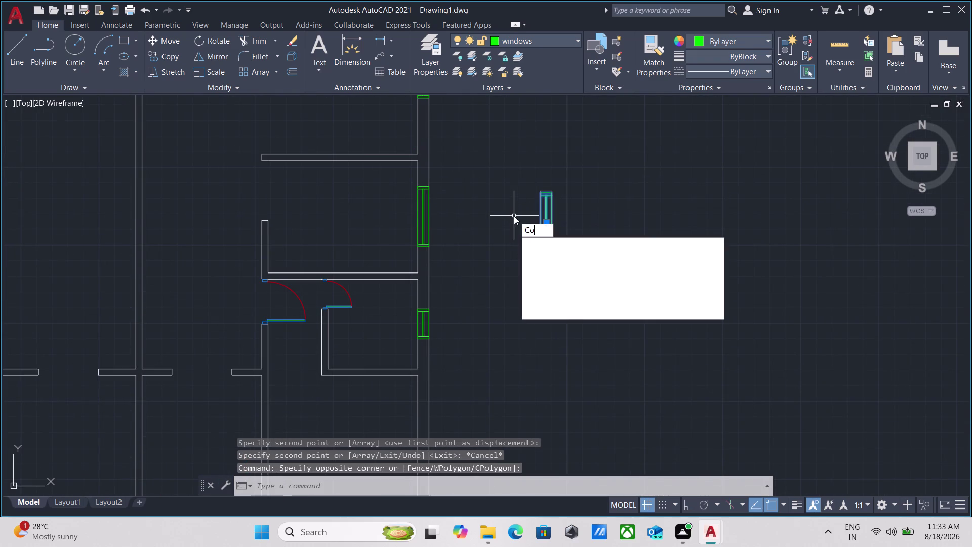
key(Return)
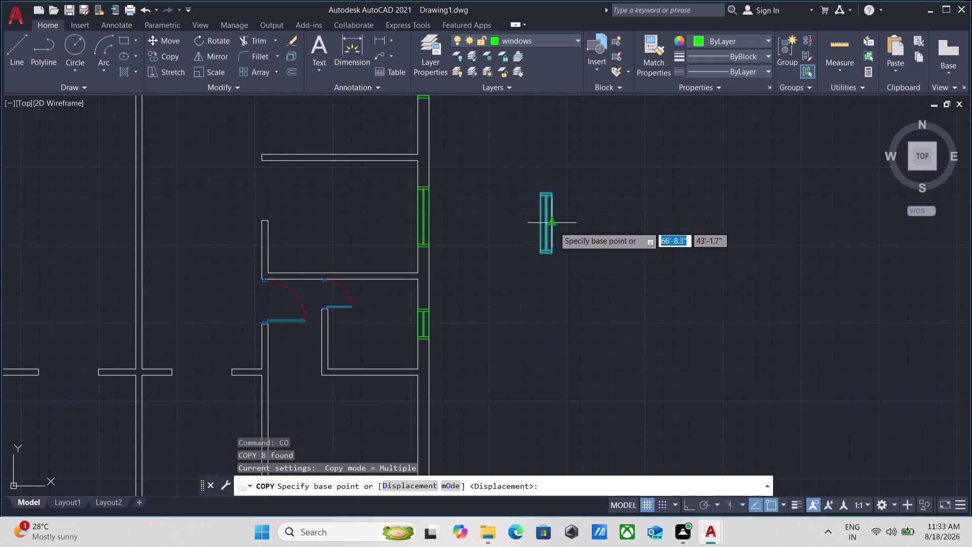
click(554, 227)
key(Escape)
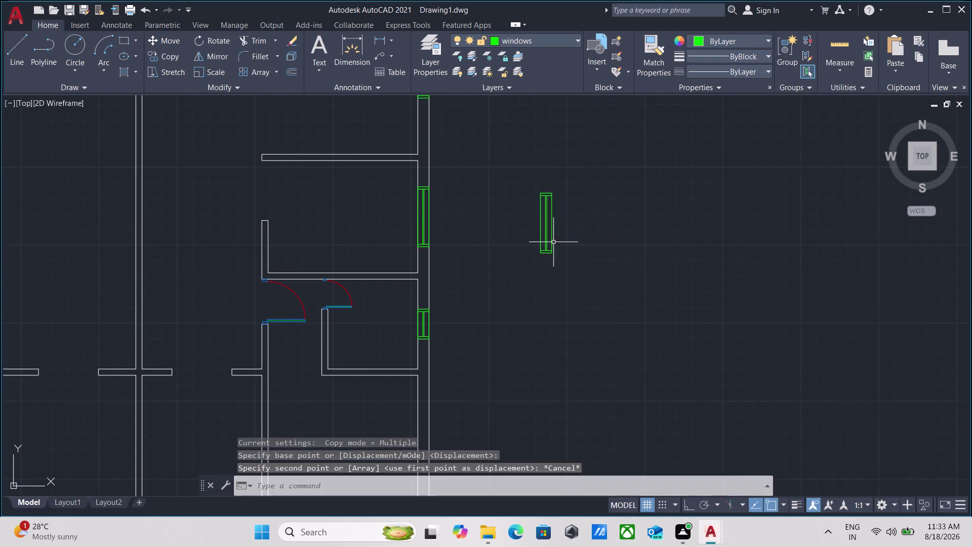
Reselect the loose window and place a copy in the right plan's outer wall.
drag(560, 267, 556, 264)
click(515, 232)
text(co)
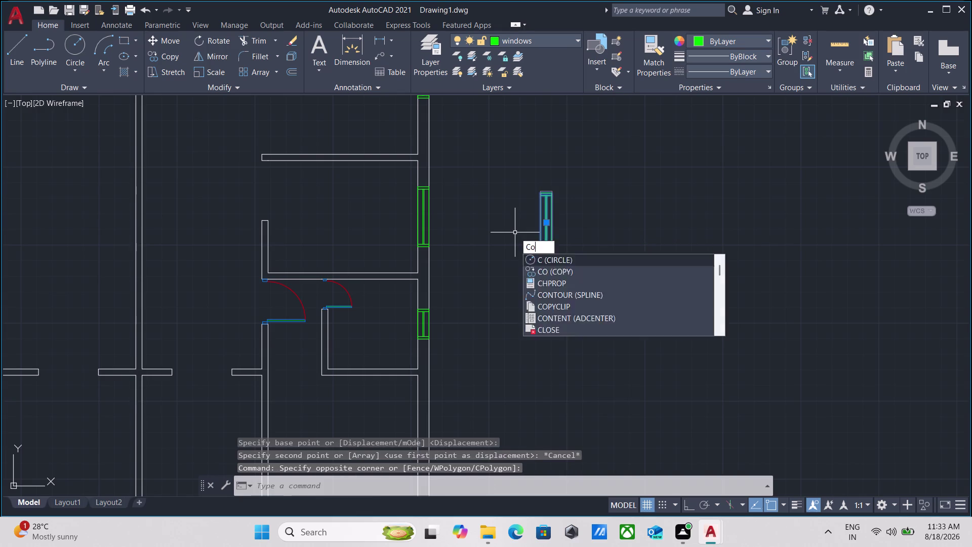
key(Return)
click(541, 225)
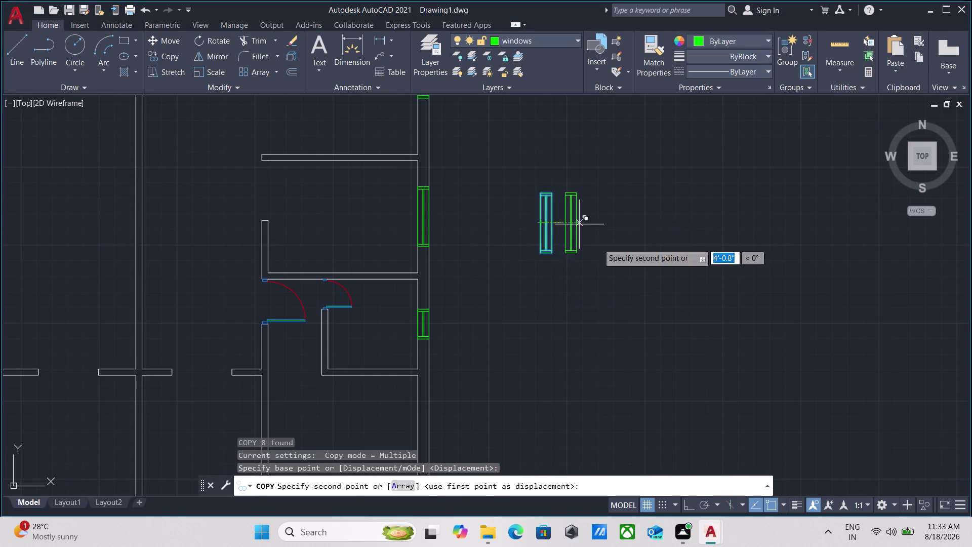
scroll(down, 3)
middle_drag(550, 344, 516, 170)
middle_drag(476, 276, 542, 293)
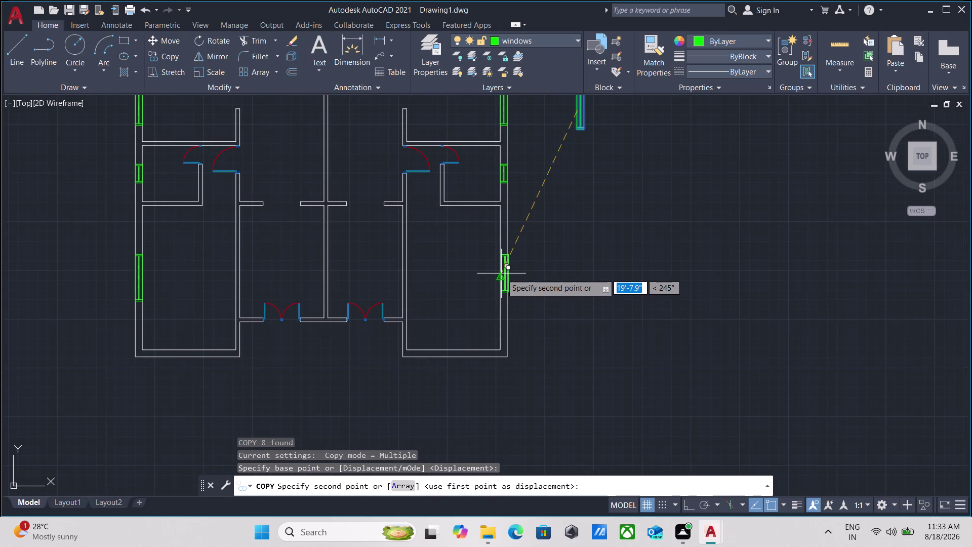
click(500, 279)
scroll(down, 3)
middle_drag(448, 262, 479, 308)
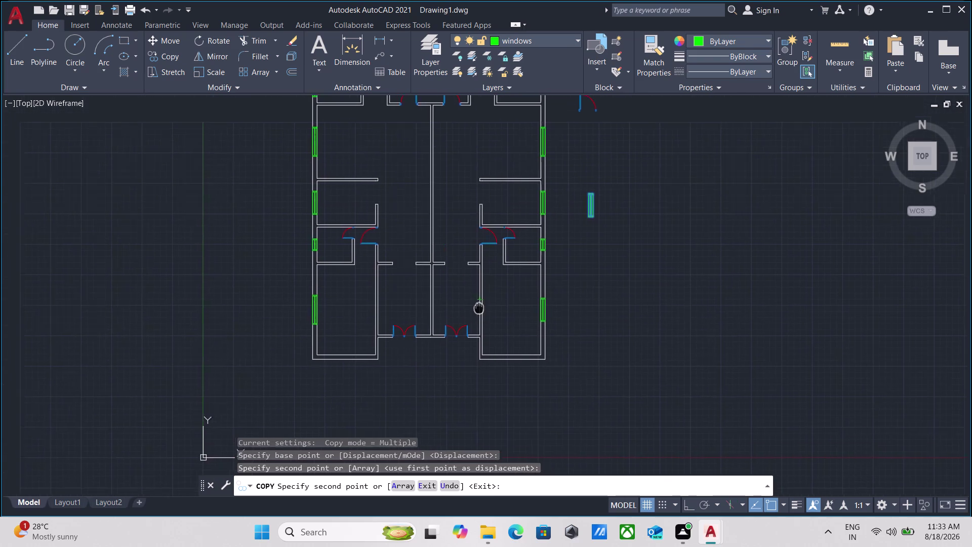
middle_drag(479, 308, 480, 307)
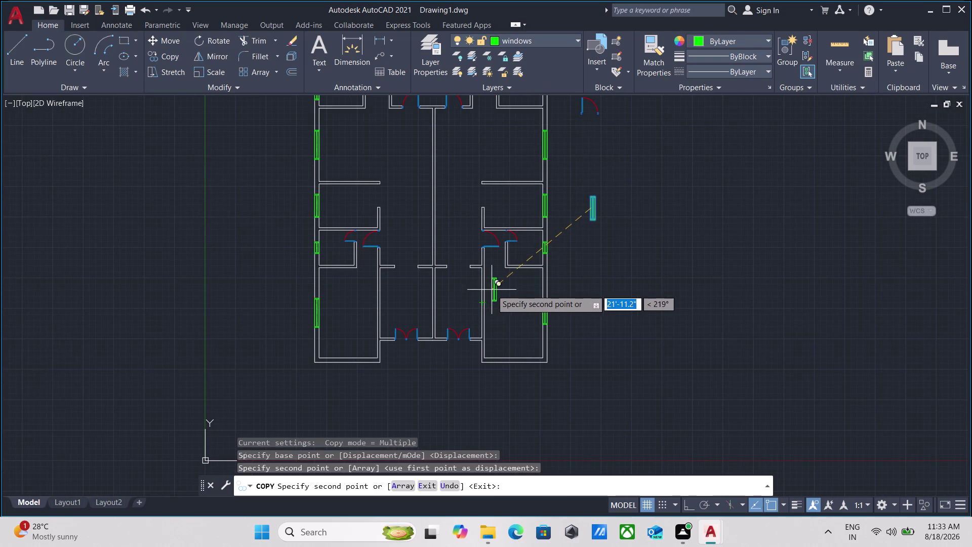
key(Escape)
Pan around the plan, clear a trial selection, and return to the loose windows.
middle_drag(597, 244, 600, 391)
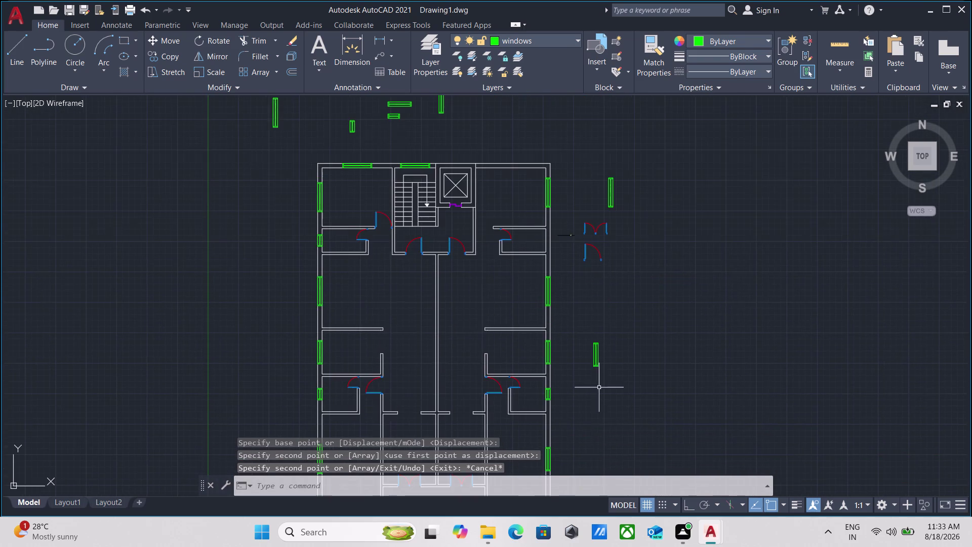
middle_drag(493, 218, 479, 313)
scroll(up, 3)
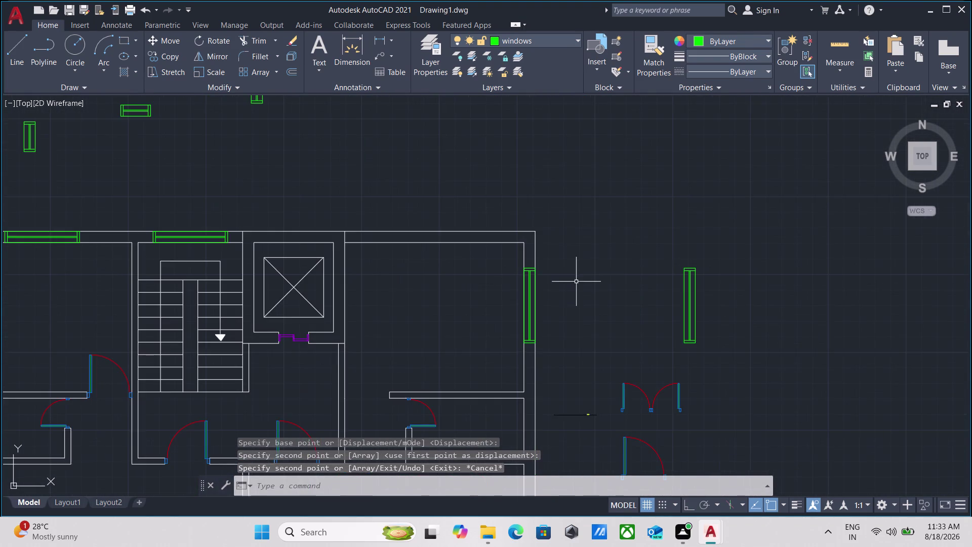
scroll(down, 3)
click(667, 323)
click(634, 259)
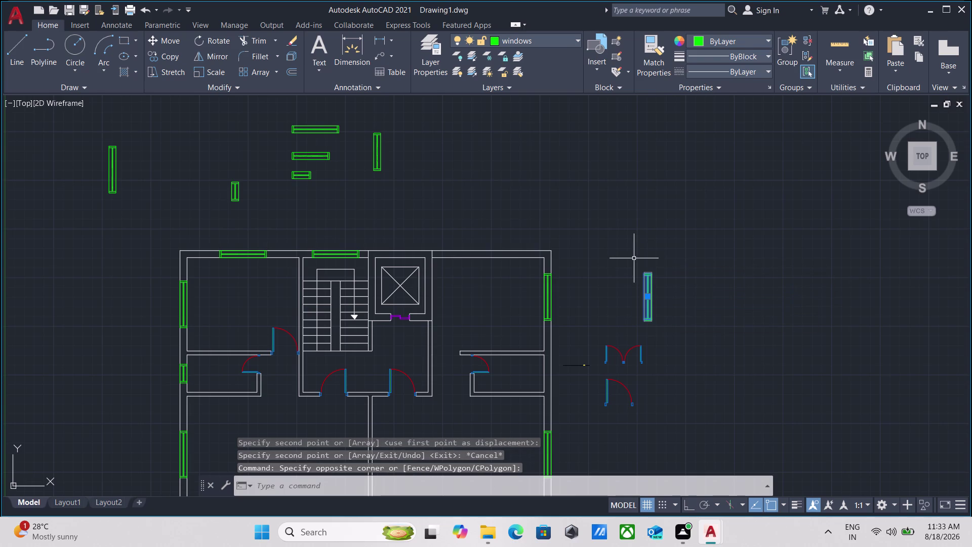
key(Escape)
scroll(up, 3)
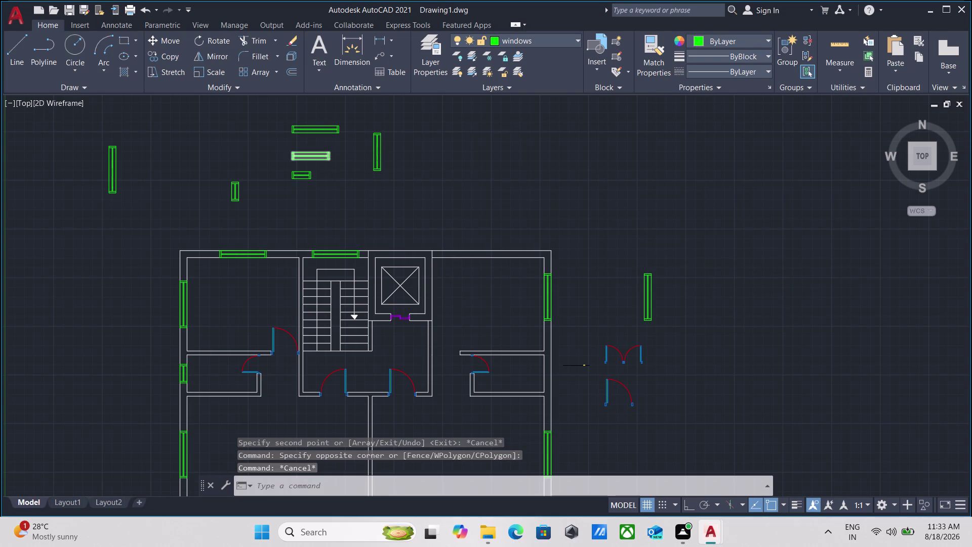
middle_drag(311, 151, 314, 221)
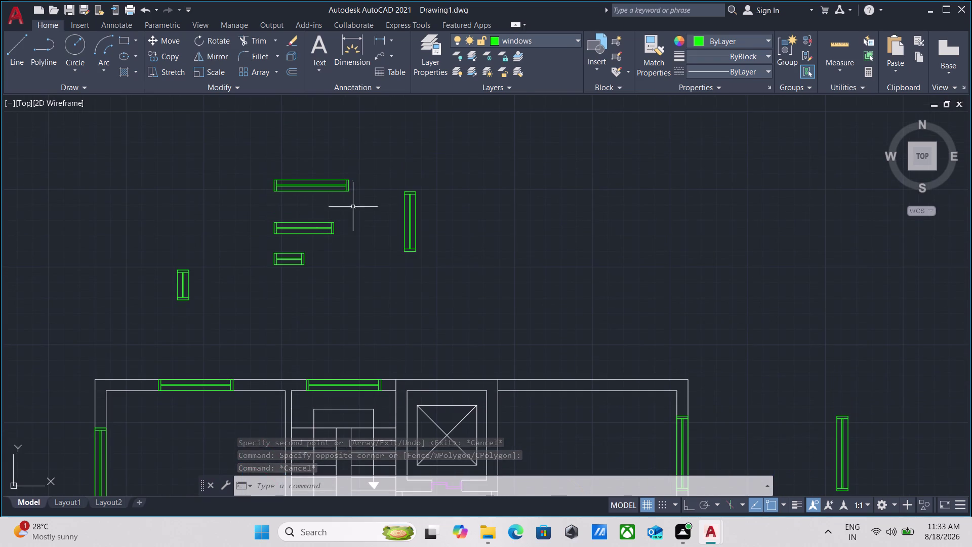
Copy the top horizontal window from its midpoint onto the right room's top wall.
click(363, 204)
click(329, 157)
text(c)
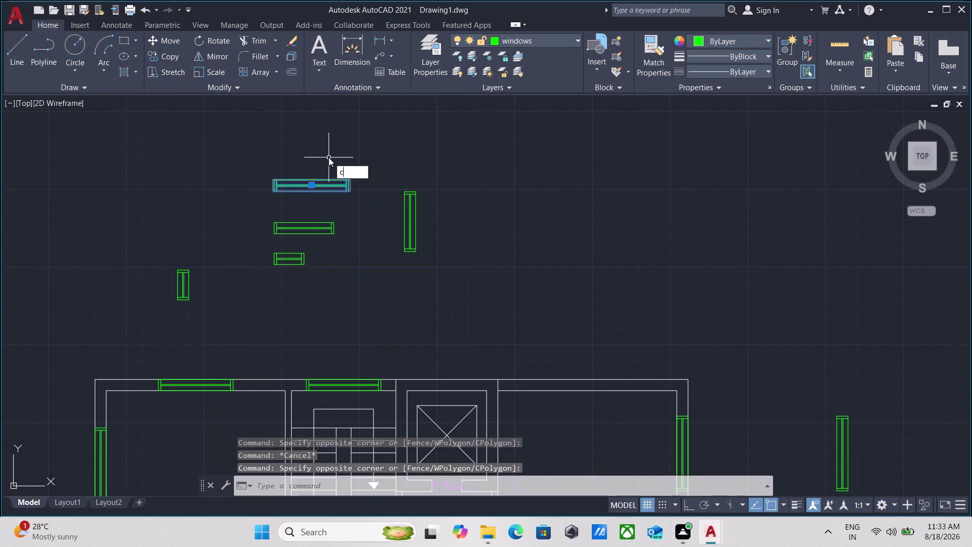
text(o)
key(Return)
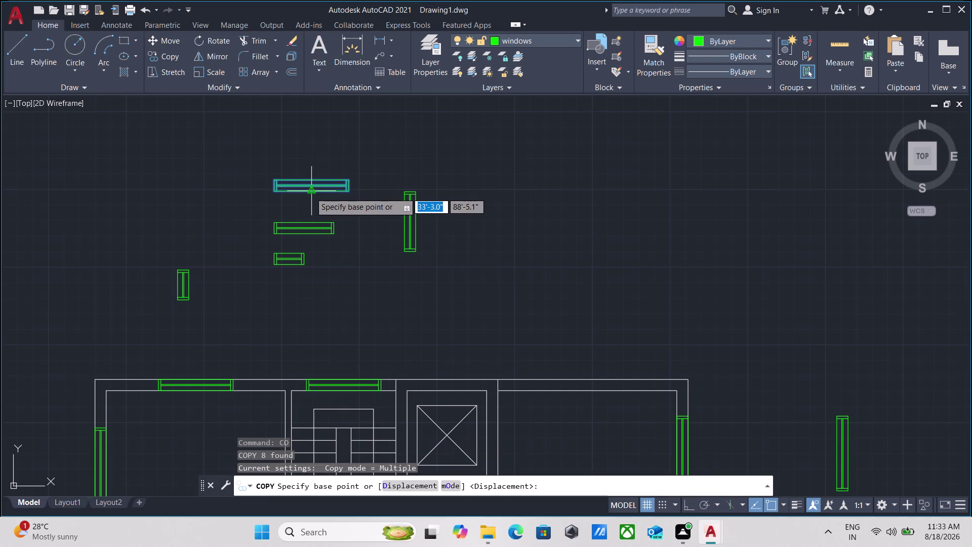
click(311, 192)
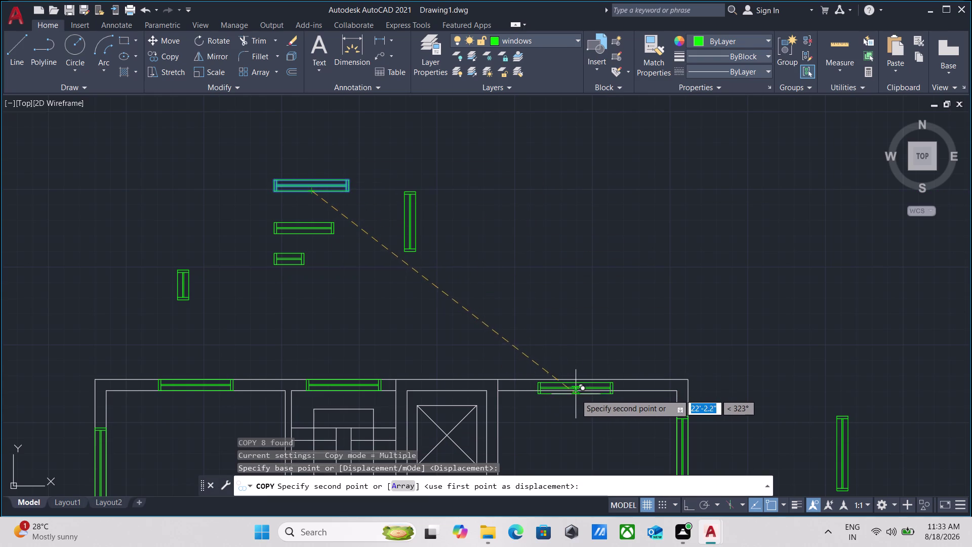
click(589, 391)
scroll(down, 3)
middle_drag(565, 314, 518, 230)
key(Escape)
scroll(down, 3)
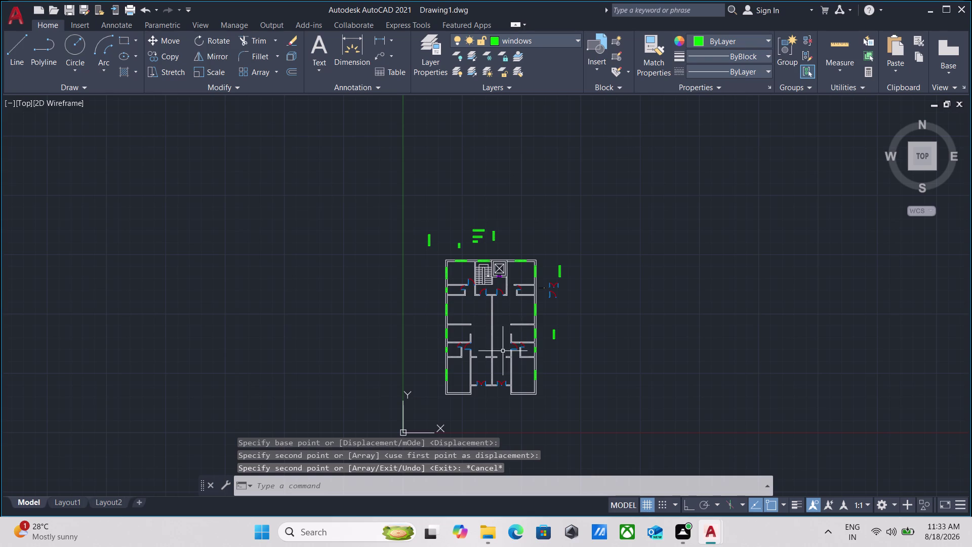
scroll(up, 3)
middle_drag(498, 311, 280, 153)
scroll(up, 3)
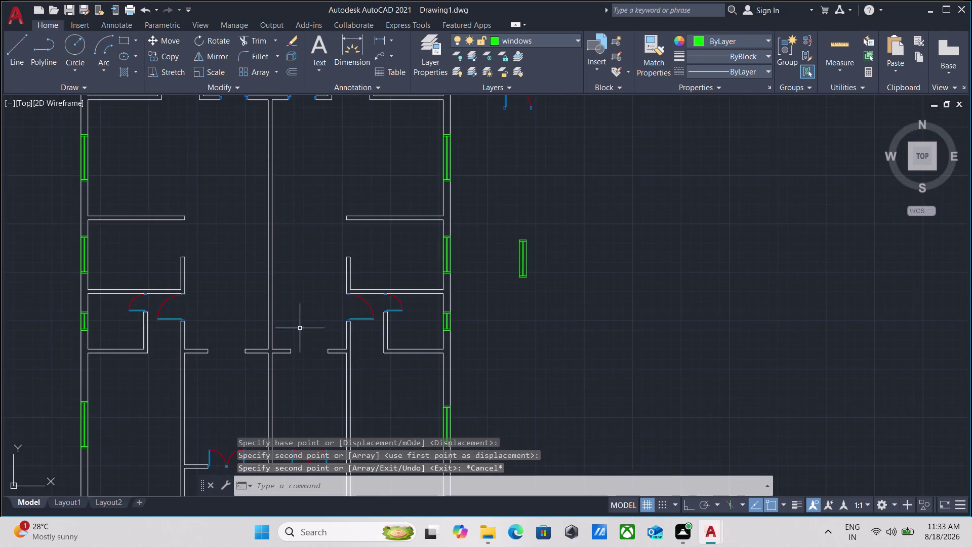
scroll(up, 3)
middle_drag(300, 329, 290, 182)
scroll(up, 3)
scroll(down, 3)
middle_drag(295, 307, 347, 280)
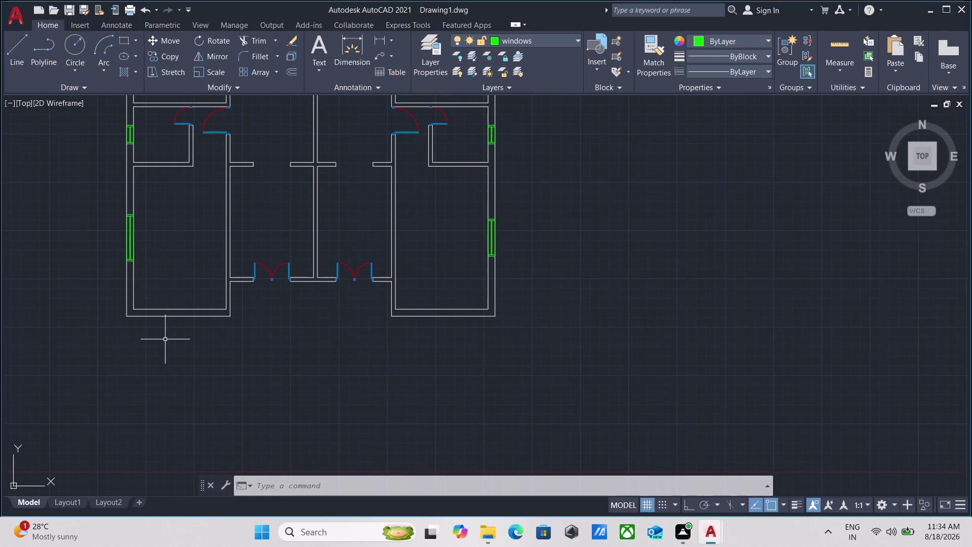
scroll(down, 3)
scroll(up, 3)
middle_drag(304, 304, 314, 323)
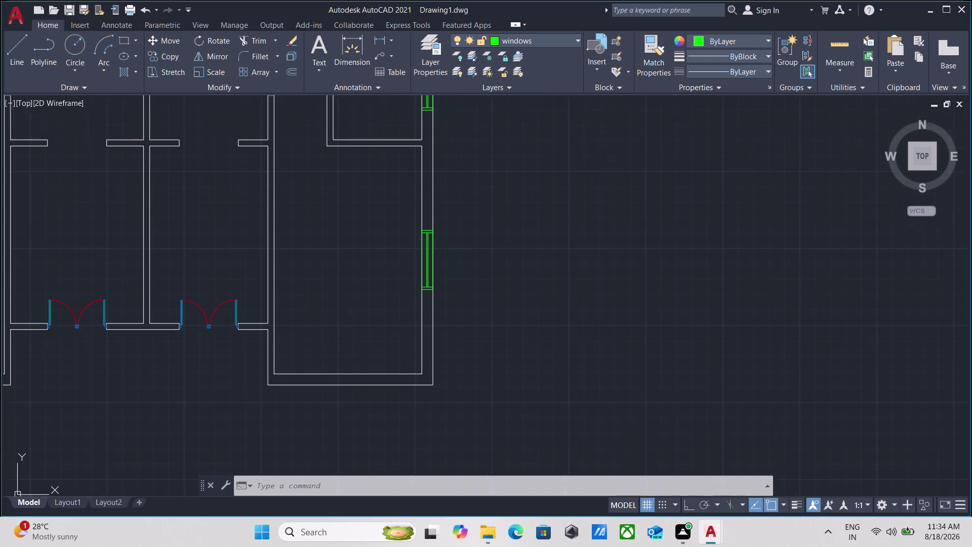
middle_drag(313, 323, 337, 353)
scroll(down, 3)
middle_drag(339, 304, 347, 336)
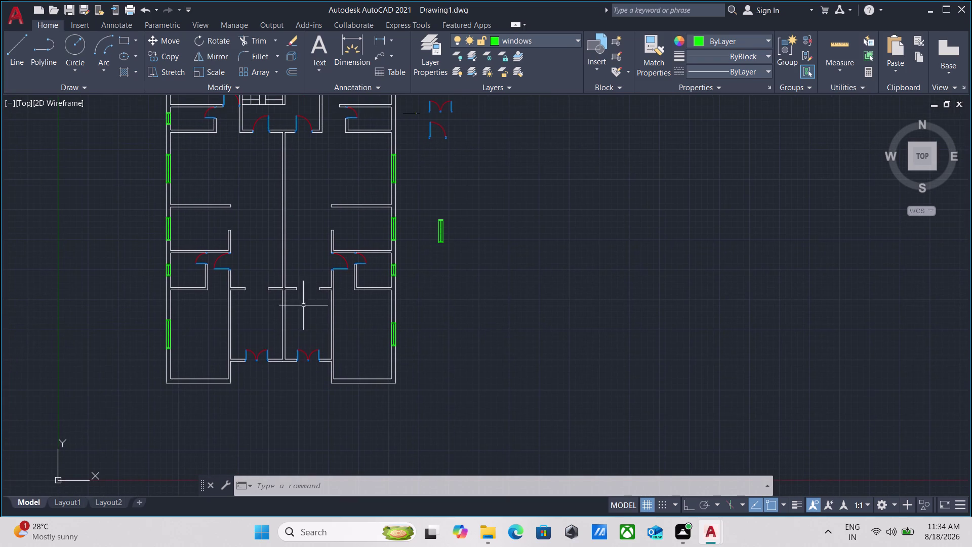
scroll(up, 3)
middle_drag(211, 229, 253, 308)
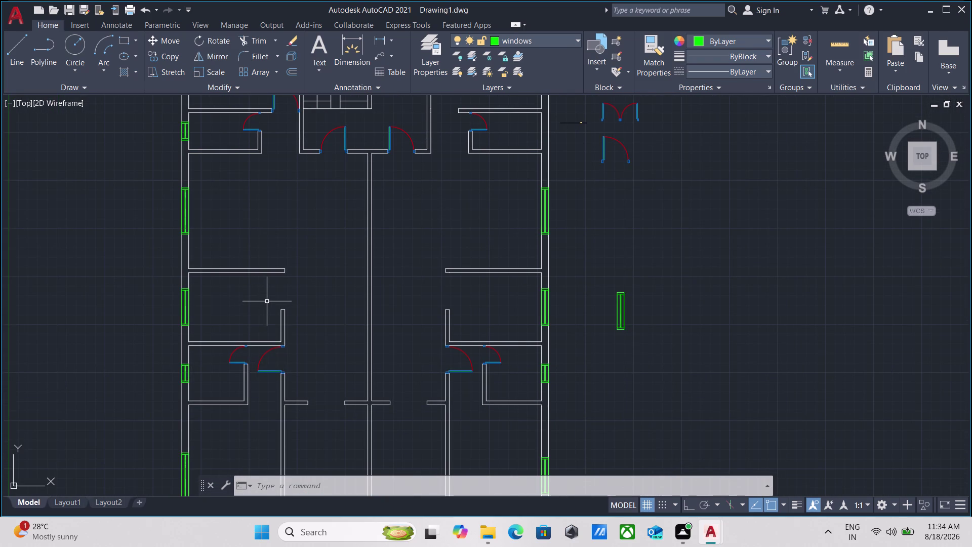
scroll(down, 3)
scroll(down, 3)
middle_drag(273, 298, 329, 296)
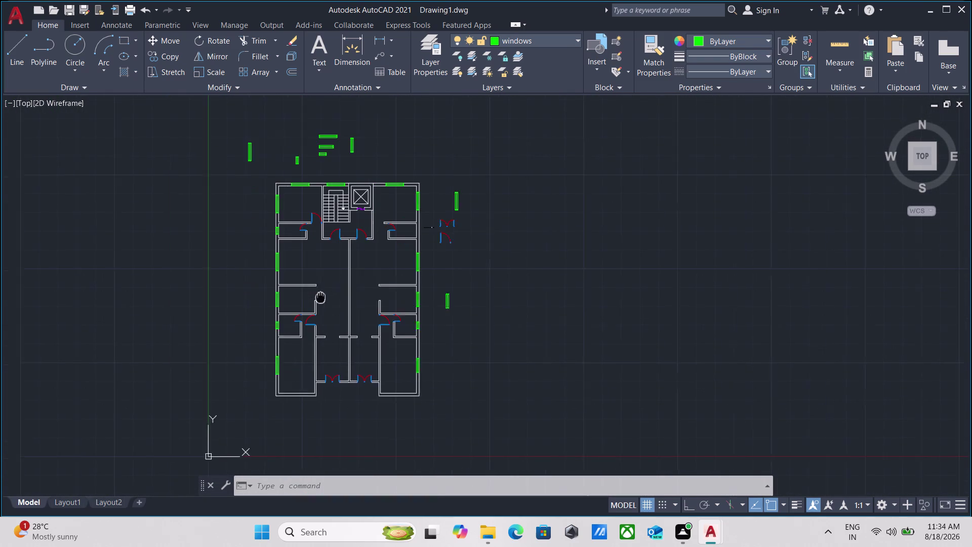
middle_drag(328, 296, 341, 296)
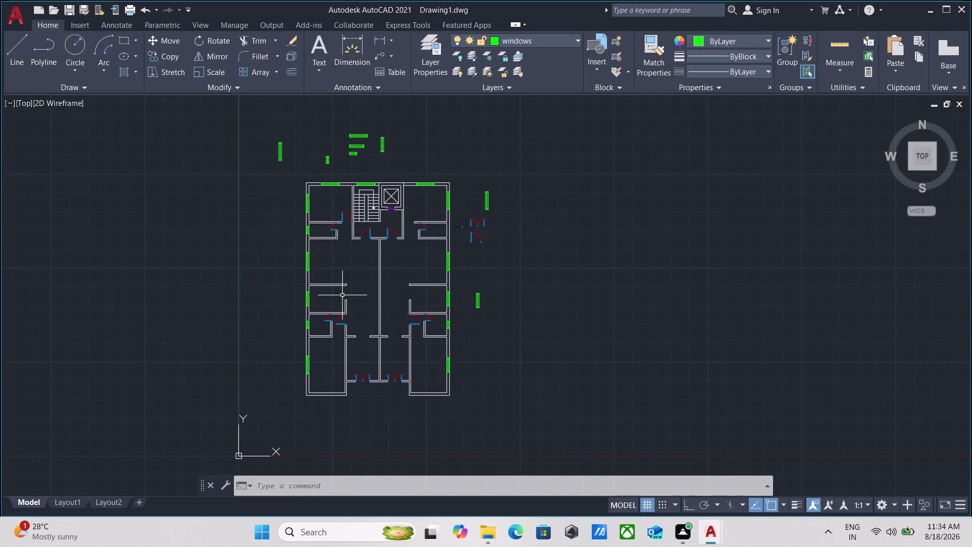
scroll(down, 3)
scroll(up, 3)
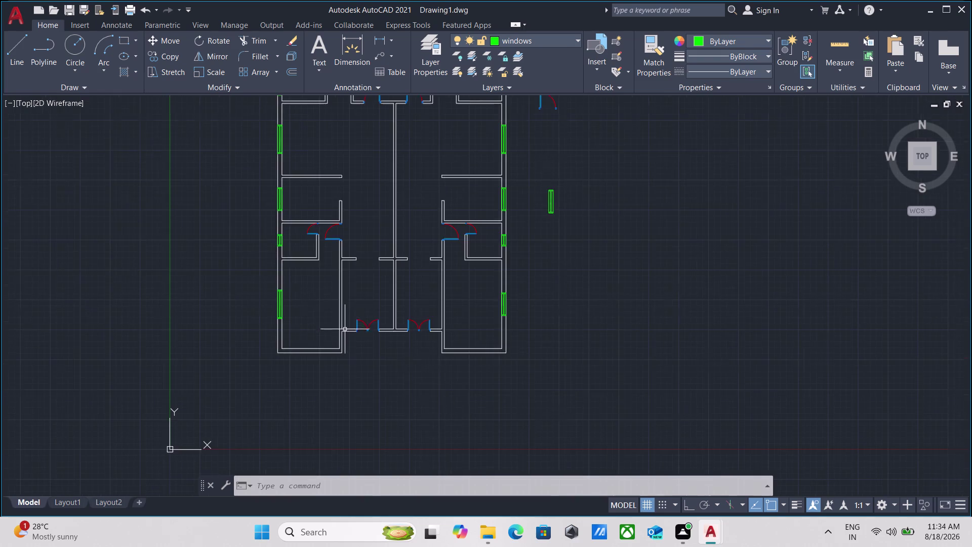
scroll(up, 3)
scroll(down, 3)
scroll(up, 3)
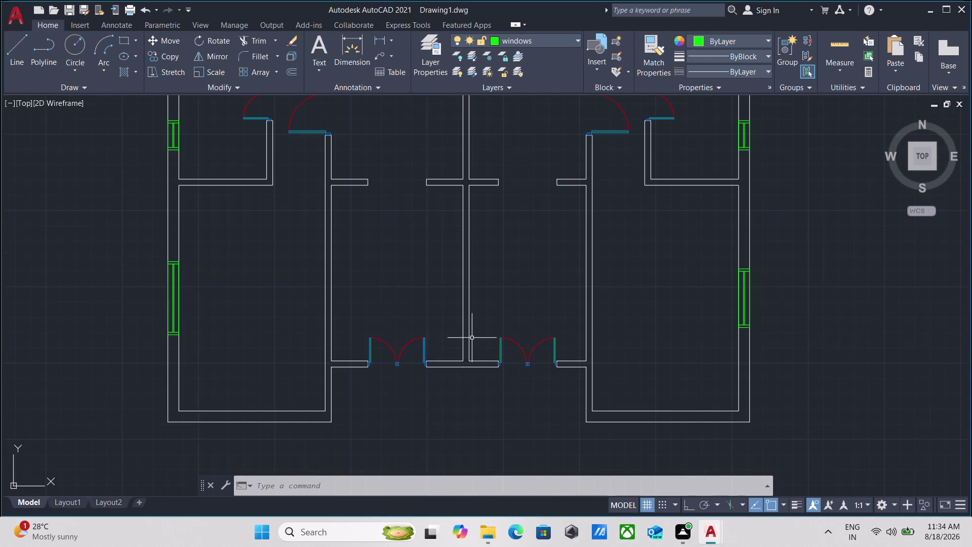
scroll(down, 3)
scroll(up, 3)
scroll(down, 3)
middle_drag(477, 275, 474, 348)
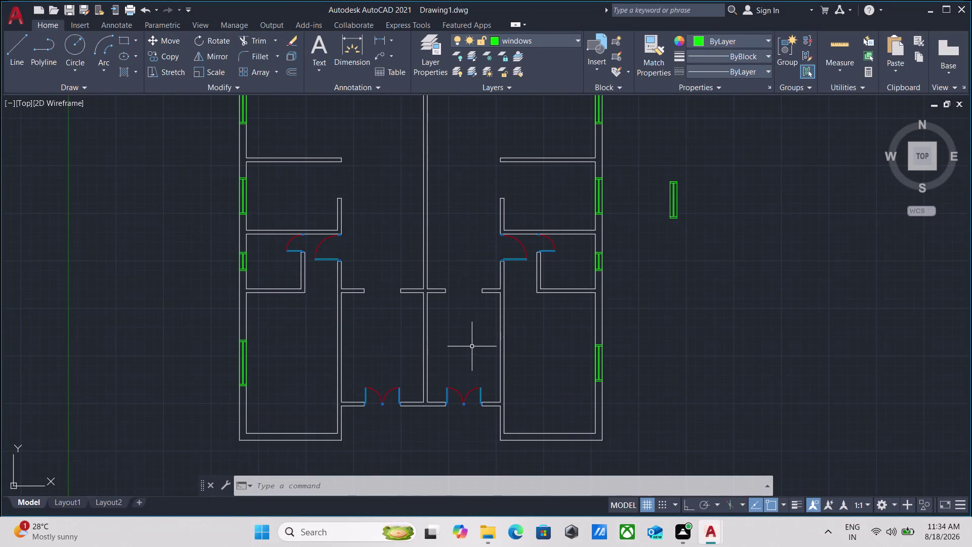
scroll(down, 3)
scroll(up, 3)
scroll(down, 3)
middle_drag(481, 151, 430, 257)
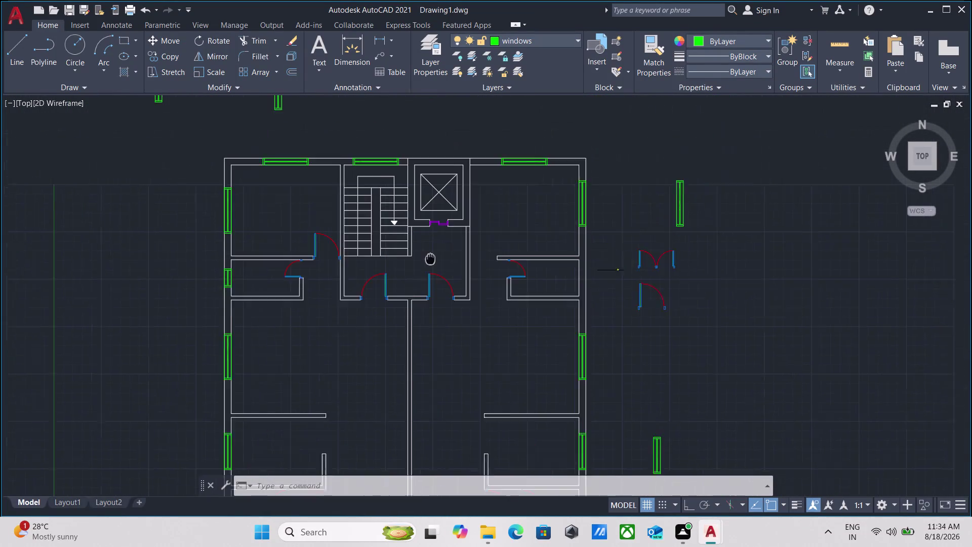
middle_drag(430, 257, 418, 281)
scroll(up, 3)
scroll(up, 3)
scroll(down, 3)
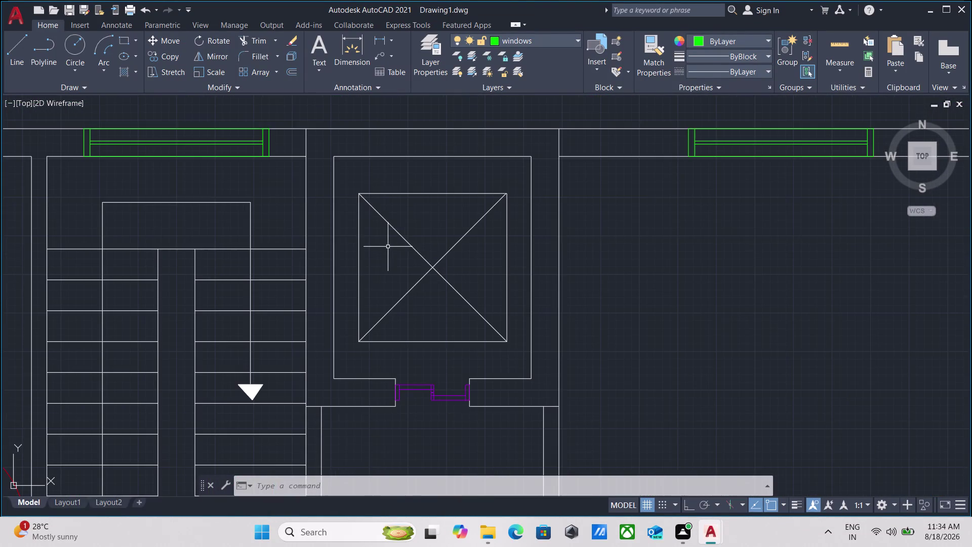
scroll(down, 3)
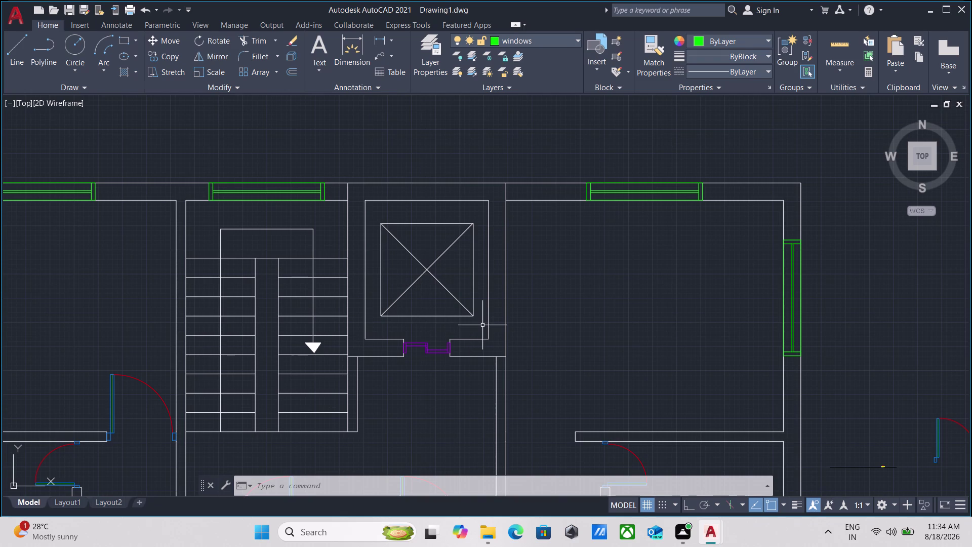
scroll(down, 3)
middle_drag(565, 323, 543, 308)
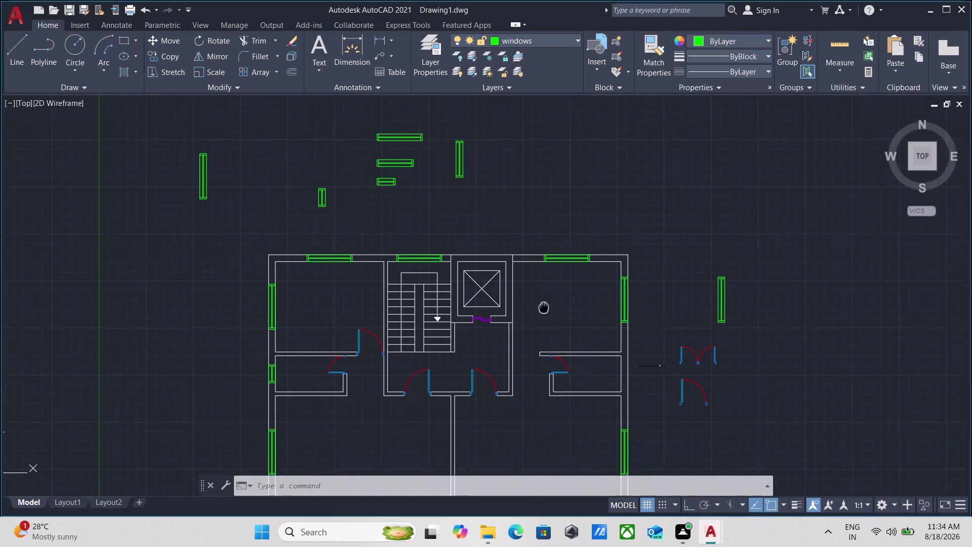
middle_drag(543, 307, 531, 299)
scroll(up, 3)
scroll(down, 3)
scroll(up, 3)
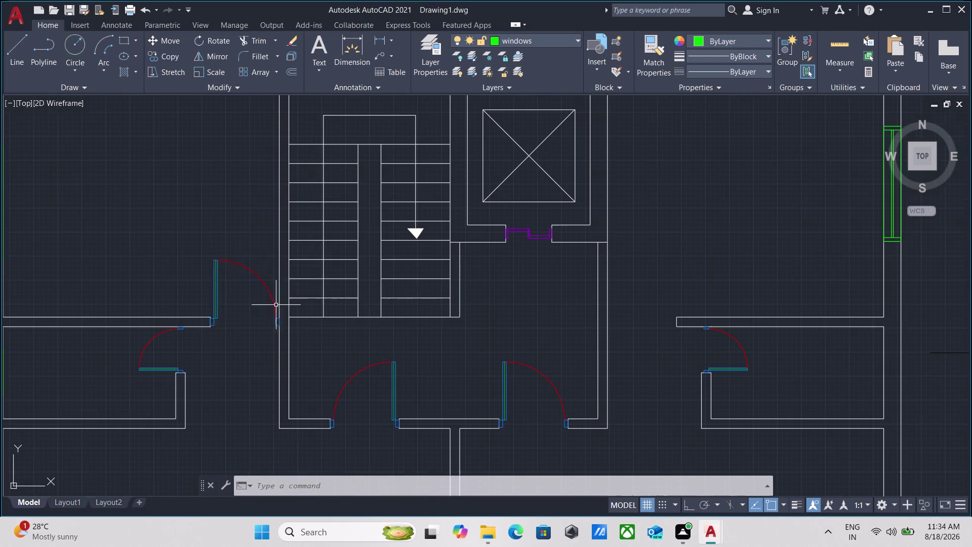
Select the door beside the stairwell and copy it from its lower corner.
drag(259, 248, 257, 254)
click(234, 295)
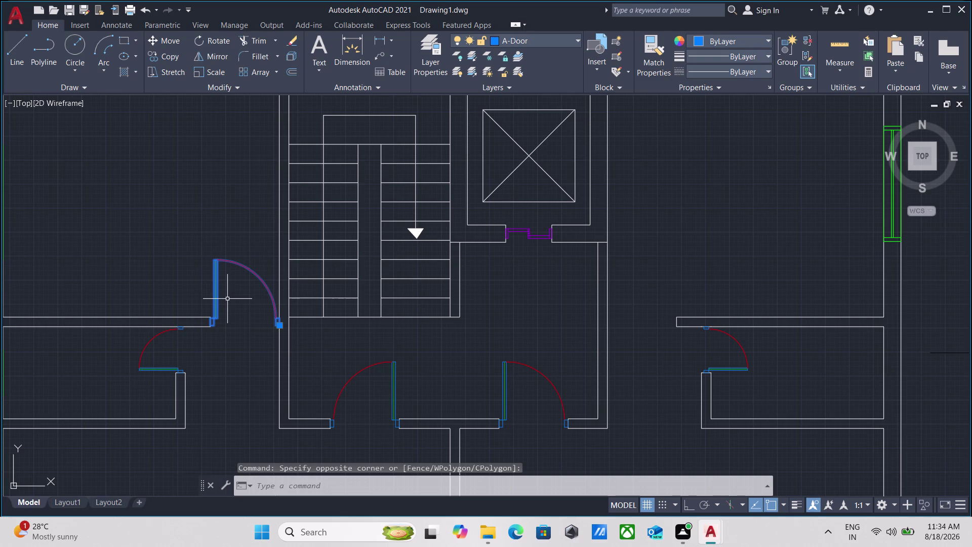
text(co)
key(Return)
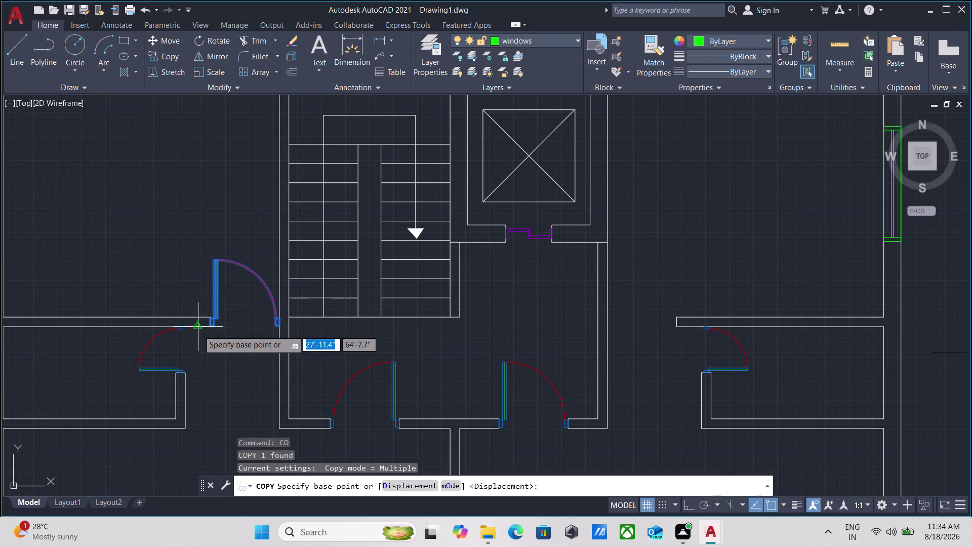
scroll(up, 3)
click(237, 311)
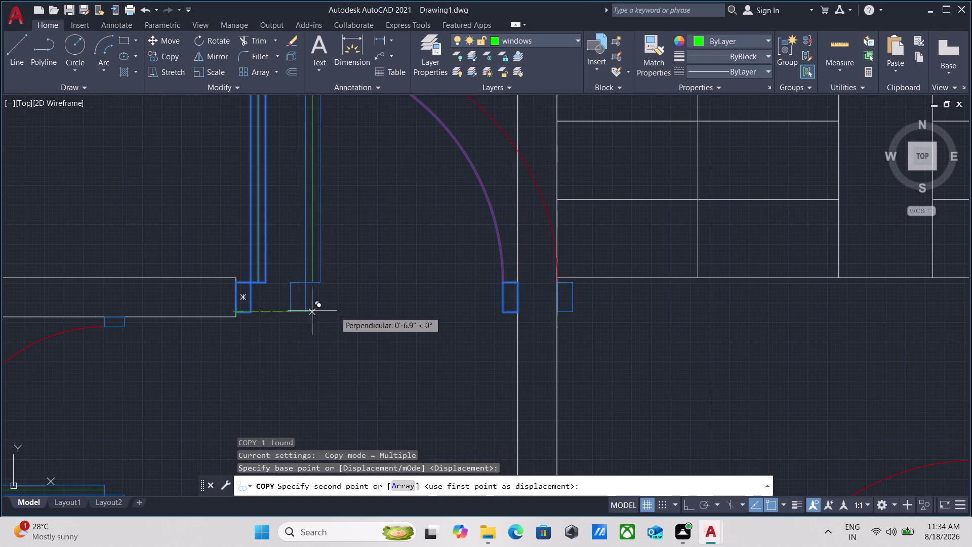
With Ortho on, drop the door copy at the right apartment entrance.
scroll(down, 3)
middle_drag(539, 308, 186, 291)
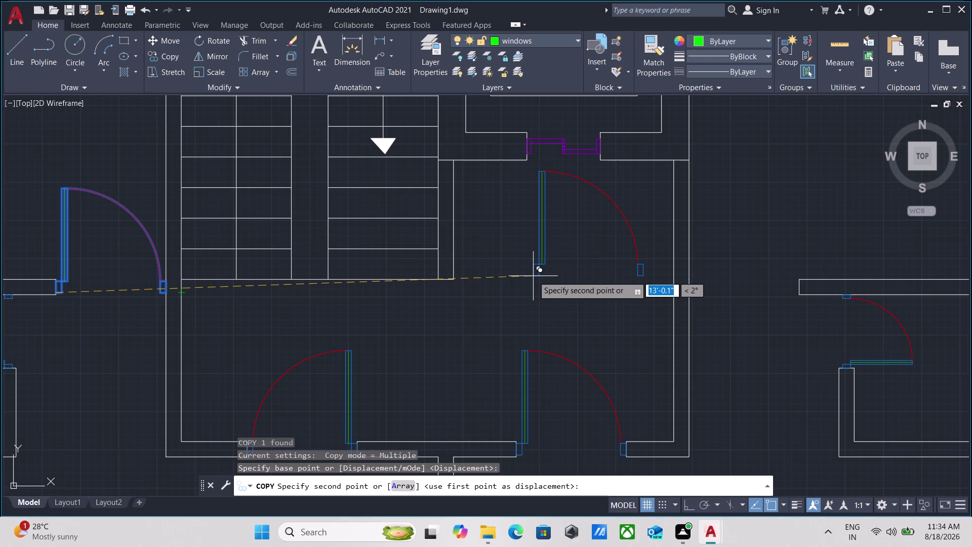
key(F8)
scroll(down, 3)
middle_drag(587, 261, 425, 283)
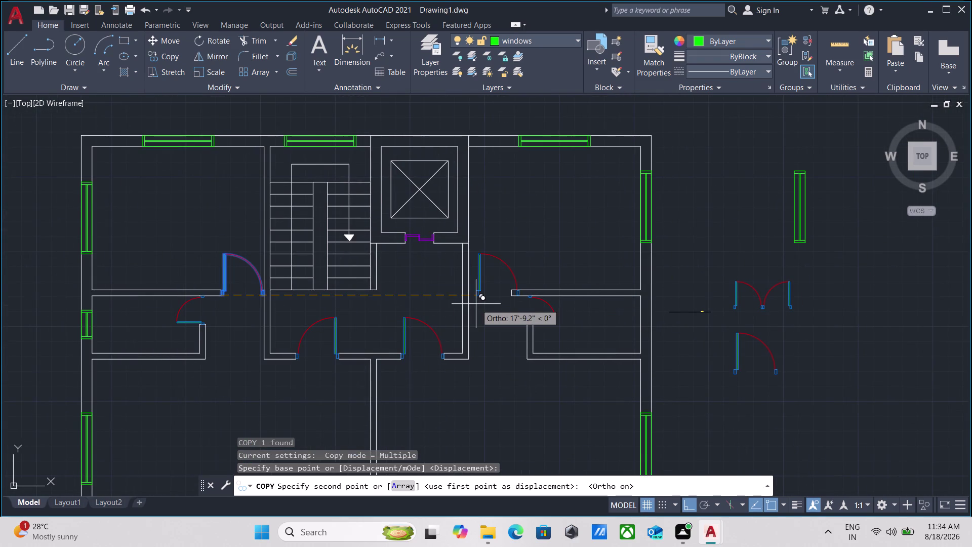
scroll(up, 3)
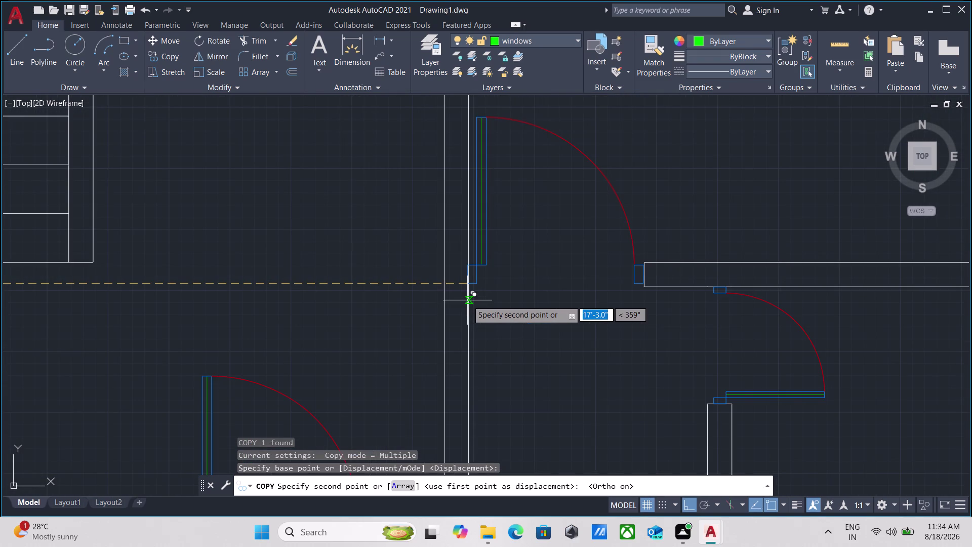
click(466, 284)
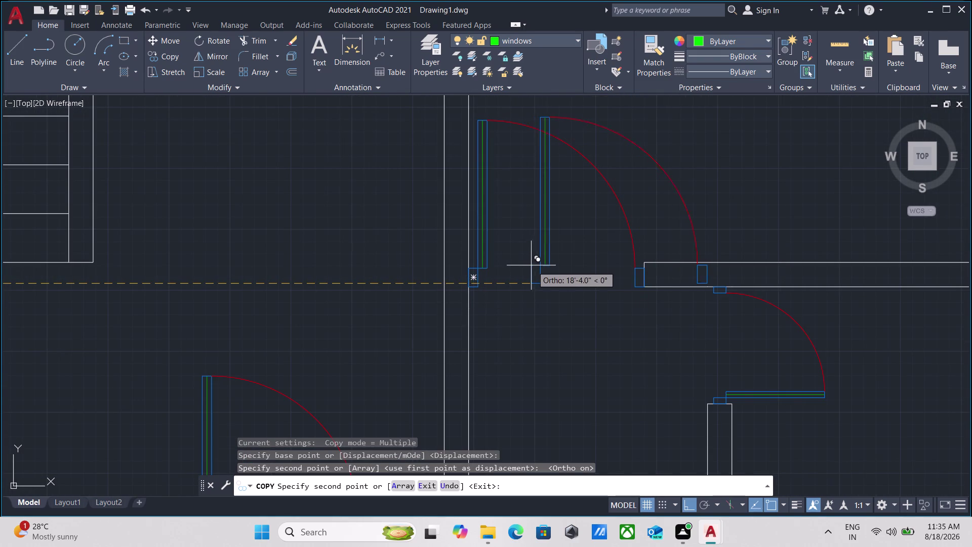
key(Escape)
scroll(down, 3)
scroll(up, 3)
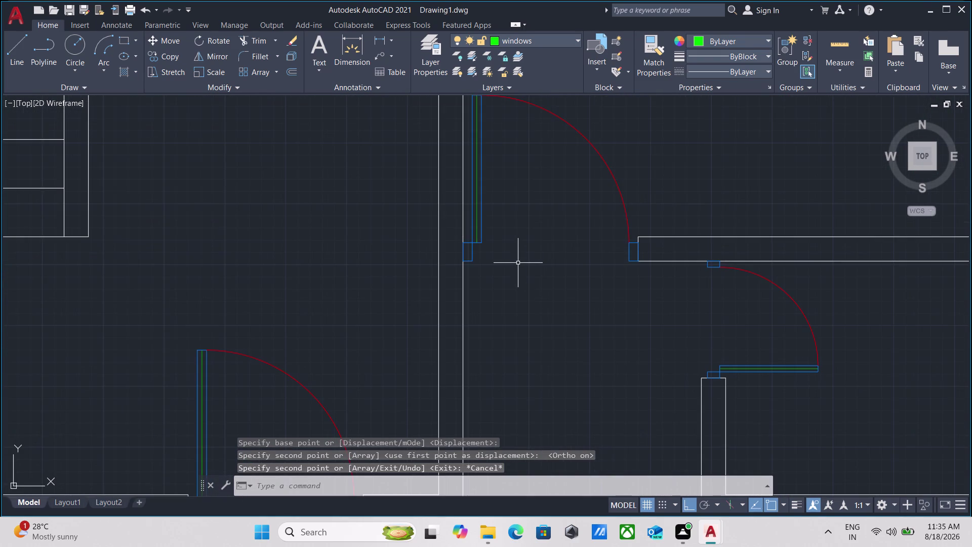
scroll(down, 3)
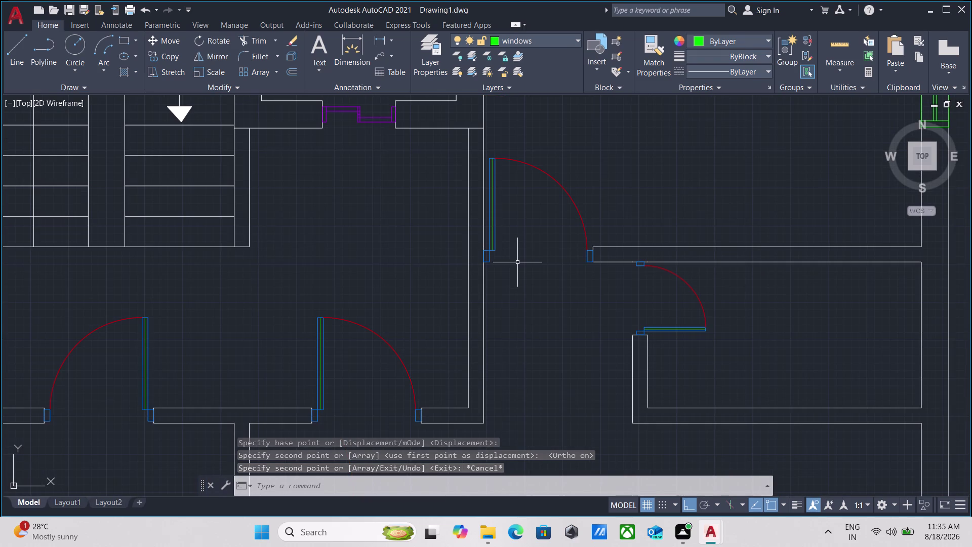
scroll(down, 3)
scroll(down, 3)
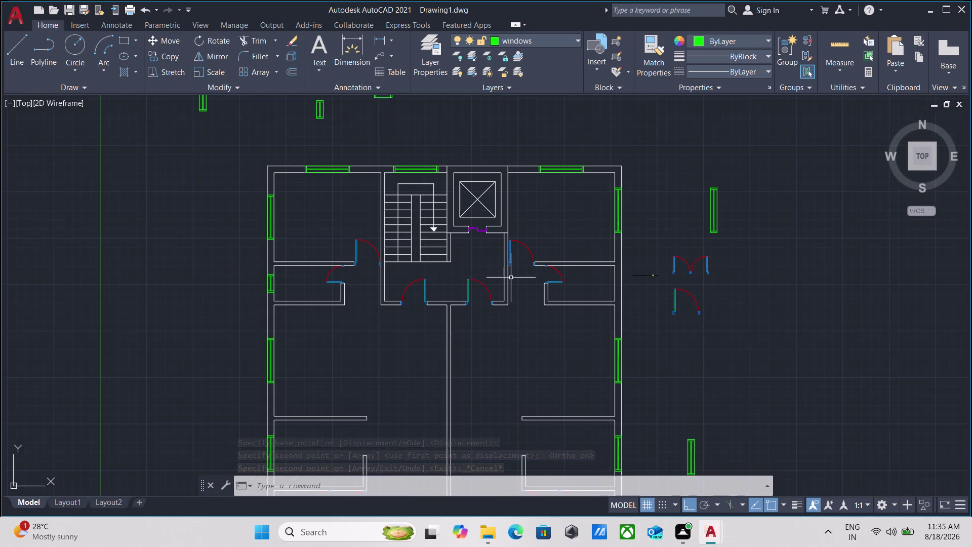
scroll(down, 3)
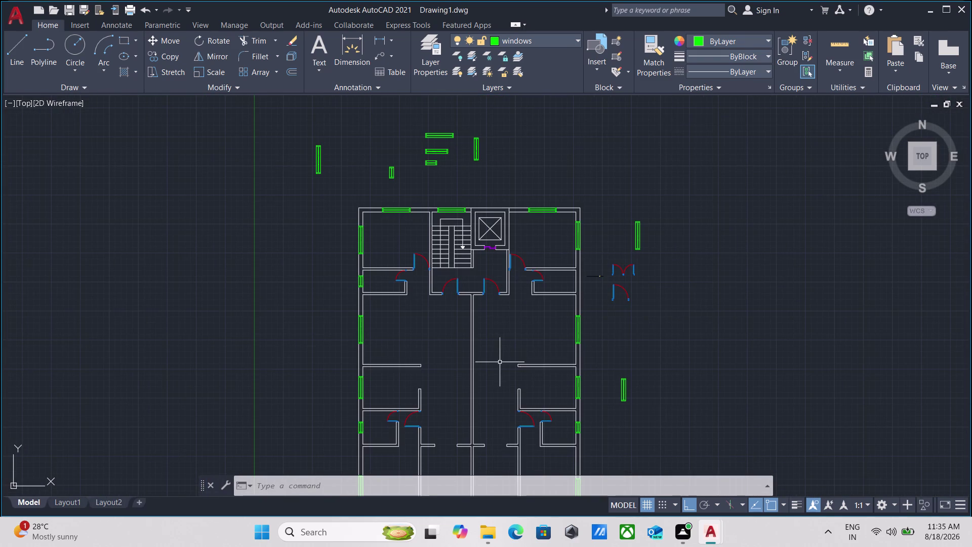
middle_drag(500, 363, 471, 321)
scroll(up, 3)
scroll(down, 3)
scroll(up, 3)
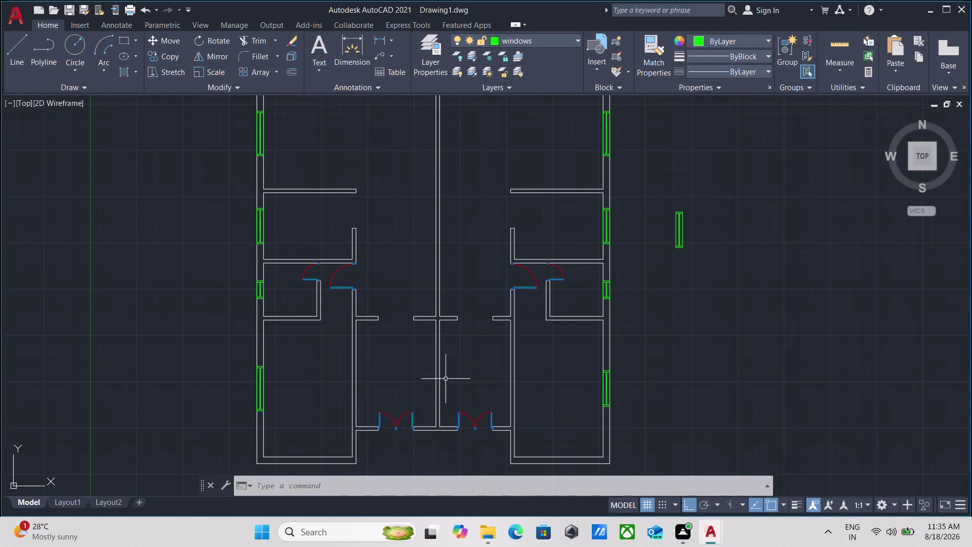
scroll(up, 3)
middle_drag(449, 365, 283, 293)
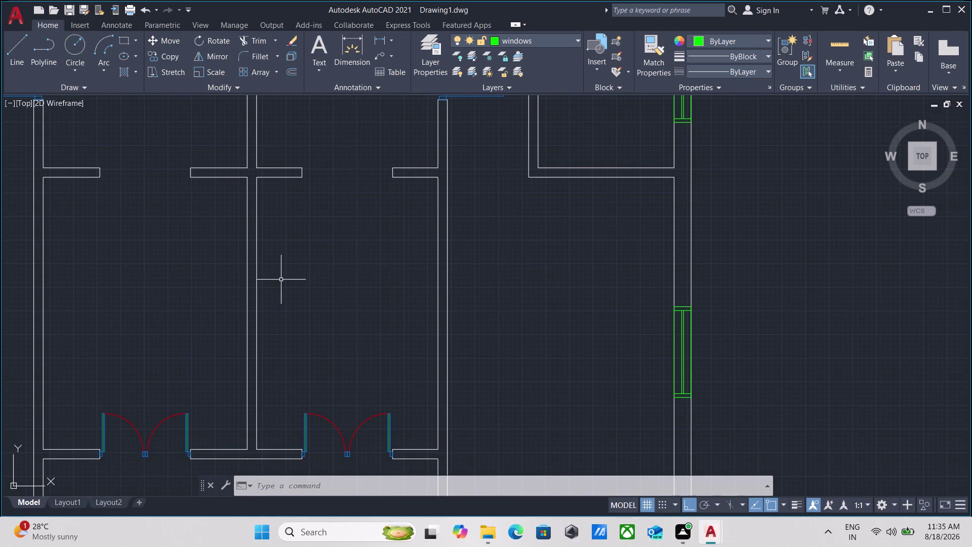
scroll(down, 3)
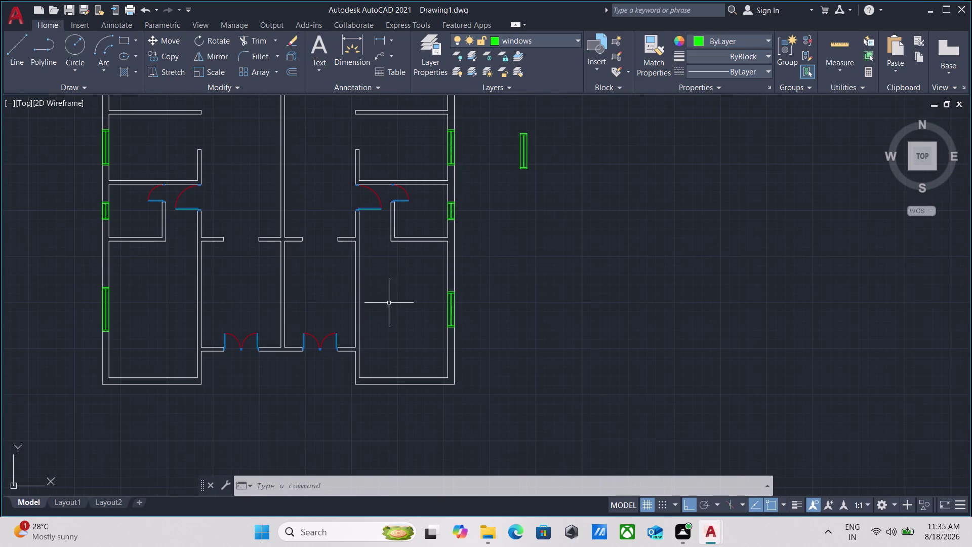
middle_drag(413, 303, 454, 284)
scroll(up, 3)
scroll(up, 3)
scroll(up, 3)
scroll(up, 3)
click(409, 351)
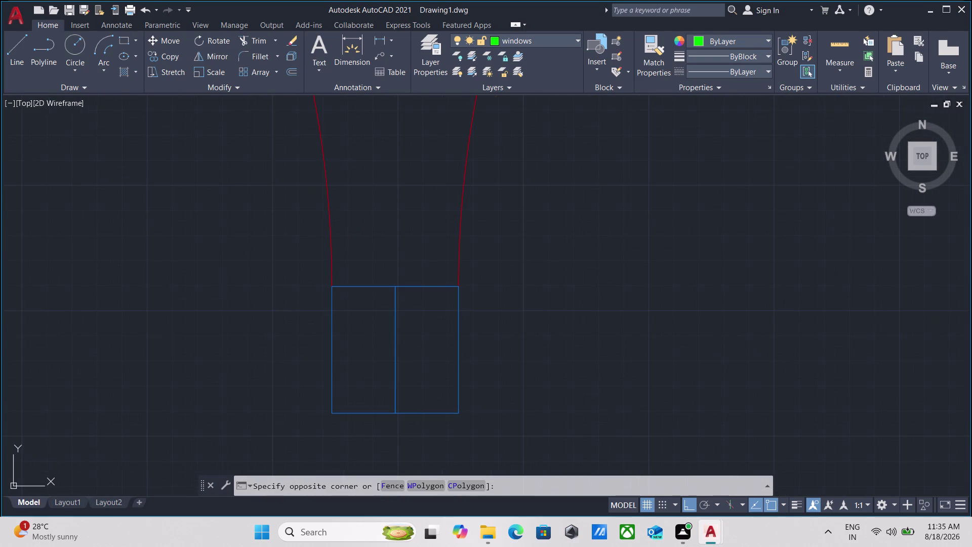
click(377, 346)
key(Escape)
scroll(down, 3)
scroll(down, 3)
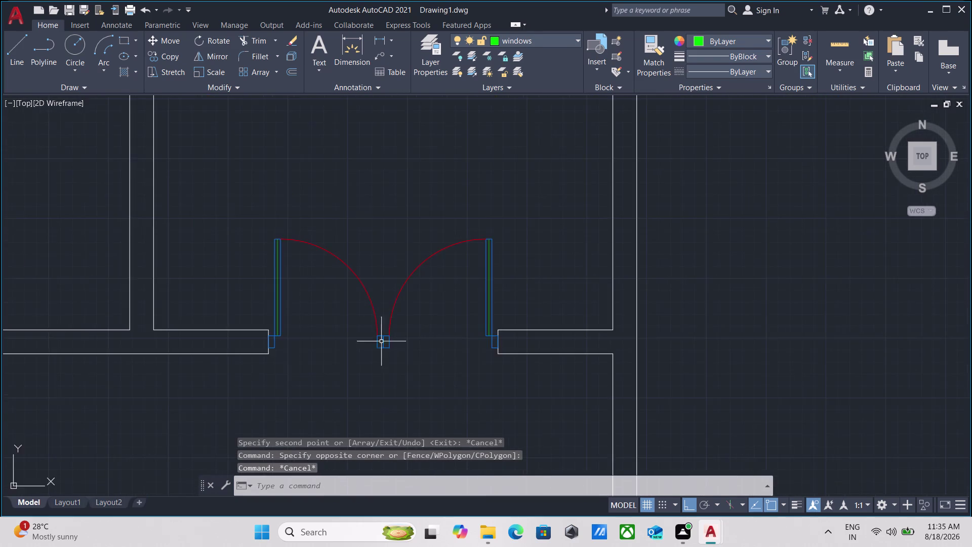
middle_drag(381, 341, 413, 385)
scroll(down, 3)
middle_drag(400, 300, 408, 373)
scroll(down, 3)
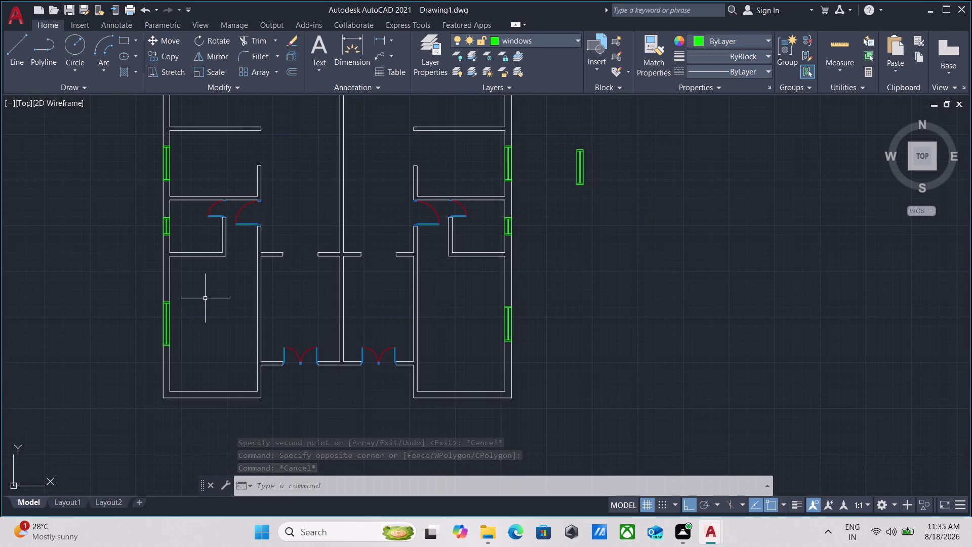
scroll(up, 3)
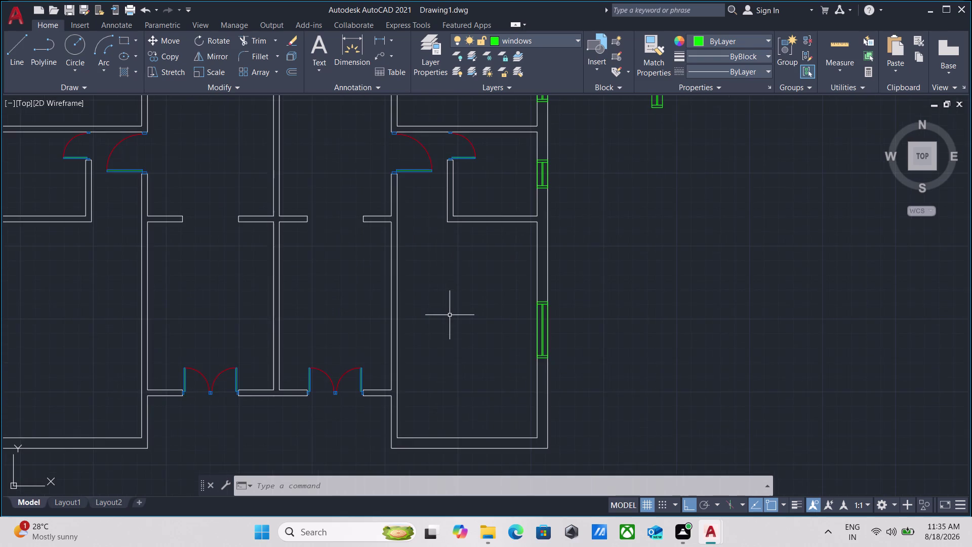
middle_drag(450, 315, 447, 355)
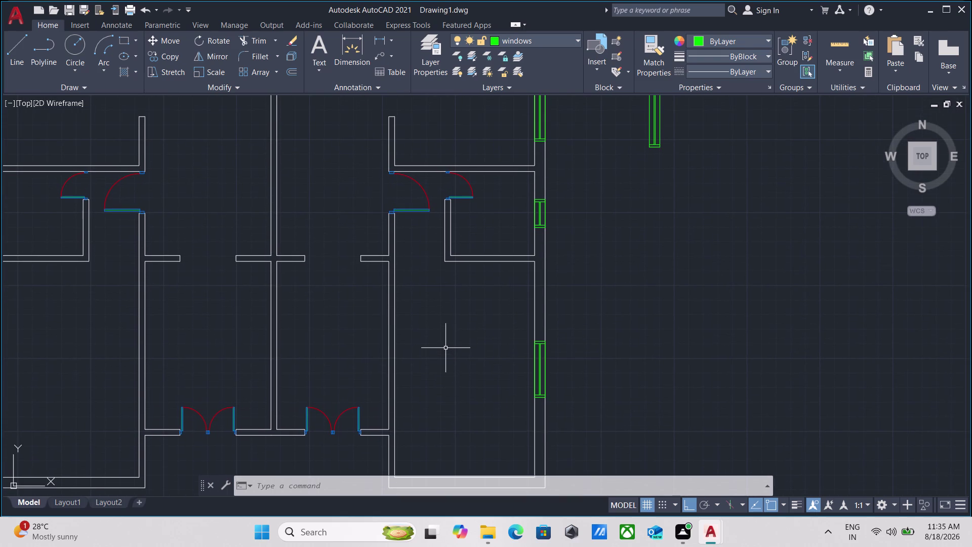
scroll(down, 3)
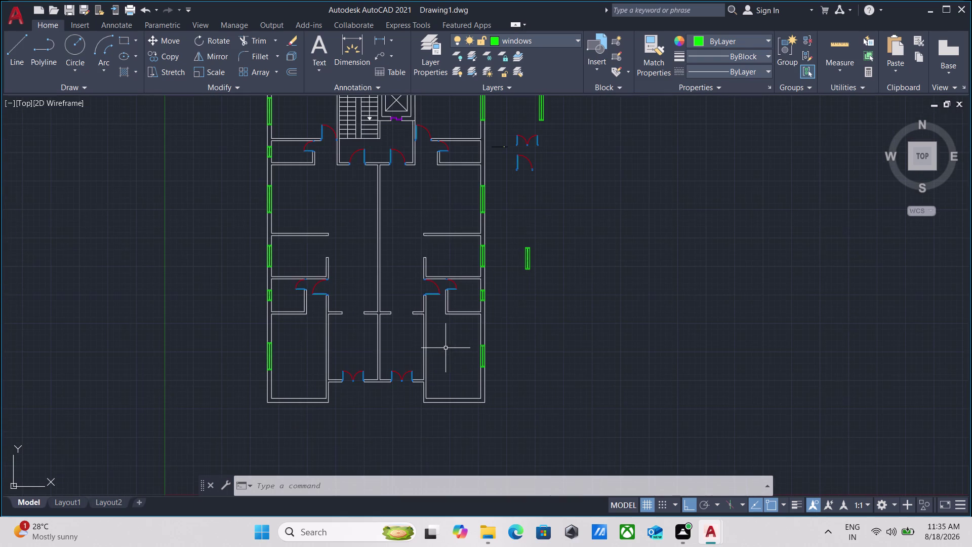
scroll(up, 3)
scroll(down, 3)
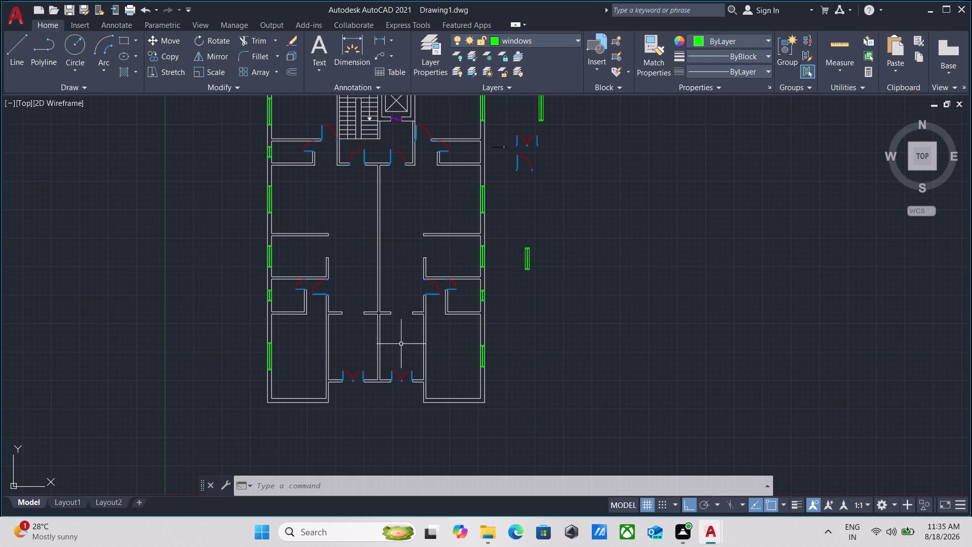
scroll(up, 3)
scroll(down, 3)
middle_drag(349, 393, 365, 382)
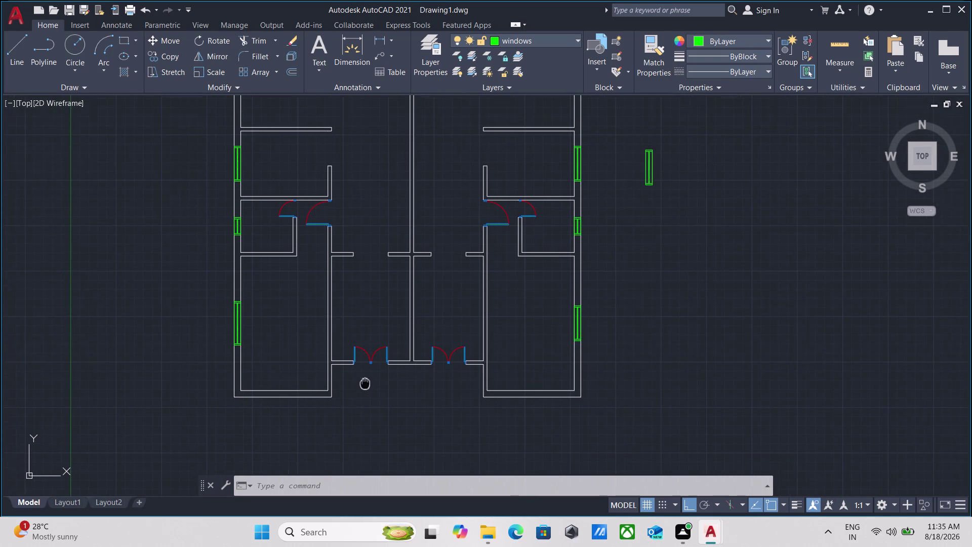
middle_drag(365, 382, 366, 381)
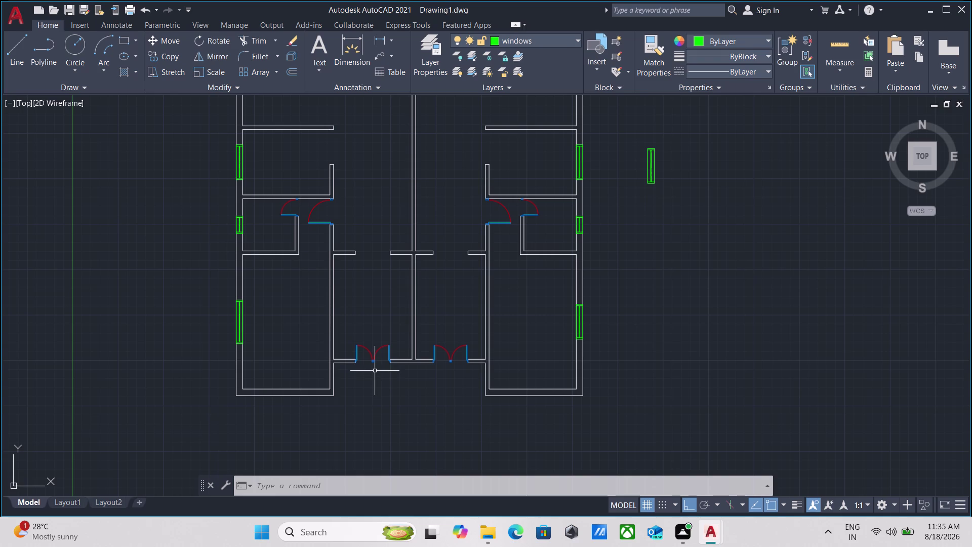
scroll(down, 3)
scroll(up, 3)
scroll(down, 3)
middle_drag(500, 332, 474, 445)
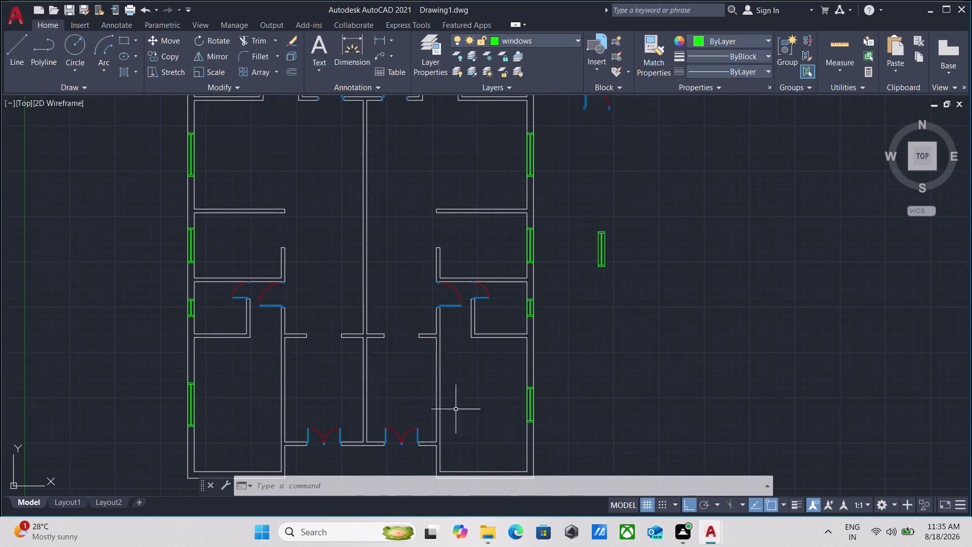
scroll(down, 3)
middle_drag(368, 204, 345, 314)
scroll(up, 3)
scroll(up, 3)
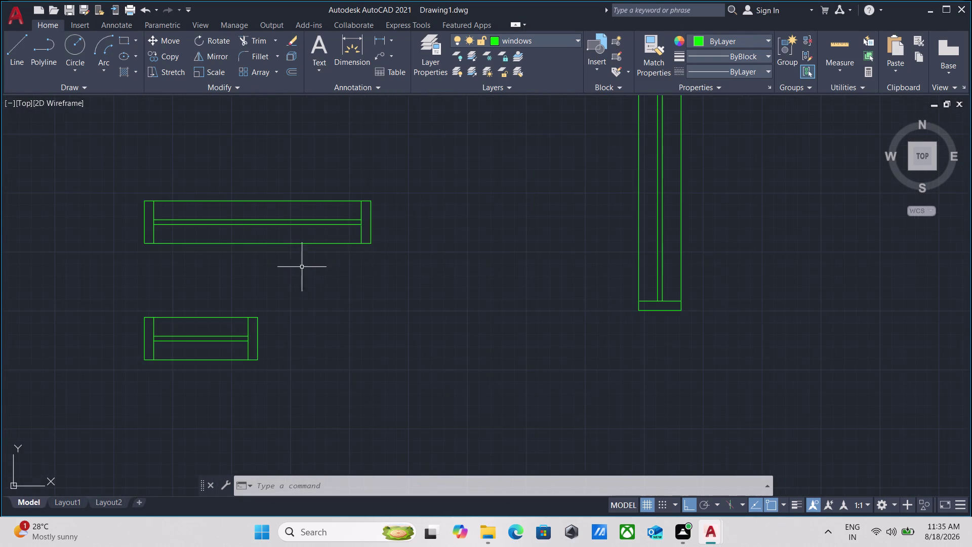
Select a spare mid-length window block and copy it from a base point.
drag(362, 273, 358, 262)
click(291, 178)
scroll(down, 3)
middle_drag(312, 192, 332, 210)
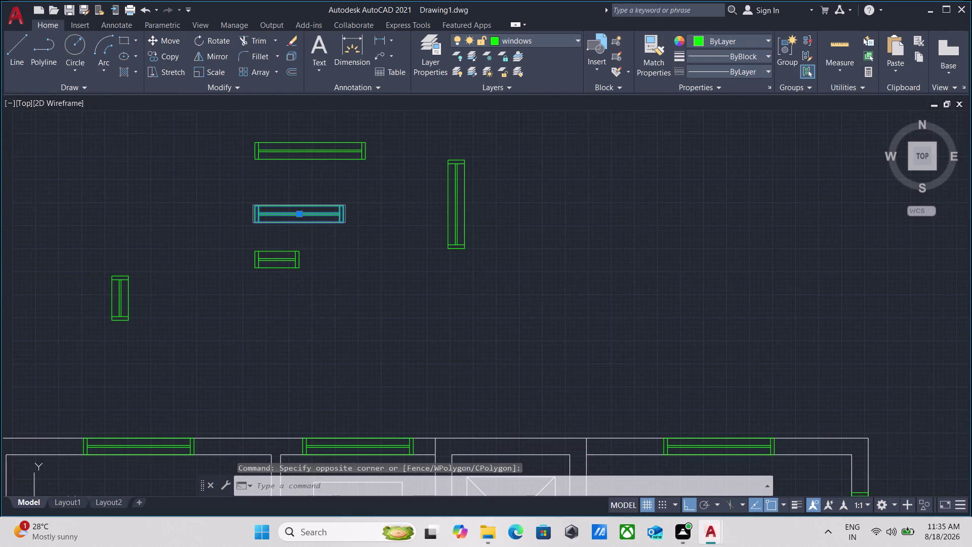
key(c)
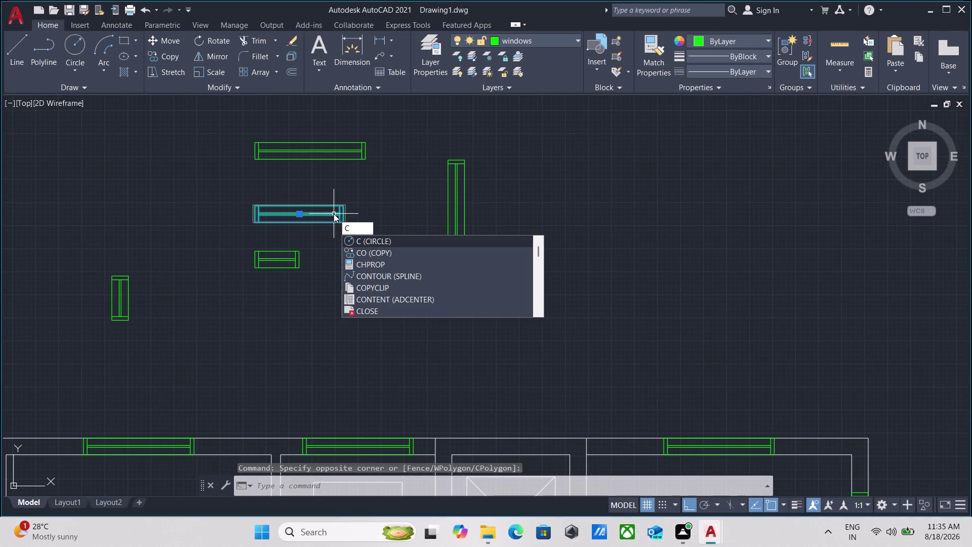
key(o)
key(Return)
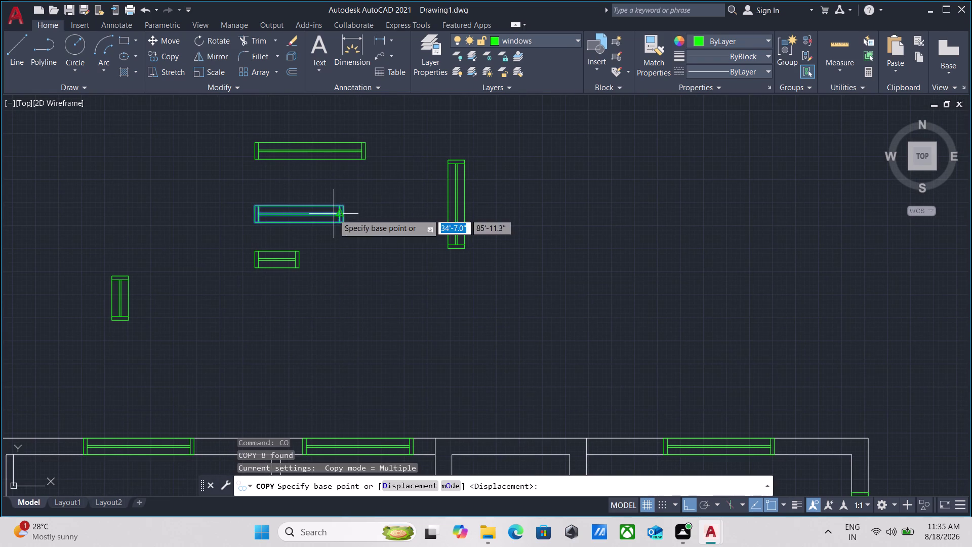
click(301, 204)
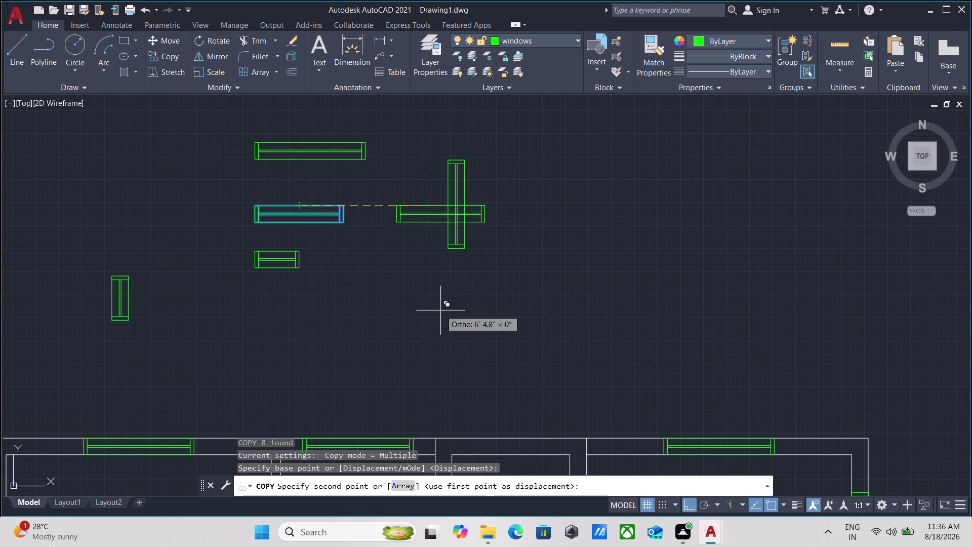
With Ortho off, place window copies on the right and left lower rooms' bottom walls.
scroll(down, 3)
key(F8)
scroll(down, 3)
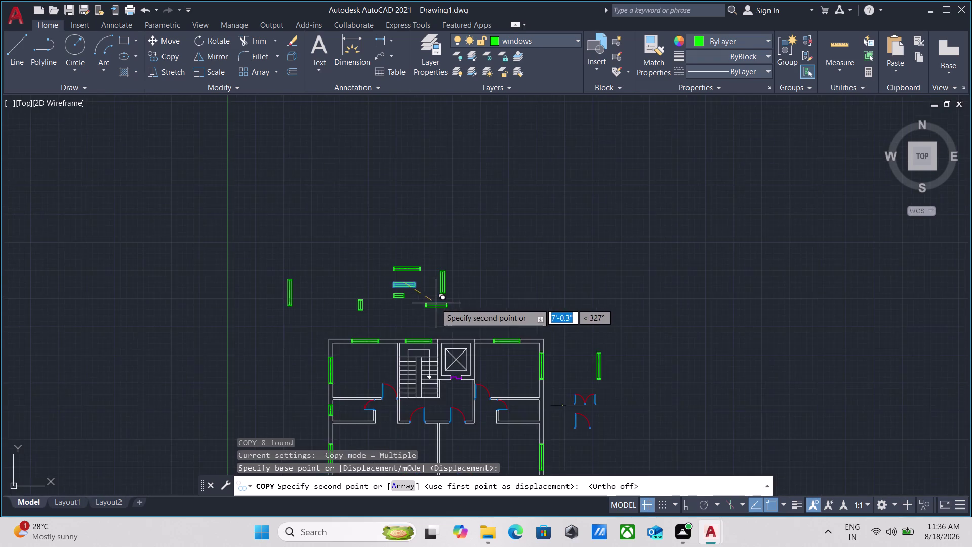
middle_drag(436, 304, 386, 193)
middle_drag(406, 372, 363, 193)
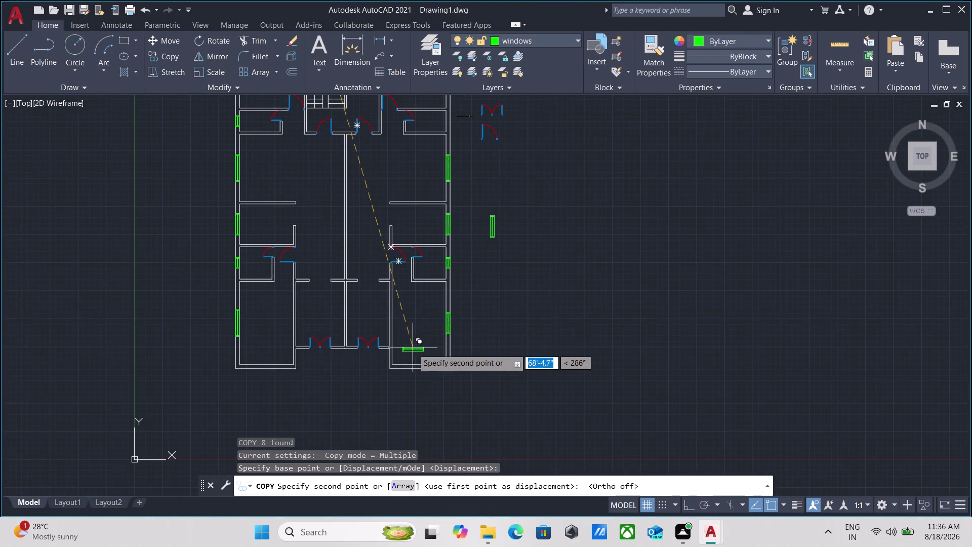
scroll(up, 3)
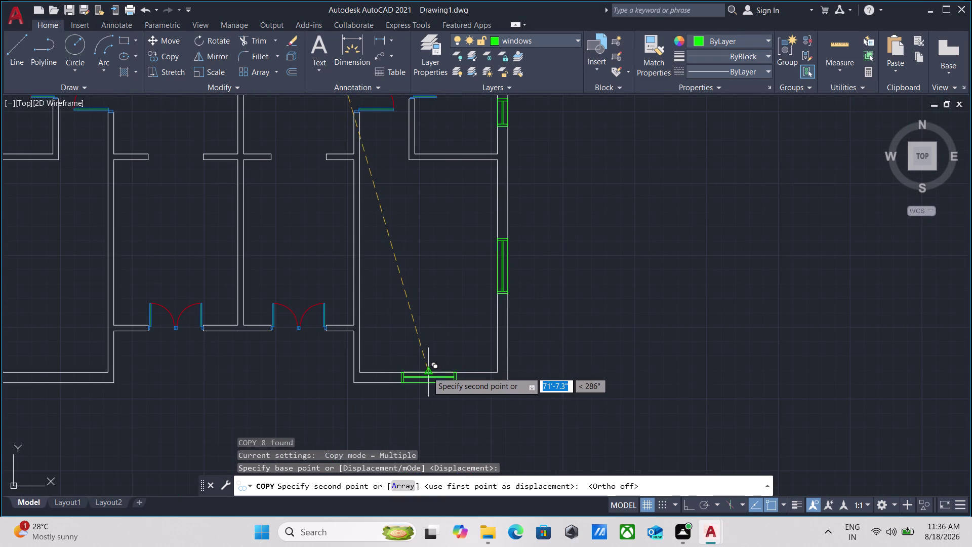
click(426, 371)
scroll(down, 3)
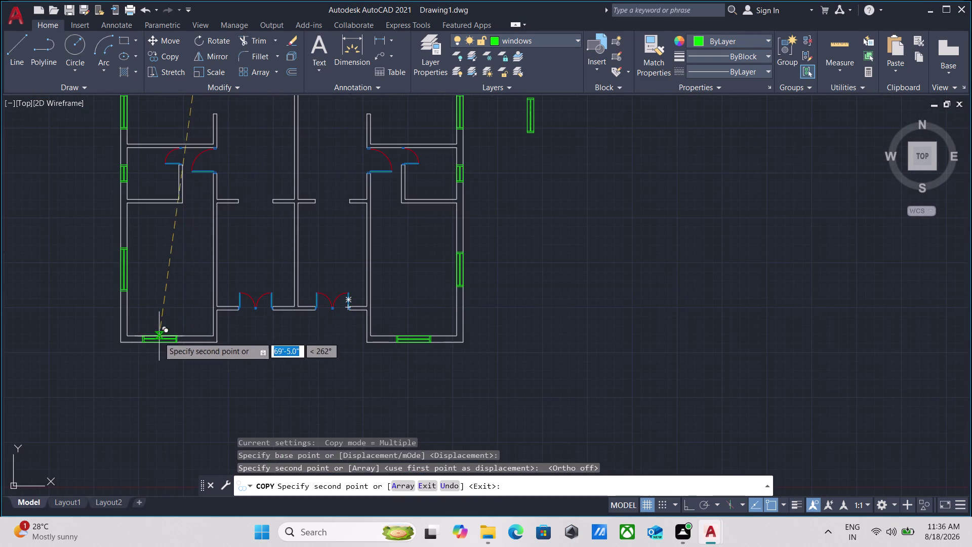
click(169, 336)
scroll(down, 3)
middle_drag(173, 247, 185, 334)
key(Escape)
middle_drag(236, 191, 276, 286)
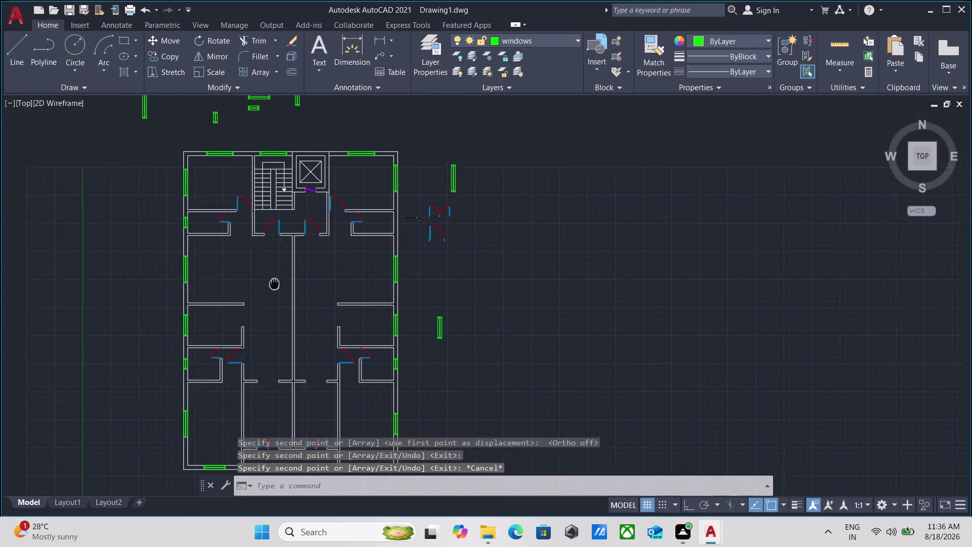
middle_drag(275, 286, 278, 290)
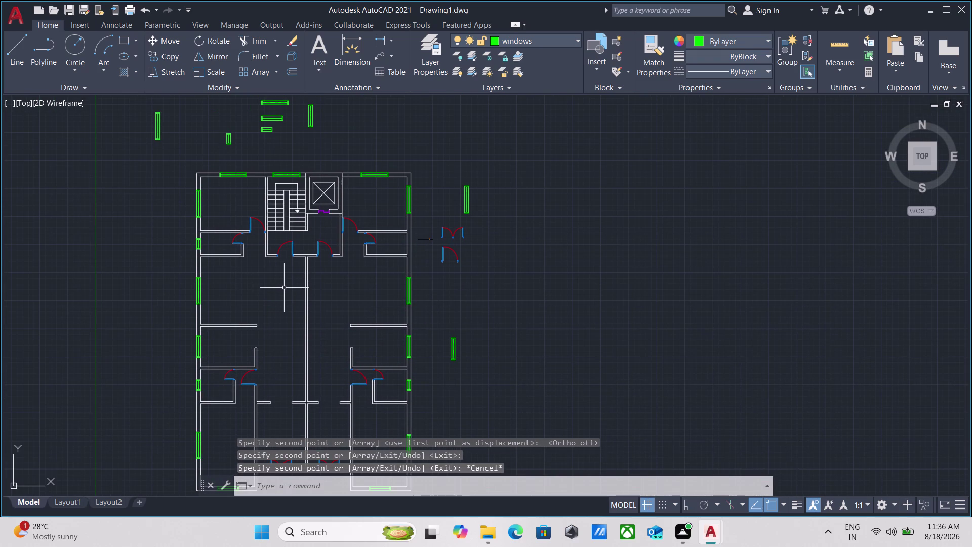
Window-select the loose door and window blocks beside the plan and erase them.
scroll(down, 3)
scroll(up, 3)
drag(359, 328, 353, 321)
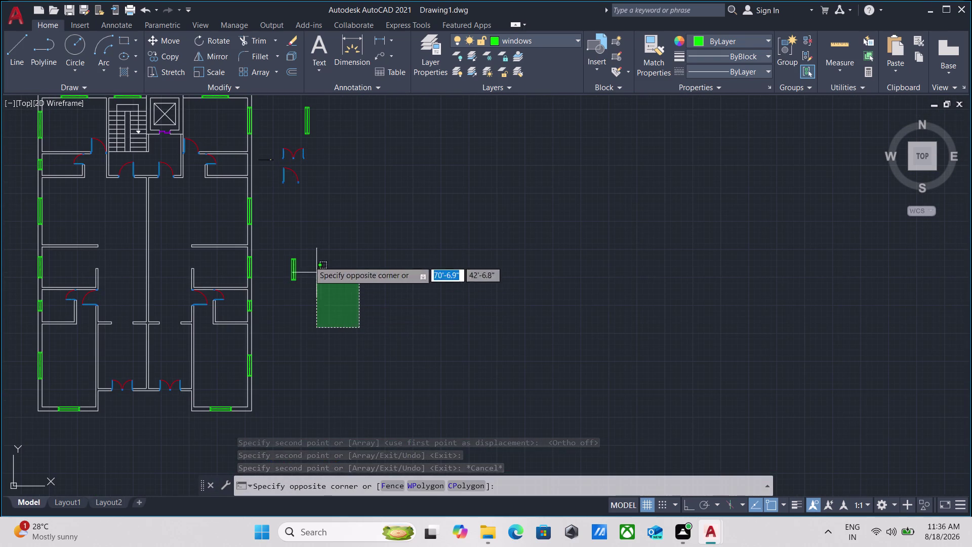
click(274, 214)
middle_drag(275, 214, 321, 331)
click(362, 322)
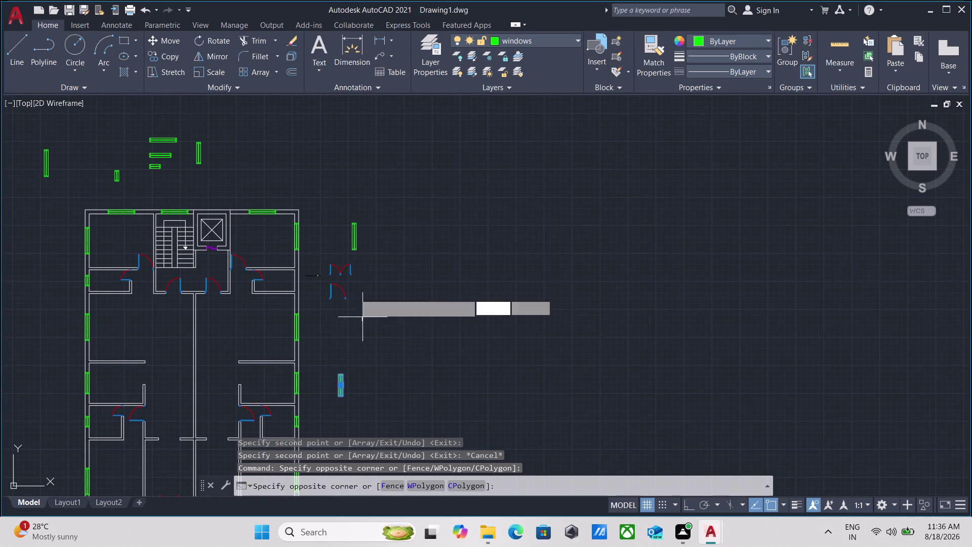
click(325, 206)
middle_drag(324, 205, 375, 276)
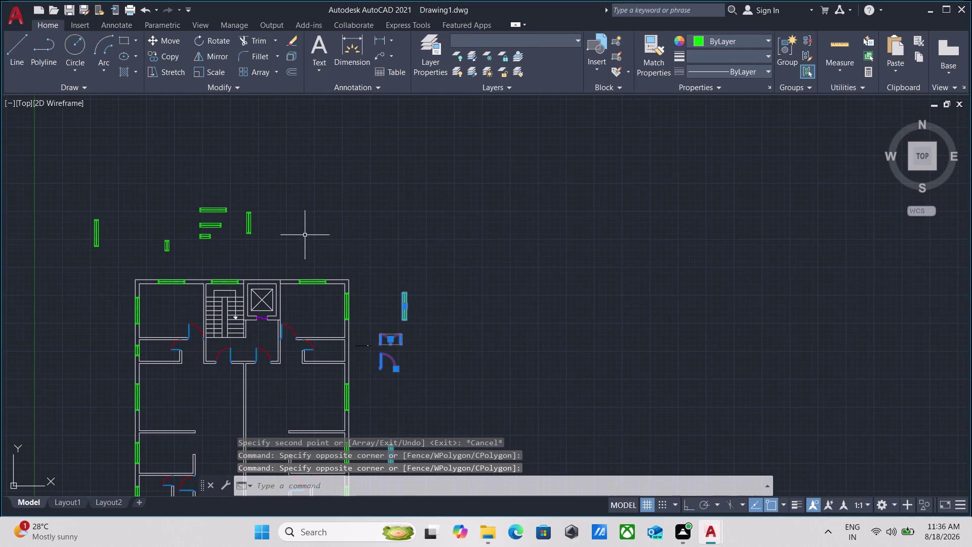
right_click(479, 249)
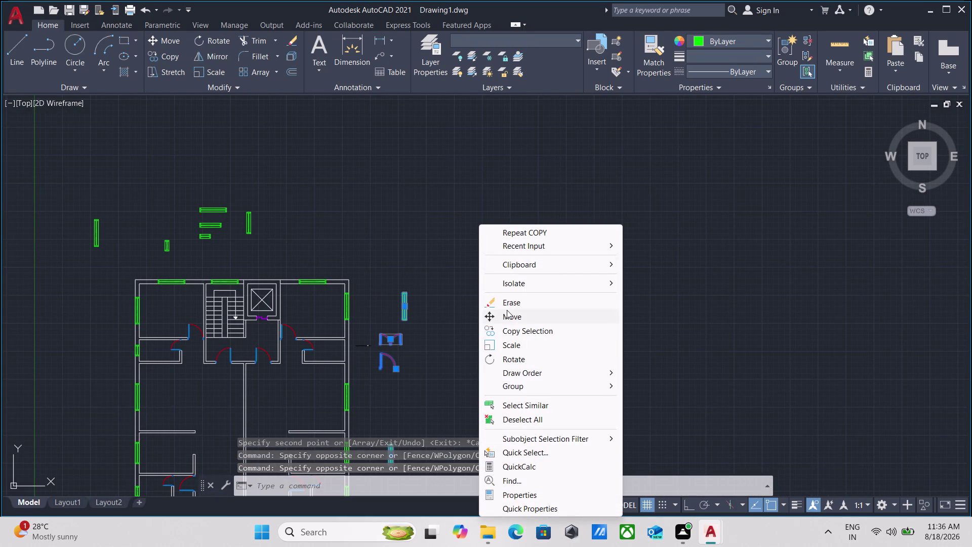
click(515, 300)
scroll(down, 3)
middle_drag(497, 317, 485, 270)
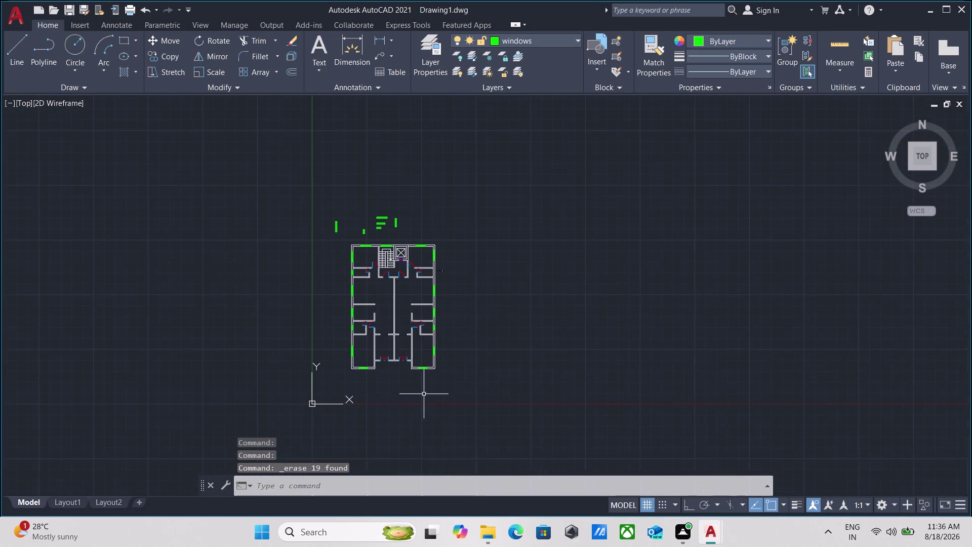
scroll(up, 3)
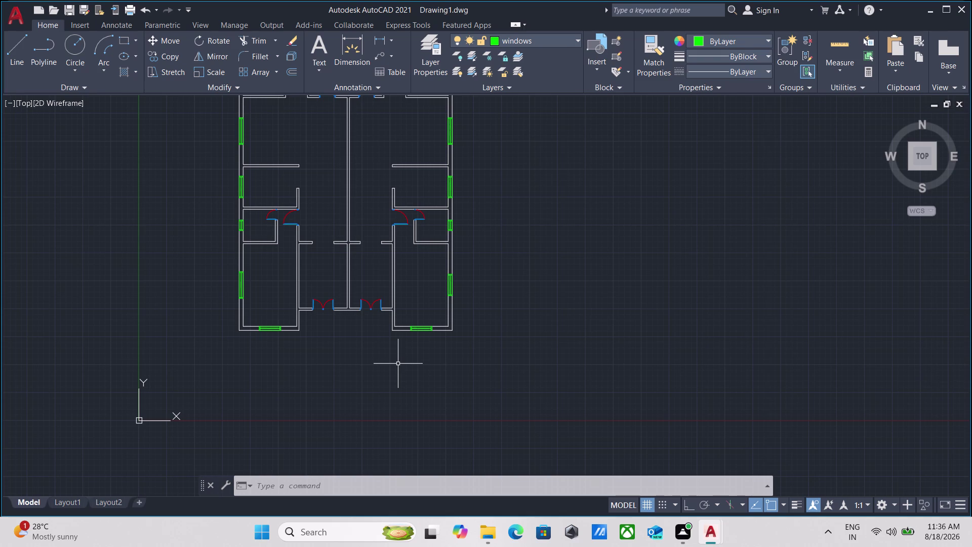
Select the whole plan and copy it from its bottom-left corner to the right.
scroll(down, 3)
middle_drag(398, 363, 391, 387)
drag(467, 390, 458, 373)
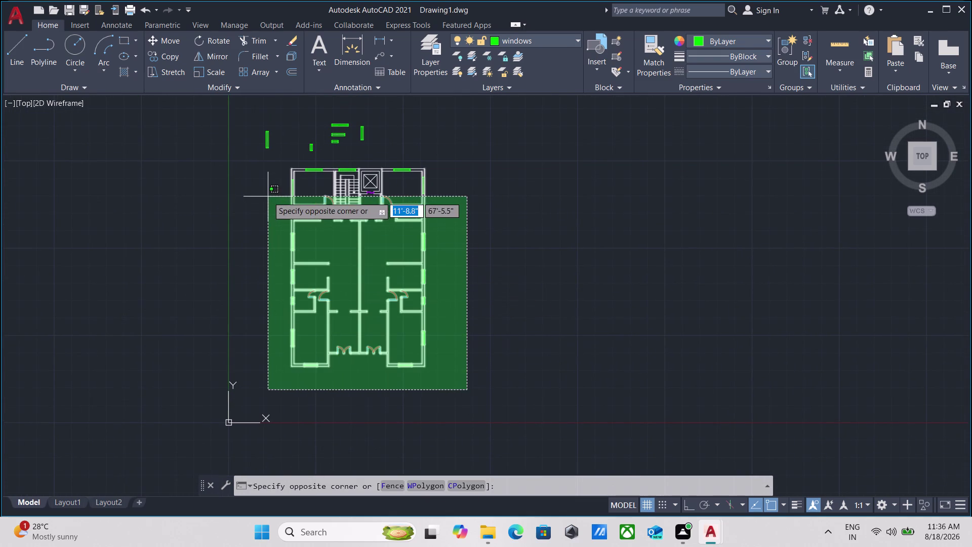
middle_drag(267, 197, 266, 252)
click(266, 217)
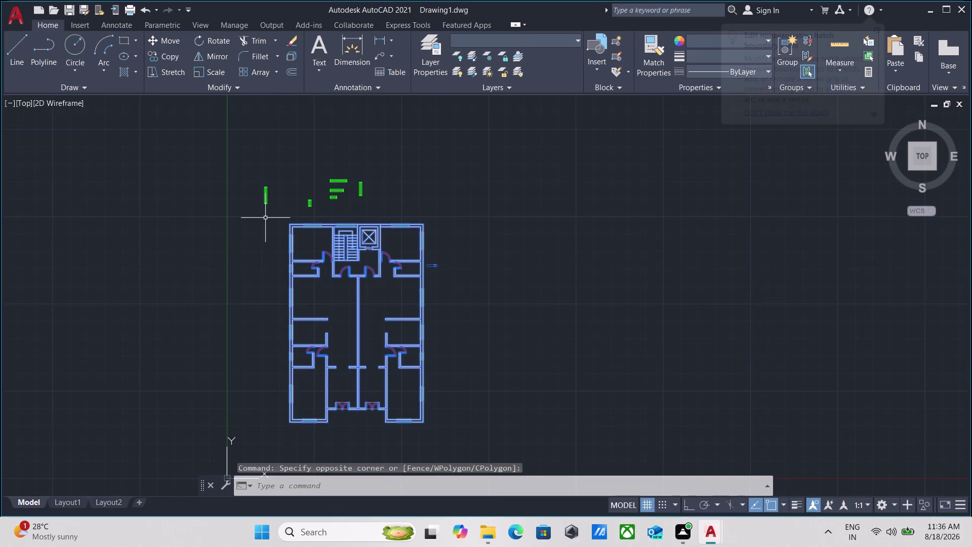
text(c)
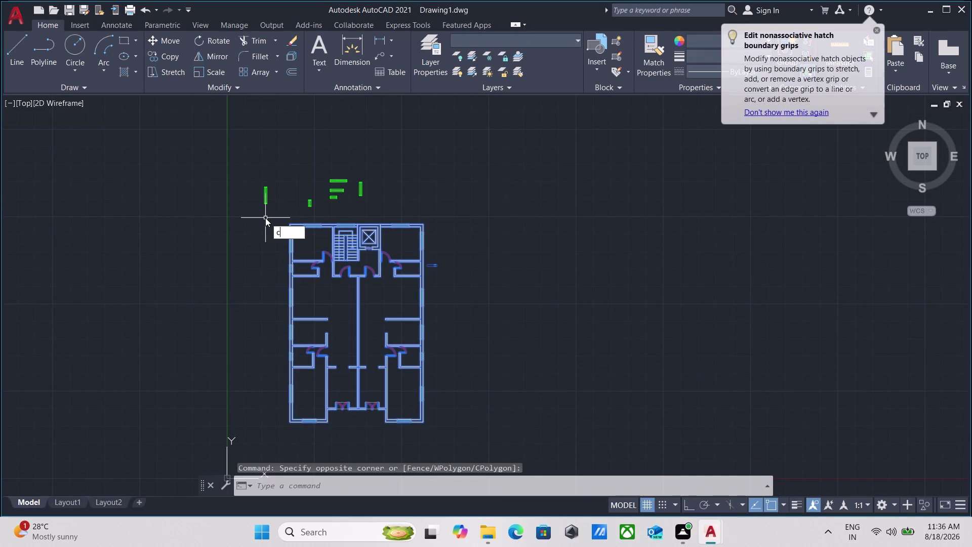
text(o)
key(Return)
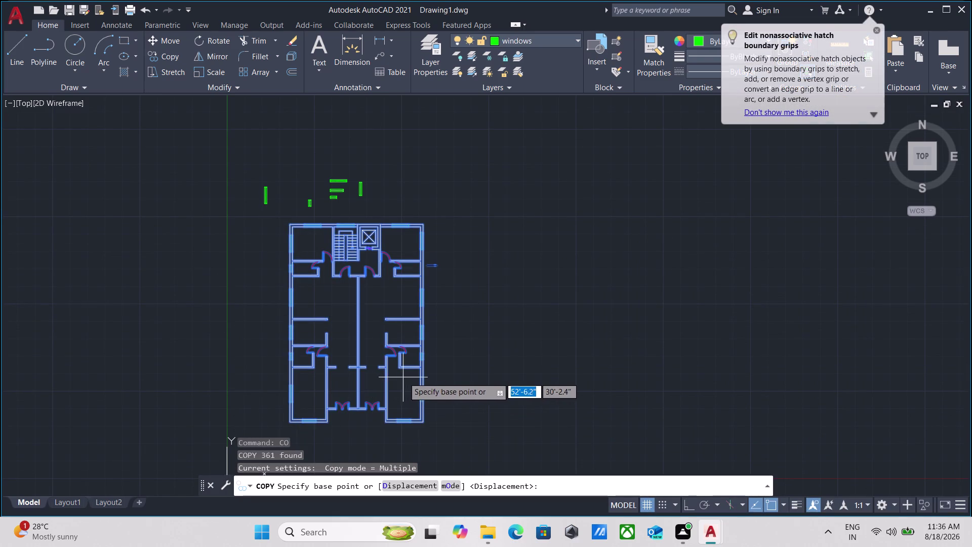
click(289, 424)
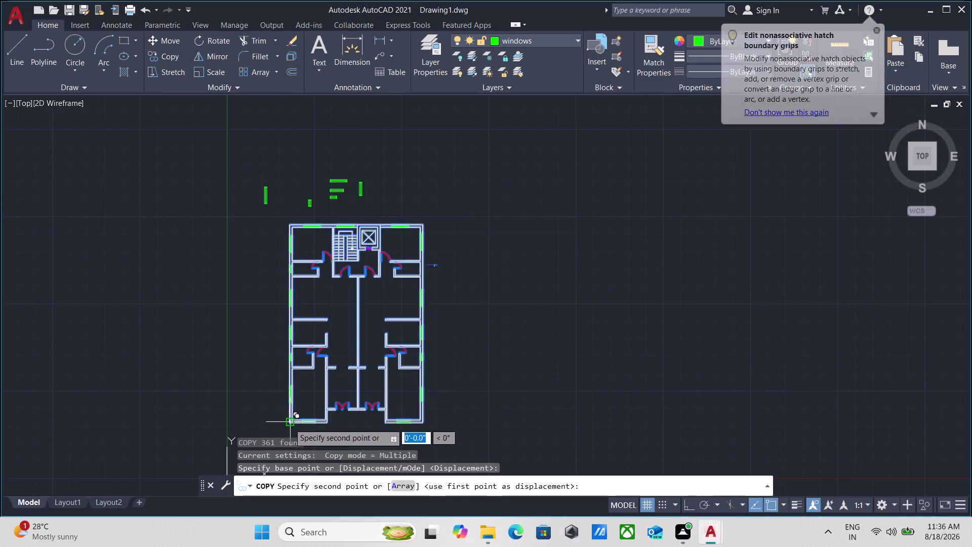
click(540, 421)
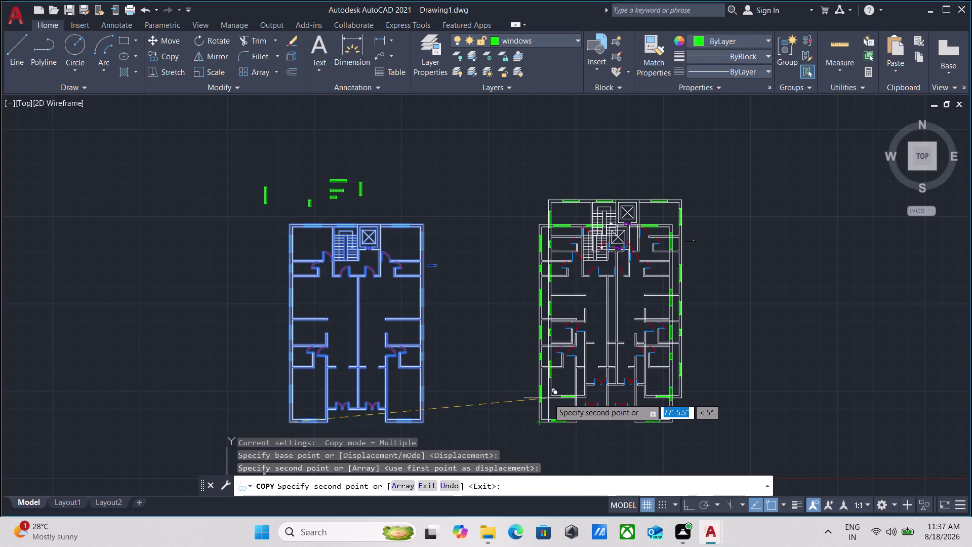
key(Escape)
Pan and zoom across both floor plans down to the corridor doors.
scroll(up, 3)
scroll(down, 3)
middle_drag(562, 383, 456, 331)
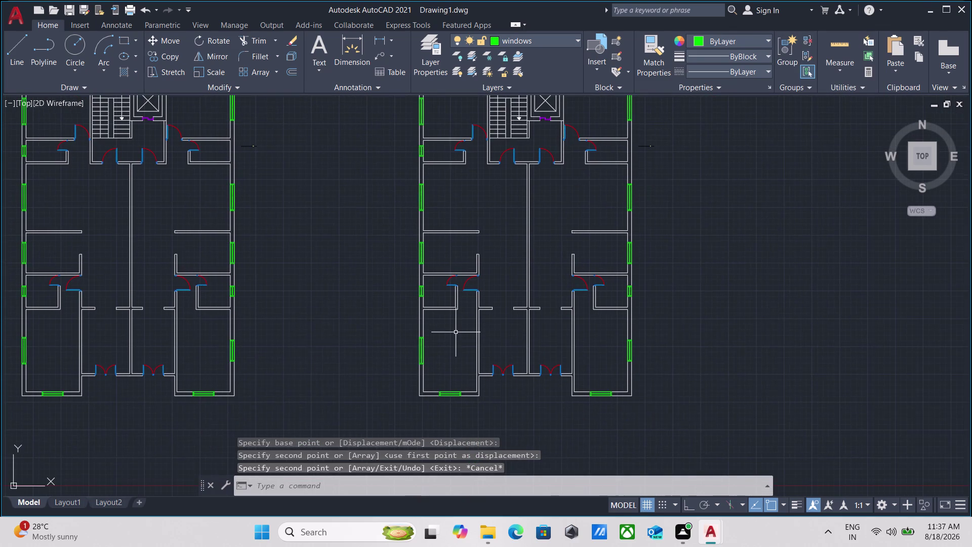
scroll(up, 3)
scroll(down, 3)
middle_drag(457, 344, 430, 334)
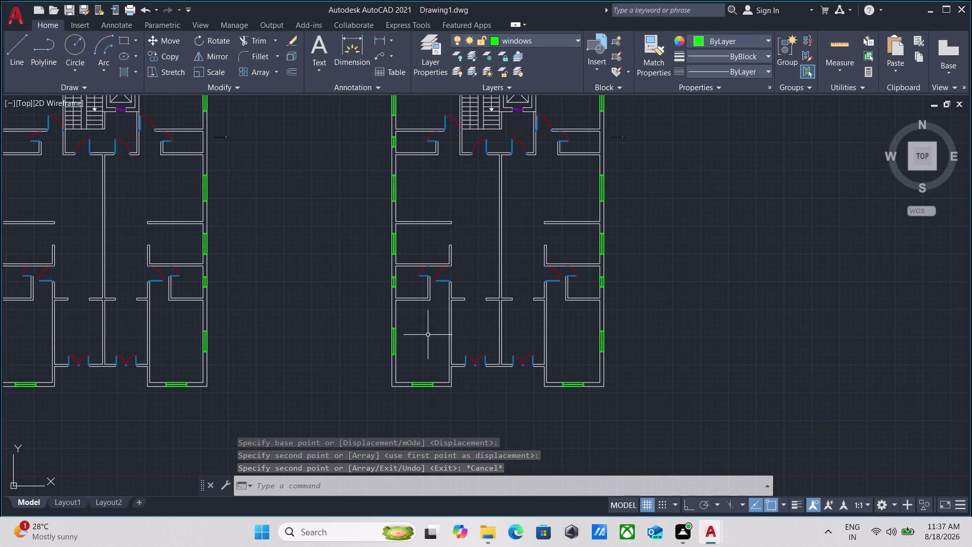
scroll(down, 3)
middle_drag(428, 335, 427, 344)
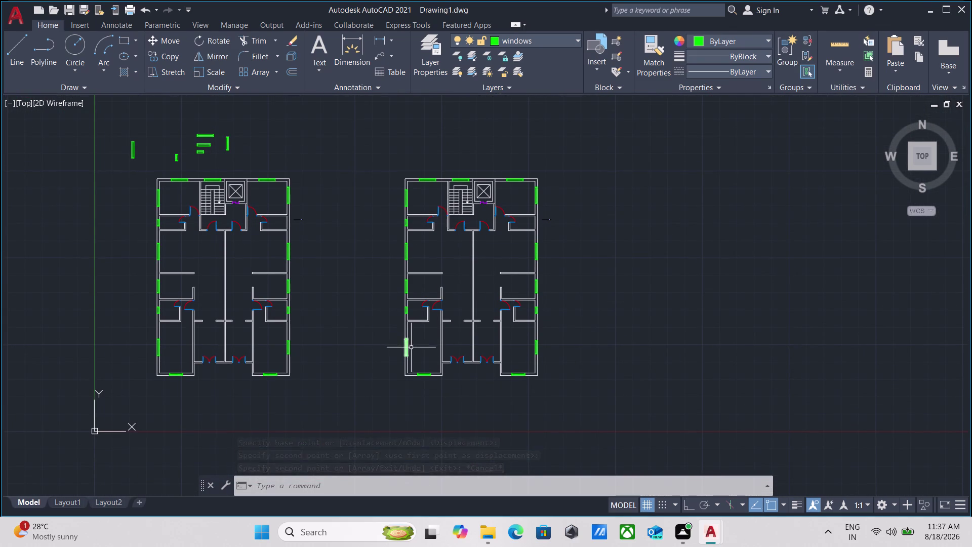
scroll(up, 3)
middle_drag(441, 277, 451, 339)
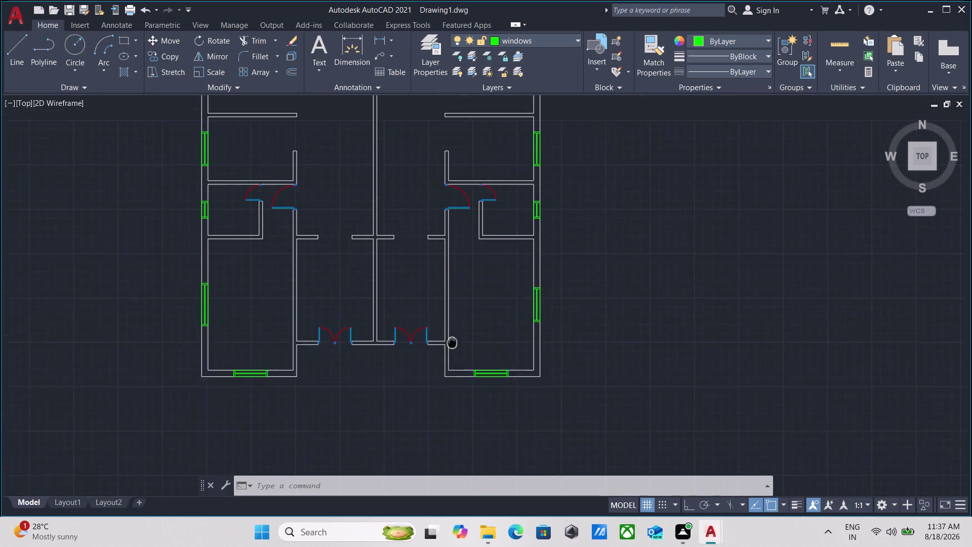
middle_drag(451, 339, 455, 351)
scroll(down, 3)
middle_drag(345, 307, 348, 326)
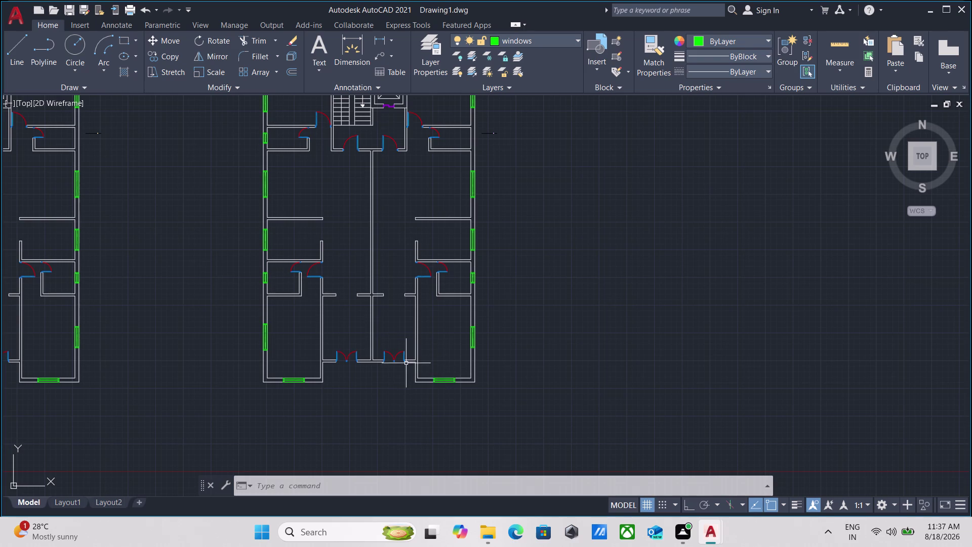
Select the two doors at the foot of the central corridor and erase them.
scroll(up, 3)
click(442, 324)
click(395, 340)
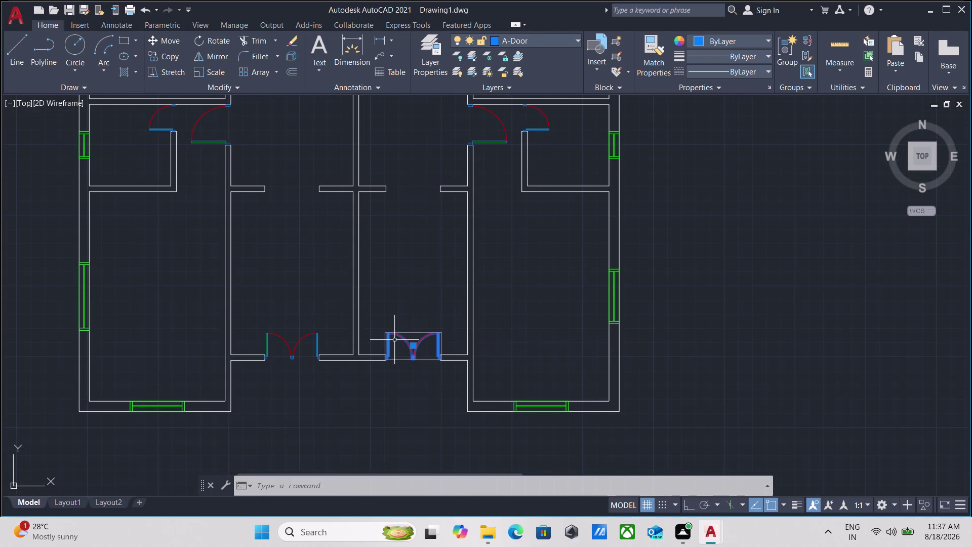
click(319, 324)
click(258, 345)
right_click(259, 345)
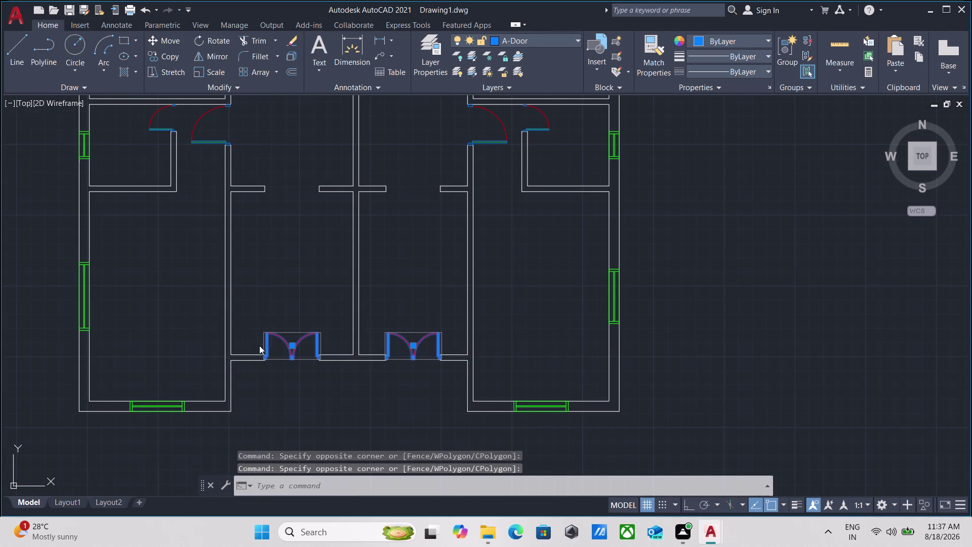
click(303, 136)
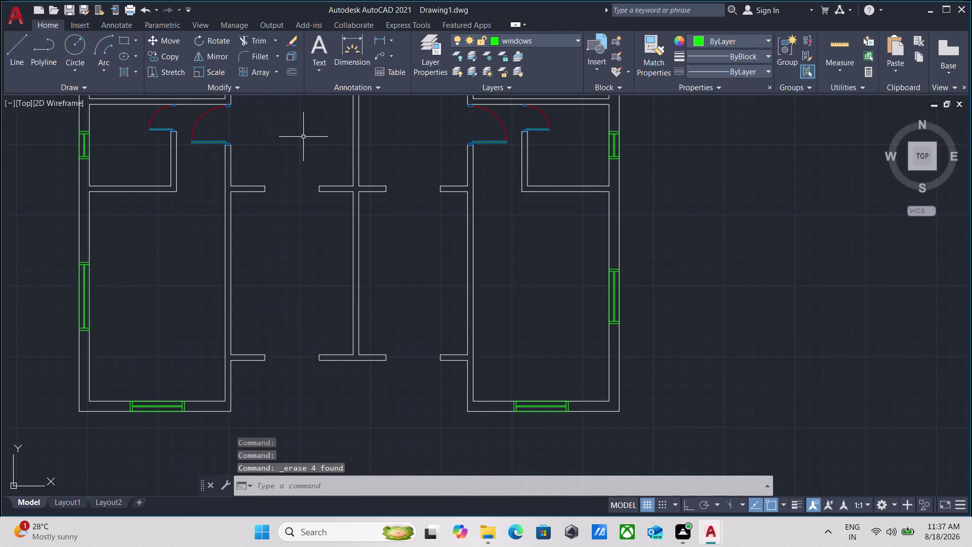
Extend the four short lower wall lines across the gap with EX.
scroll(up, 3)
middle_drag(358, 364, 346, 426)
scroll(down, 3)
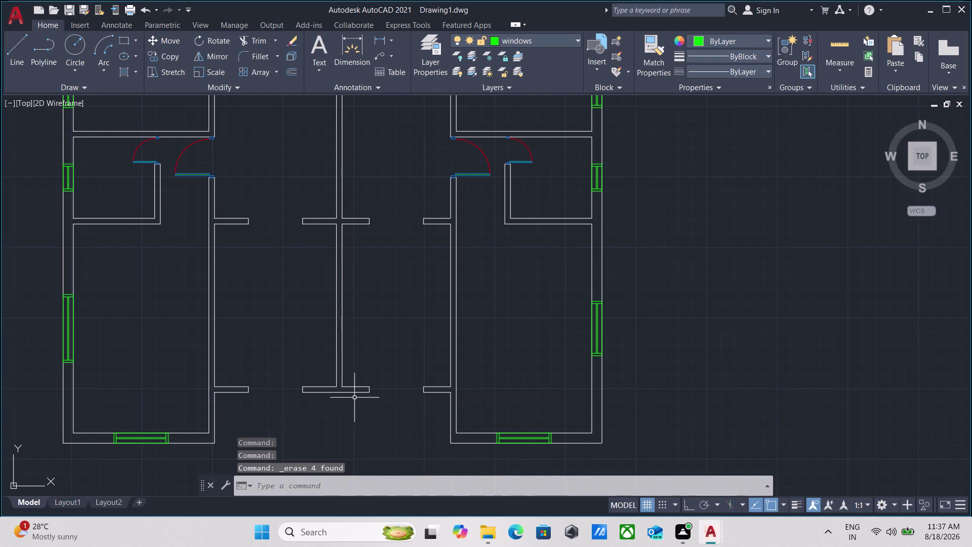
text(ex)
key(Return)
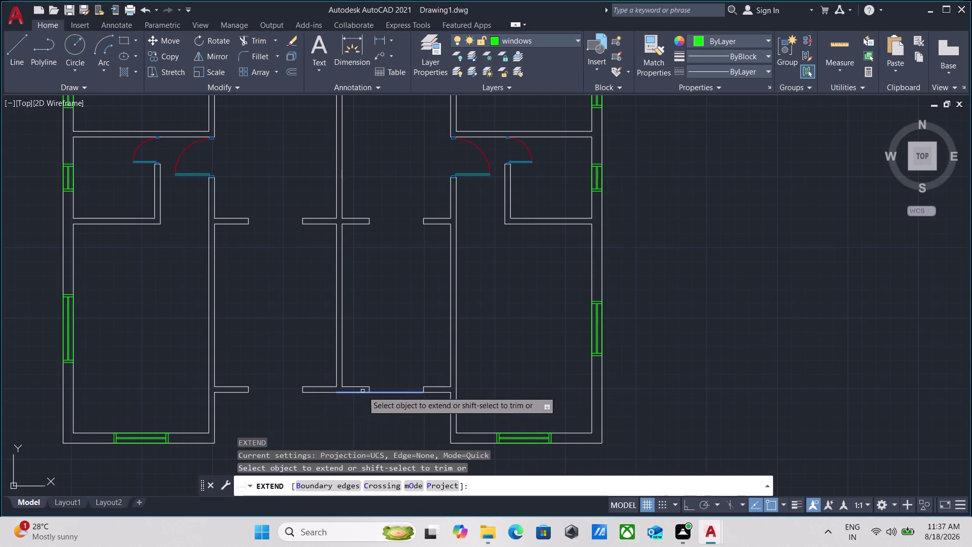
click(363, 388)
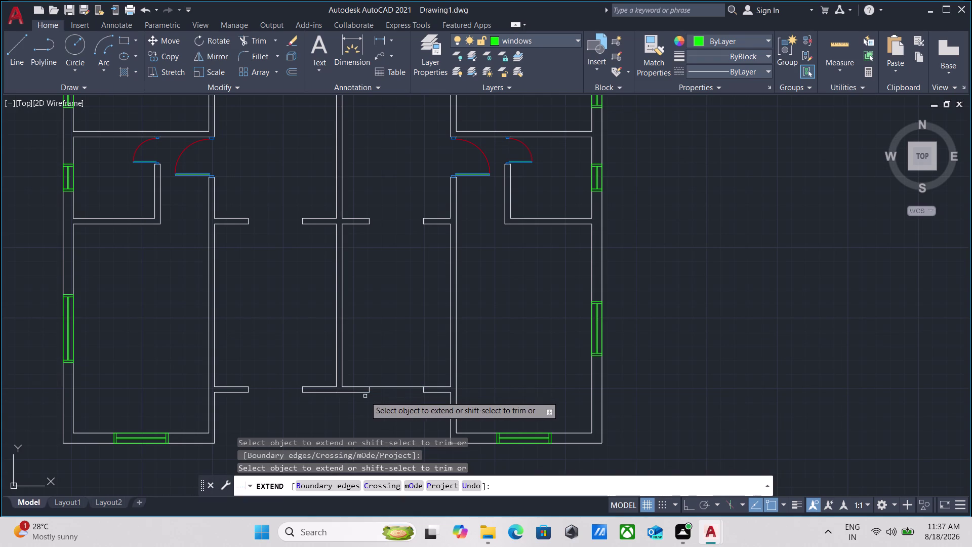
click(362, 392)
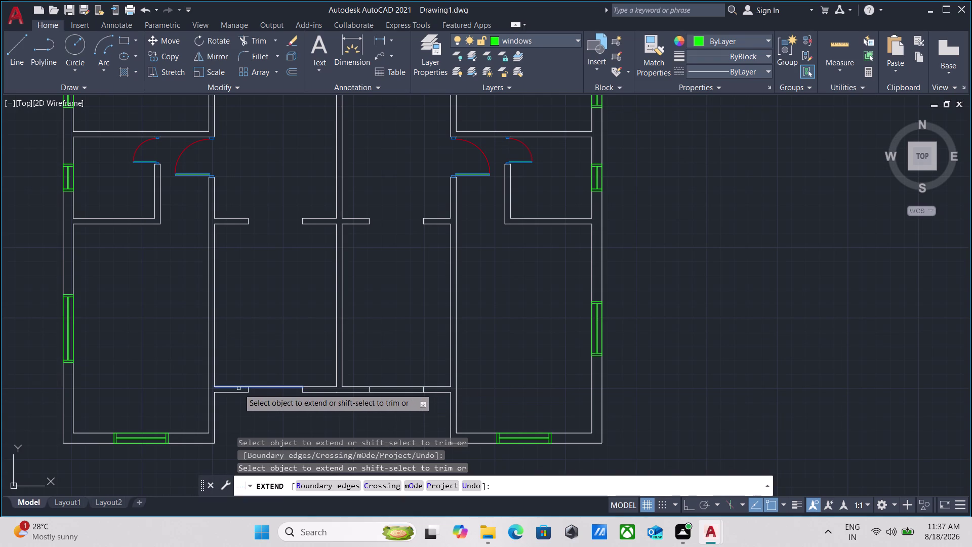
click(238, 388)
click(241, 392)
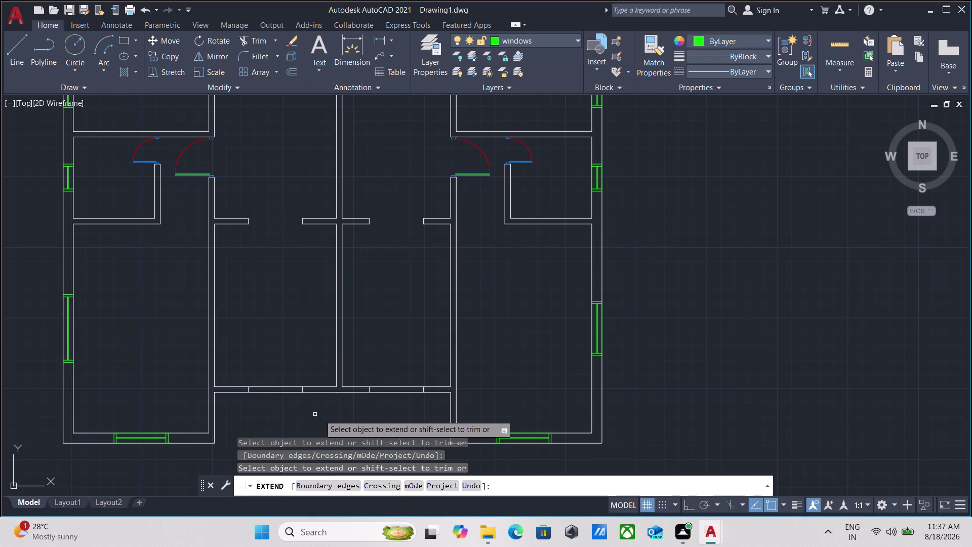
key(Escape)
Inspect the extended wall lines, cancel a stray selection, and pan back to the lower rooms.
scroll(up, 3)
middle_drag(346, 415, 347, 424)
scroll(down, 3)
scroll(down, 3)
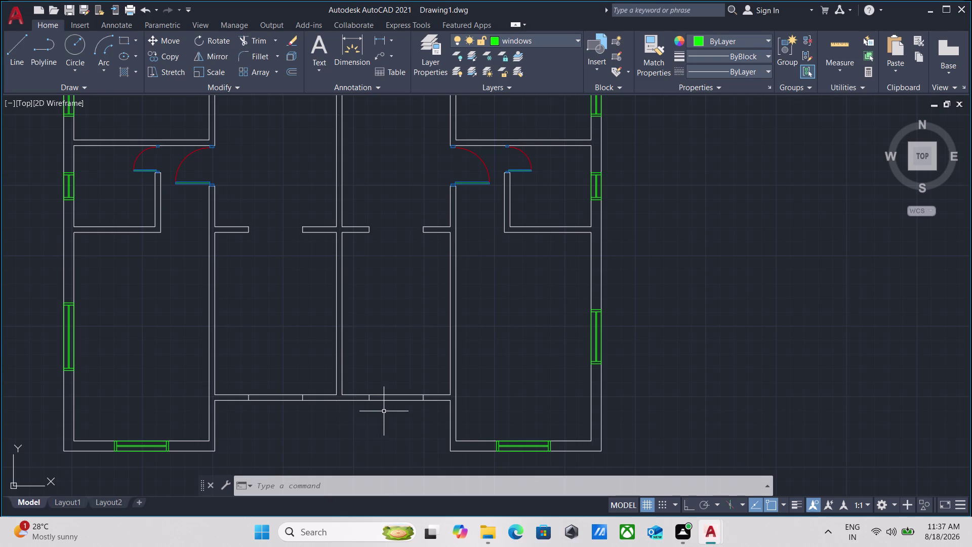
scroll(up, 3)
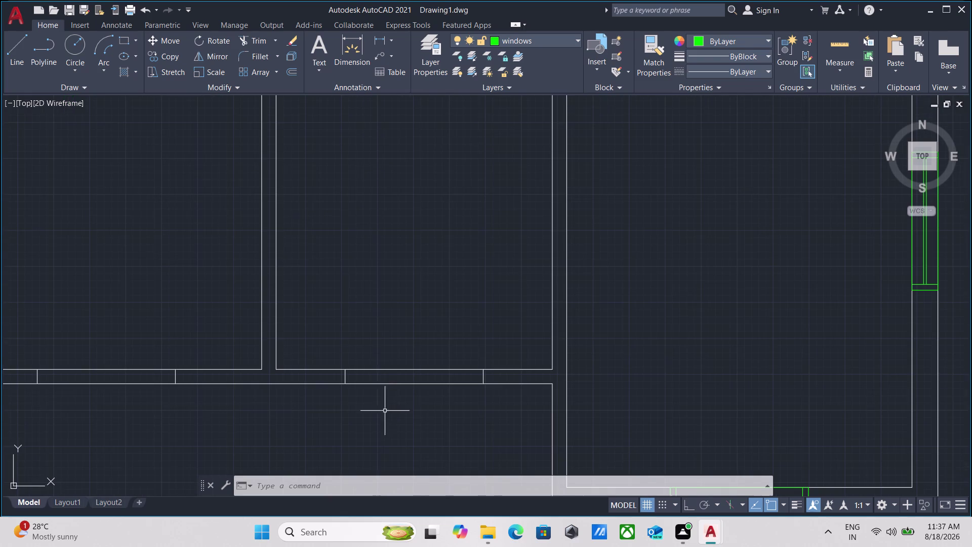
click(401, 403)
click(385, 372)
key(Escape)
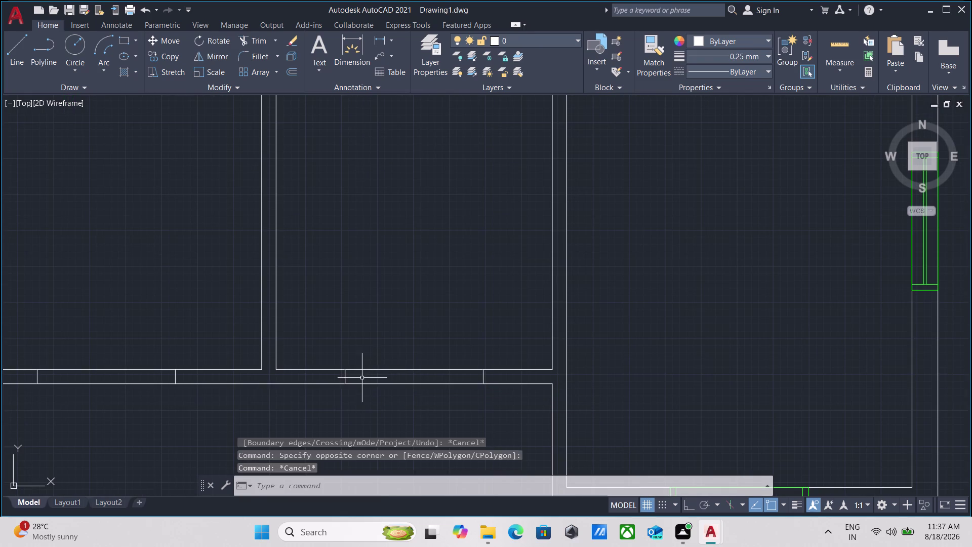
scroll(down, 3)
middle_drag(362, 379, 352, 394)
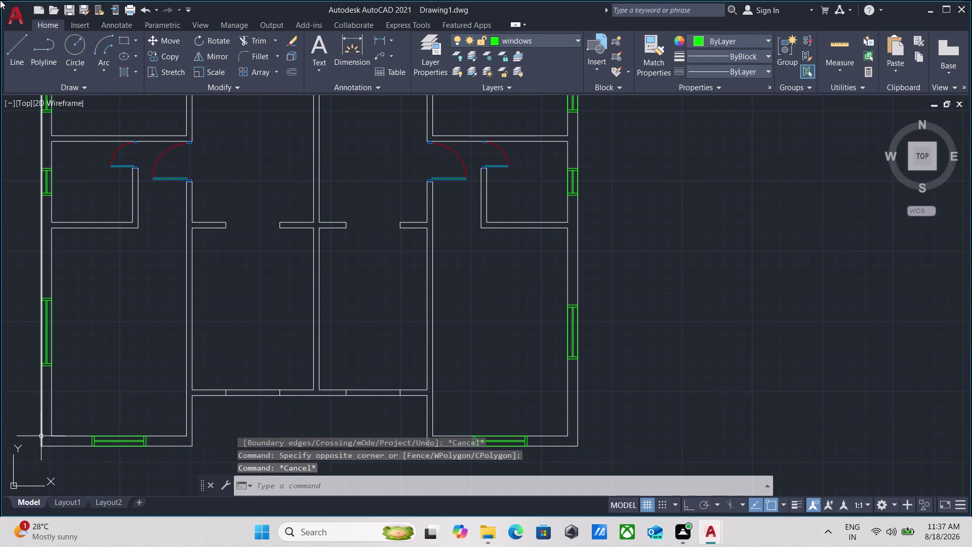
Trim the wall segments crossed by a fence line at the lower wall junction.
text(tr)
key(Return)
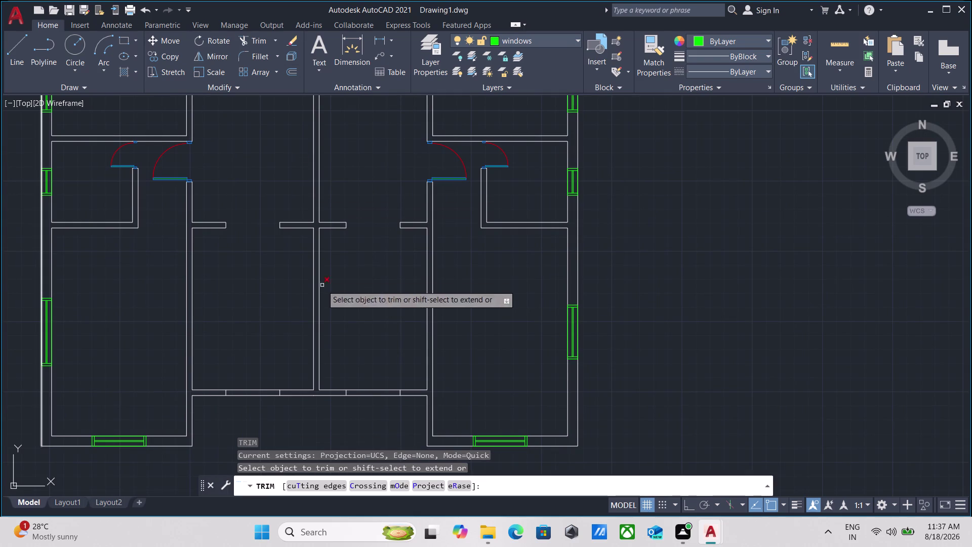
scroll(up, 3)
scroll(up, 3)
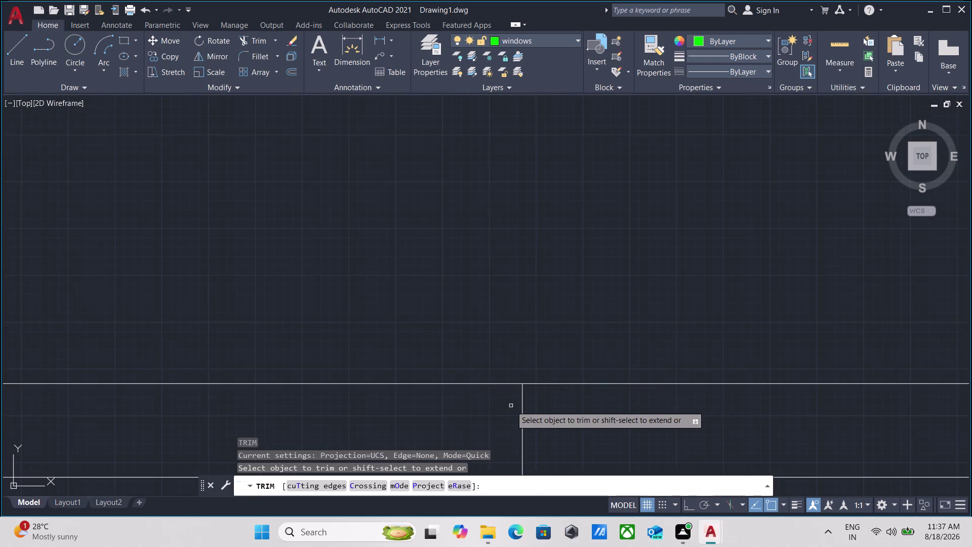
scroll(down, 3)
middle_drag(511, 406, 484, 305)
click(506, 310)
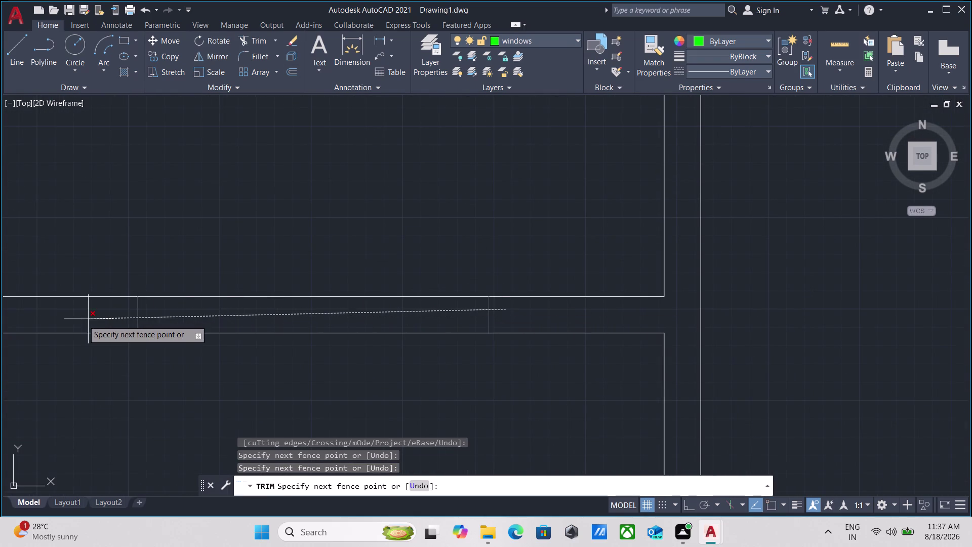
click(83, 320)
Trim the crossed wall segments along a second fence line at the next junction.
scroll(down, 3)
middle_drag(85, 320, 347, 345)
scroll(down, 3)
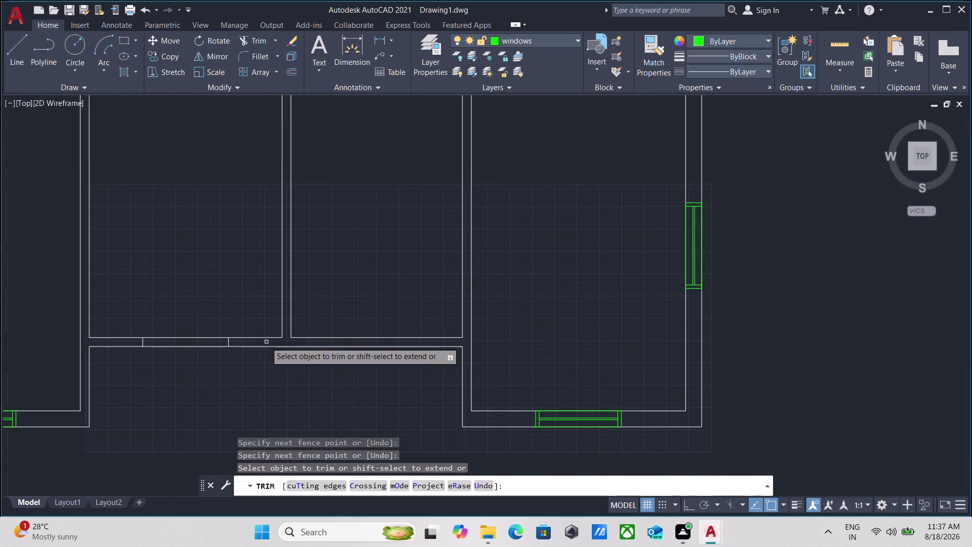
middle_drag(260, 342, 342, 342)
scroll(up, 3)
click(330, 338)
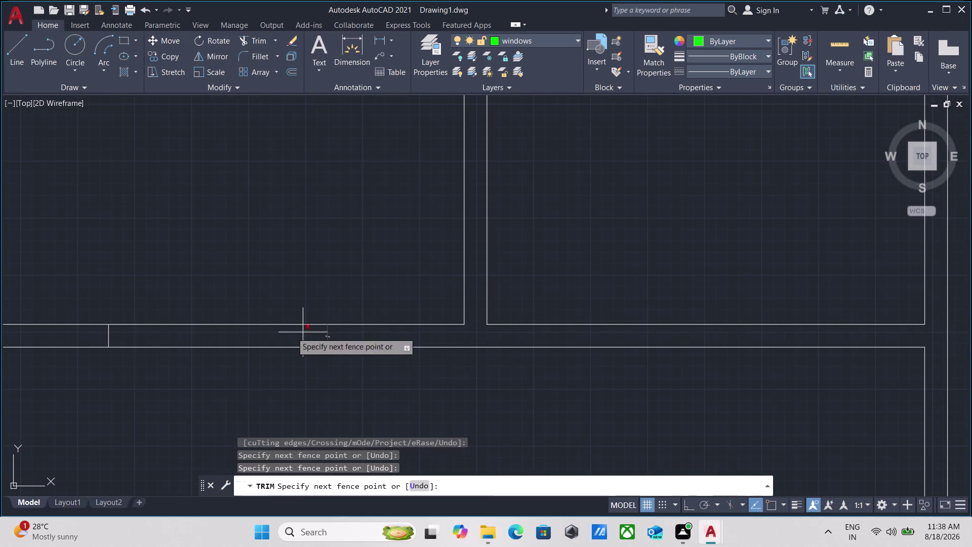
click(86, 335)
scroll(down, 3)
middle_drag(86, 335, 255, 367)
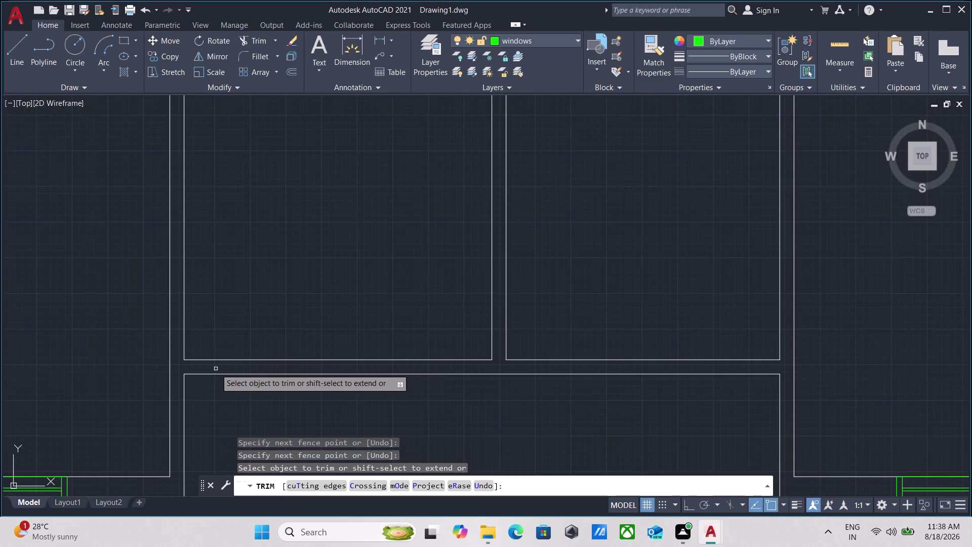
key(Escape)
Select the four separate pieces of the bottom wall line.
drag(313, 399, 310, 392)
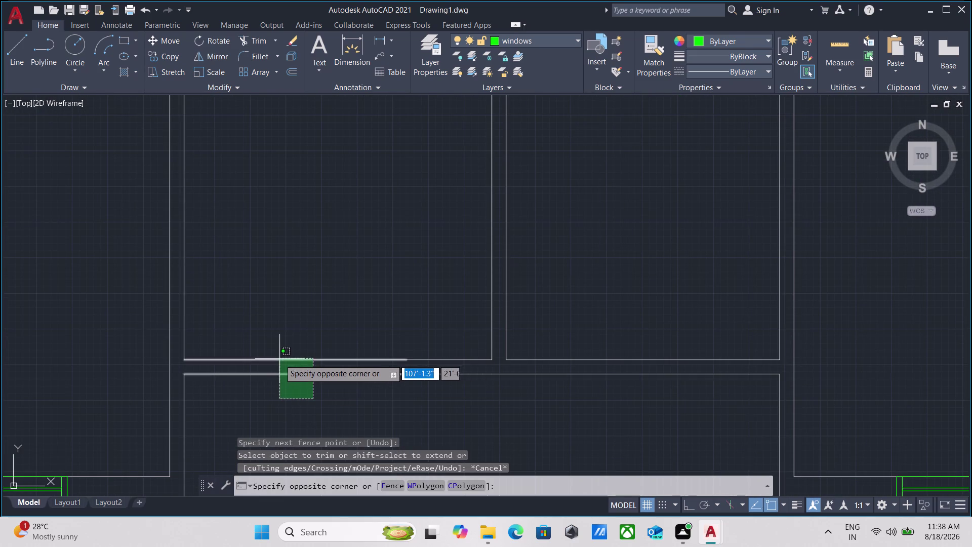
click(281, 367)
middle_drag(377, 385, 280, 403)
drag(388, 422, 382, 412)
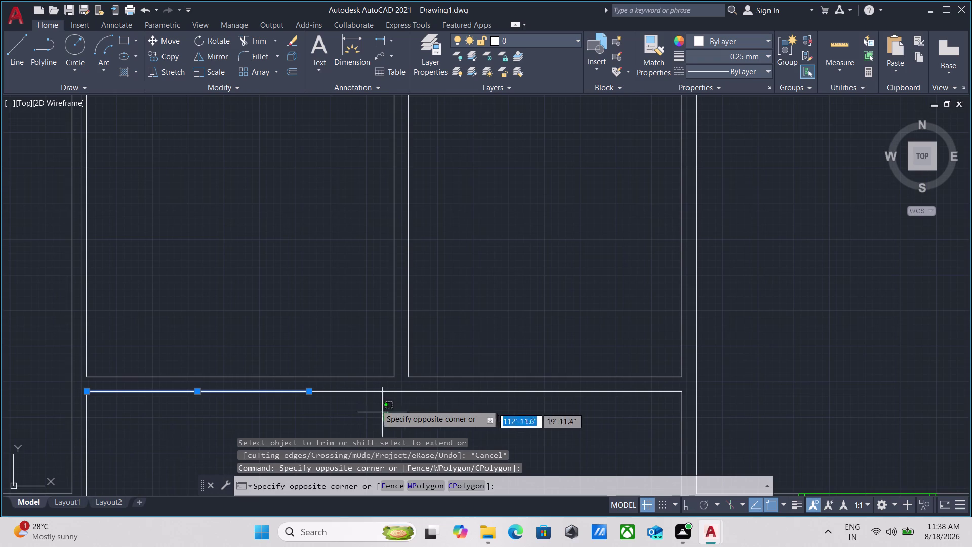
click(354, 386)
middle_drag(409, 424, 314, 424)
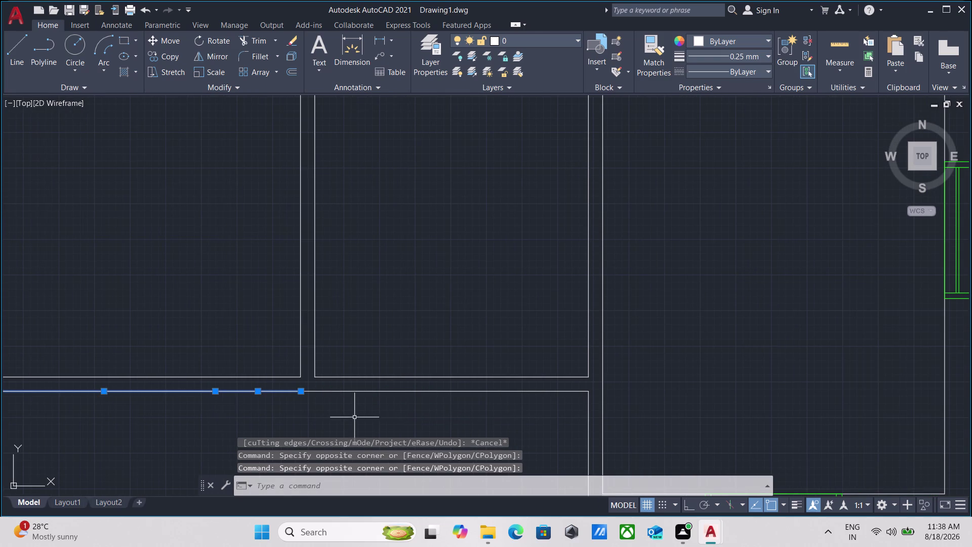
click(355, 417)
click(335, 385)
click(553, 410)
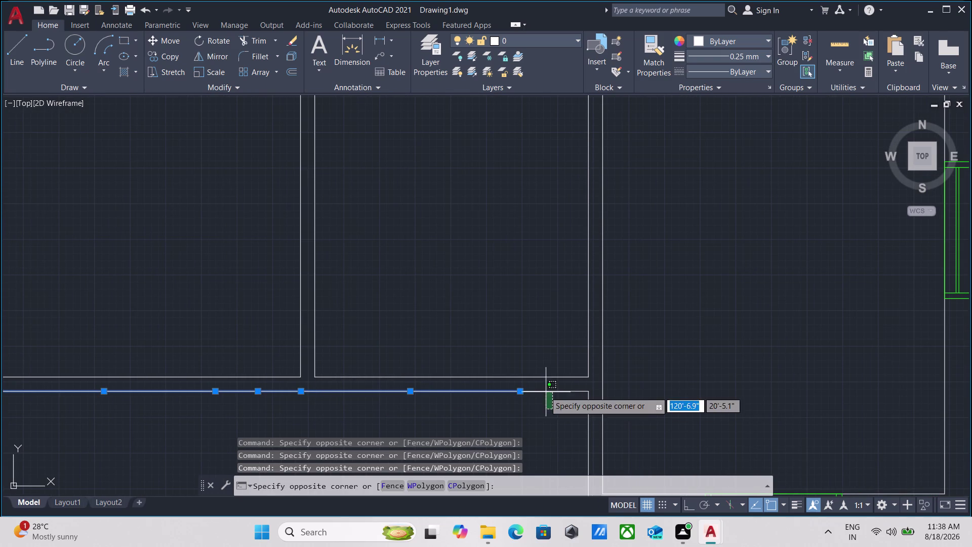
click(541, 388)
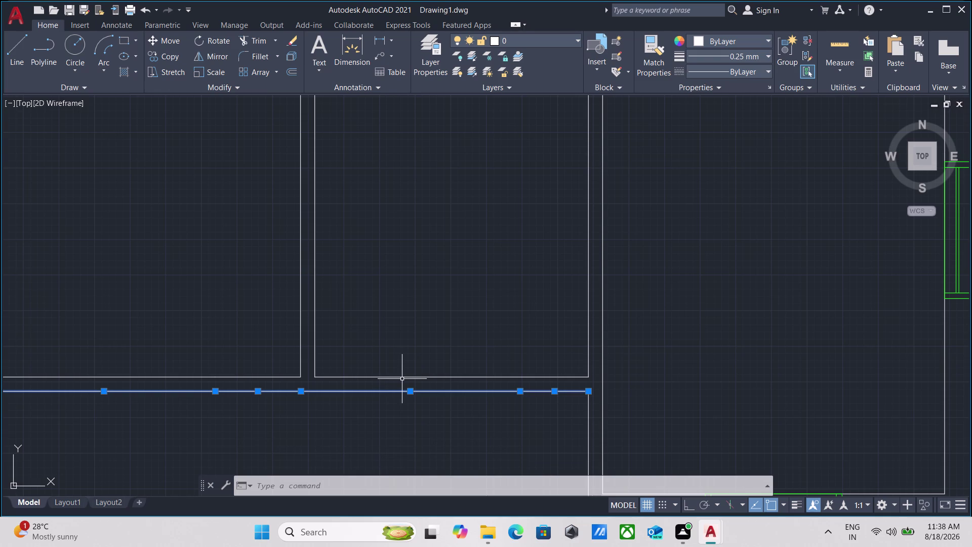
Join the selected pieces into one continuous bottom line with JOIN.
text(join)
key(Return)
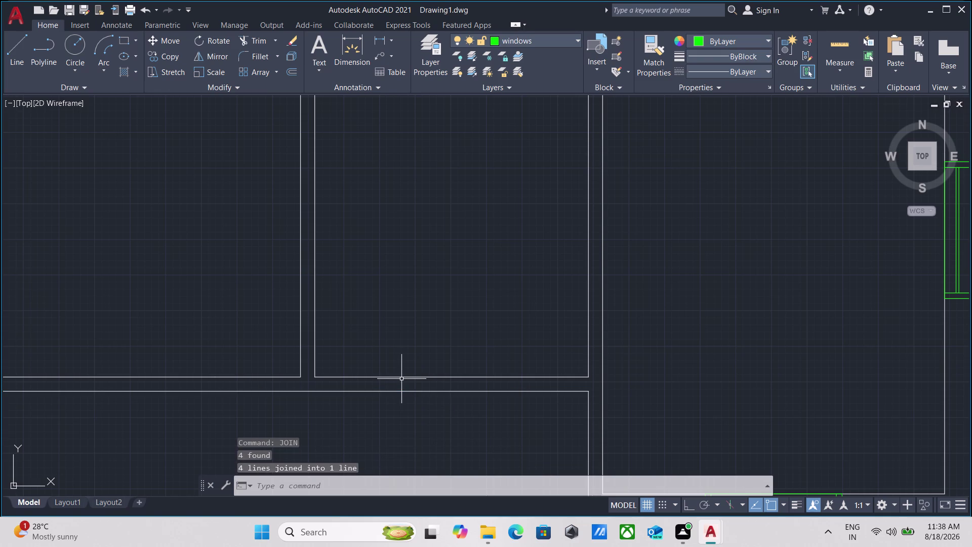
scroll(up, 3)
click(408, 406)
click(384, 382)
scroll(down, 3)
middle_drag(343, 406, 355, 405)
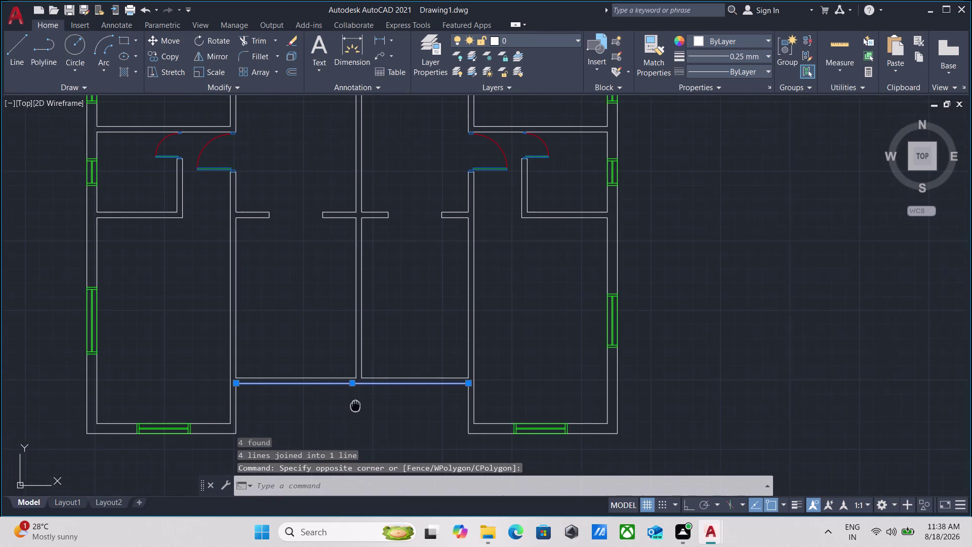
middle_drag(355, 404, 361, 403)
key(o)
key(Return)
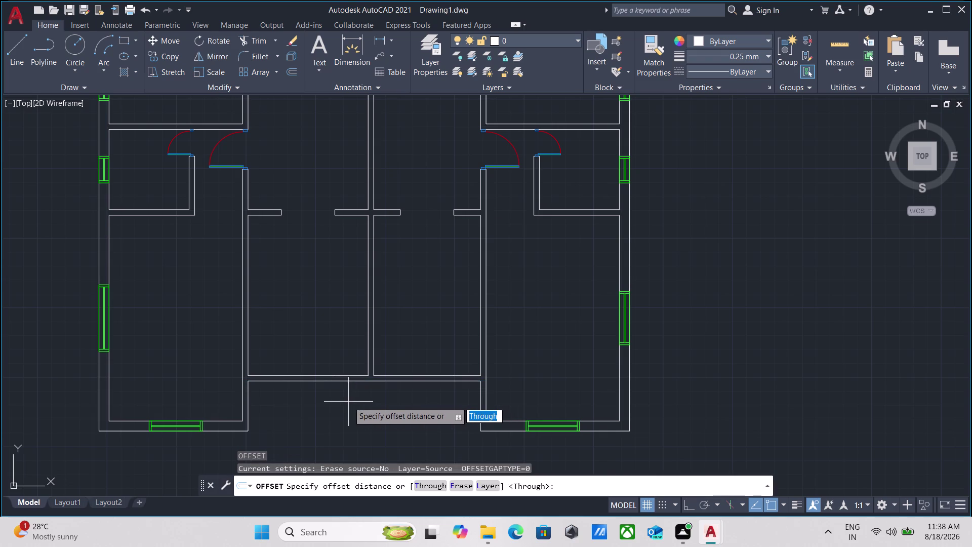
Offset the joined bottom wall line downward by 4'6".
click(381, 382)
click(380, 396)
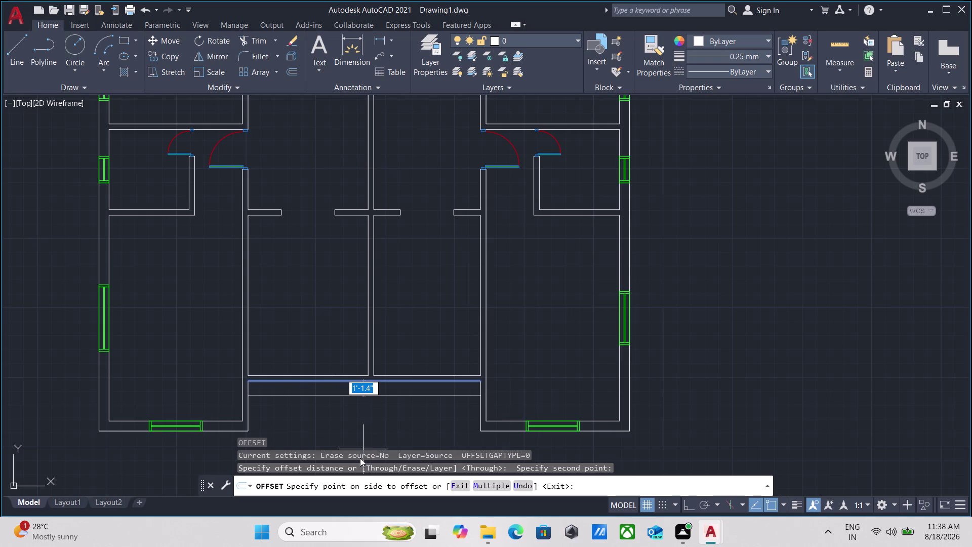
text(4')
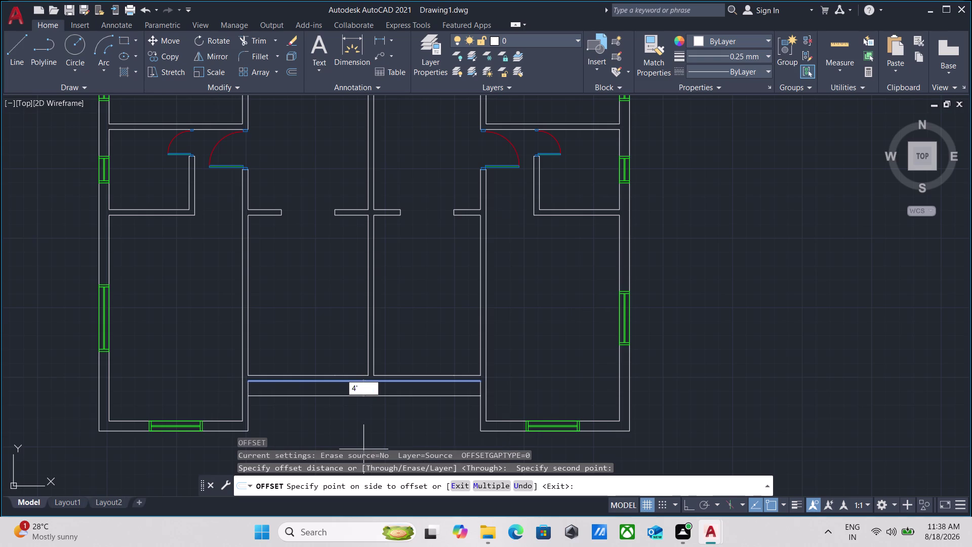
key(6)
key(Return)
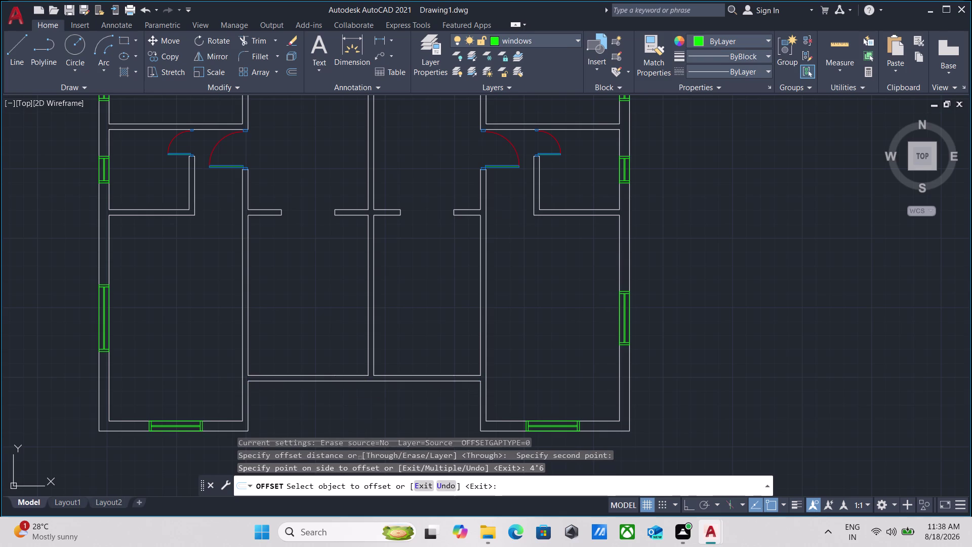
scroll(down, 3)
middle_drag(392, 389, 363, 338)
scroll(up, 3)
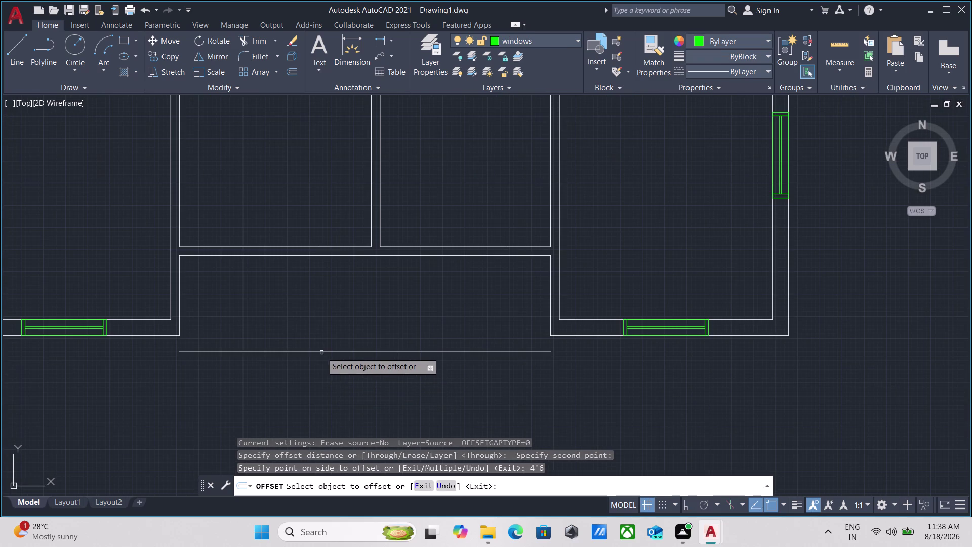
Offset the new line again by 5 to create the second parallel line.
click(323, 351)
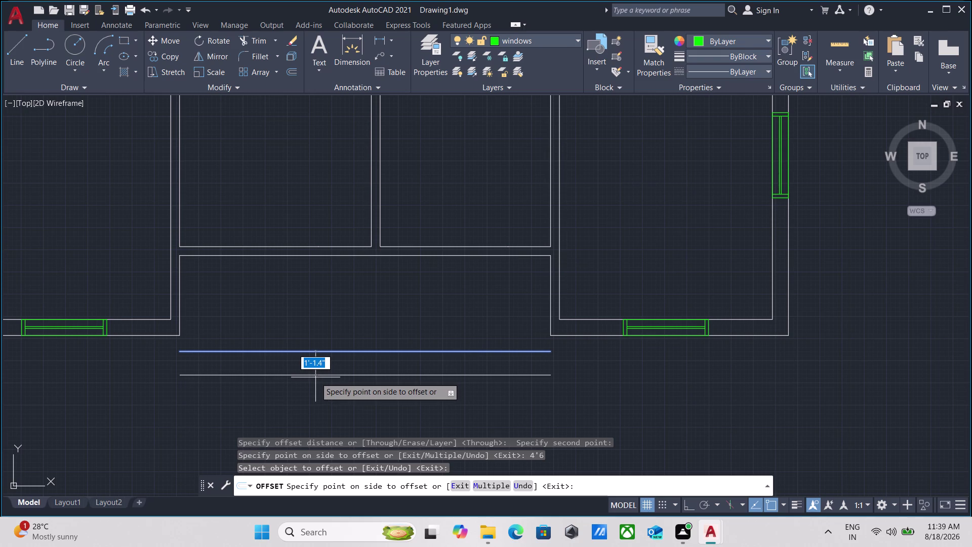
key(5)
key(Return)
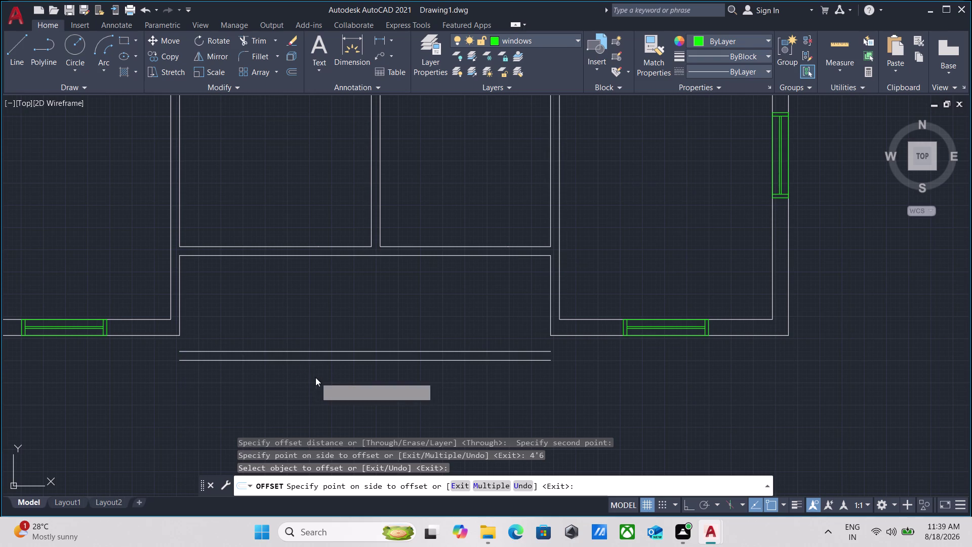
middle_drag(248, 316, 264, 340)
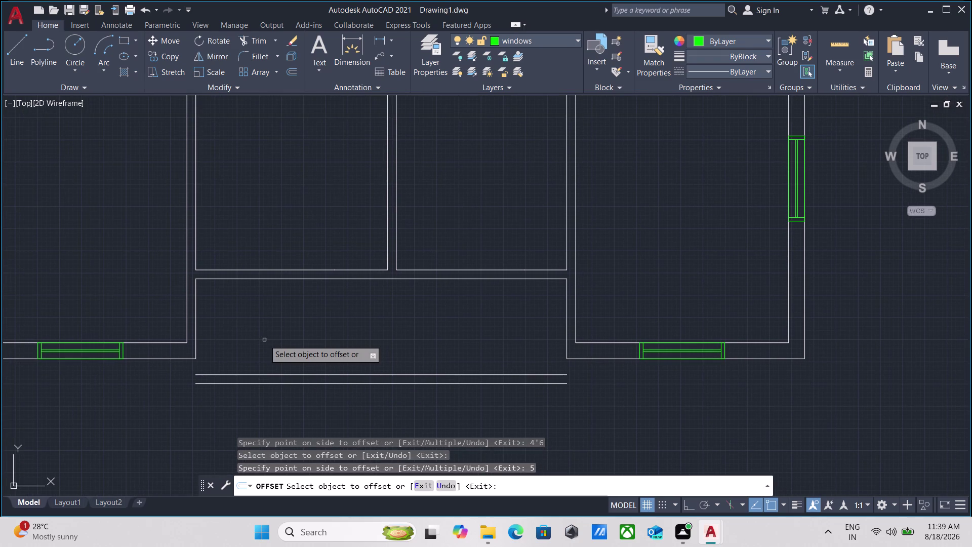
scroll(down, 3)
middle_drag(311, 329, 290, 359)
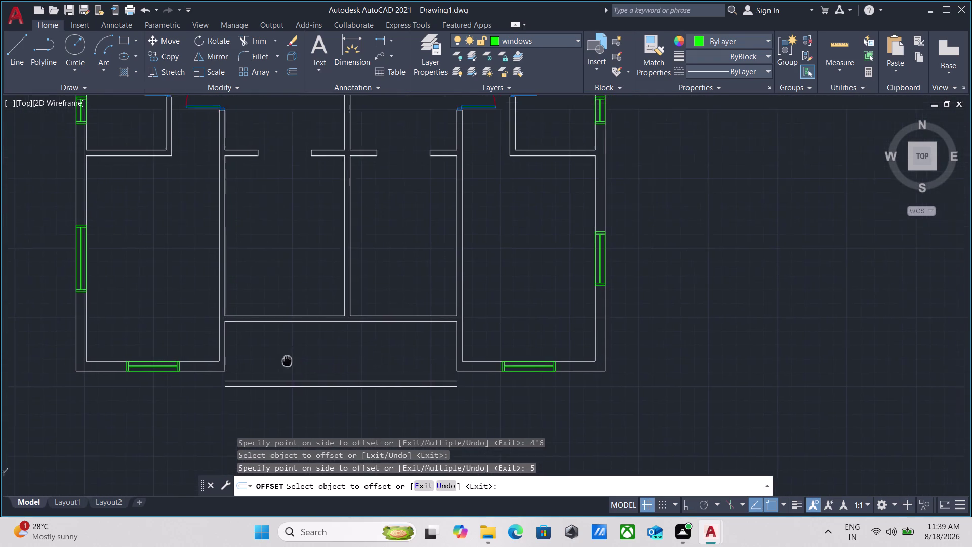
middle_drag(289, 359, 280, 366)
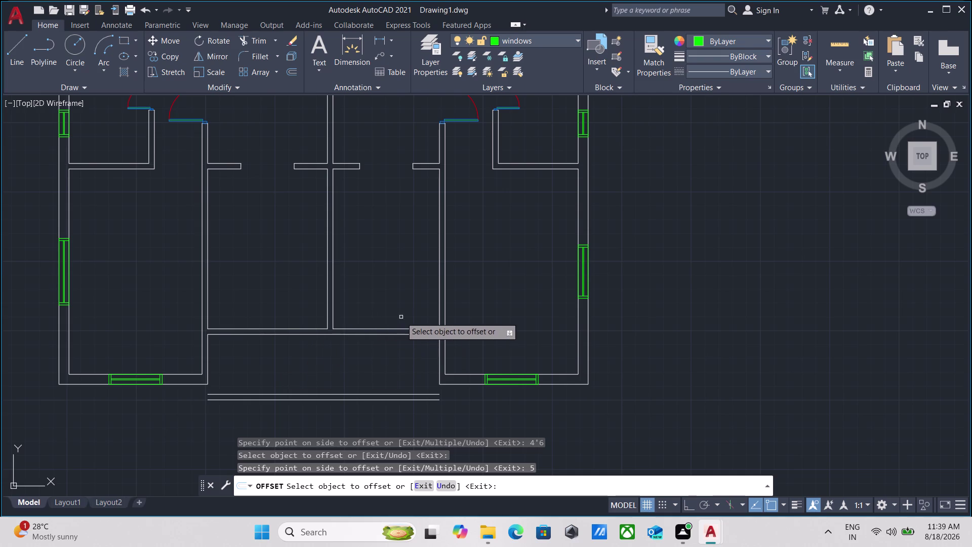
Pan across the lower rooms to check both new lines, then end the offset.
scroll(up, 3)
scroll(down, 3)
middle_drag(421, 373, 377, 341)
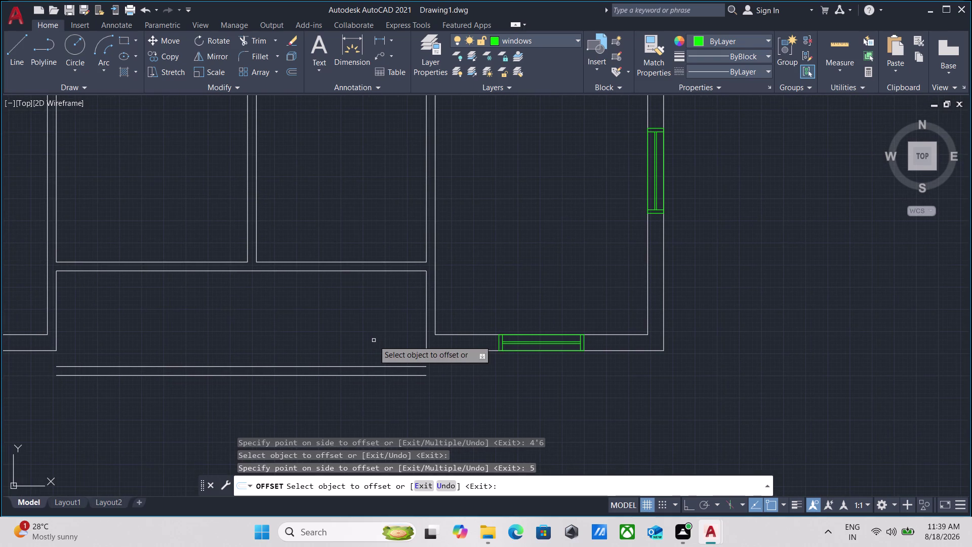
middle_drag(379, 350, 463, 361)
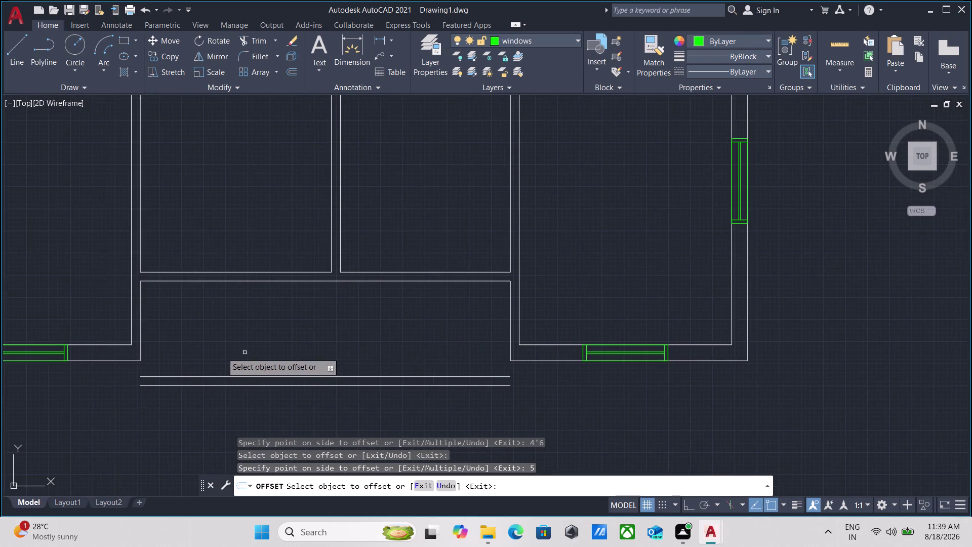
middle_drag(178, 353, 251, 353)
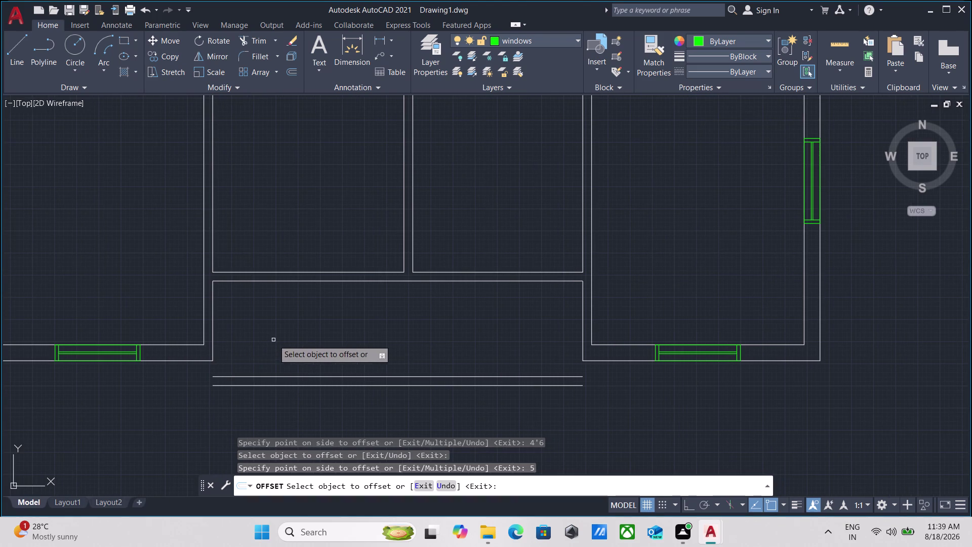
middle_drag(273, 340, 238, 357)
key(Escape)
scroll(down, 3)
middle_drag(237, 356, 224, 361)
scroll(up, 3)
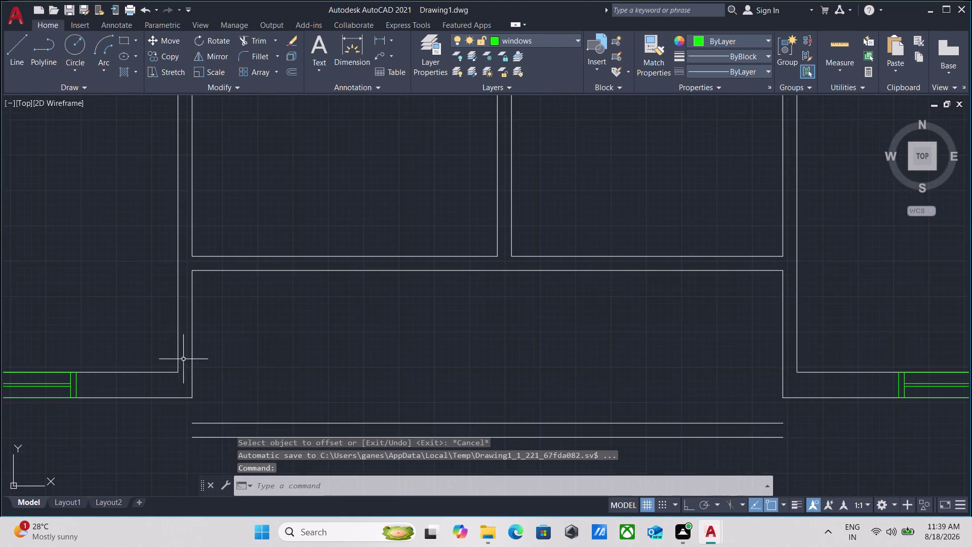
scroll(down, 3)
middle_drag(203, 362, 244, 361)
text(e)
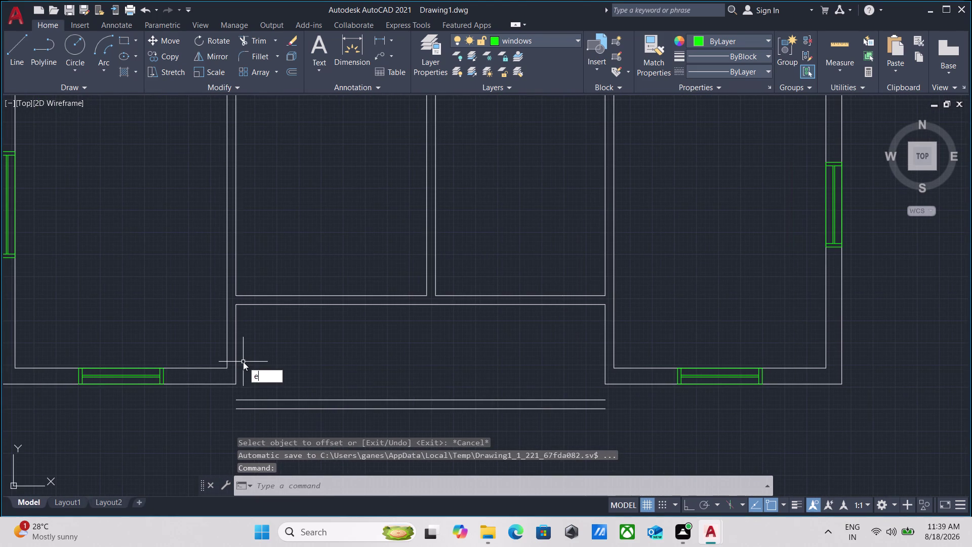
text(x)
key(Return)
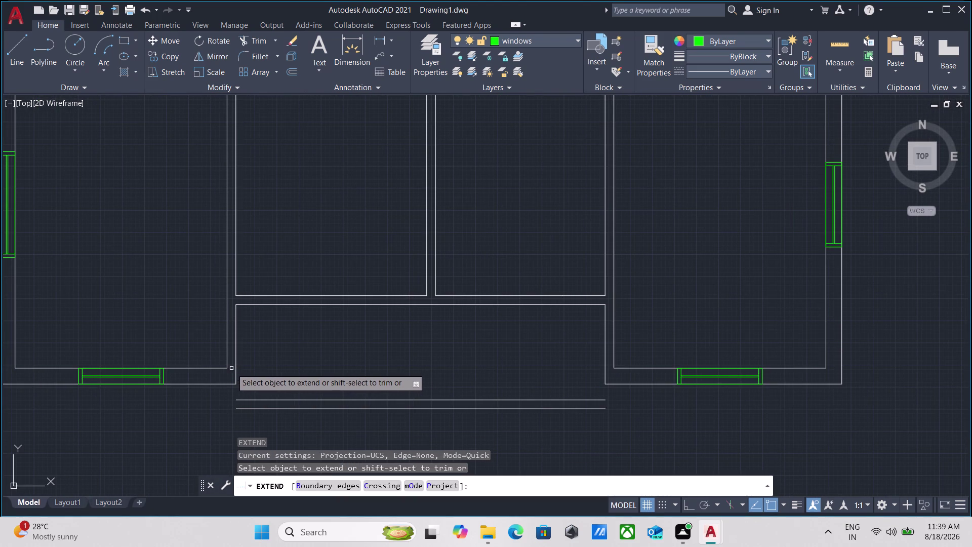
click(236, 371)
click(225, 356)
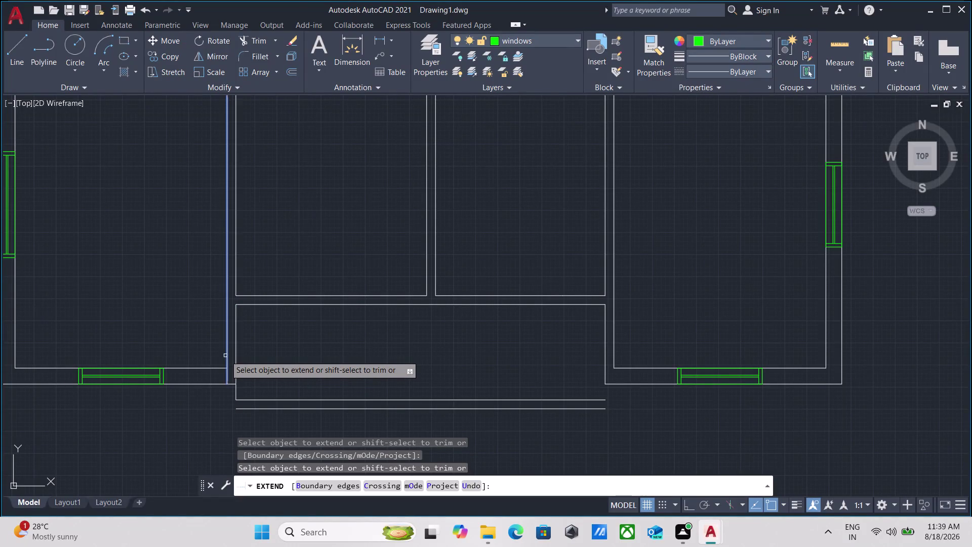
click(227, 359)
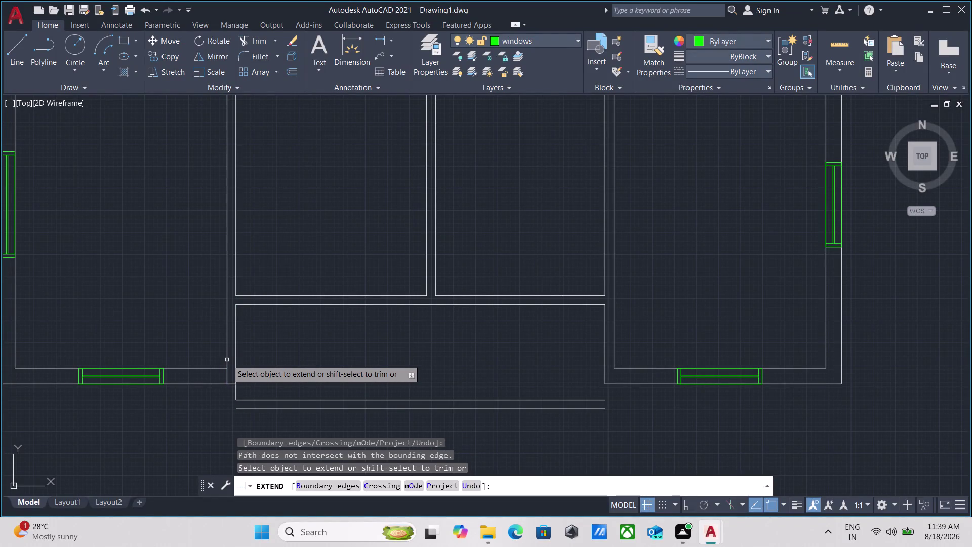
key(Escape)
scroll(up, 3)
scroll(down, 3)
middle_drag(227, 377, 208, 348)
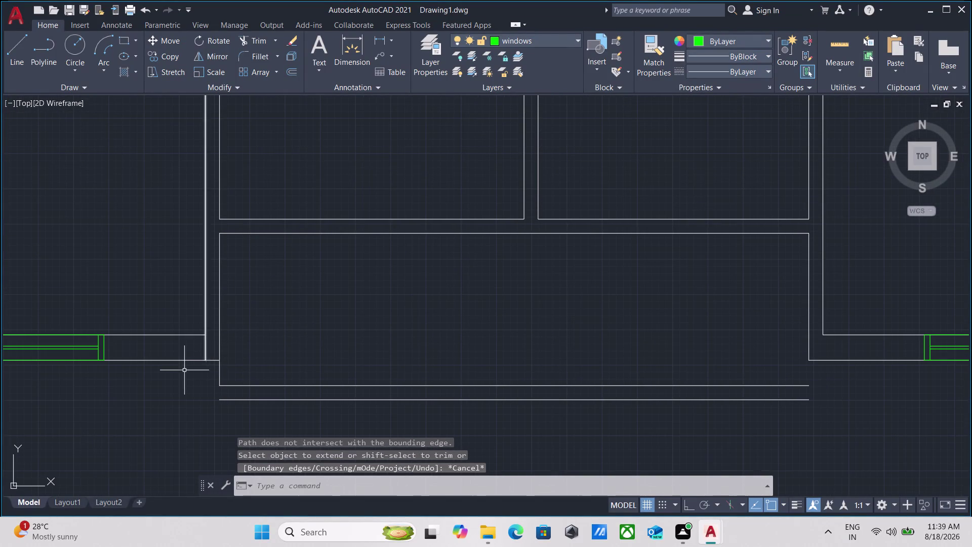
key(l)
key(Return)
scroll(up, 3)
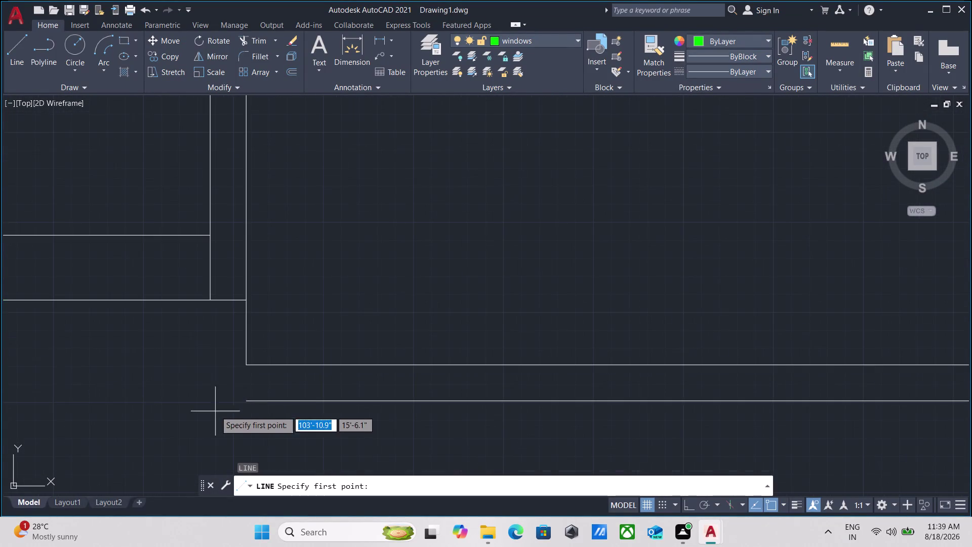
Cancel the unfinished line and make 'walls' the current layer.
click(247, 401)
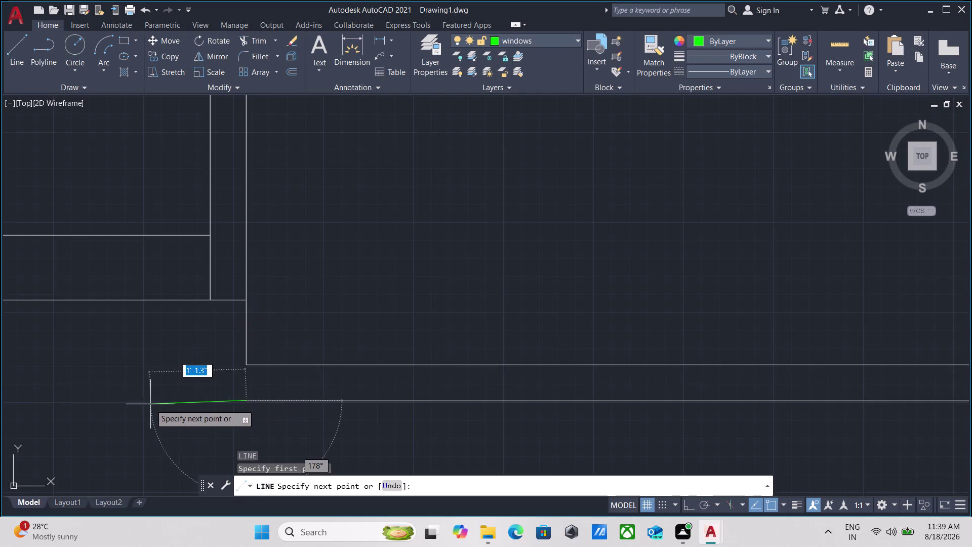
key(Escape)
scroll(down, 3)
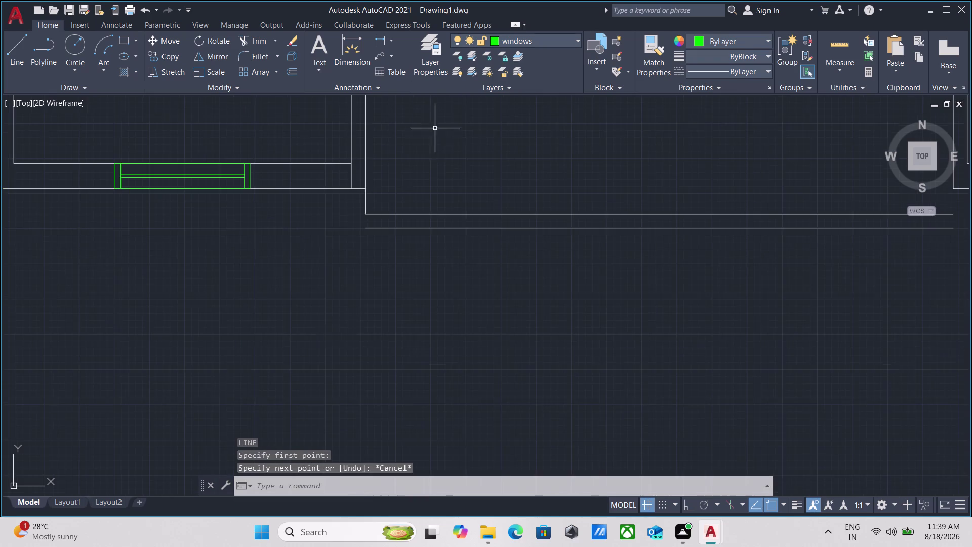
middle_drag(430, 140, 343, 202)
click(545, 39)
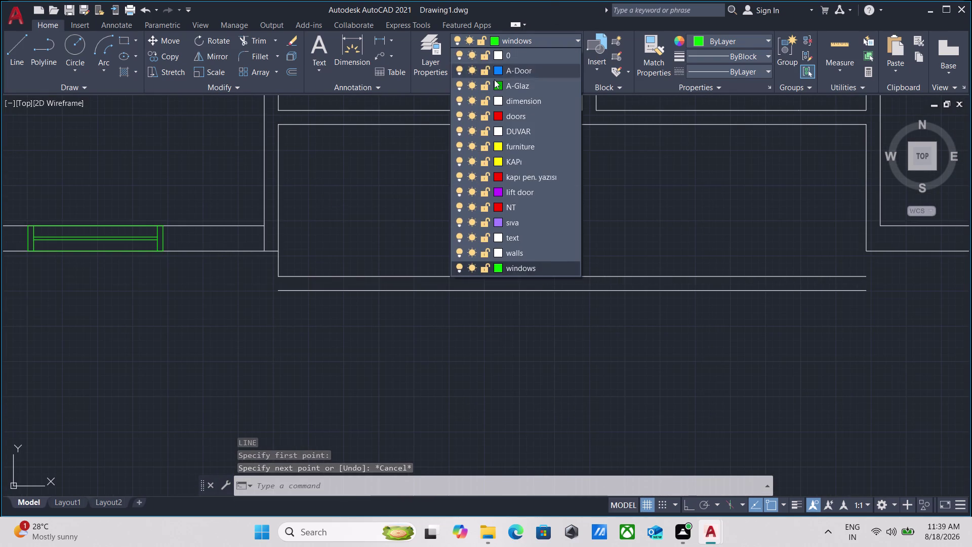
click(502, 248)
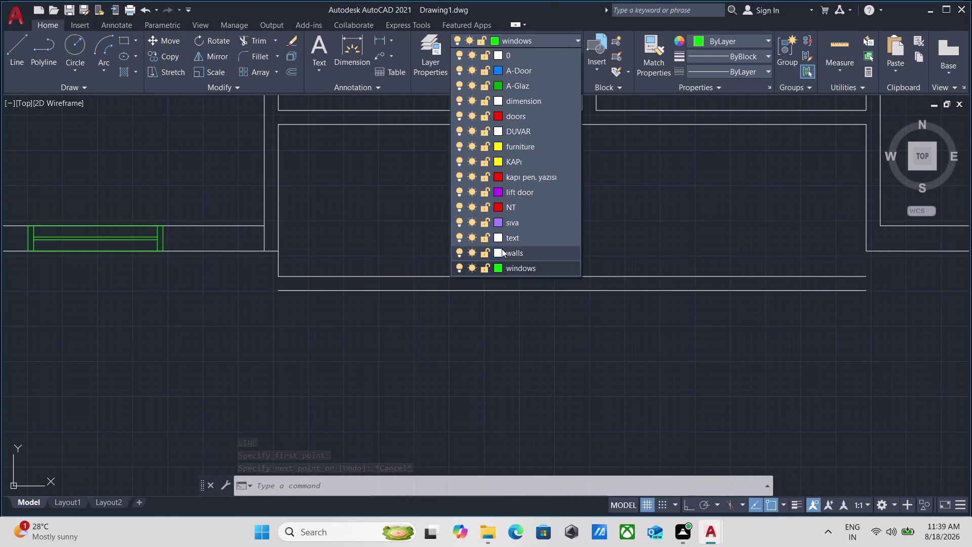
click(505, 250)
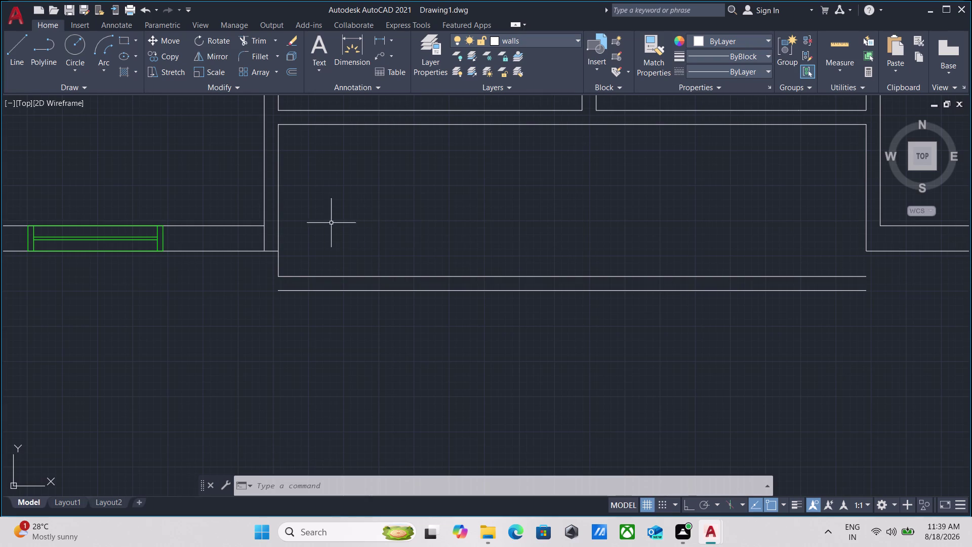
Draw a horizontal wall line beside the lower offset lines.
scroll(up, 3)
key(Escape)
key(l)
key(Return)
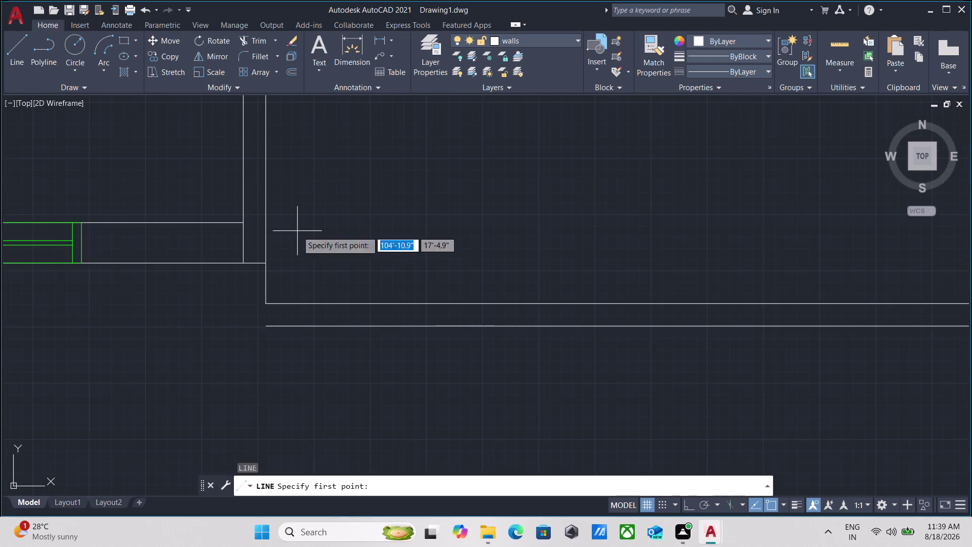
click(267, 328)
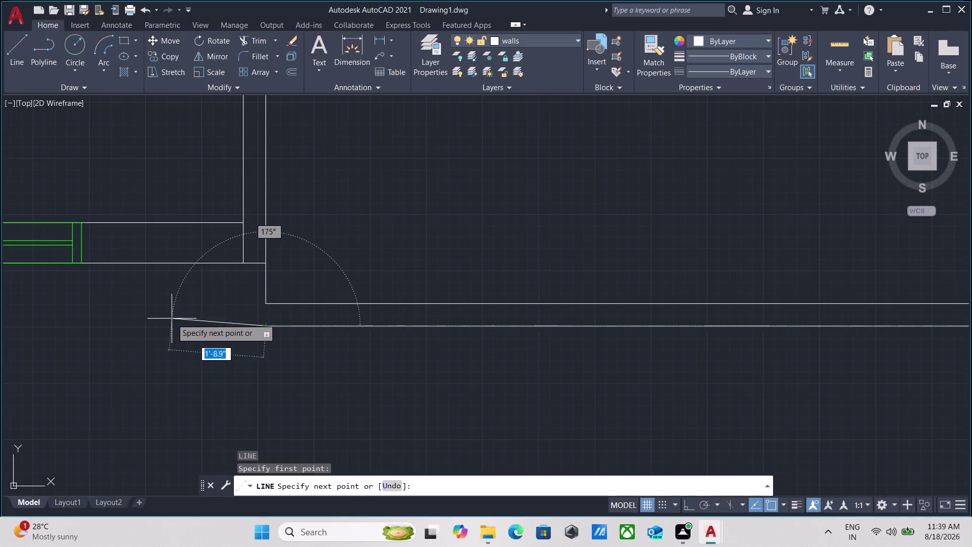
click(183, 326)
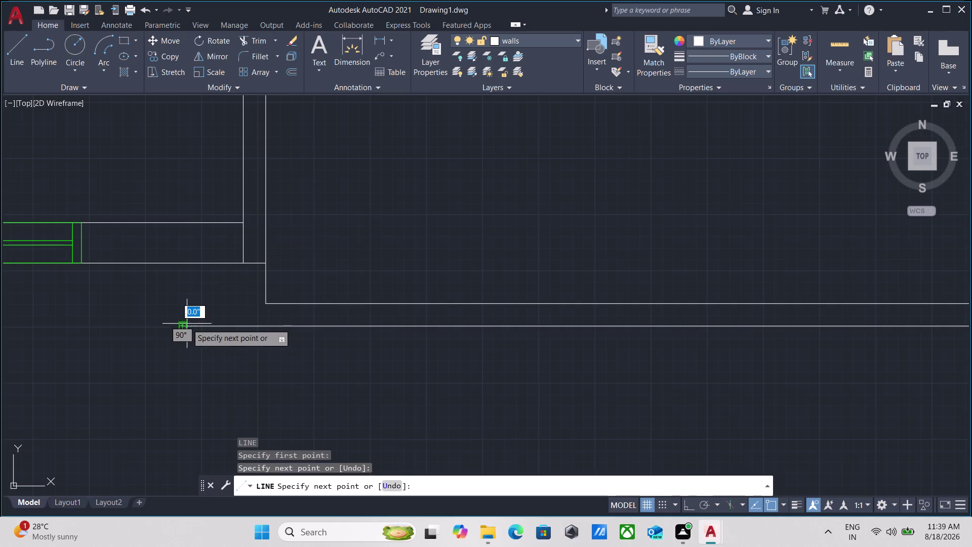
key(Escape)
Pan along the offset lines toward the left wall corner.
scroll(down, 3)
middle_drag(381, 236, 270, 236)
scroll(down, 3)
middle_drag(414, 205, 247, 242)
scroll(up, 3)
scroll(down, 3)
middle_drag(320, 242, 206, 278)
text(e)
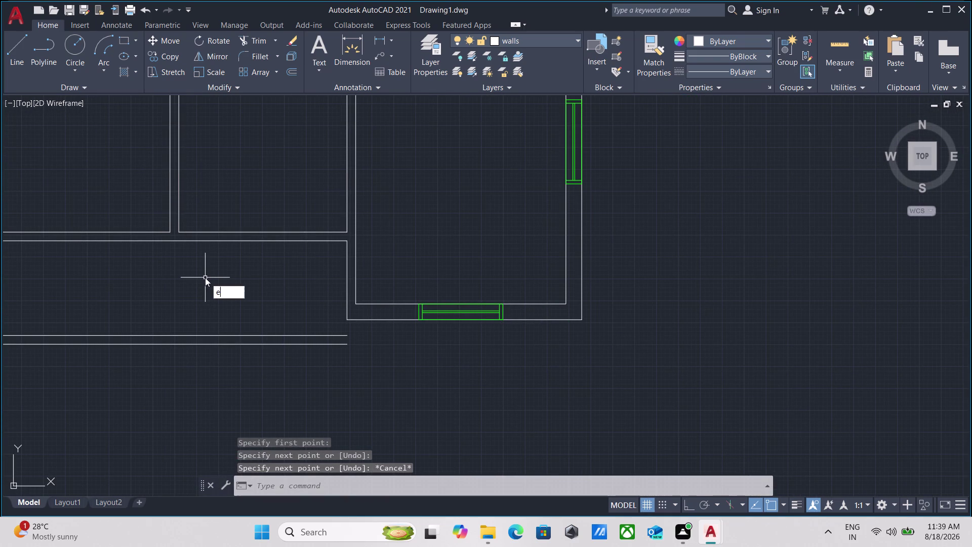
Try extending the vertical wall line down to the boundary.
text(x)
key(Return)
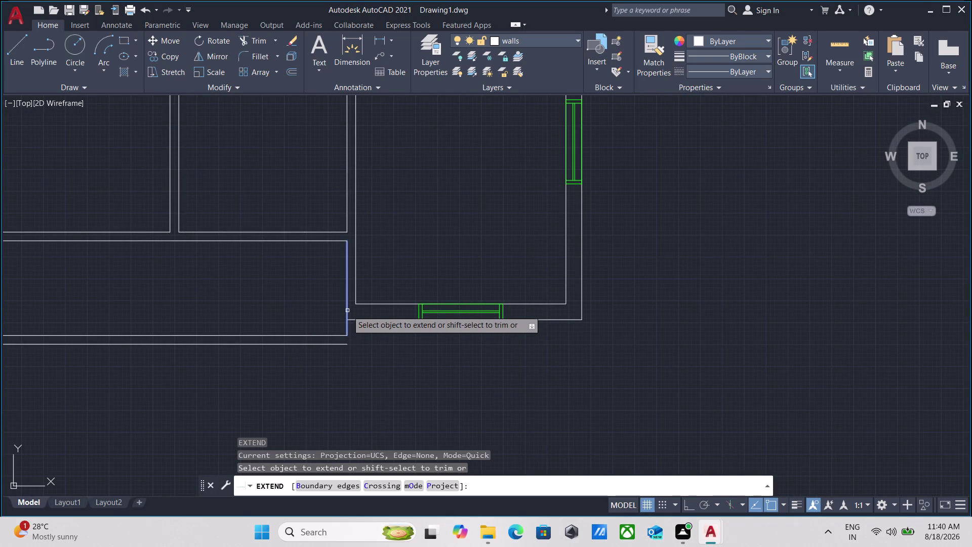
click(347, 311)
key(Escape)
Draw a short line ending at the lower wall endpoint.
key(l)
key(Return)
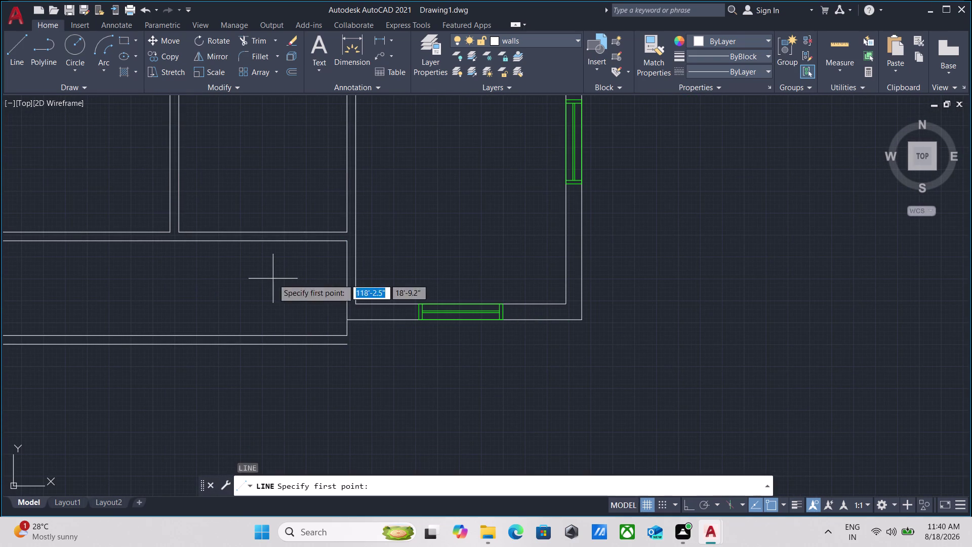
click(349, 343)
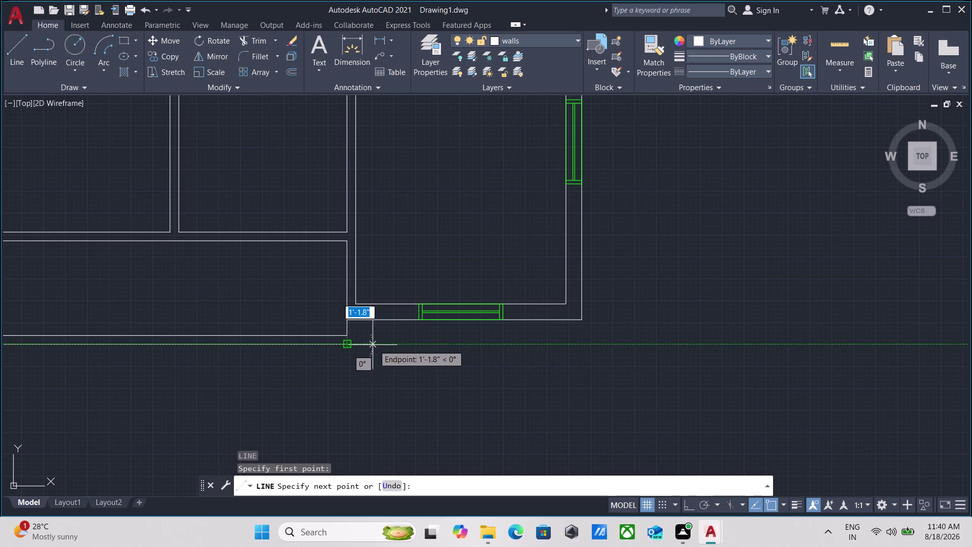
click(378, 345)
key(Escape)
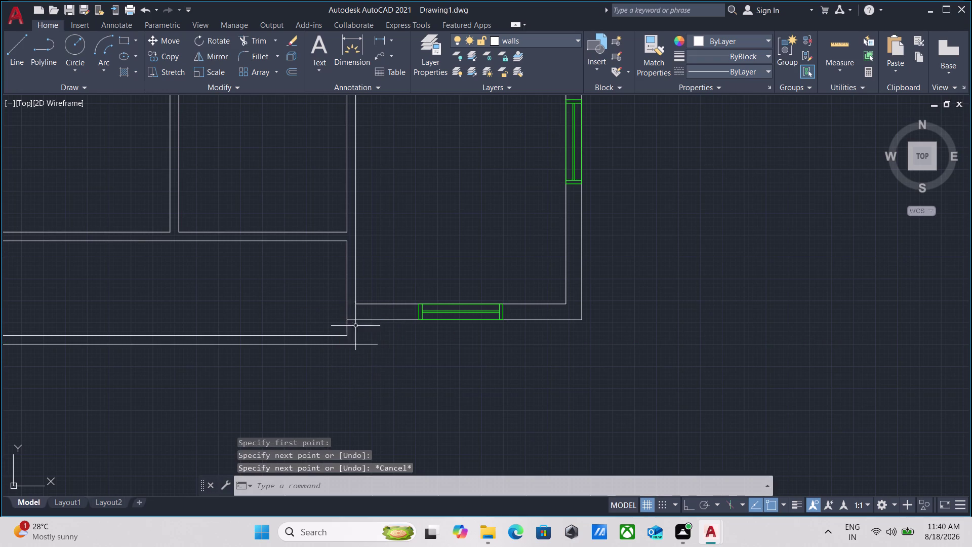
middle_drag(282, 273, 303, 301)
scroll(down, 3)
middle_drag(228, 298, 229, 299)
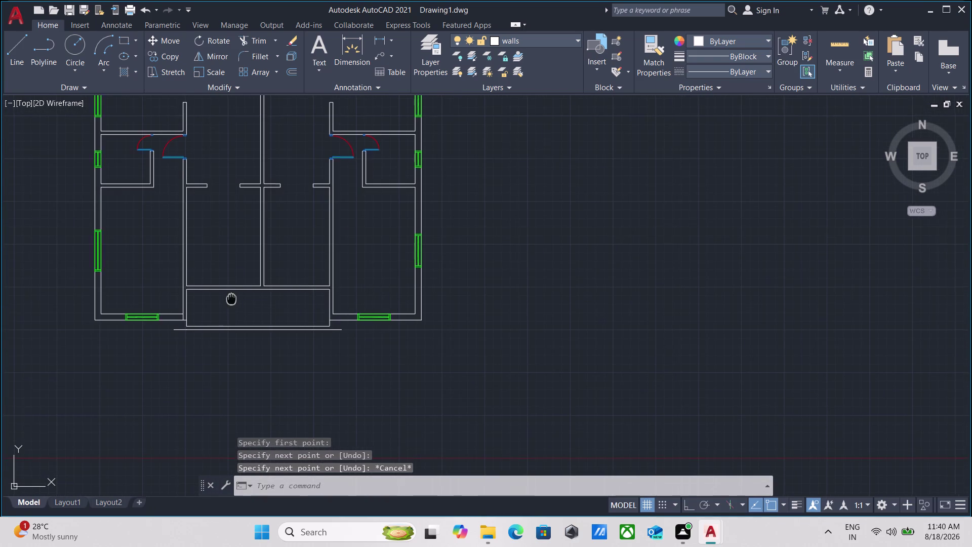
middle_drag(229, 299, 254, 299)
Extend three wall lines of the lower room toward the boundary, then cancel.
text(ex)
key(Return)
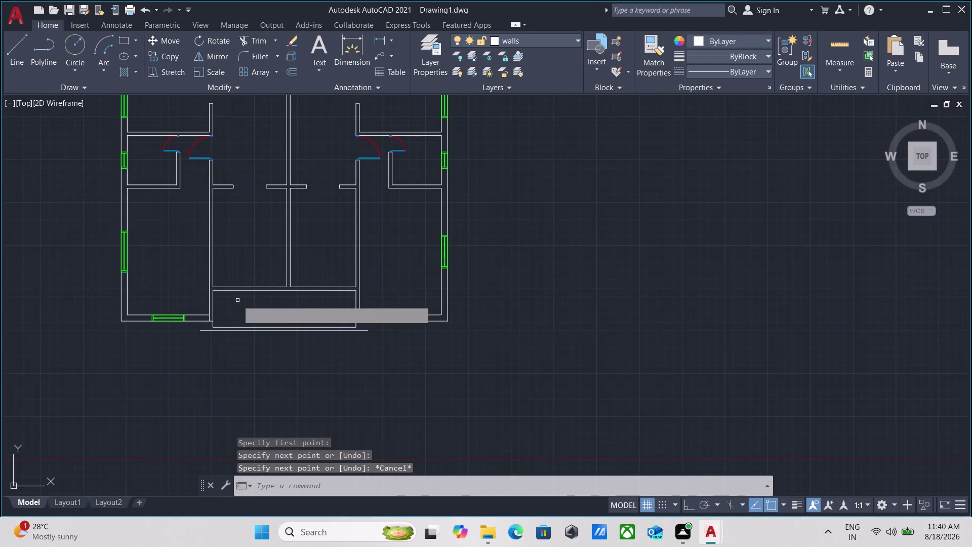
scroll(up, 3)
click(241, 296)
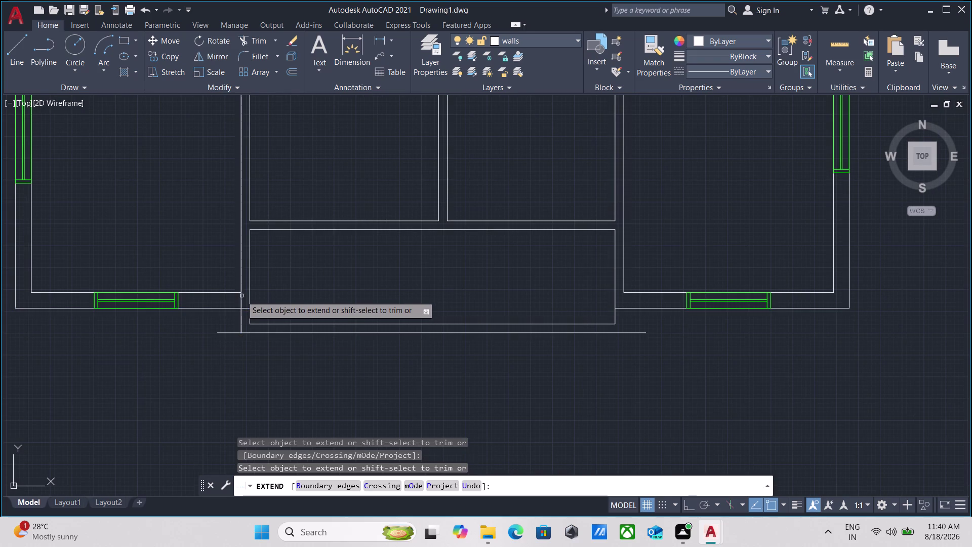
scroll(down, 3)
middle_drag(362, 274, 266, 291)
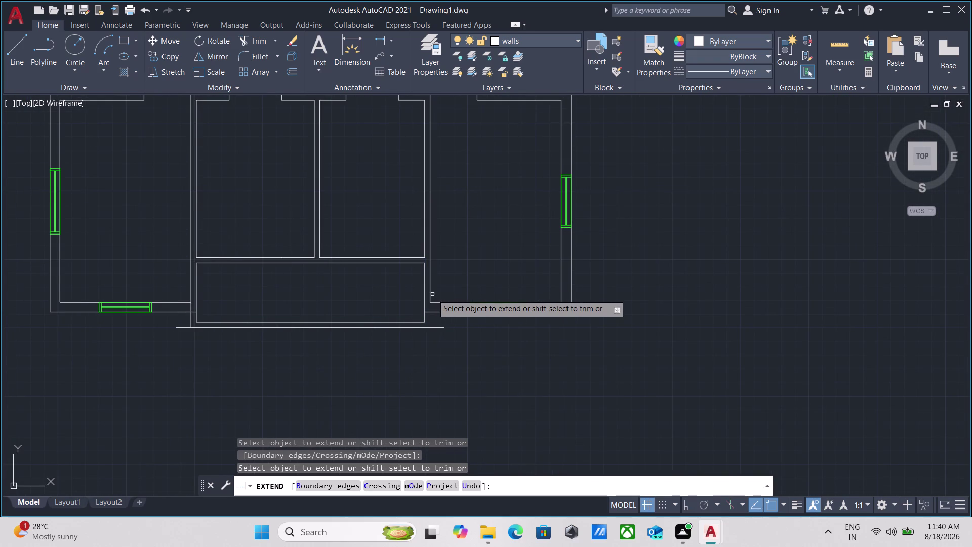
click(430, 294)
click(430, 299)
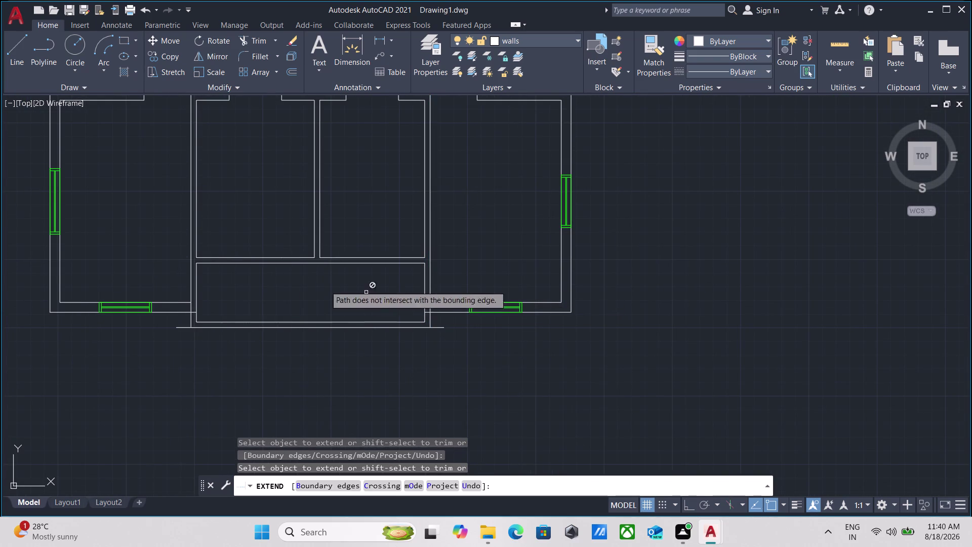
key(Escape)
scroll(up, 3)
middle_drag(301, 301, 247, 331)
key(Escape)
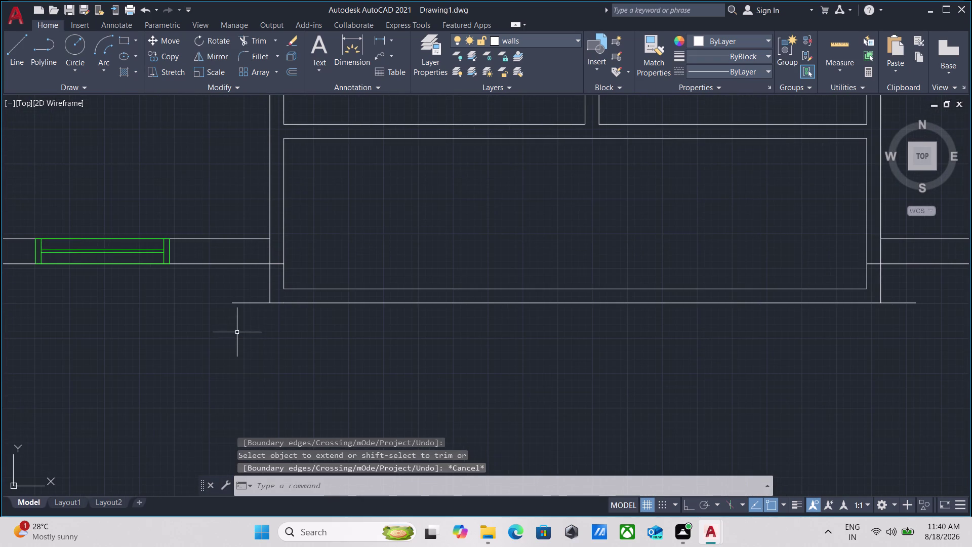
Trim the overhanging wall line ends at the first lower-room corner, using a fence.
text(tr)
key(Return)
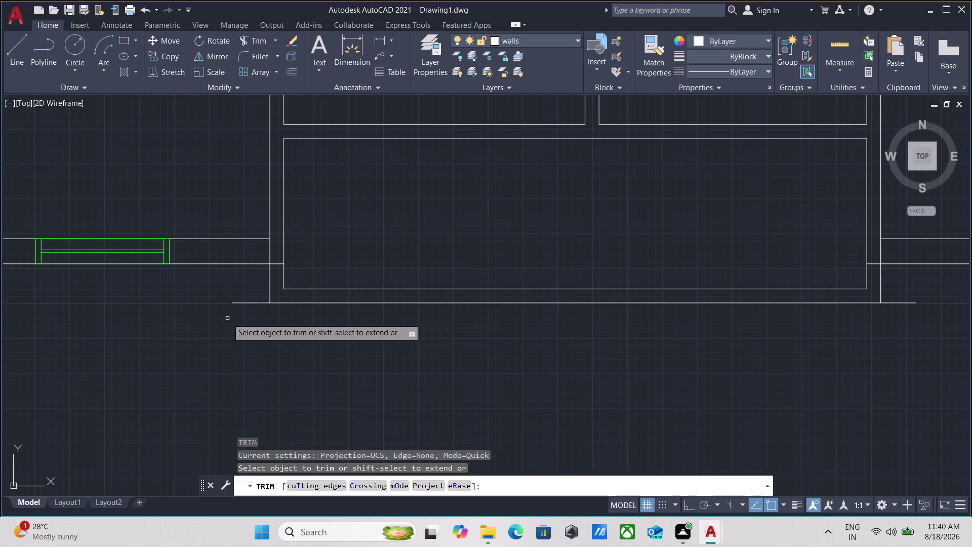
scroll(up, 3)
click(258, 311)
click(257, 218)
scroll(down, 3)
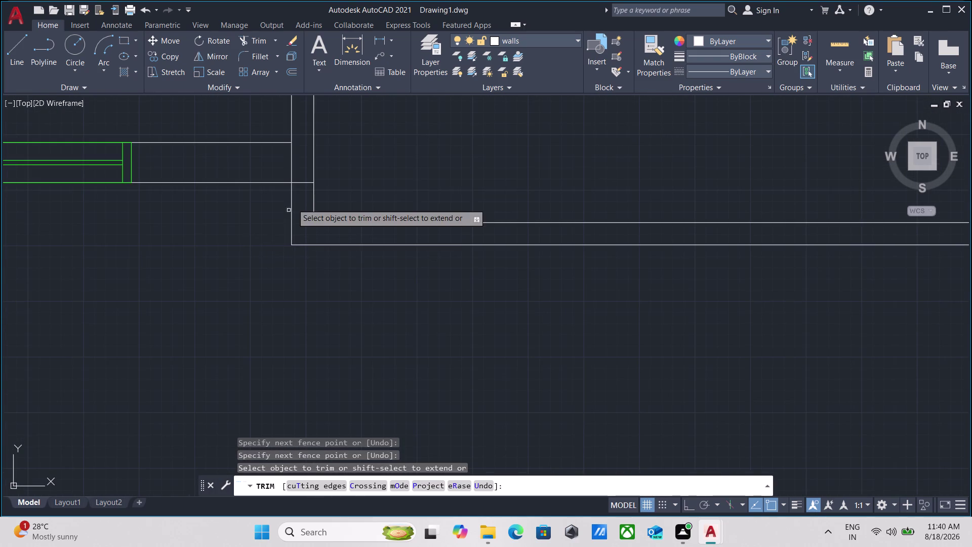
scroll(up, 3)
click(301, 189)
triple_click(304, 156)
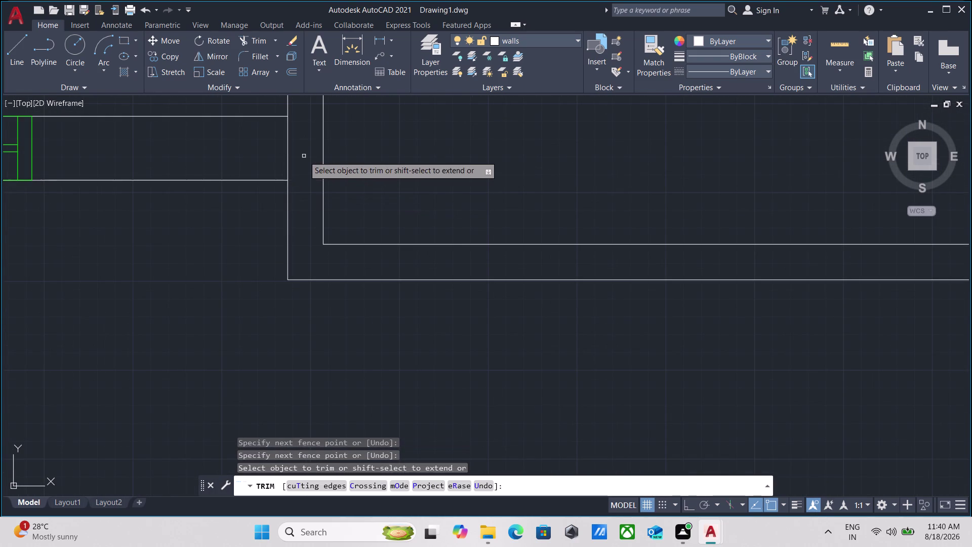
click(276, 154)
Trim the excess line ends at the other lower room corner with picks and a fence.
scroll(down, 3)
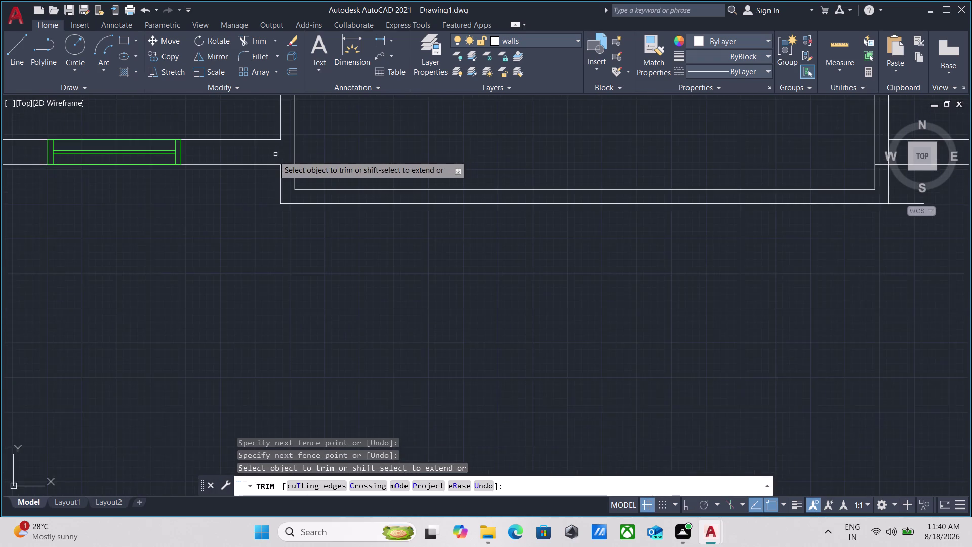
scroll(down, 3)
scroll(down, 3)
middle_drag(237, 189, 211, 244)
scroll(up, 3)
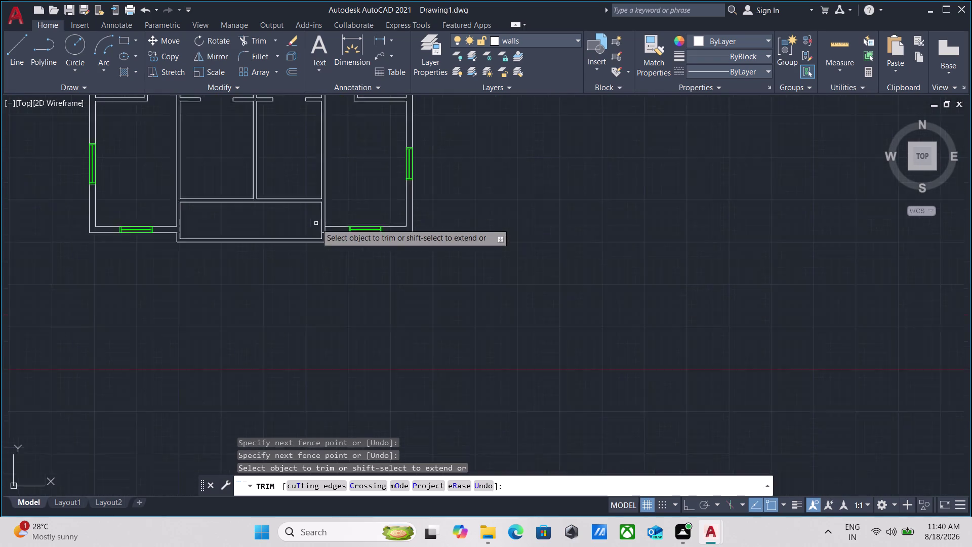
scroll(up, 3)
scroll(up, 3)
click(355, 271)
click(355, 223)
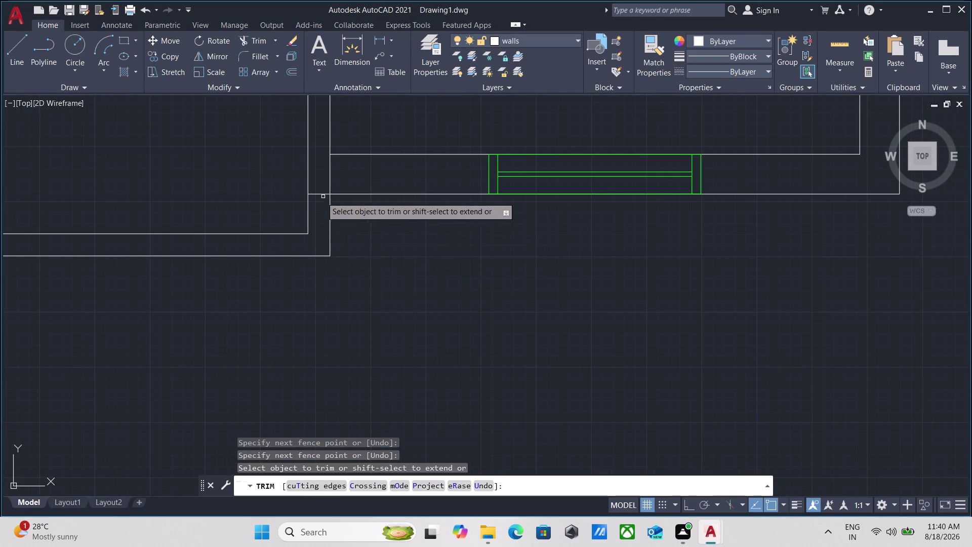
click(319, 203)
click(318, 180)
click(341, 176)
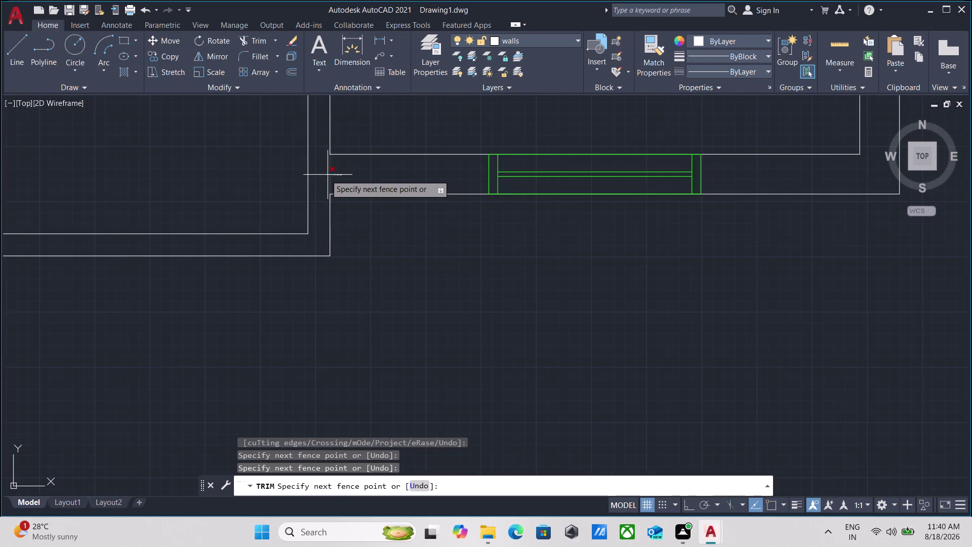
click(320, 174)
Pan around to review the trimmed corners and middle partitions, then end trimming.
scroll(down, 3)
scroll(down, 3)
middle_drag(346, 242, 352, 272)
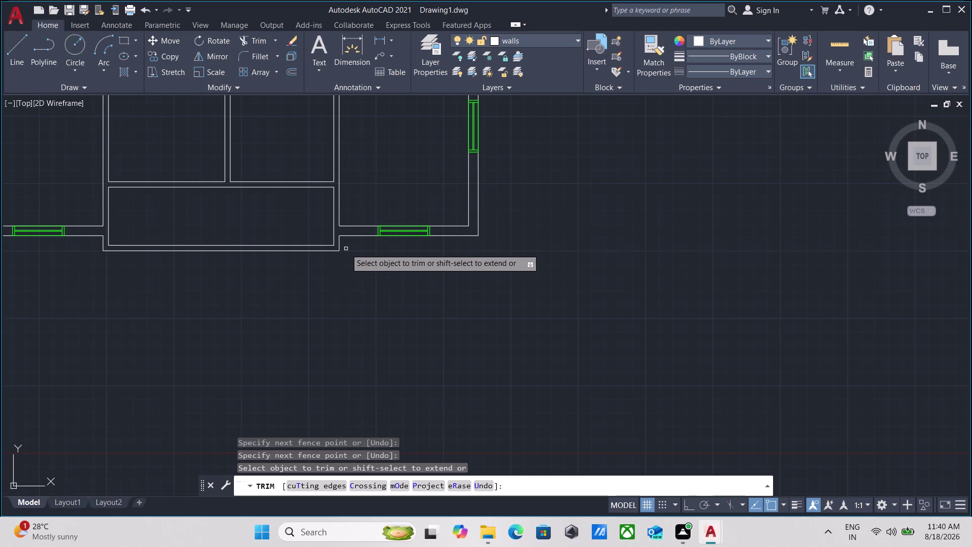
scroll(down, 3)
scroll(up, 3)
scroll(down, 3)
middle_drag(193, 263, 193, 267)
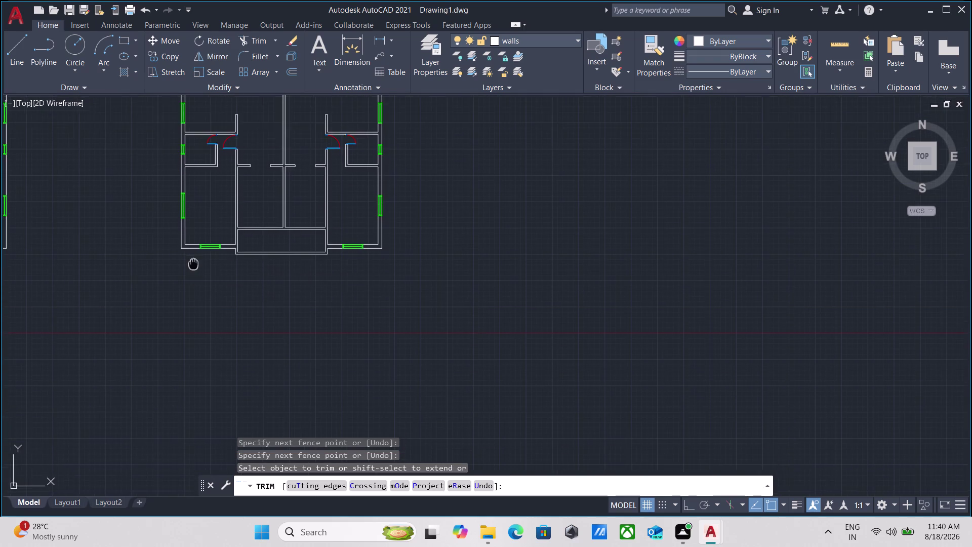
middle_drag(194, 268, 187, 299)
scroll(up, 3)
scroll(down, 3)
middle_click(275, 252)
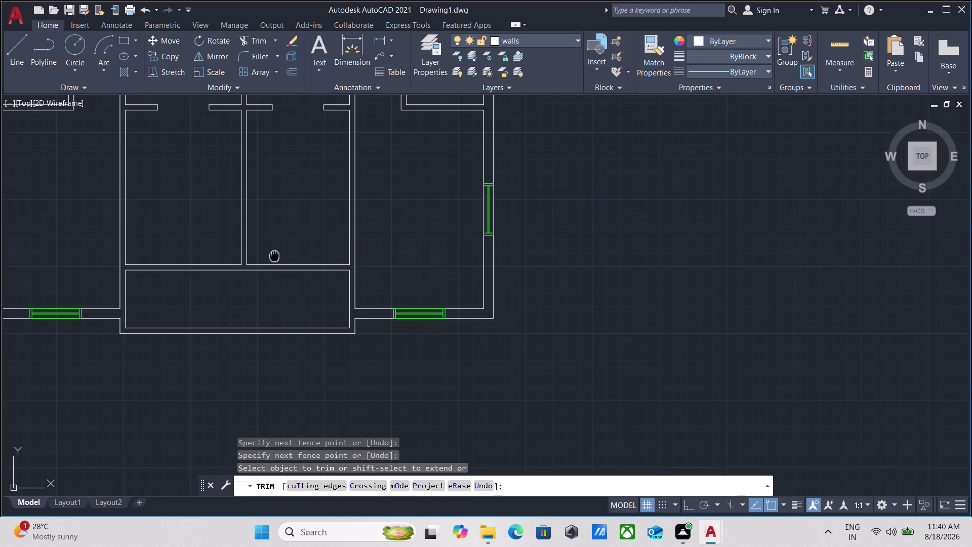
middle_drag(265, 236, 263, 265)
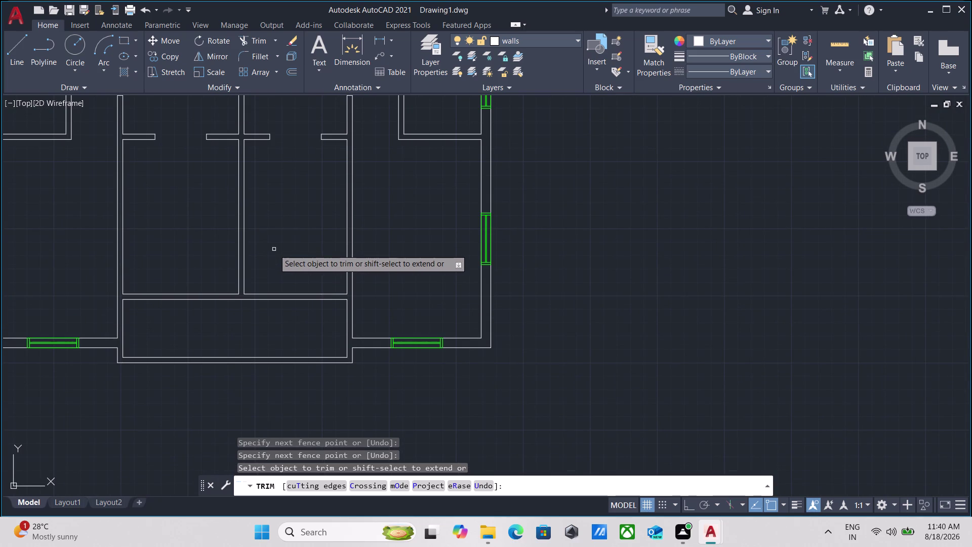
scroll(down, 3)
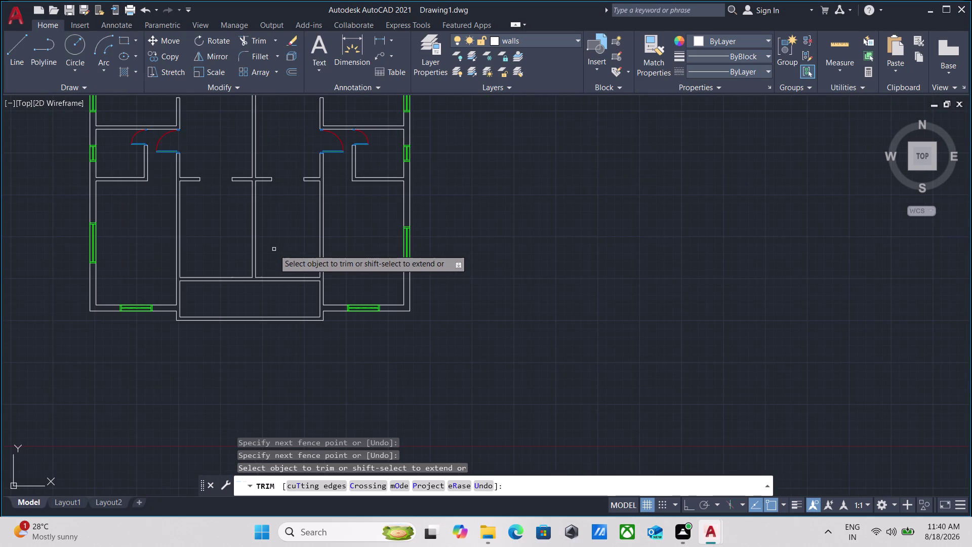
scroll(up, 3)
scroll(down, 3)
scroll(up, 3)
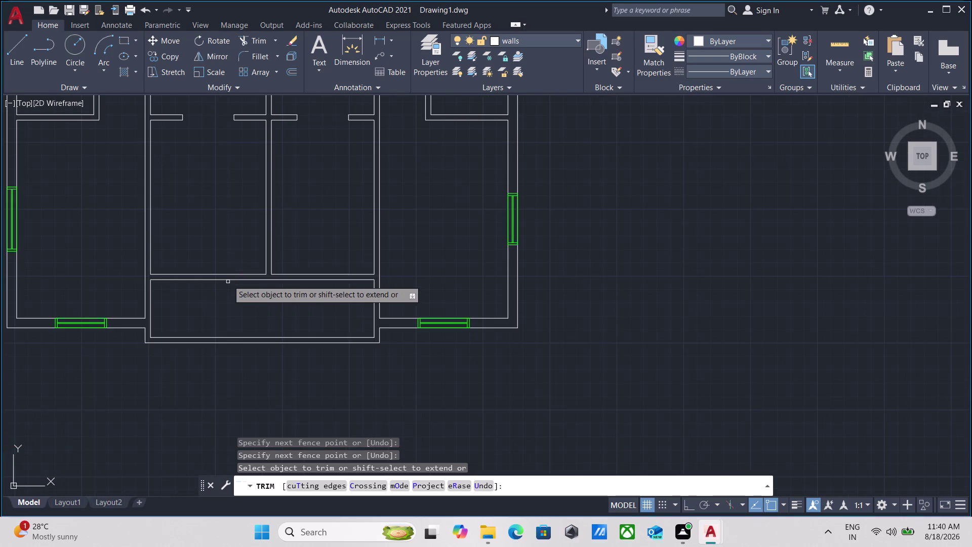
middle_drag(228, 248, 215, 288)
key(Escape)
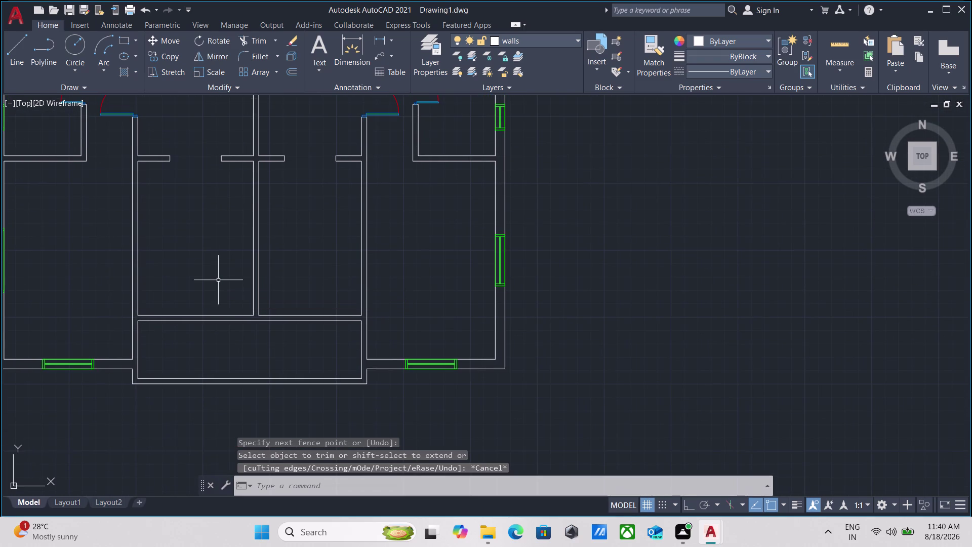
Extend the short partition wall lines down to the lower room boundary.
text(ex)
key(Return)
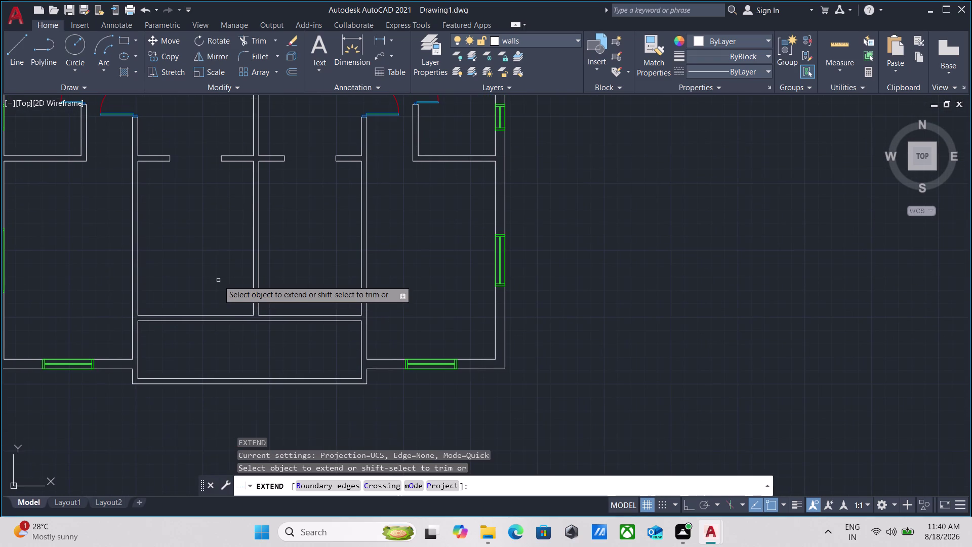
click(255, 305)
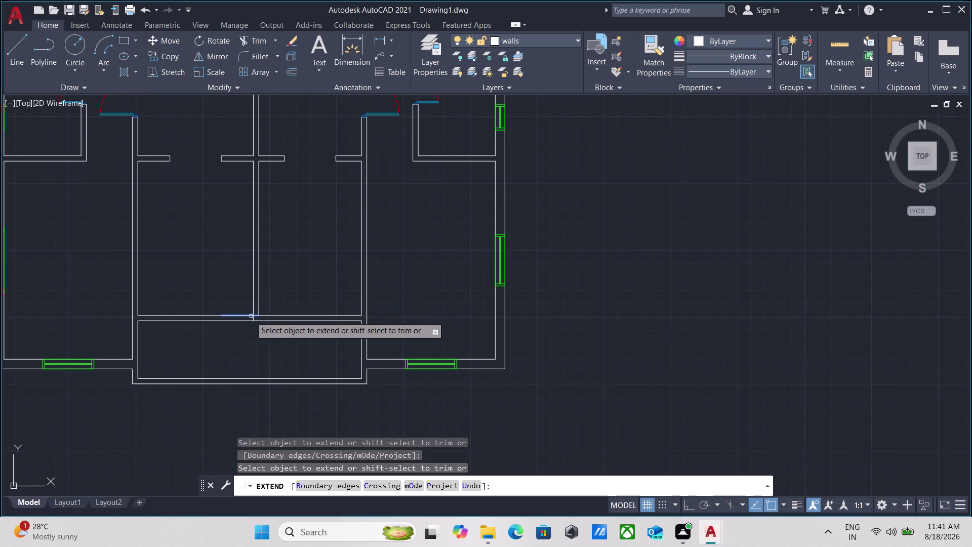
click(252, 301)
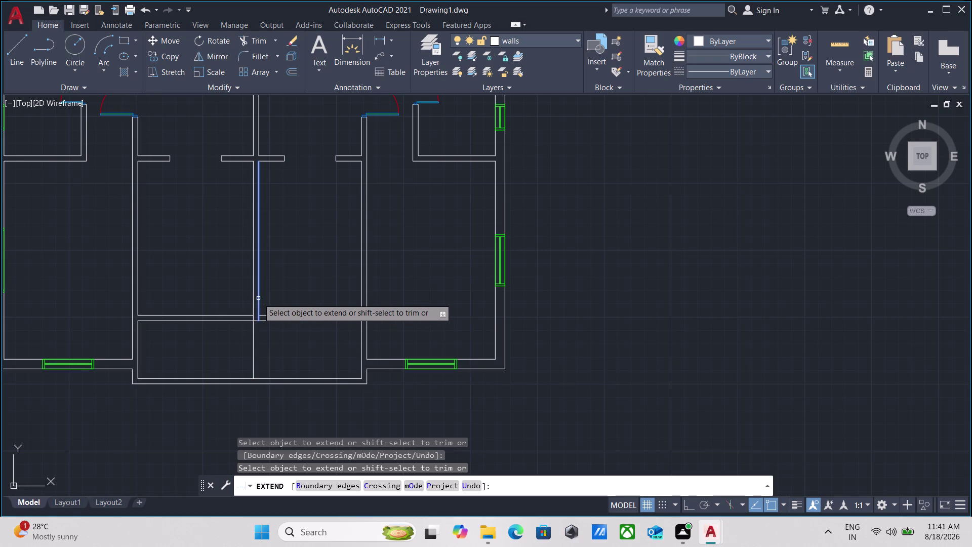
click(258, 298)
click(257, 302)
key(Escape)
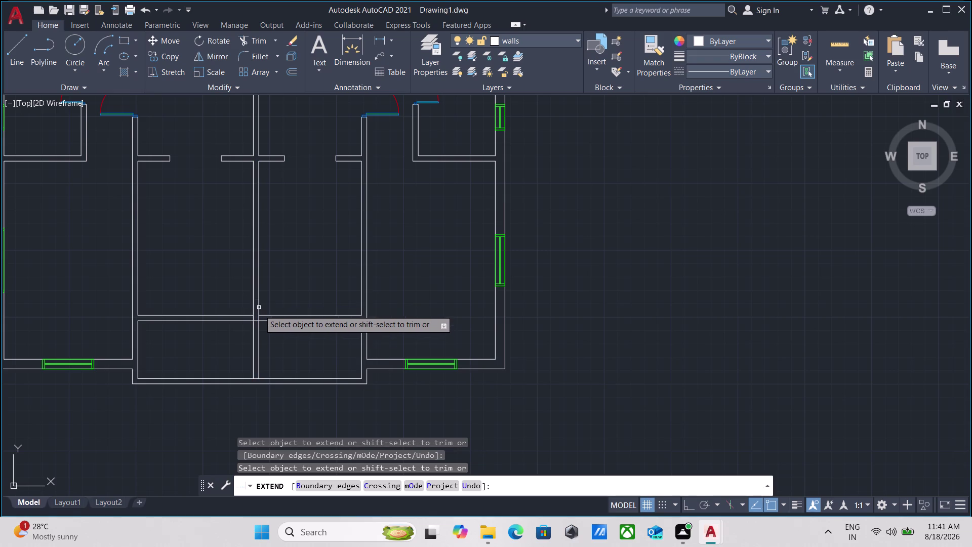
Fence-trim the overlapping wall lines between the partition lines.
scroll(up, 3)
text(tr)
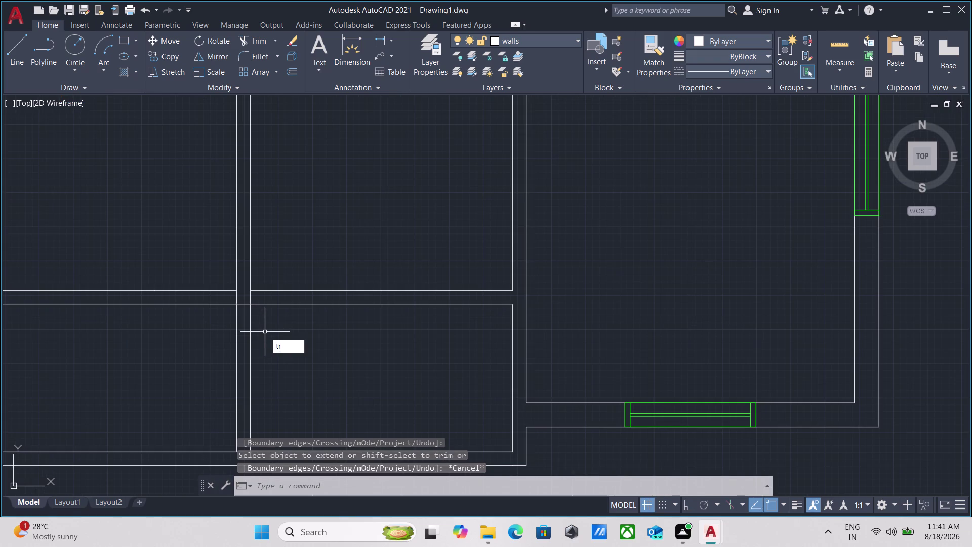
key(Return)
scroll(up, 3)
click(192, 304)
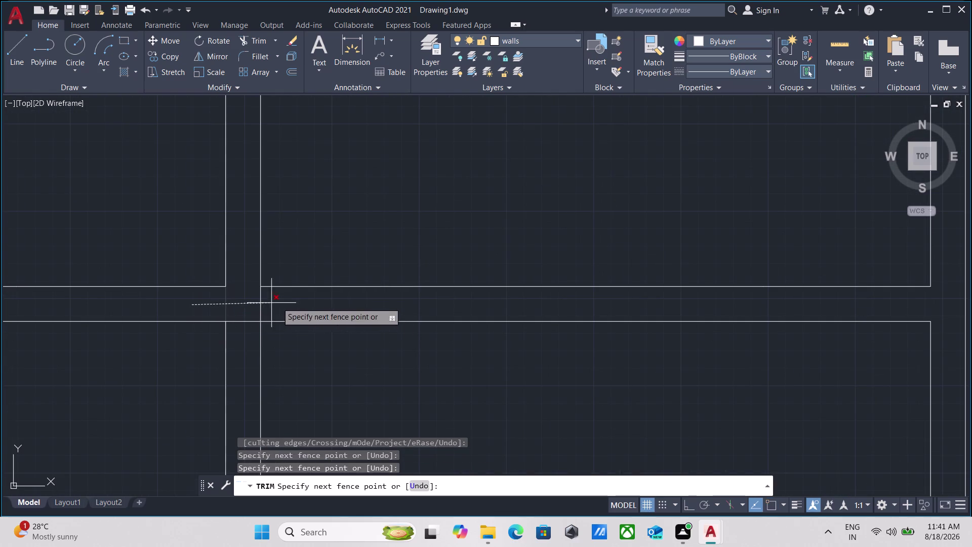
click(319, 307)
click(238, 330)
click(243, 299)
key(Escape)
Pan and zoom to center the view on the lower rooms.
scroll(down, 3)
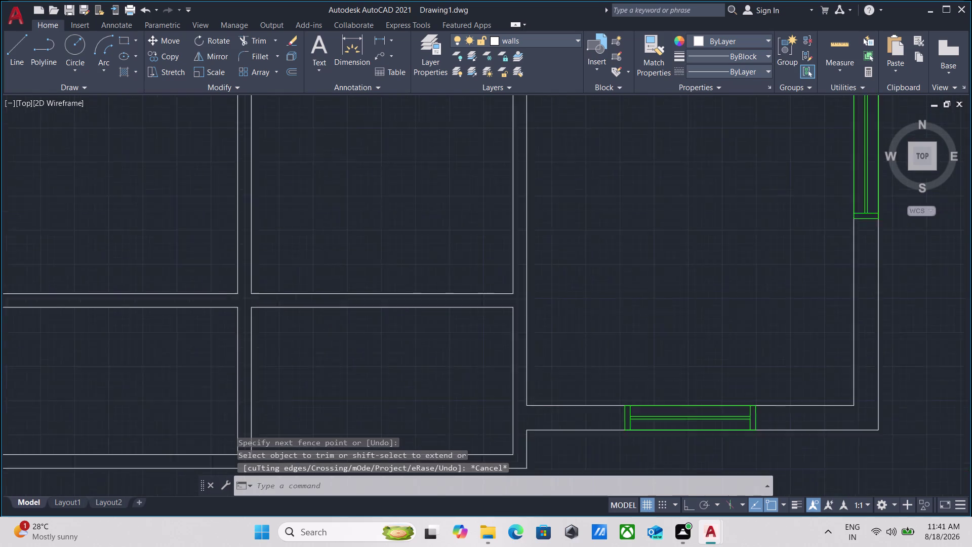
middle_drag(297, 322, 302, 349)
scroll(down, 3)
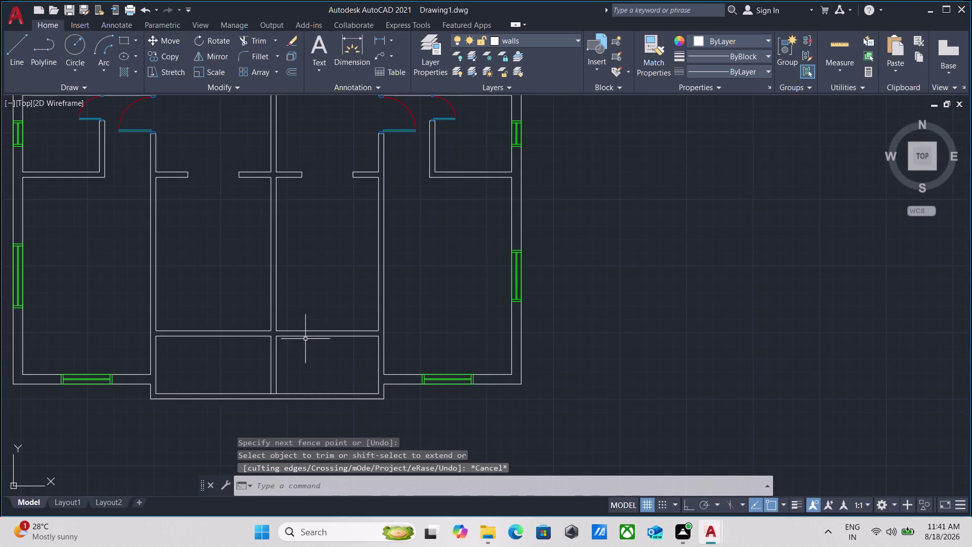
scroll(up, 3)
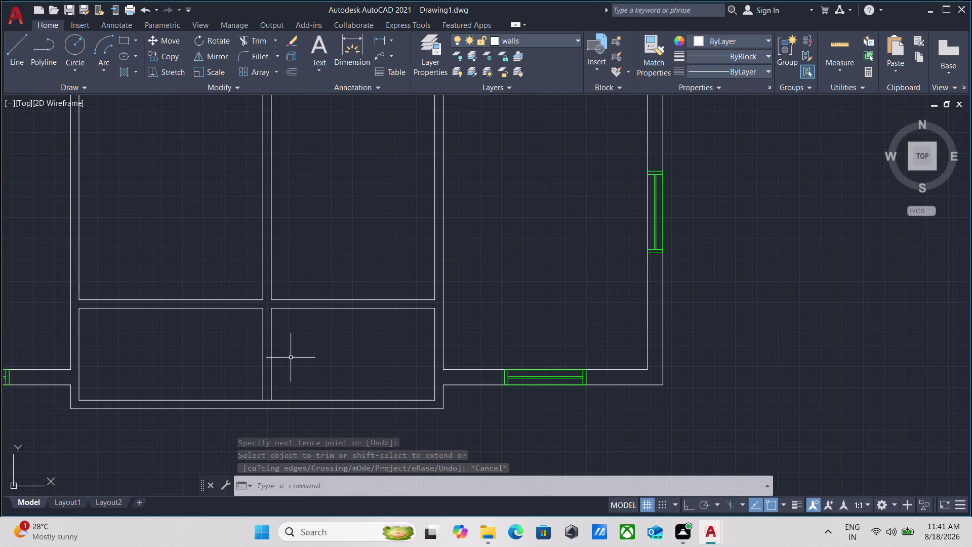
scroll(up, 3)
scroll(down, 3)
middle_drag(294, 351, 320, 382)
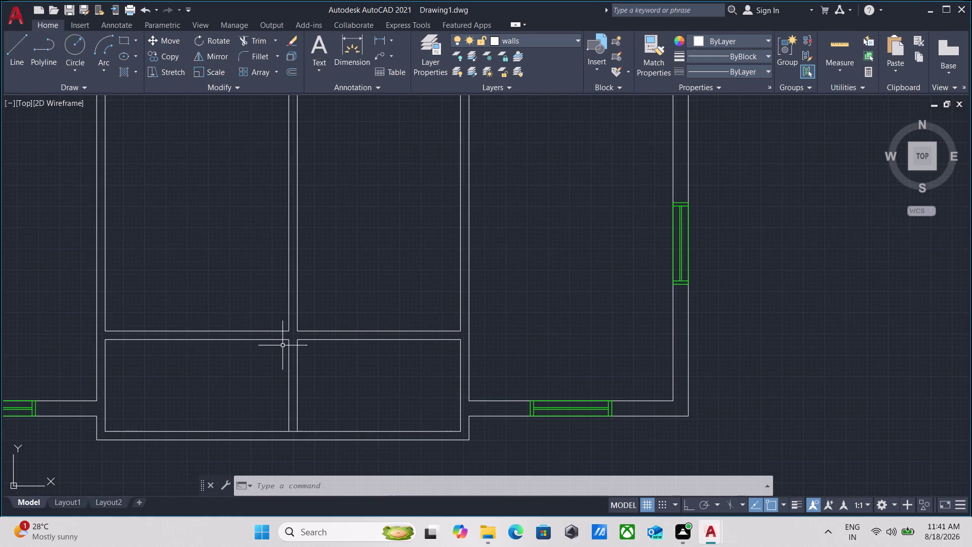
scroll(up, 3)
scroll(down, 3)
Draw a short vertical line across the partition wall thickness above the lower rooms.
middle_drag(347, 344, 323, 360)
key(l)
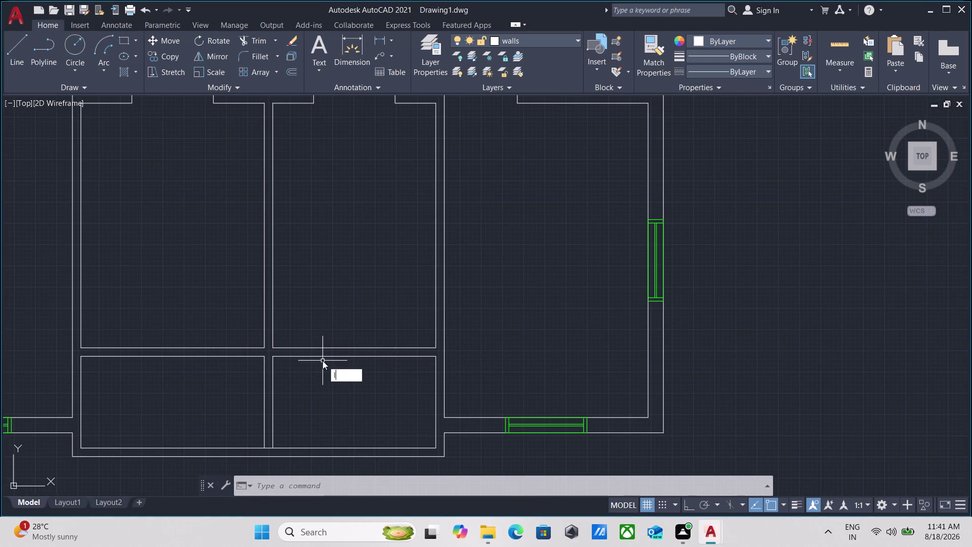
key(Return)
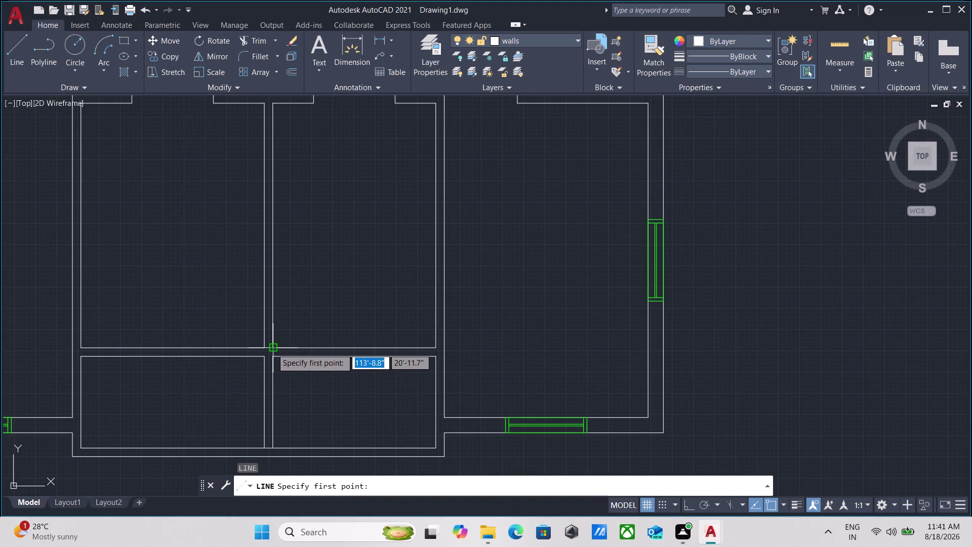
click(335, 348)
scroll(up, 3)
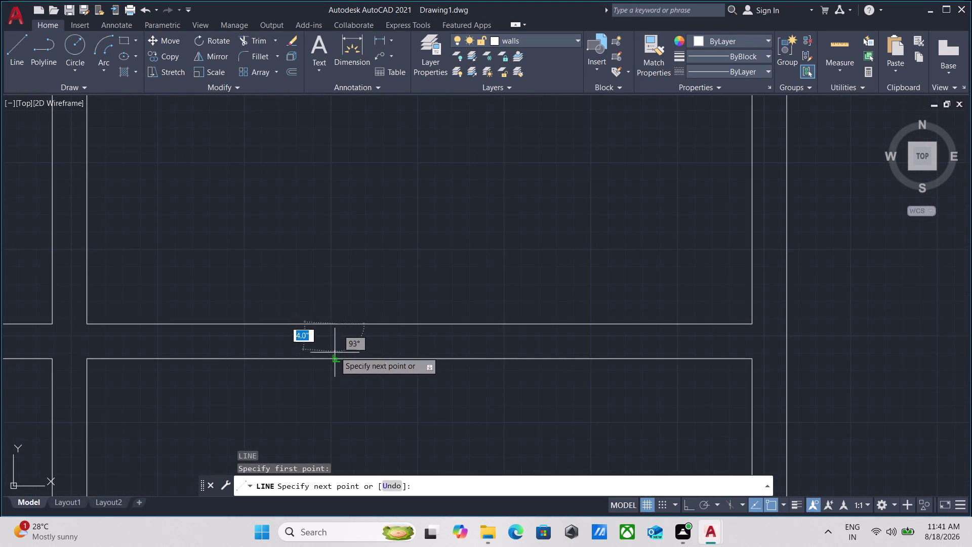
click(336, 359)
key(Escape)
scroll(up, 3)
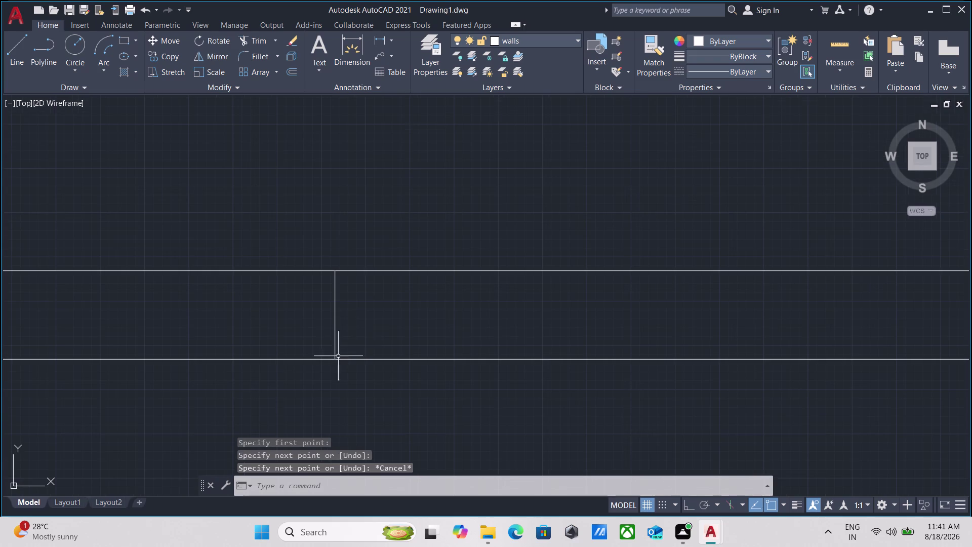
click(360, 330)
key(Escape)
Draw a second cross line above the lower-left room and select it.
scroll(down, 3)
scroll(down, 3)
middle_drag(286, 359, 297, 359)
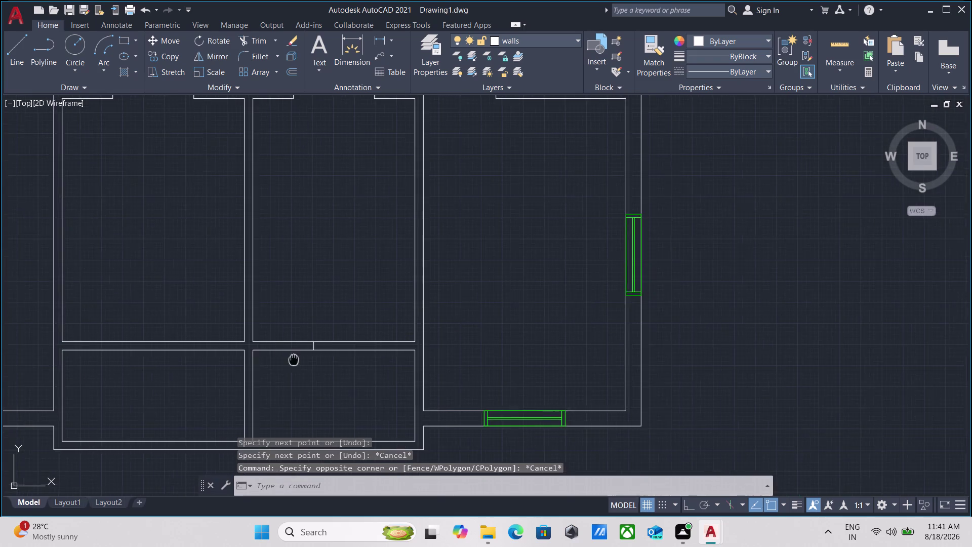
middle_drag(296, 360, 326, 360)
key(l)
key(Return)
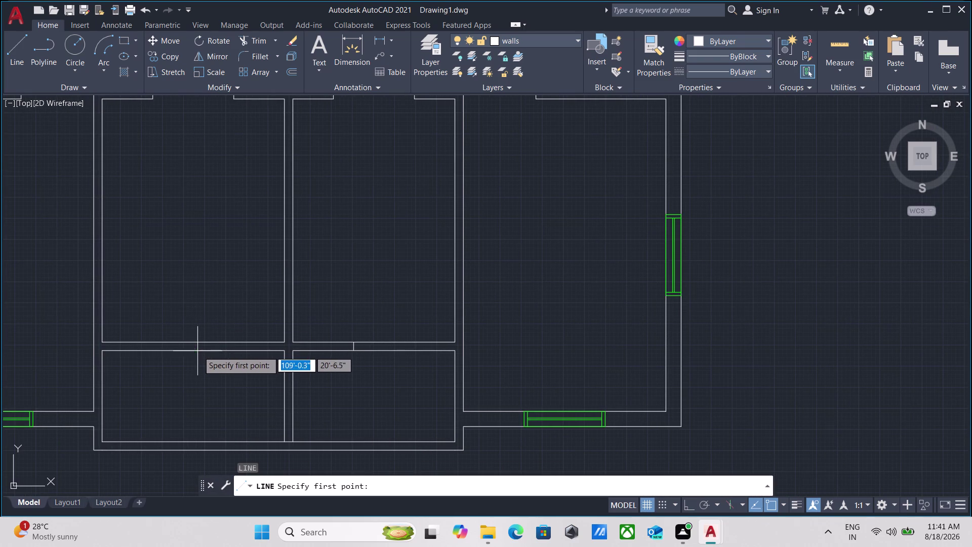
scroll(up, 3)
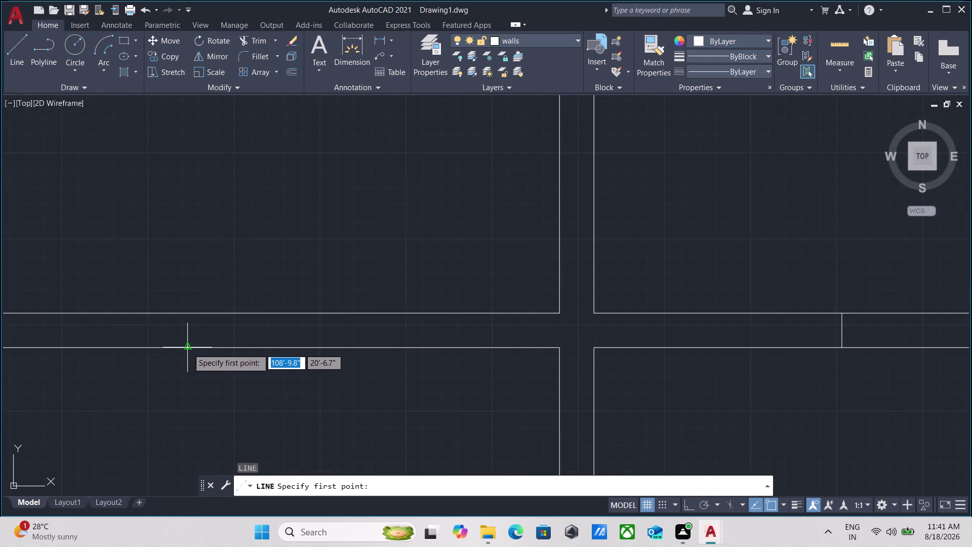
click(188, 348)
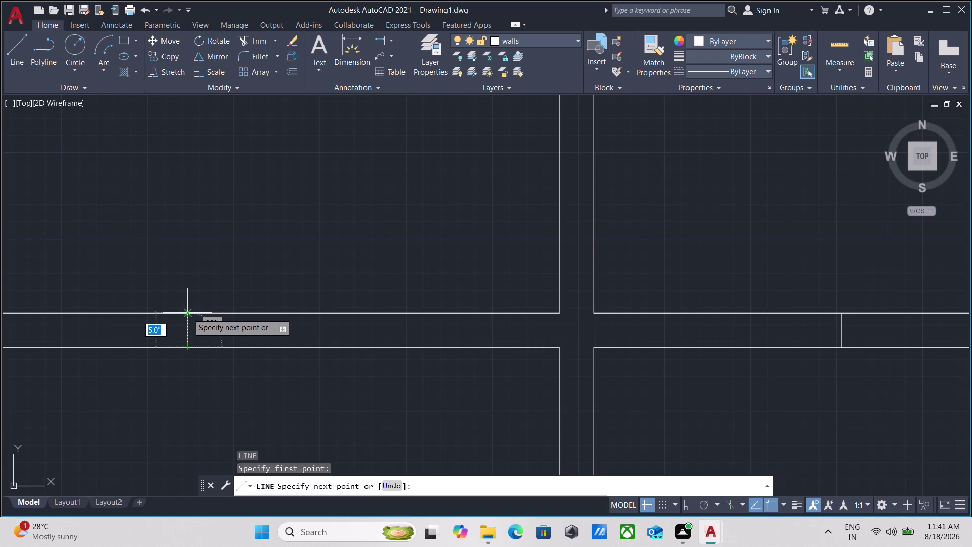
click(188, 313)
key(Escape)
scroll(up, 3)
drag(200, 332, 187, 322)
click(150, 305)
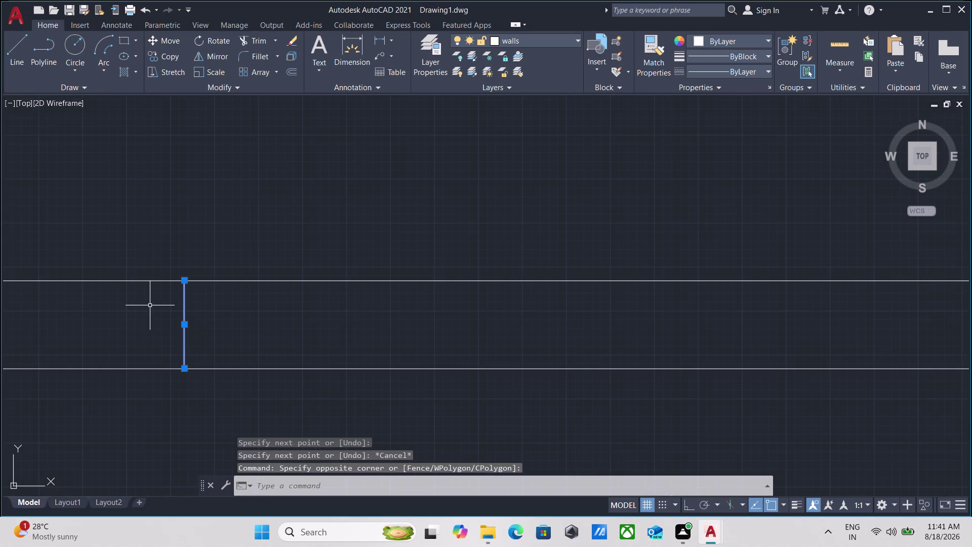
key(o)
key(Return)
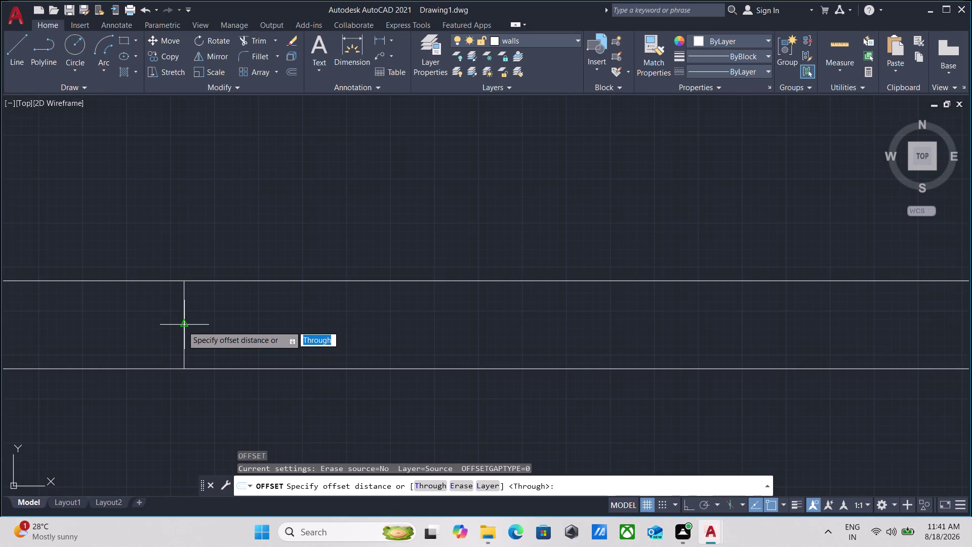
Offset the cross line 2' to frame the doorway width.
click(183, 324)
click(344, 335)
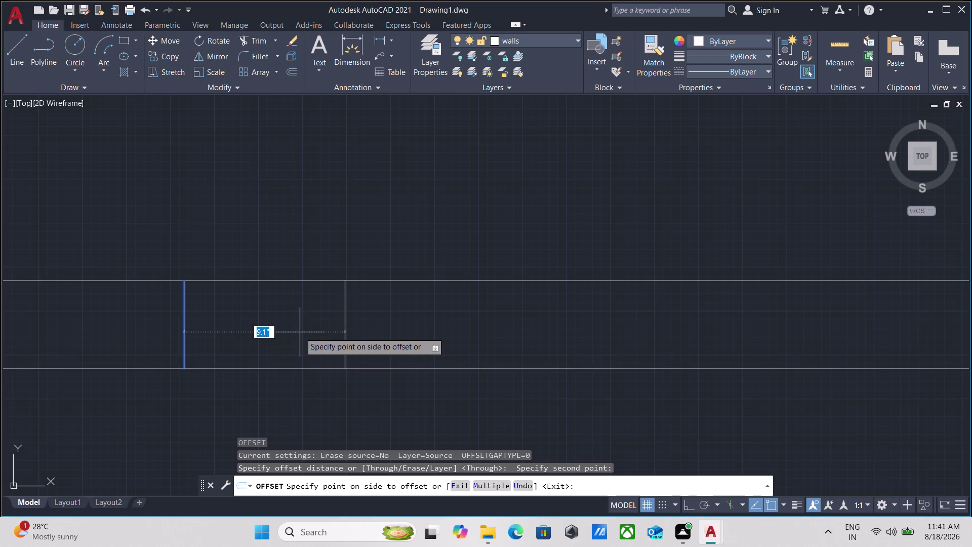
scroll(down, 3)
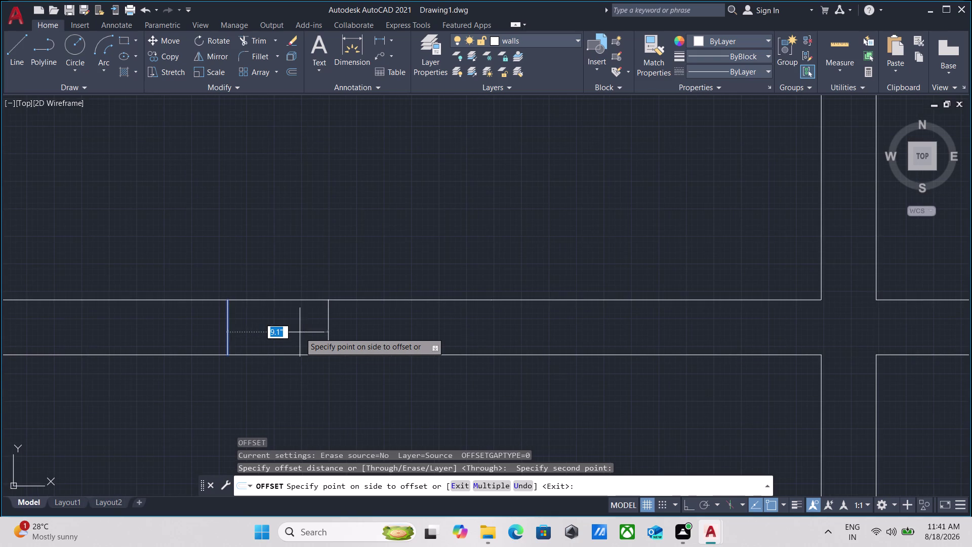
text(2')
key(Return)
scroll(down, 3)
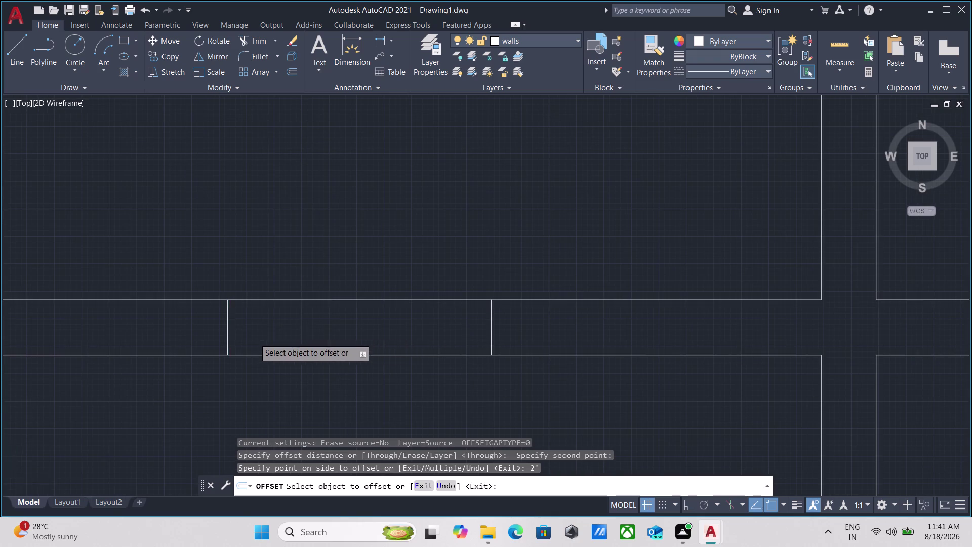
scroll(down, 3)
click(245, 334)
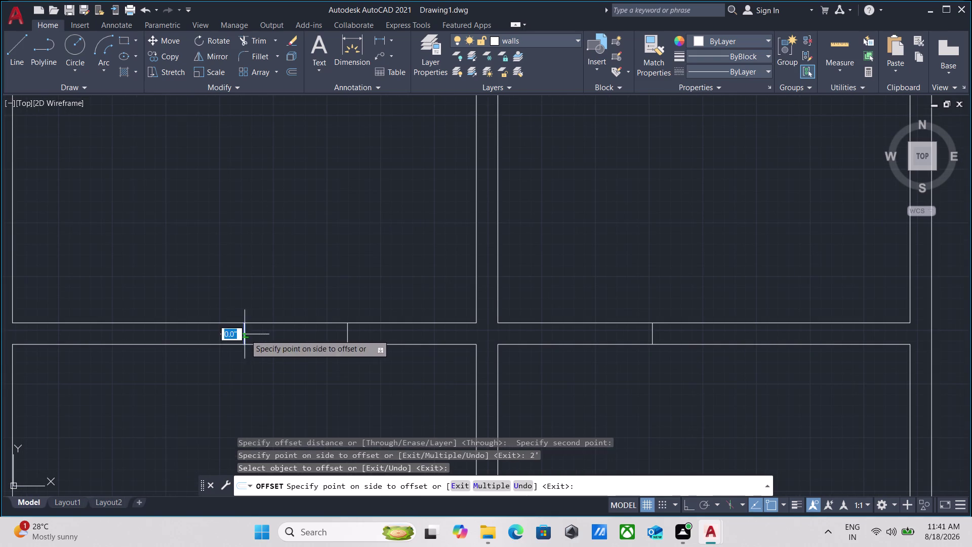
key(2)
key(apostrophe)
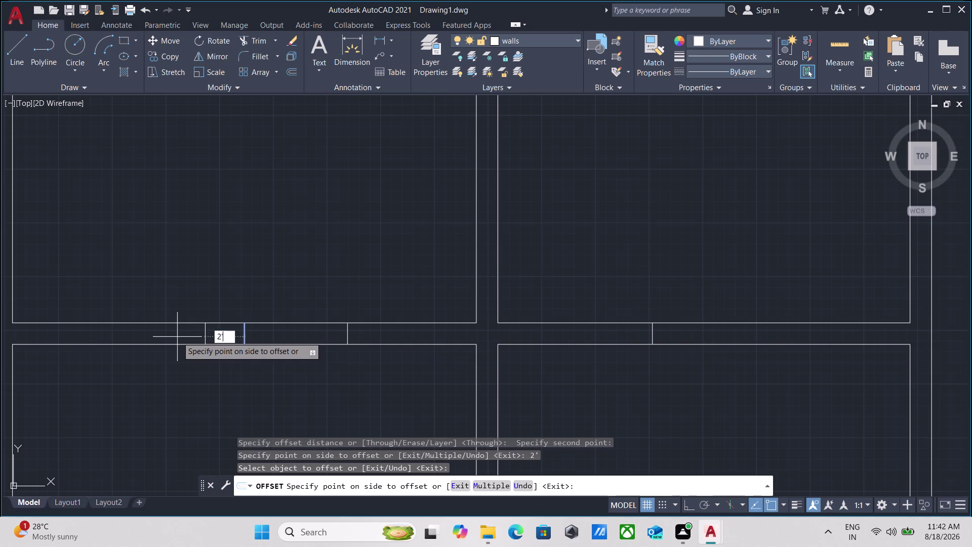
key(Return)
scroll(down, 3)
middle_drag(259, 357, 237, 373)
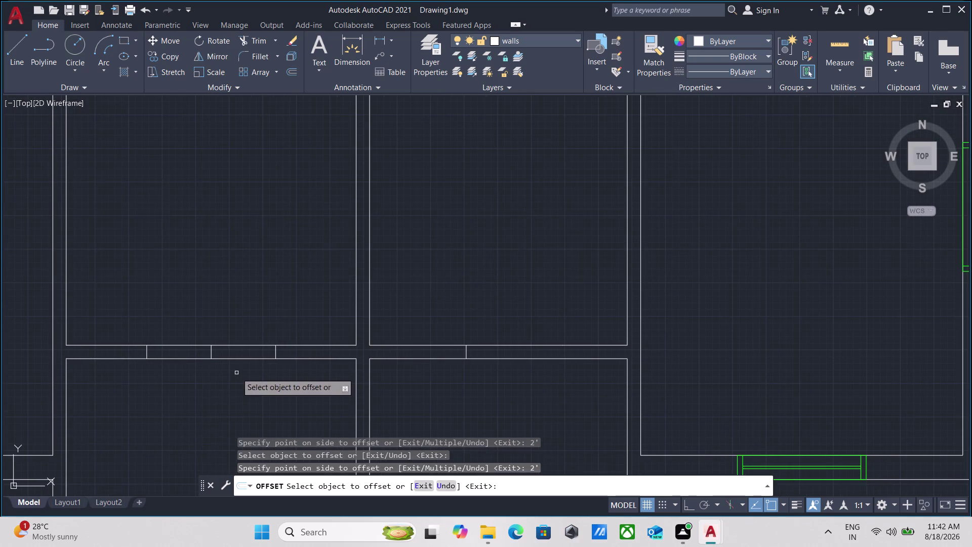
key(Escape)
Fence-trim the wall lines between the two cross lines to open the doorway.
text(tr)
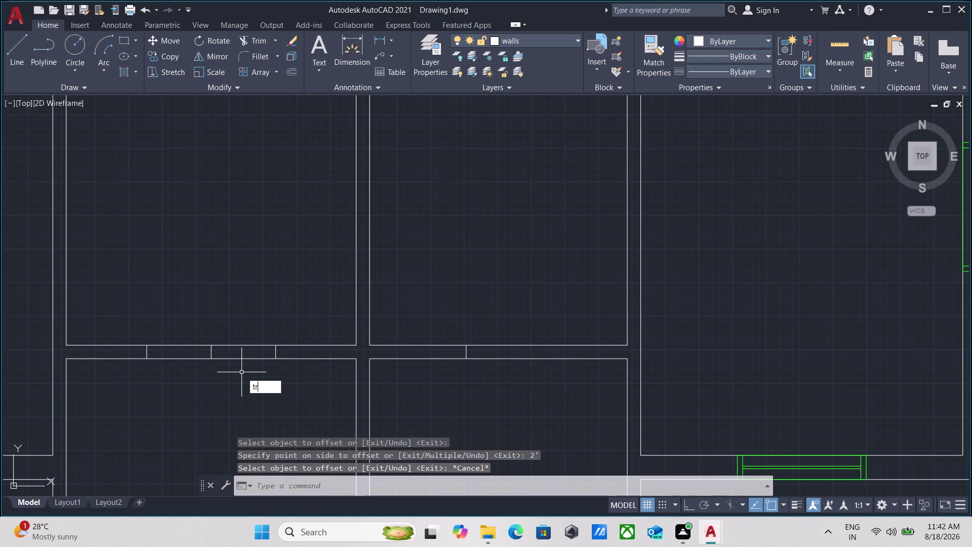
key(Return)
click(247, 364)
click(239, 301)
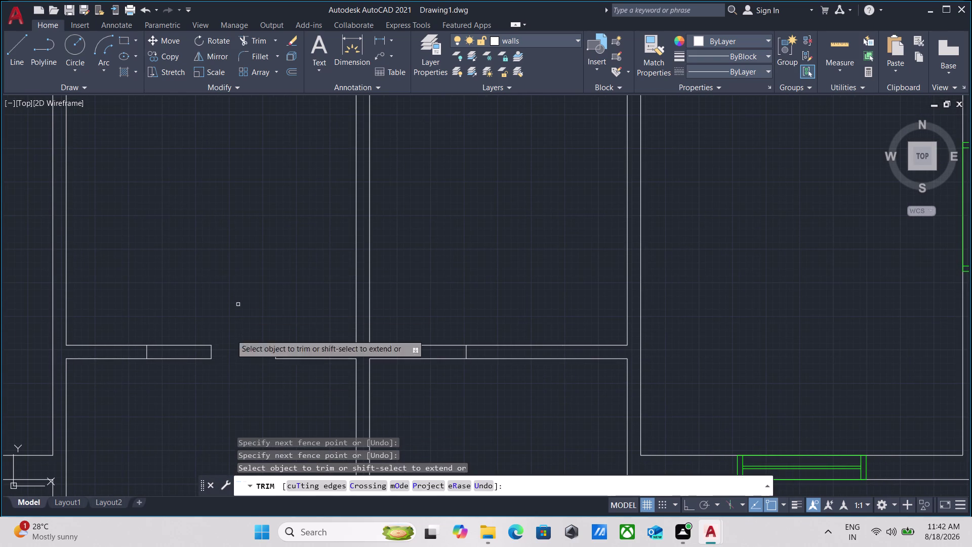
drag(207, 388, 204, 383)
click(183, 322)
click(218, 345)
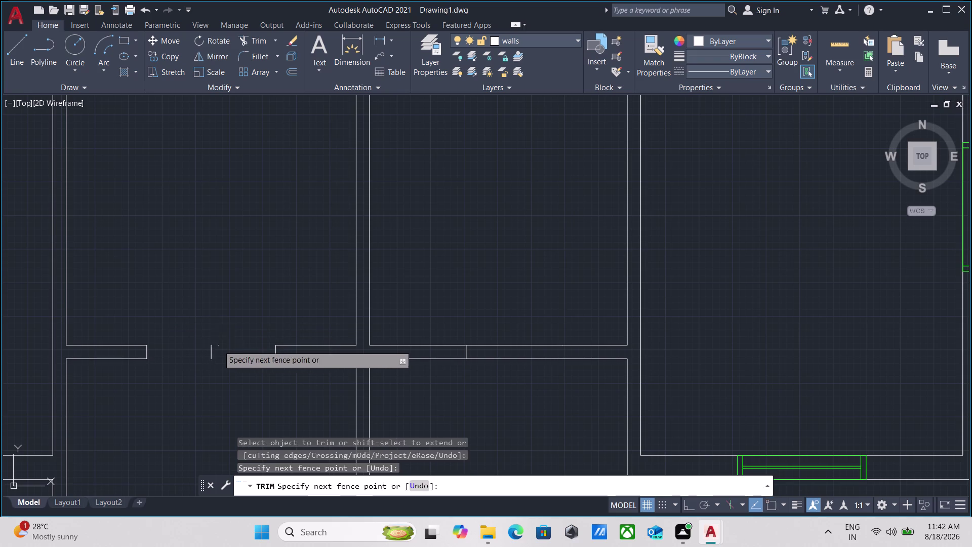
click(196, 347)
key(Escape)
scroll(down, 3)
scroll(up, 3)
scroll(up, 3)
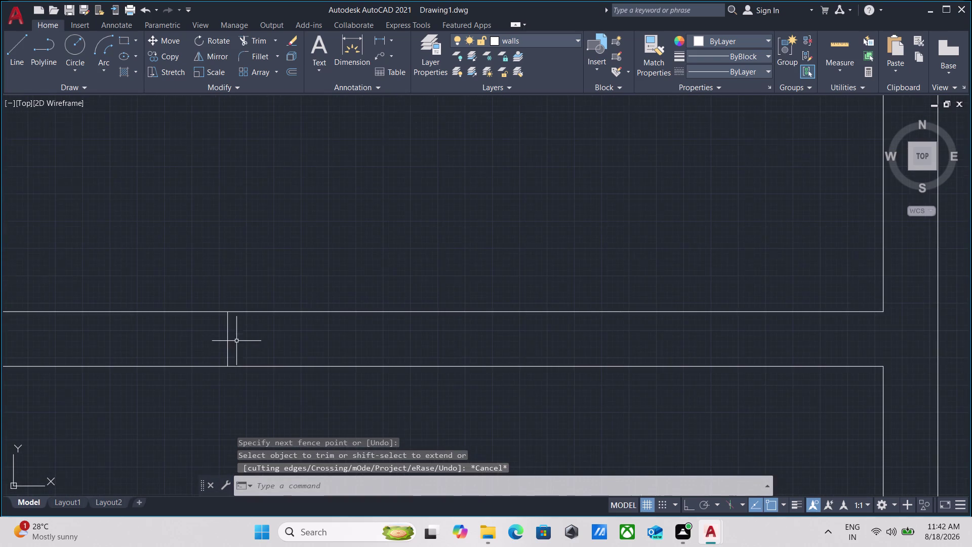
Offset the cross line 2' to the right and 2' to the left.
click(241, 340)
click(199, 331)
key(o)
key(Return)
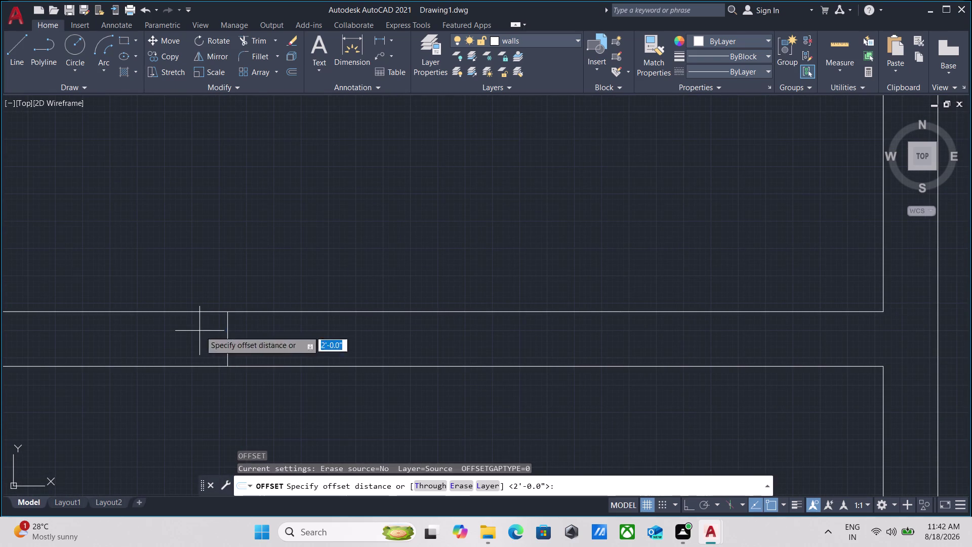
click(227, 338)
click(291, 346)
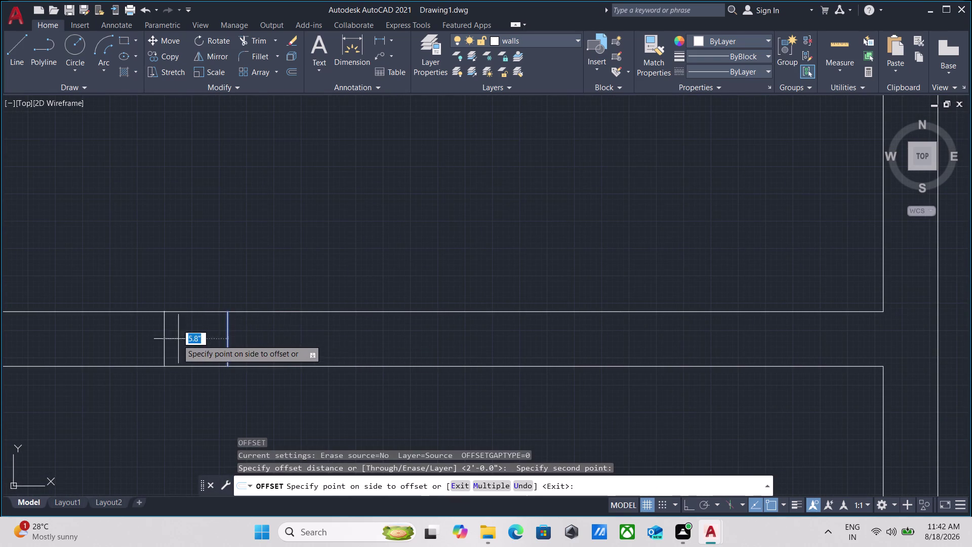
key(2)
key(apostrophe)
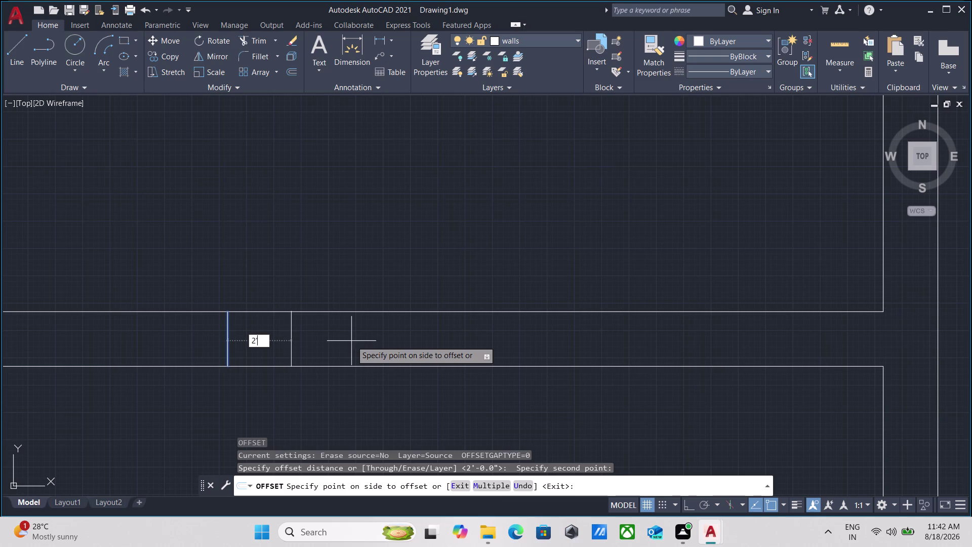
key(Return)
click(228, 340)
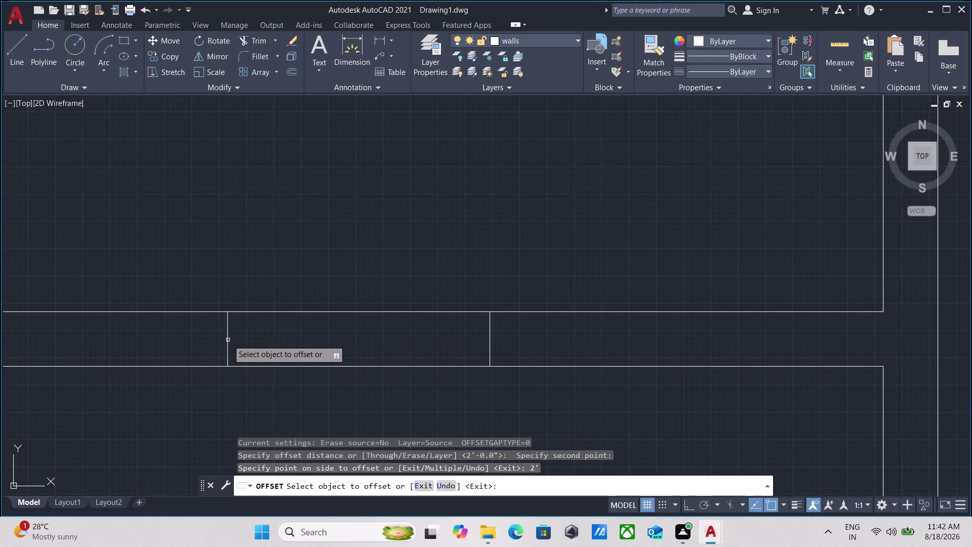
key(2)
key(apostrophe)
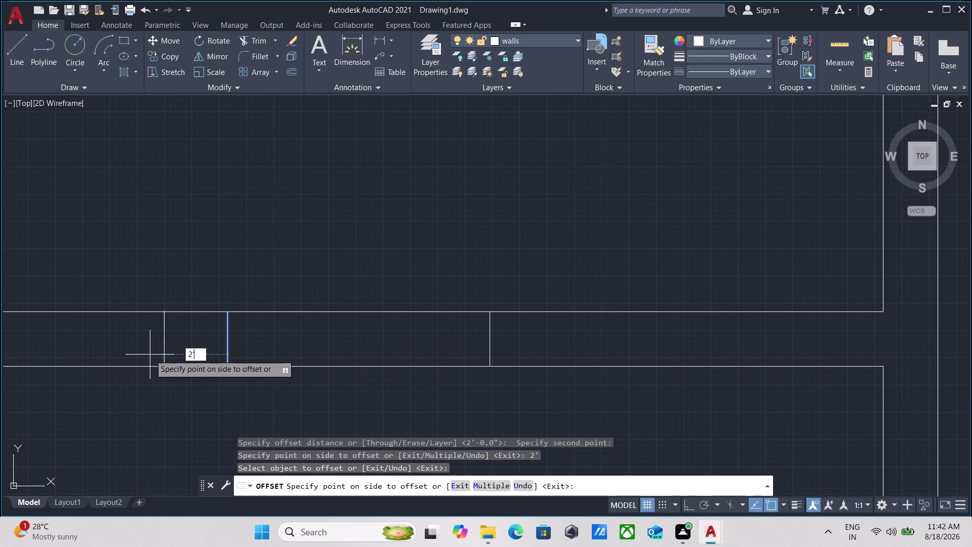
key(Return)
scroll(down, 3)
key(Escape)
Fence-trim the wall lines between the offset lines to cut a 2-foot doorway.
middle_drag(210, 371, 327, 380)
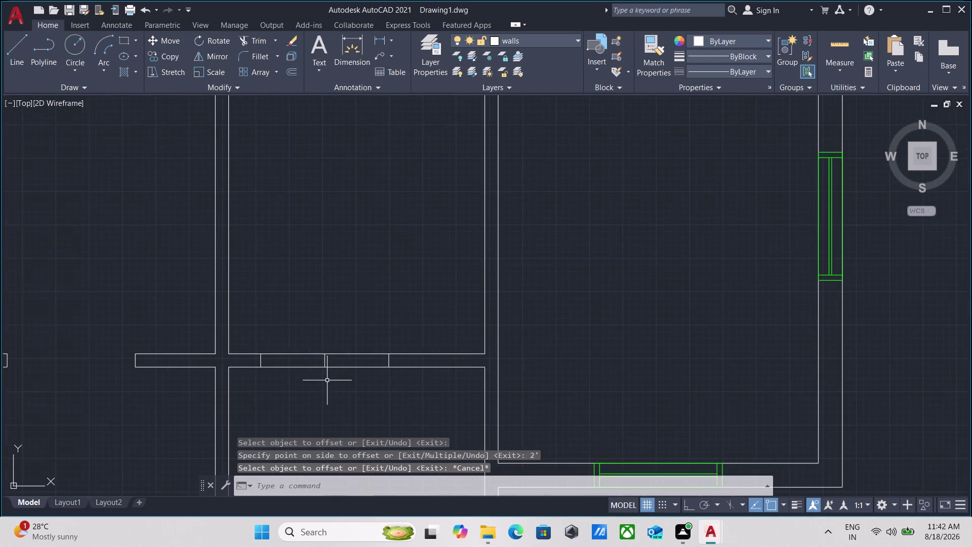
scroll(down, 3)
middle_click(320, 380)
scroll(down, 3)
scroll(up, 3)
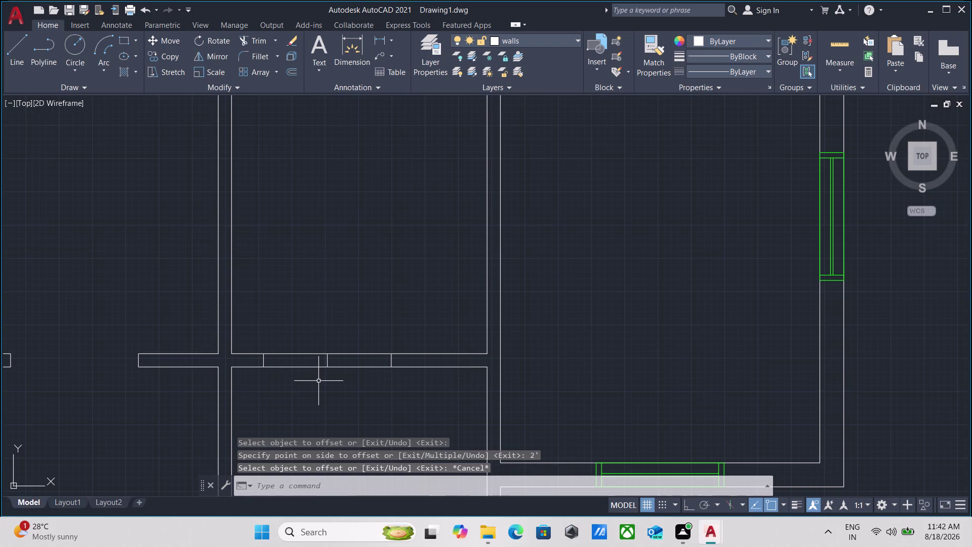
key(t)
key(r)
key(Return)
click(296, 383)
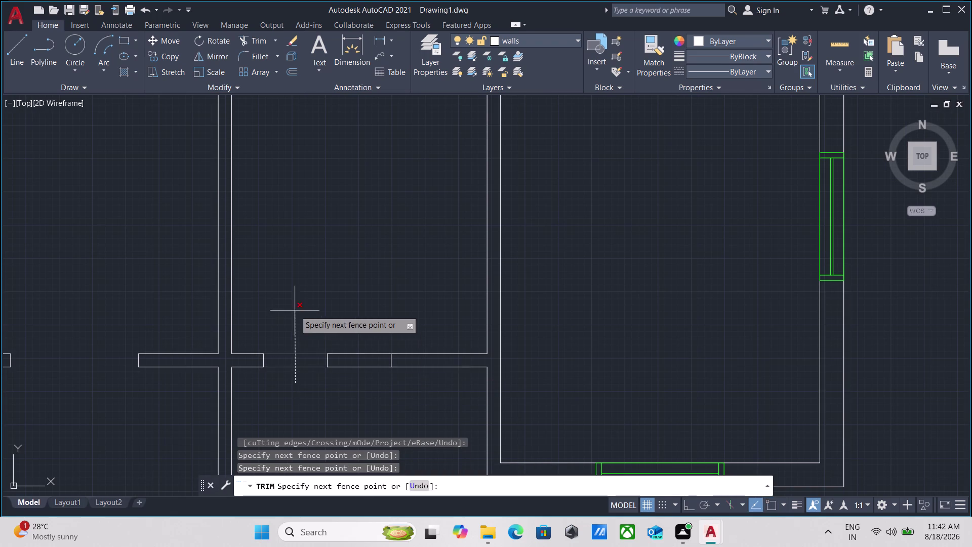
click(295, 311)
click(339, 386)
click(345, 308)
click(345, 351)
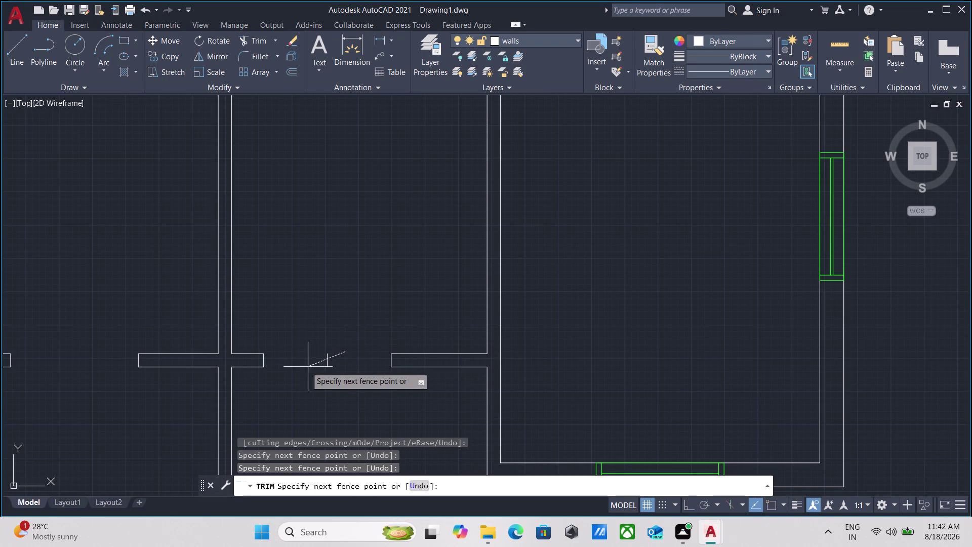
click(304, 366)
scroll(down, 3)
key(Escape)
scroll(up, 3)
scroll(down, 3)
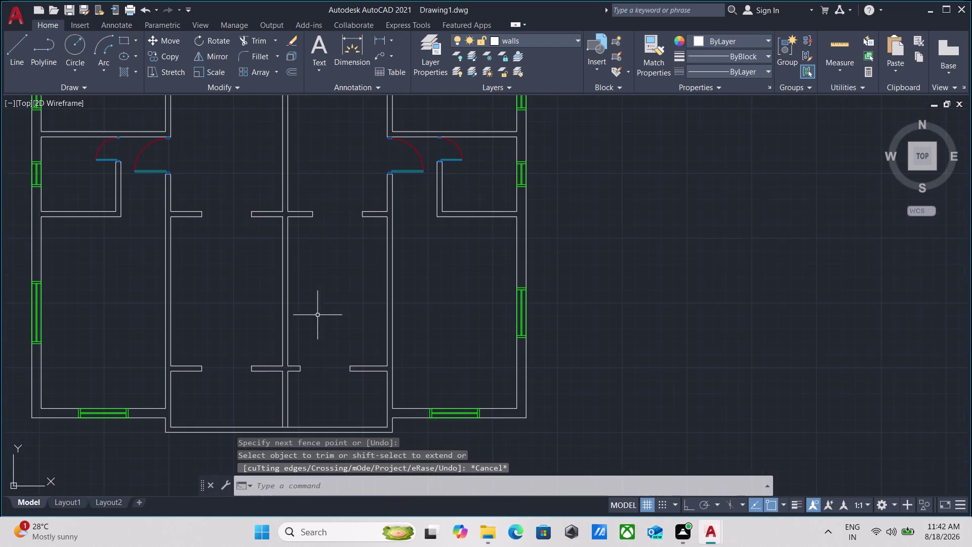
Window-select the purple lift door frame pieces.
middle_drag(317, 314, 323, 376)
scroll(down, 3)
middle_drag(325, 363, 311, 456)
scroll(up, 3)
middle_drag(327, 207, 292, 360)
scroll(up, 3)
middle_drag(317, 260, 295, 357)
drag(356, 356, 348, 331)
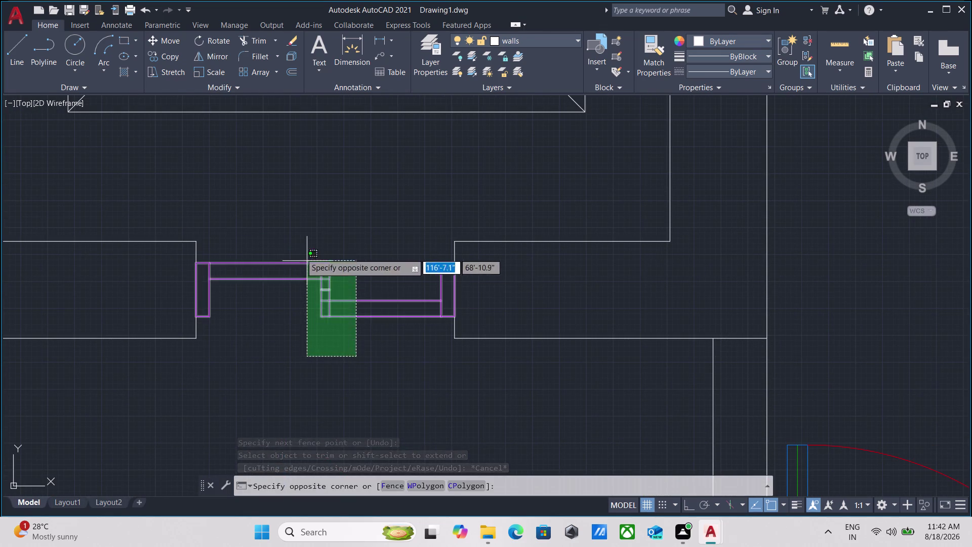
click(300, 252)
Copy the lift door from its corner to the lower-room wall opening corner.
key(c)
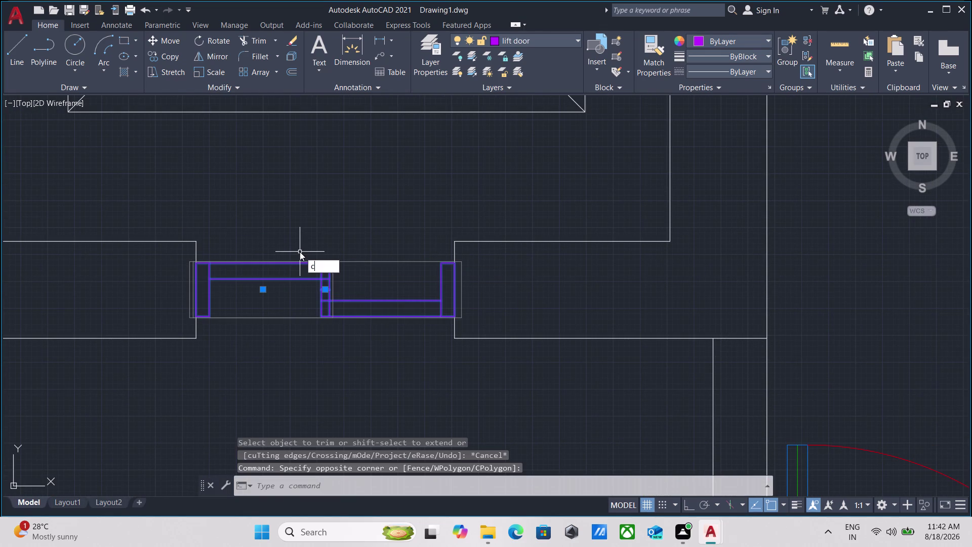
key(o)
key(Return)
click(196, 320)
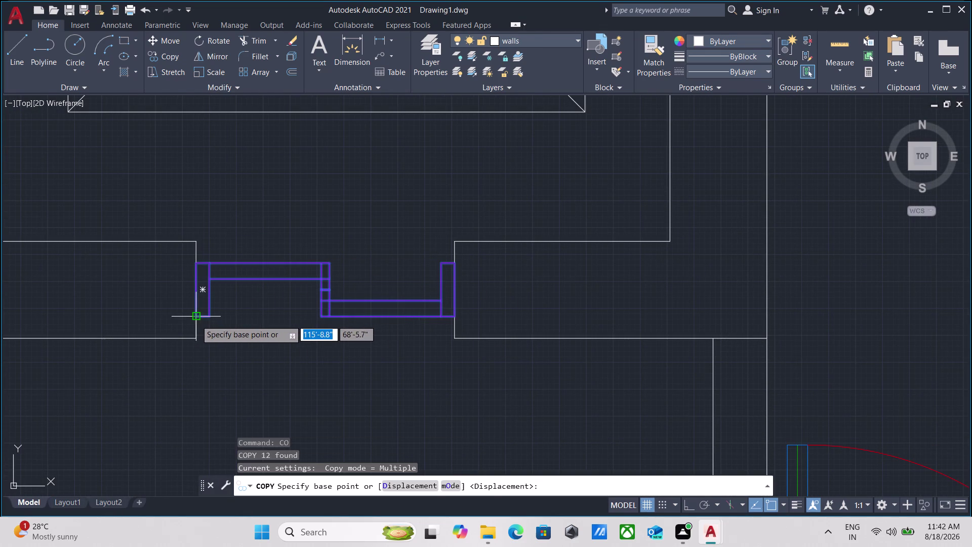
scroll(down, 3)
middle_drag(285, 405, 298, 198)
scroll(down, 3)
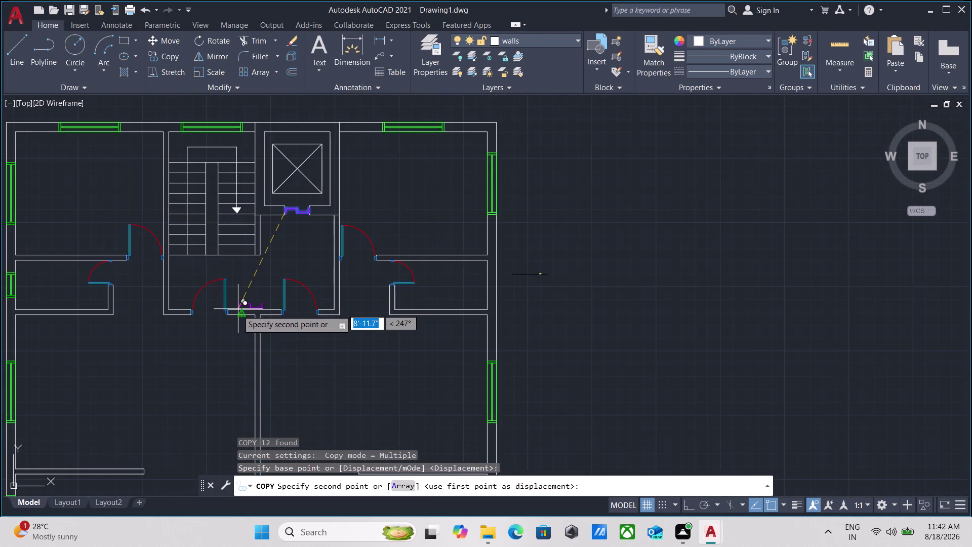
middle_drag(199, 351, 264, 211)
scroll(down, 3)
middle_drag(245, 310, 292, 129)
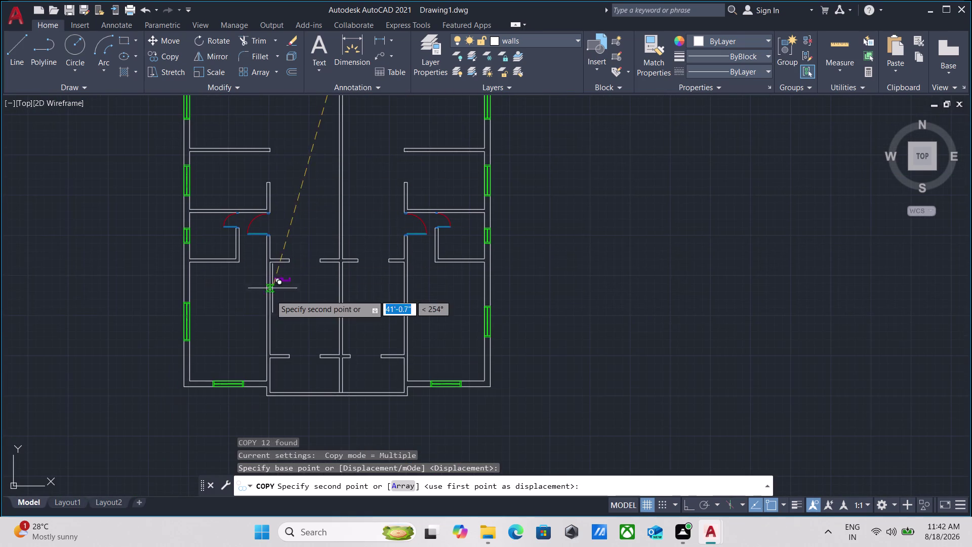
scroll(up, 3)
scroll(up, 3)
middle_drag(288, 367, 295, 305)
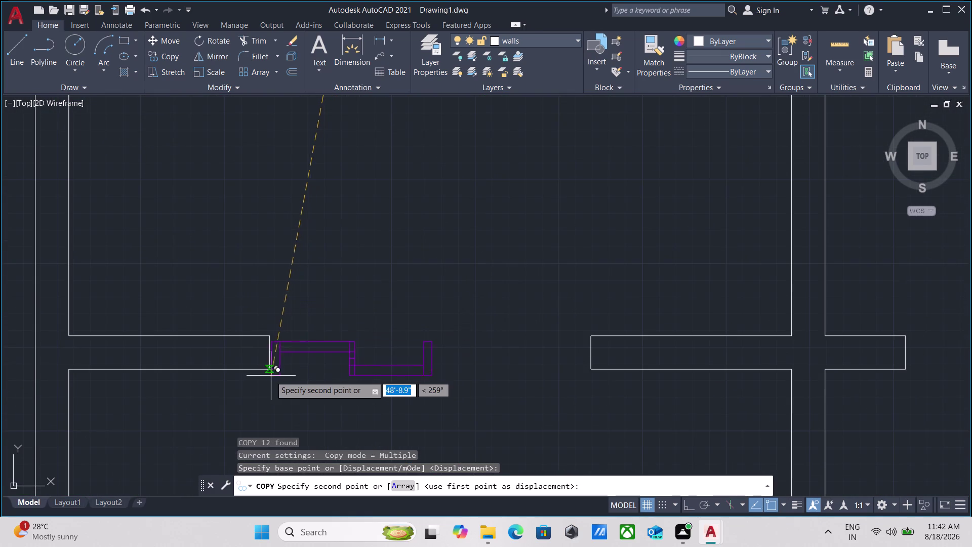
click(267, 366)
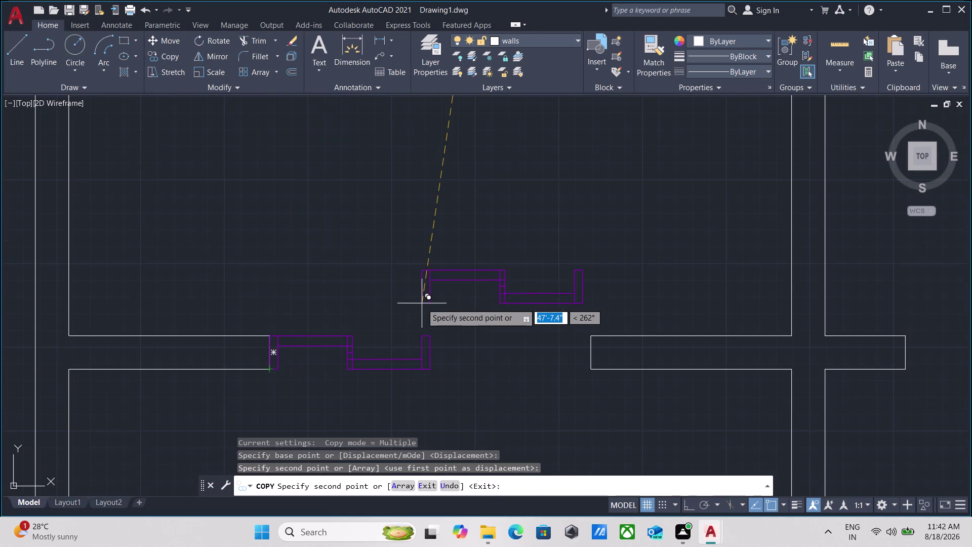
key(Escape)
drag(433, 389, 397, 359)
click(327, 327)
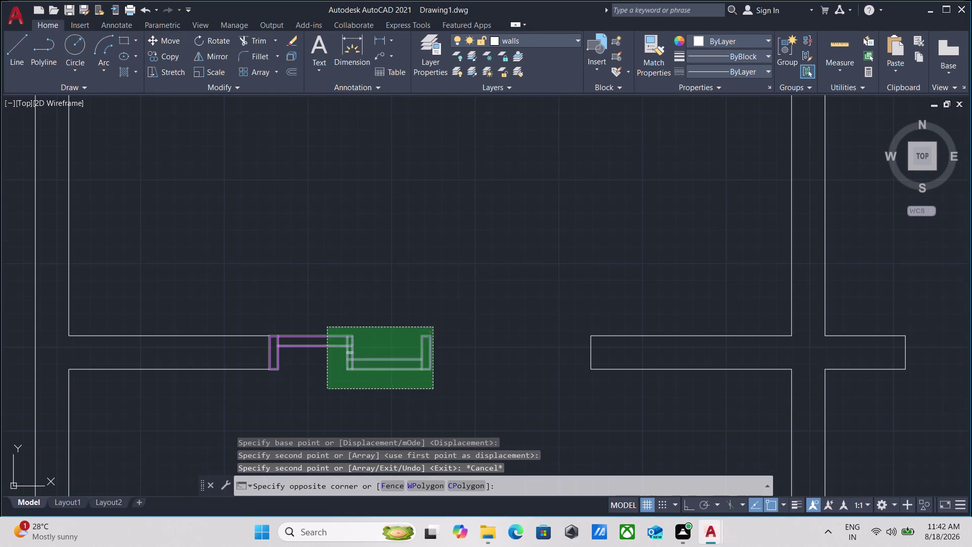
text(sc)
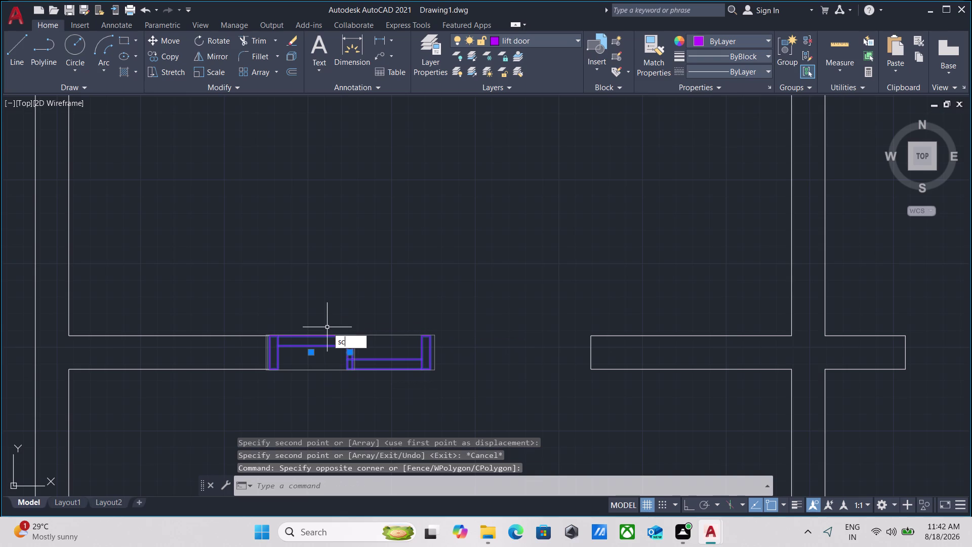
text(ak)
key(BackSpace)
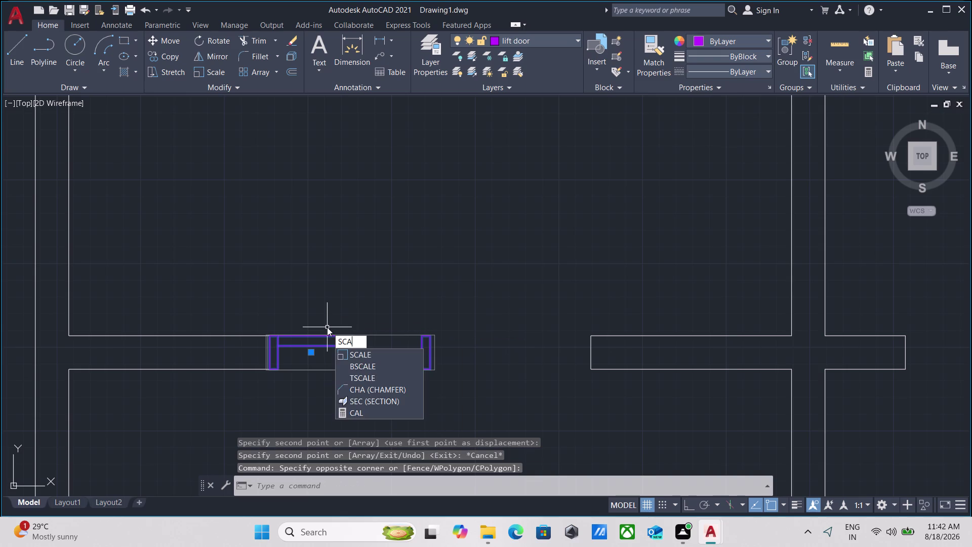
text(le)
key(Return)
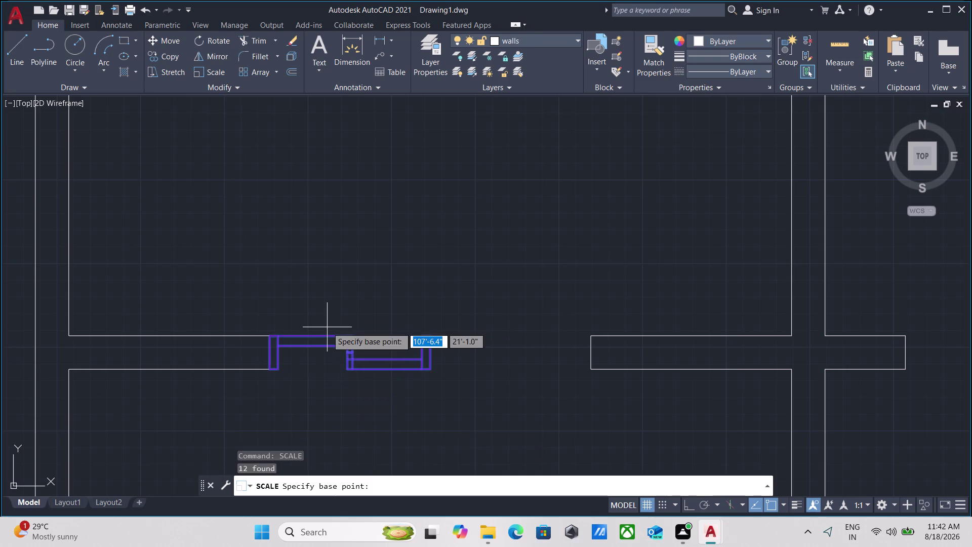
scroll(up, 3)
click(239, 345)
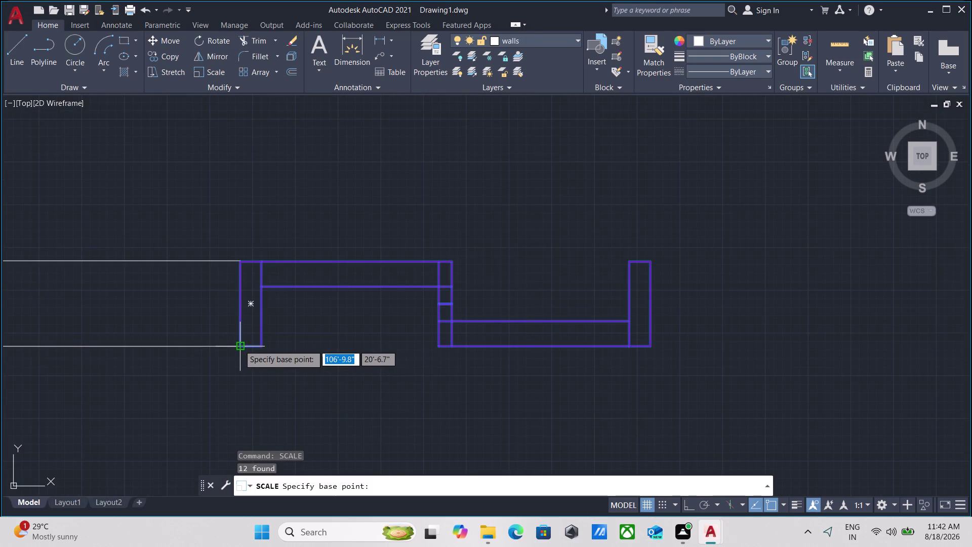
scroll(down, 3)
middle_drag(411, 342, 328, 343)
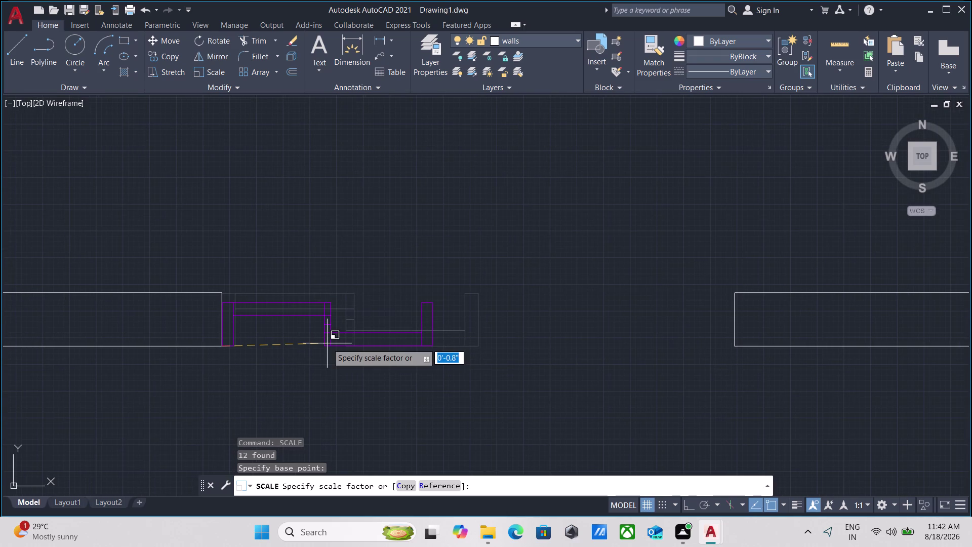
key(F7)
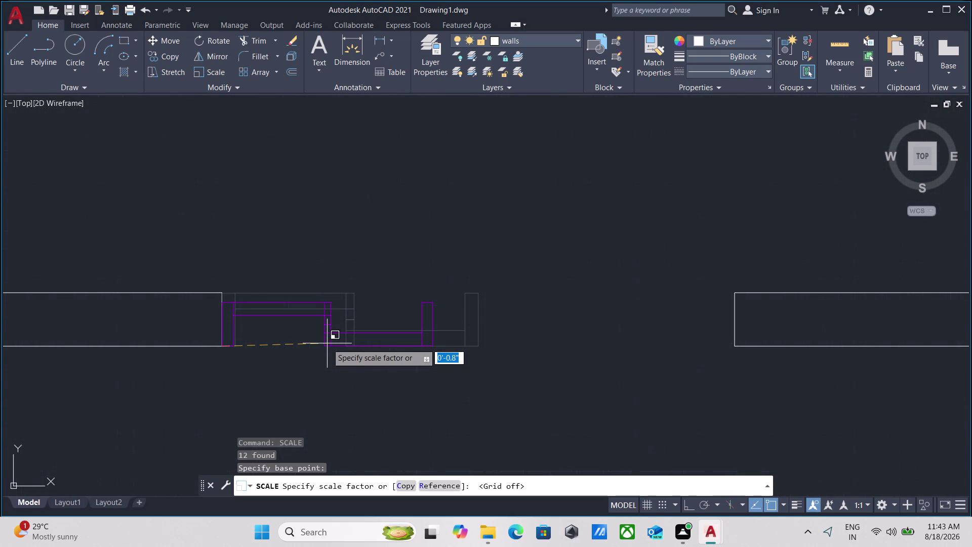
key(F8)
middle_drag(367, 353, 283, 369)
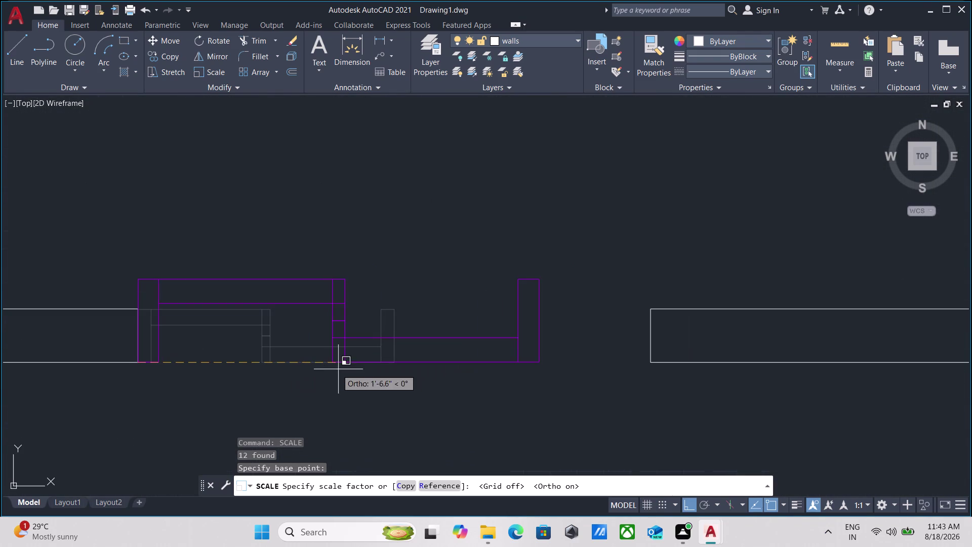
key(r)
key(Return)
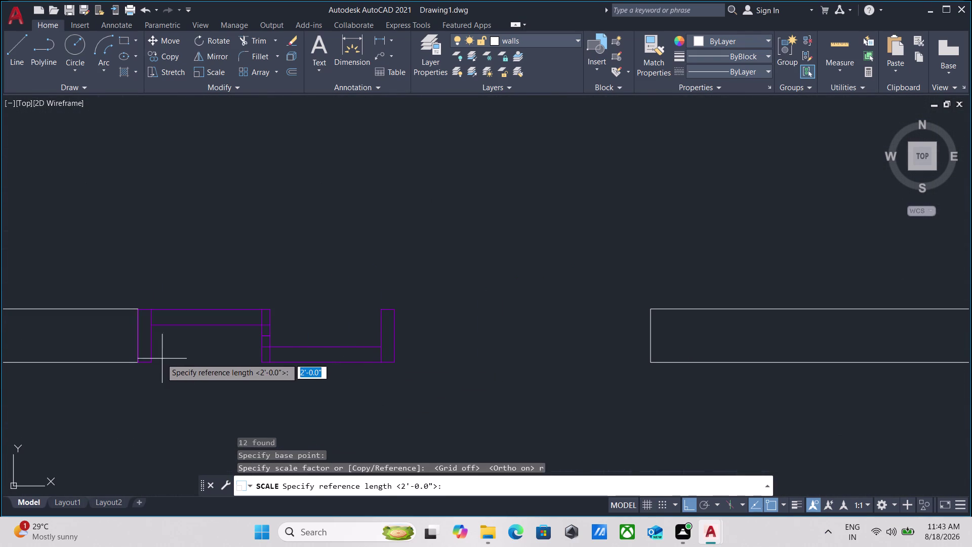
click(137, 364)
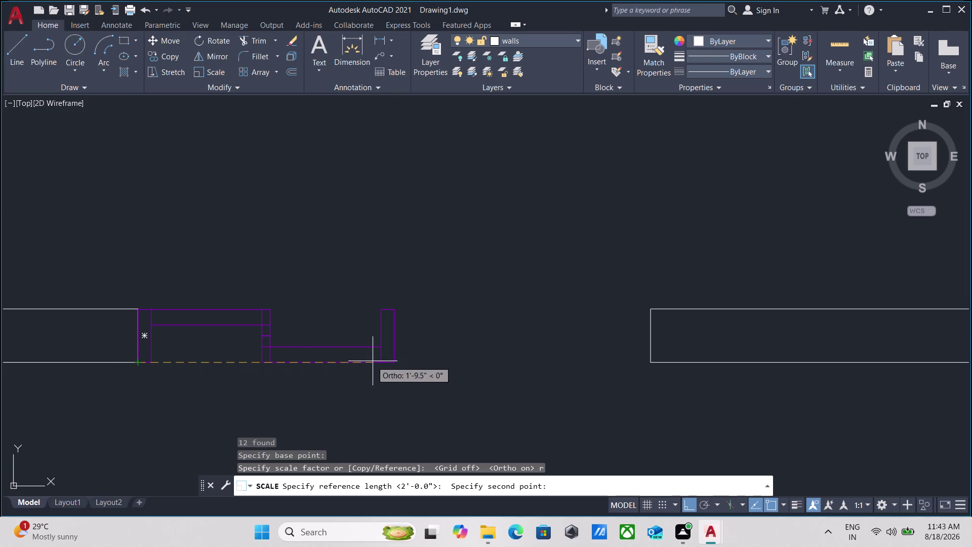
click(395, 363)
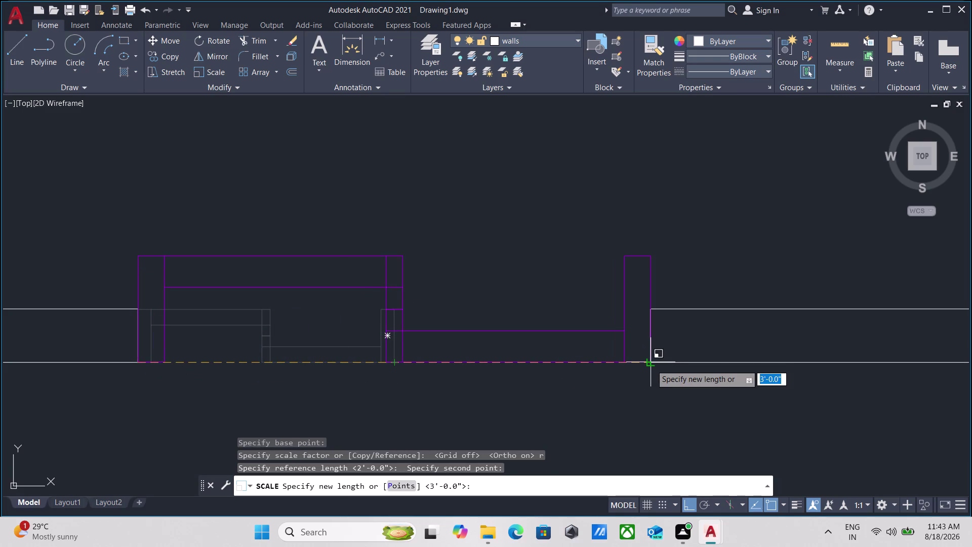
scroll(down, 3)
middle_drag(552, 360, 266, 344)
scroll(down, 3)
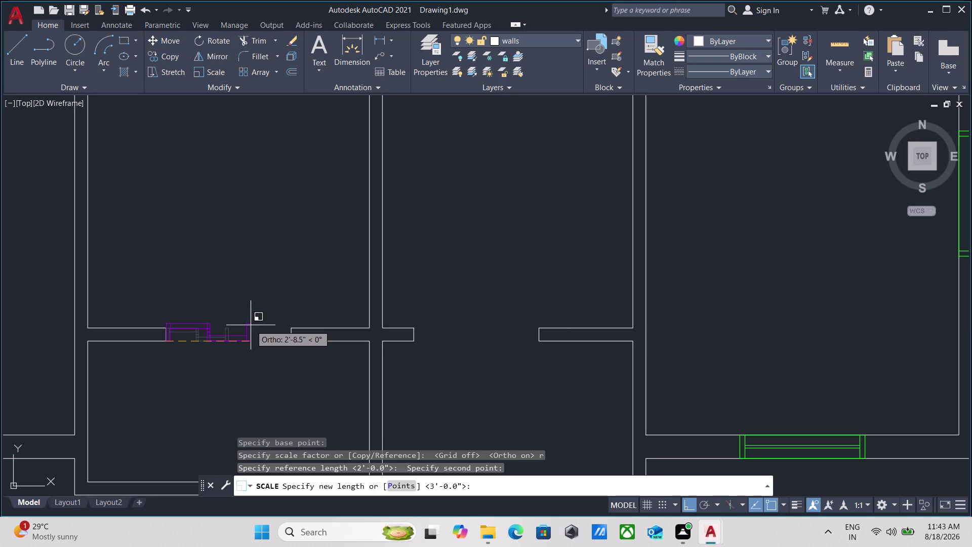
key(Escape)
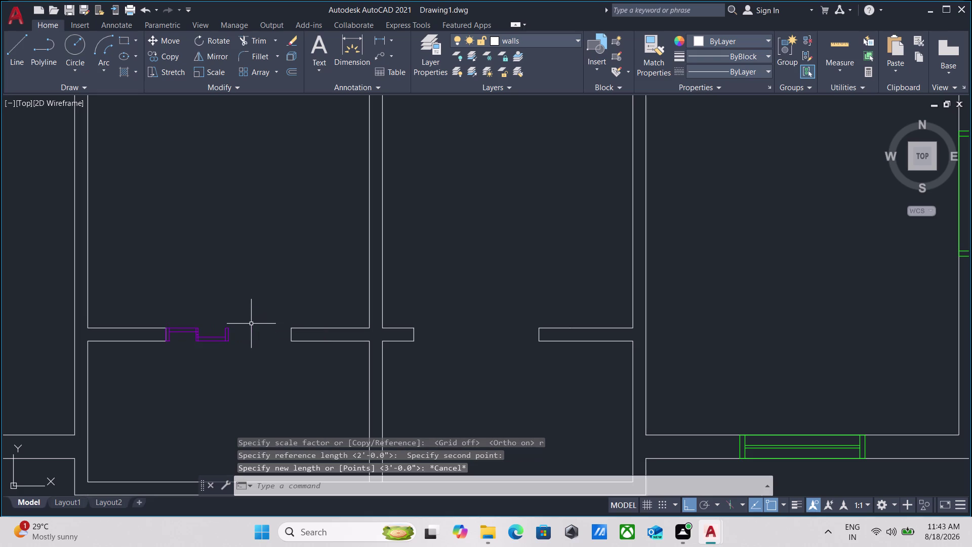
Select the copied lift door frame and erase it via the right-click menu.
scroll(up, 3)
scroll(up, 3)
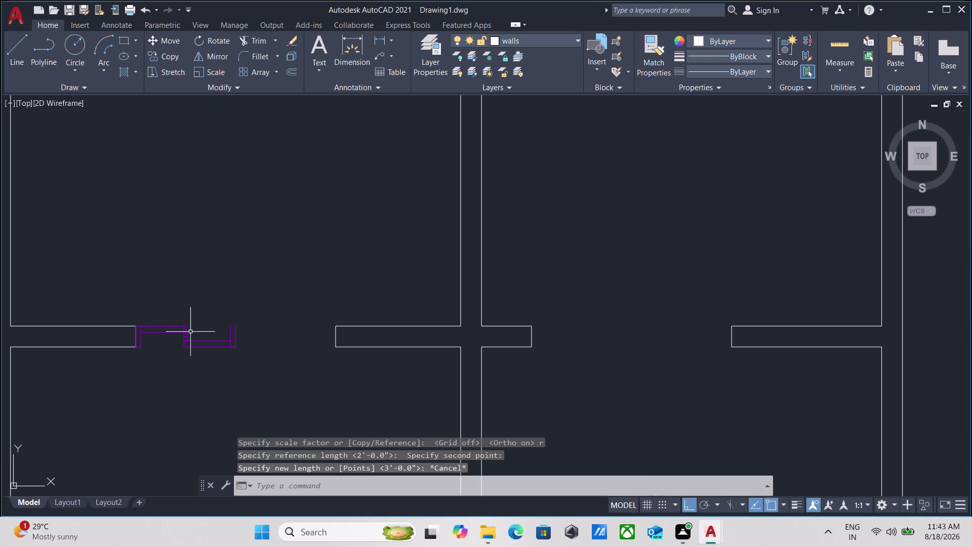
scroll(up, 3)
drag(187, 296, 156, 322)
scroll(up, 3)
scroll(down, 3)
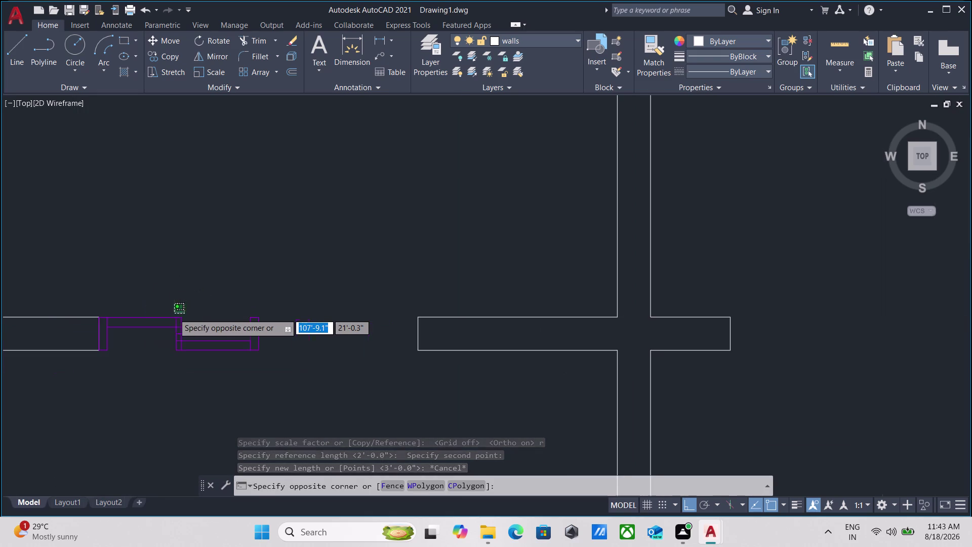
key(Escape)
drag(302, 383, 272, 363)
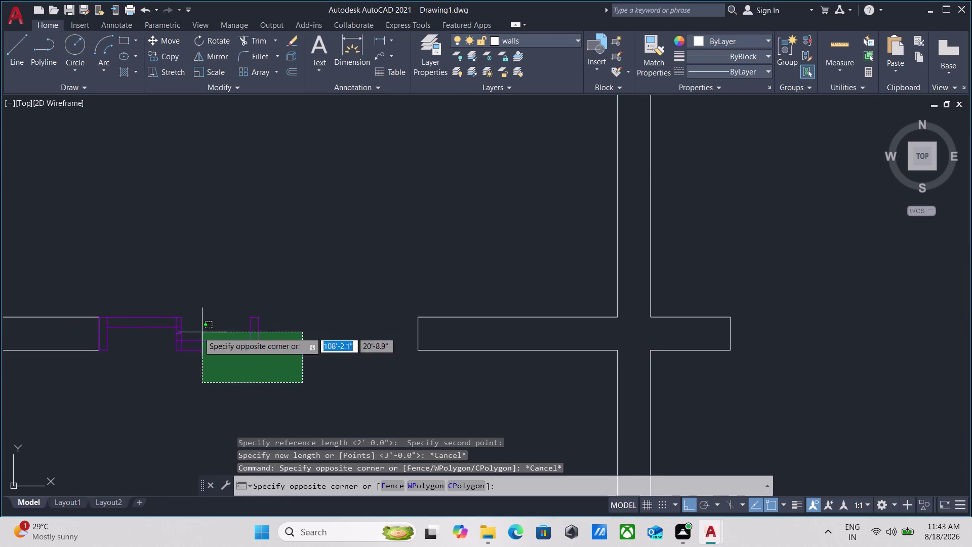
click(168, 324)
middle_drag(169, 325, 193, 327)
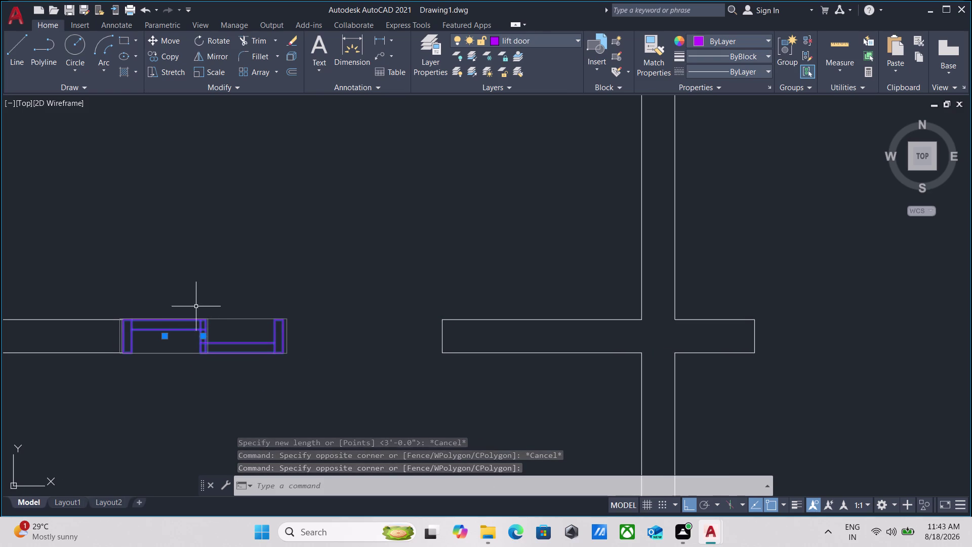
scroll(up, 3)
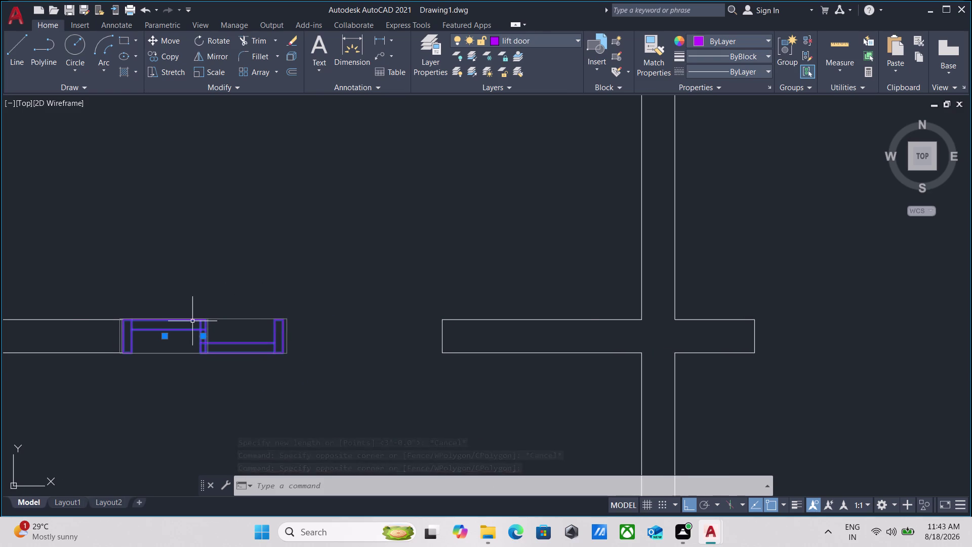
scroll(down, 3)
right_click(257, 289)
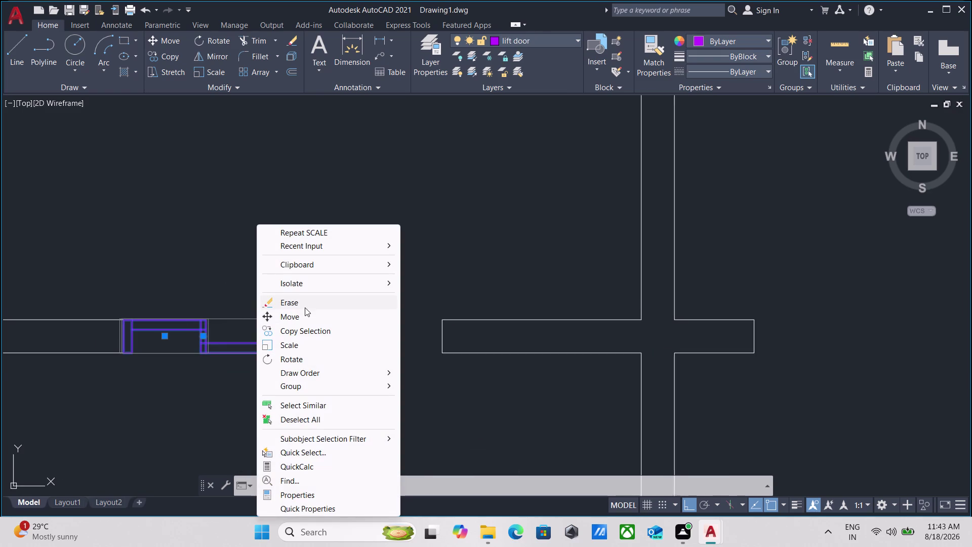
click(305, 300)
Zoom back out over the floor plan and minimise AutoCAD to the desktop.
scroll(down, 3)
scroll(up, 3)
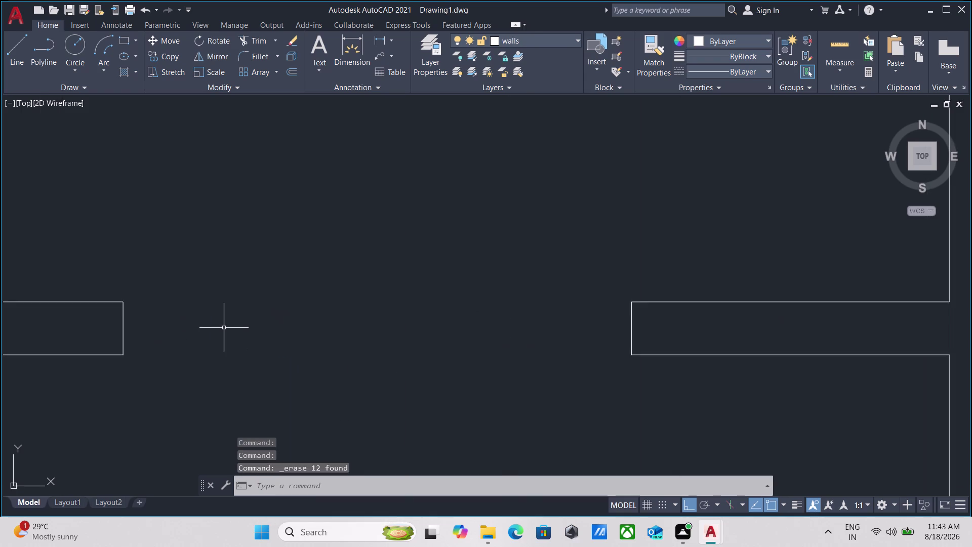
scroll(down, 3)
middle_drag(225, 326, 152, 287)
scroll(down, 3)
scroll(up, 3)
scroll(down, 3)
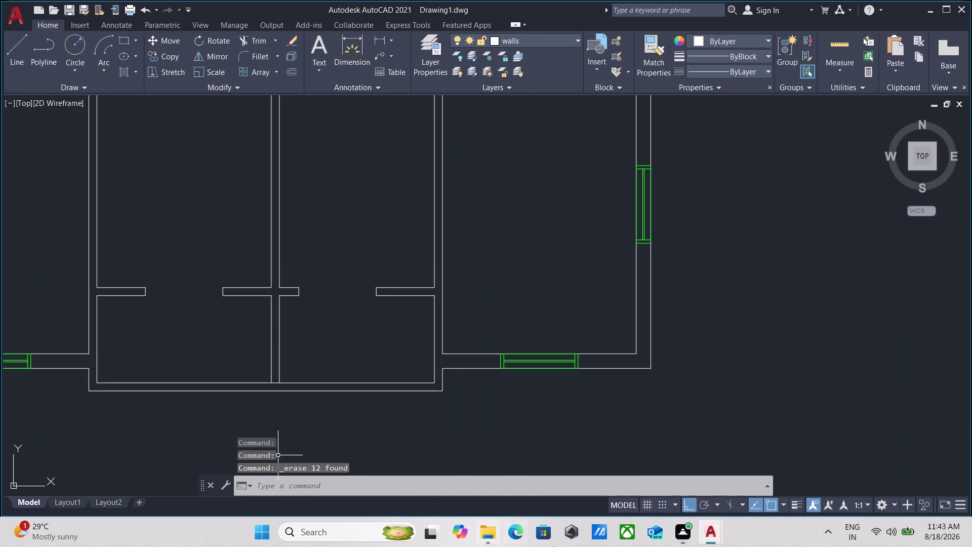
click(751, 481)
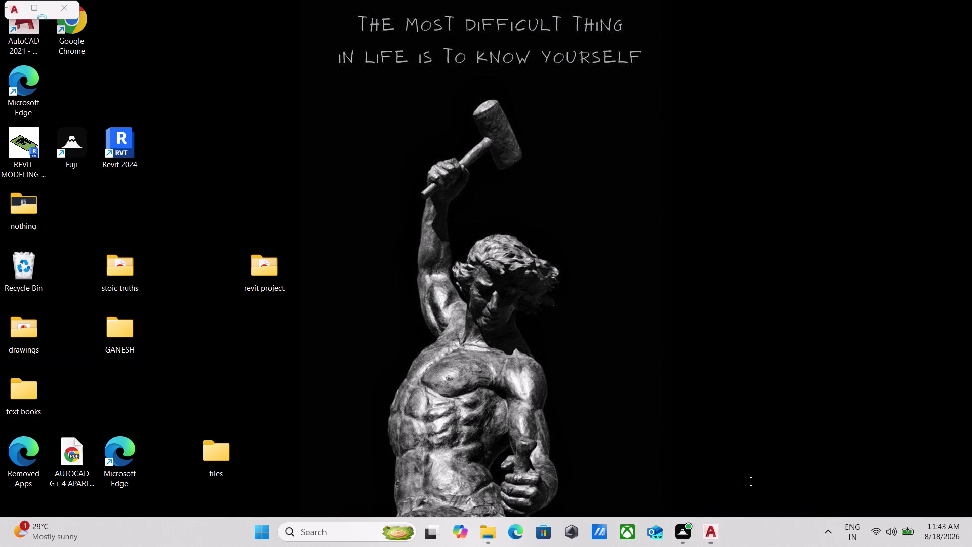
scroll(down, 3)
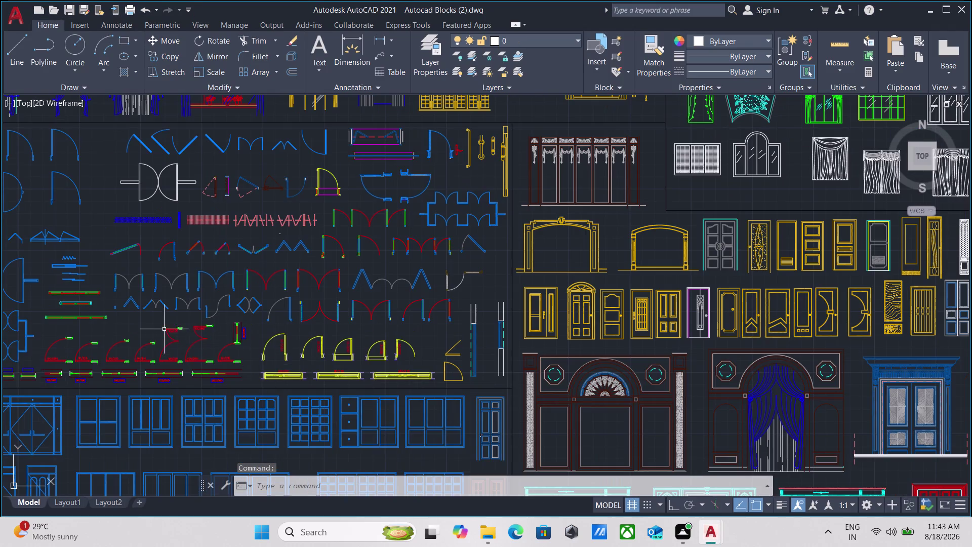
scroll(up, 3)
scroll(down, 3)
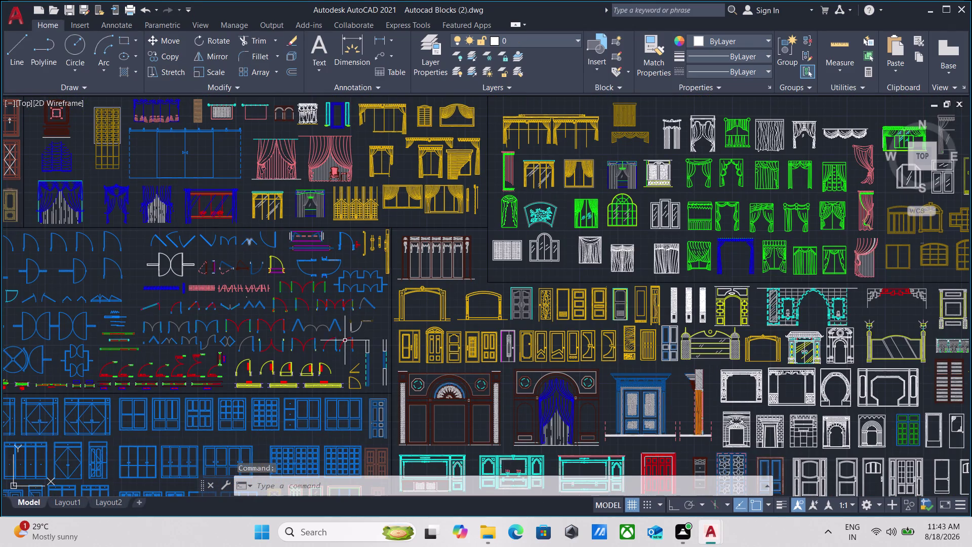
scroll(up, 3)
scroll(down, 3)
middle_drag(315, 337, 487, 399)
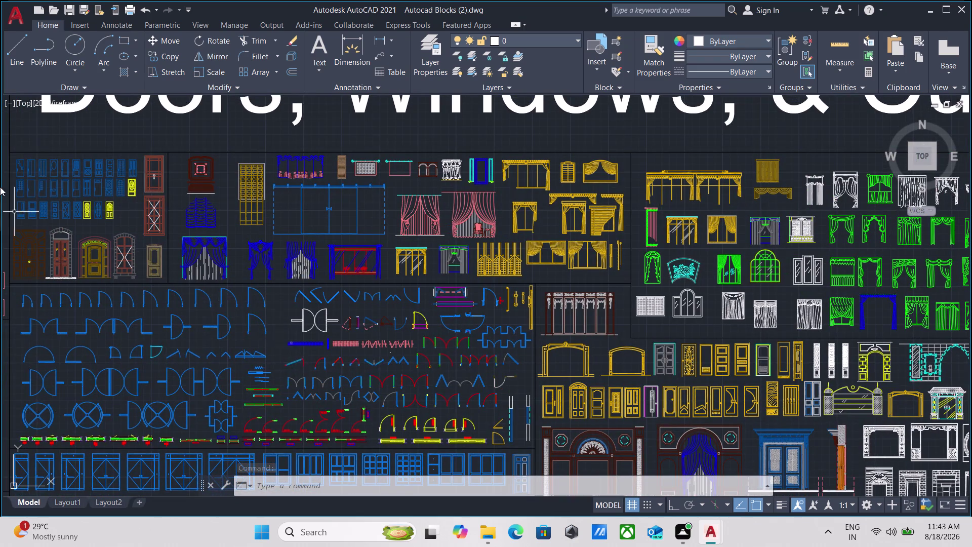
scroll(up, 3)
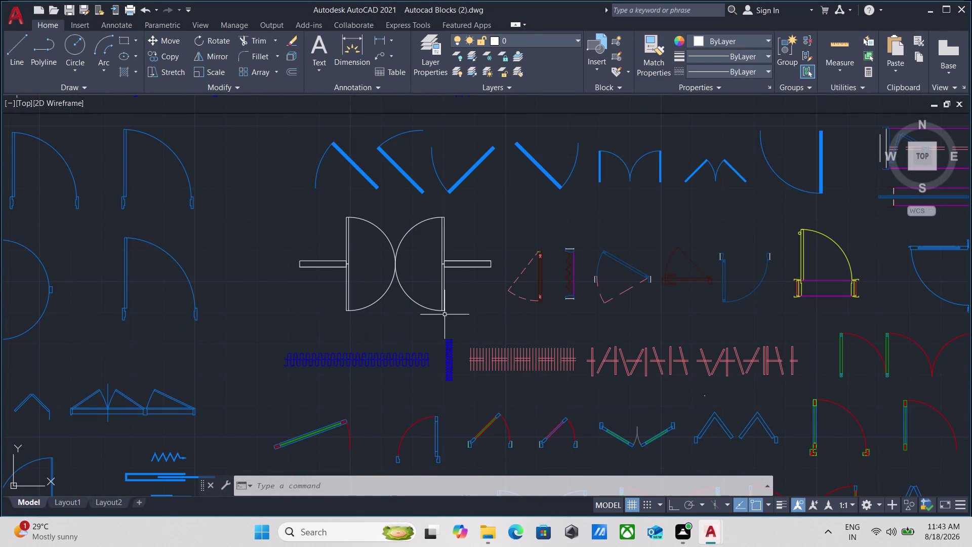
middle_drag(483, 321, 187, 318)
scroll(down, 3)
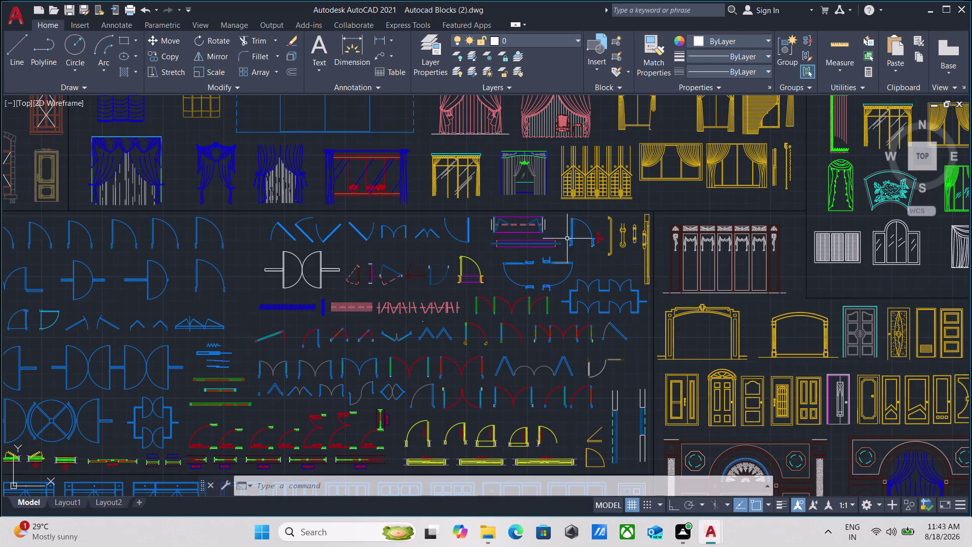
scroll(down, 3)
scroll(up, 3)
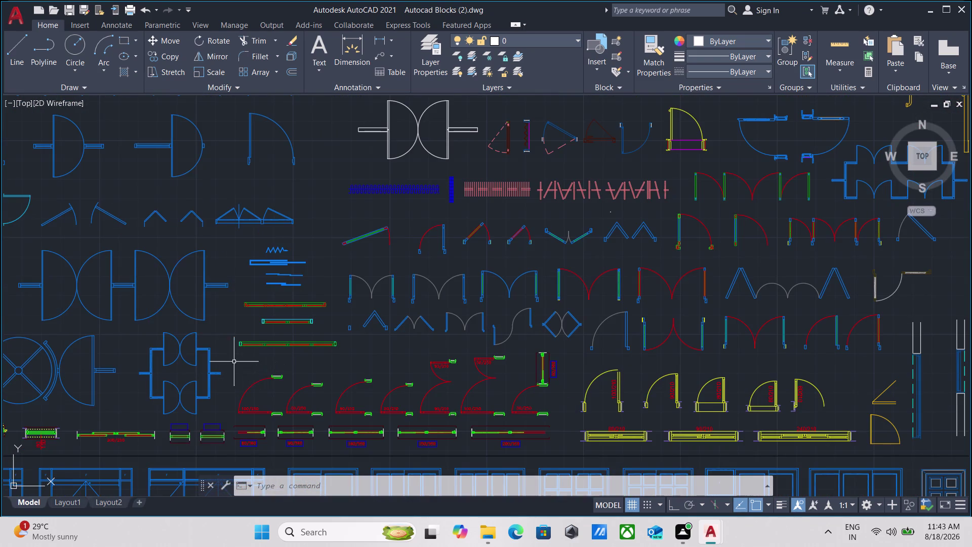
scroll(up, 3)
scroll(down, 3)
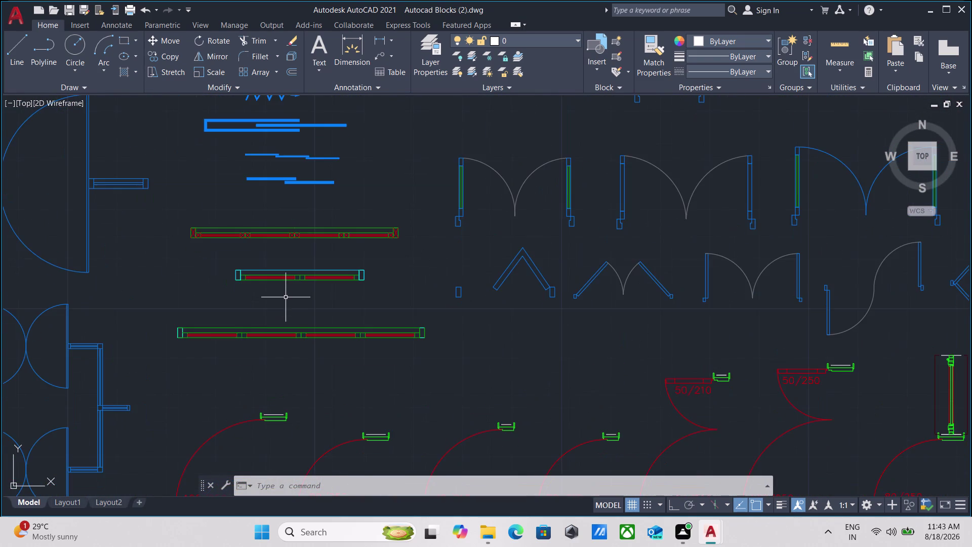
middle_drag(286, 297, 282, 354)
scroll(up, 3)
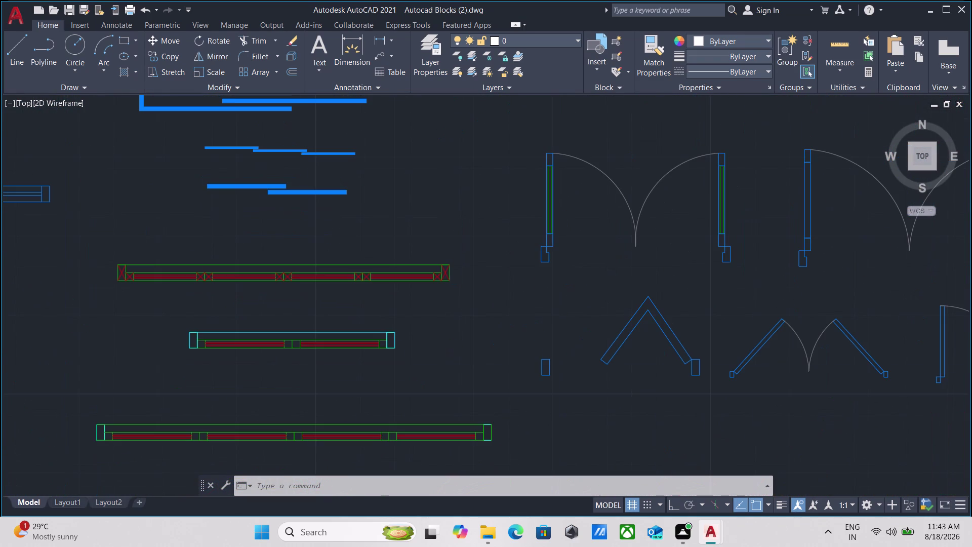
scroll(down, 3)
scroll(down, 3)
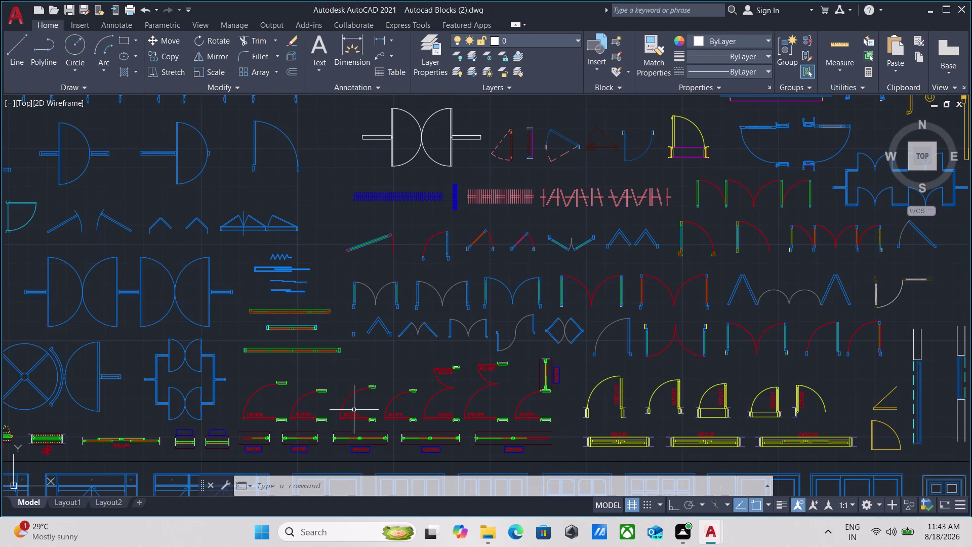
middle_drag(291, 372, 311, 295)
scroll(up, 3)
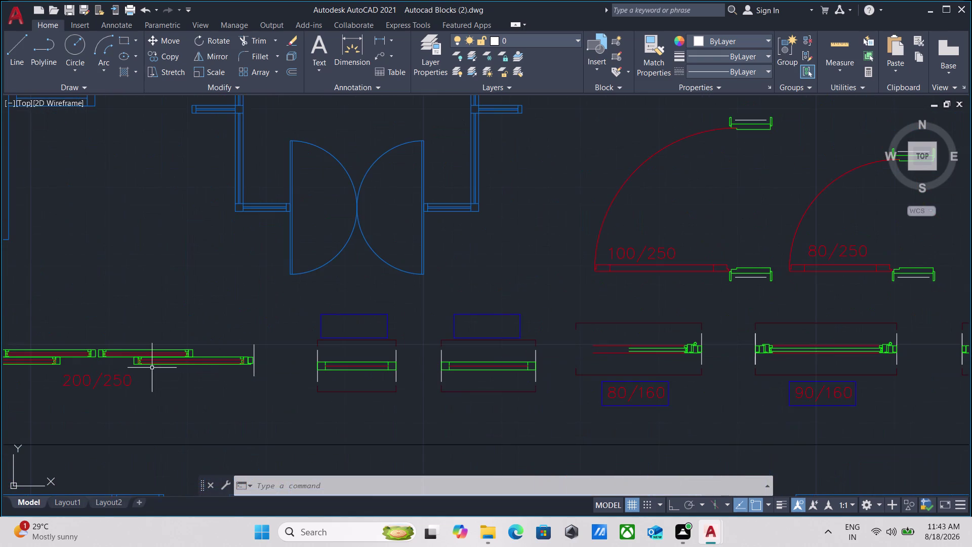
scroll(down, 3)
middle_drag(152, 367, 326, 354)
scroll(up, 3)
scroll(down, 3)
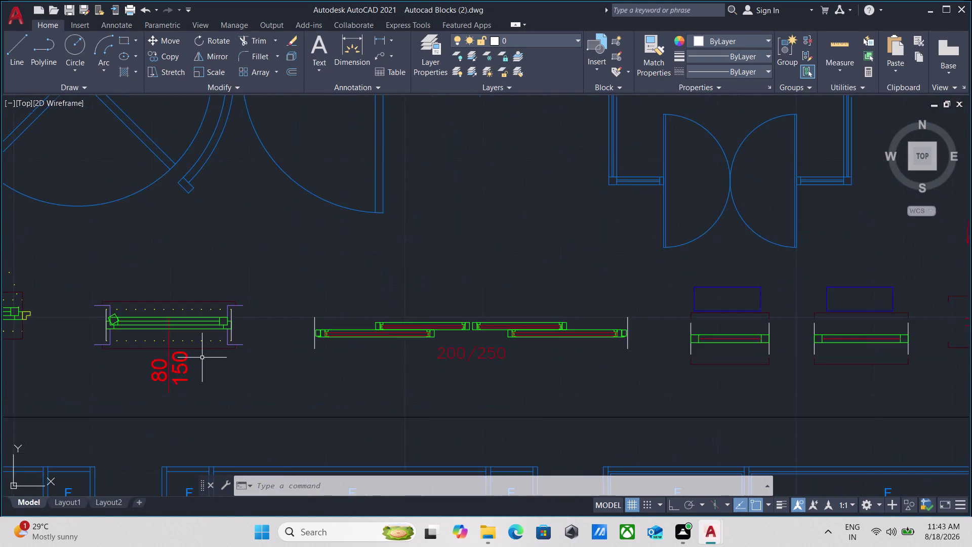
scroll(down, 3)
scroll(up, 3)
scroll(down, 3)
middle_drag(386, 366, 376, 366)
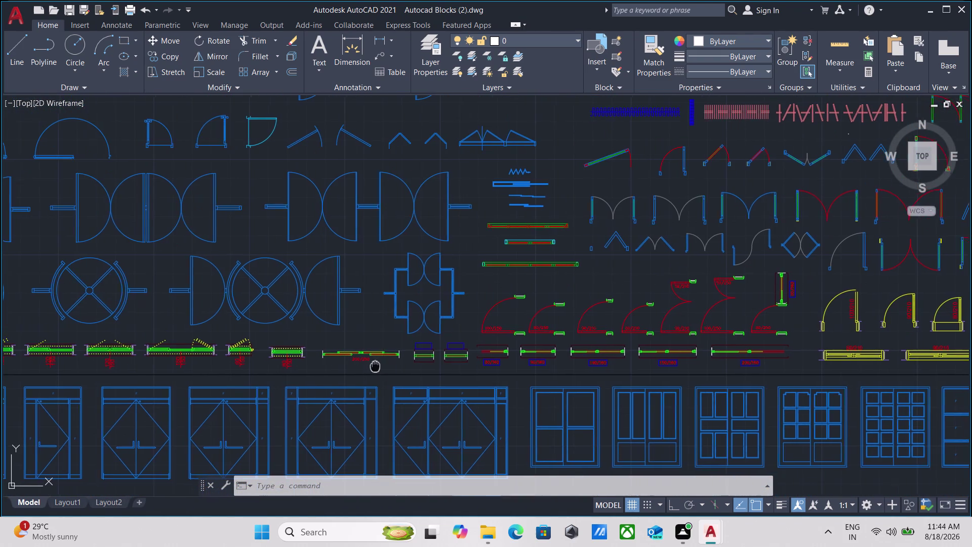
middle_drag(375, 366, 273, 360)
scroll(down, 3)
scroll(up, 3)
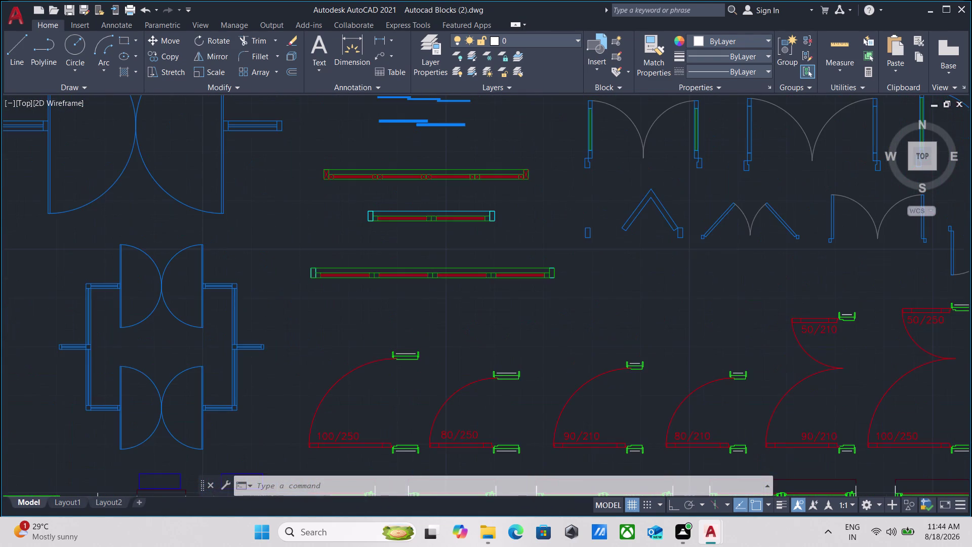
scroll(down, 3)
middle_drag(401, 283, 323, 370)
scroll(down, 3)
middle_drag(361, 315, 187, 350)
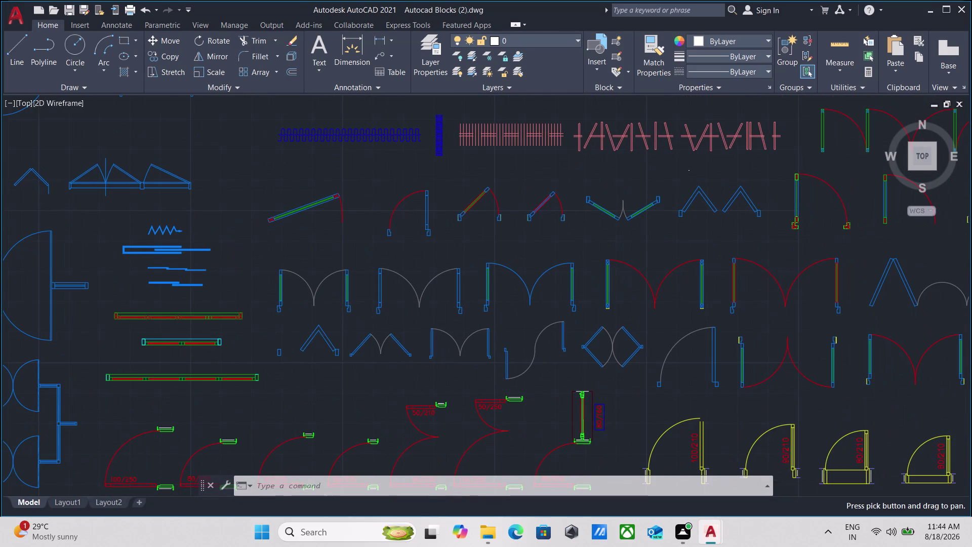
scroll(up, 3)
scroll(up, 3)
scroll(down, 3)
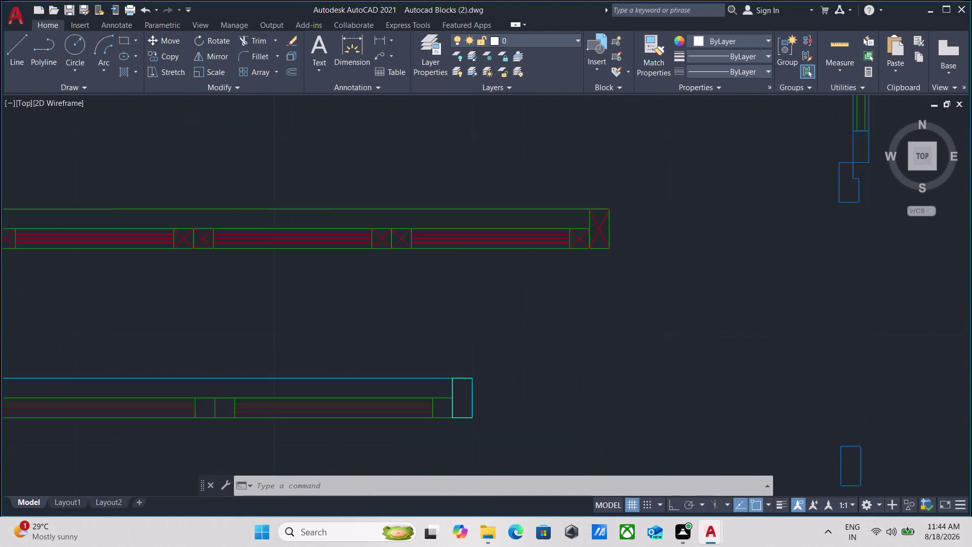
scroll(down, 3)
scroll(down, 3)
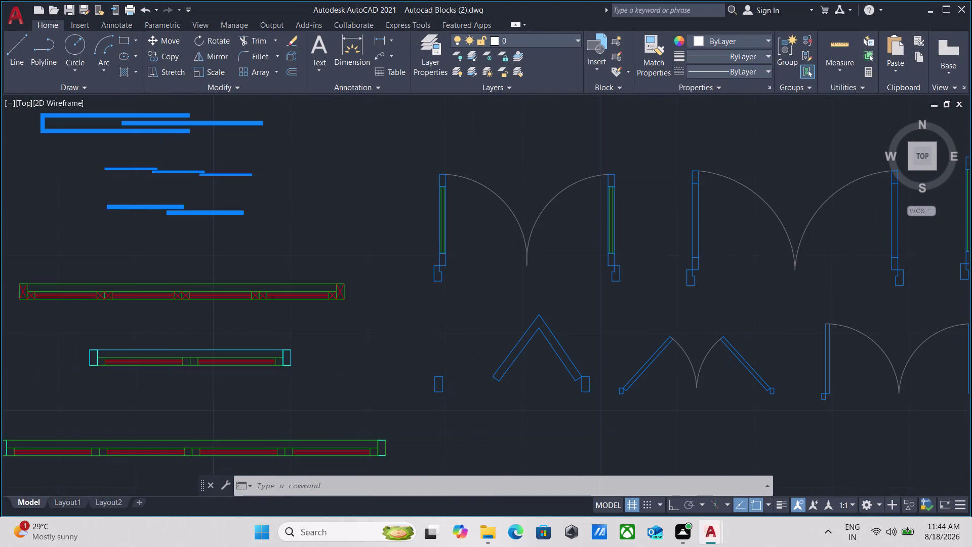
scroll(down, 3)
middle_drag(460, 422, 261, 296)
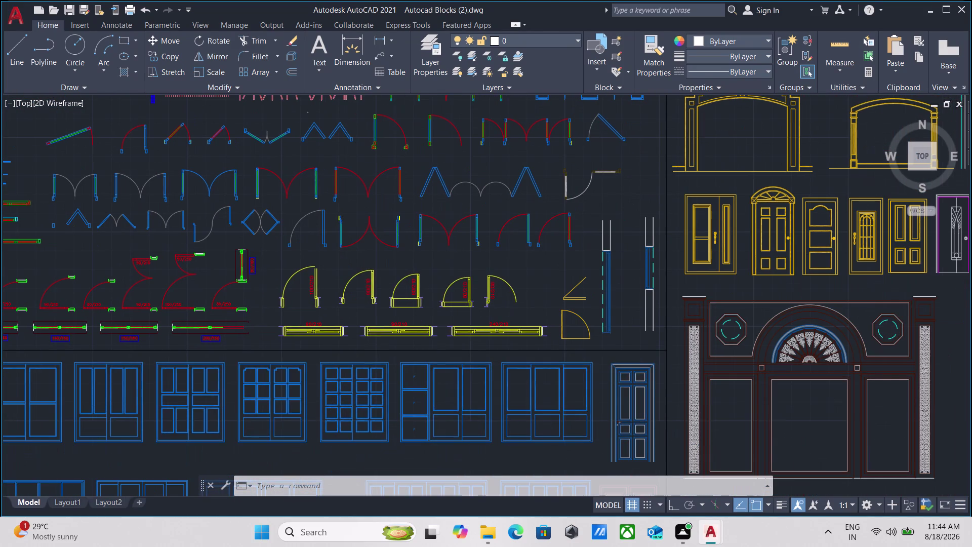
scroll(down, 3)
scroll(up, 3)
scroll(up, 3)
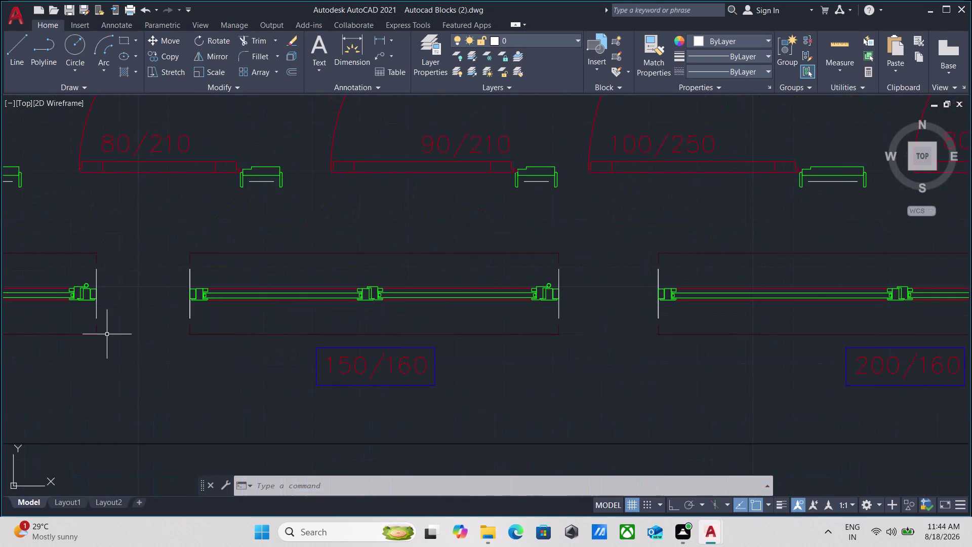
middle_drag(107, 334, 386, 381)
scroll(down, 3)
middle_drag(217, 344, 273, 380)
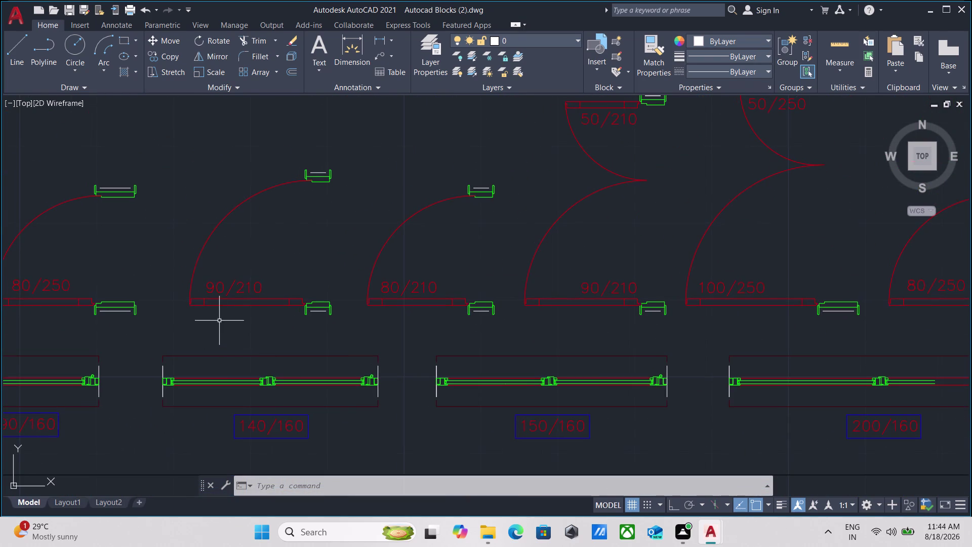
middle_drag(220, 320, 299, 363)
scroll(down, 3)
middle_drag(211, 281, 250, 331)
scroll(down, 3)
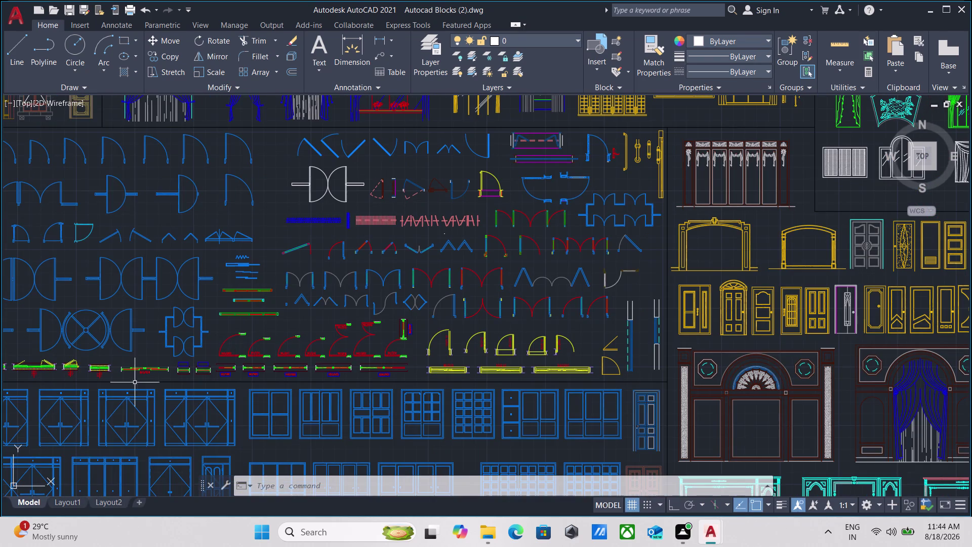
scroll(up, 3)
scroll(down, 3)
scroll(up, 3)
scroll(up, 3)
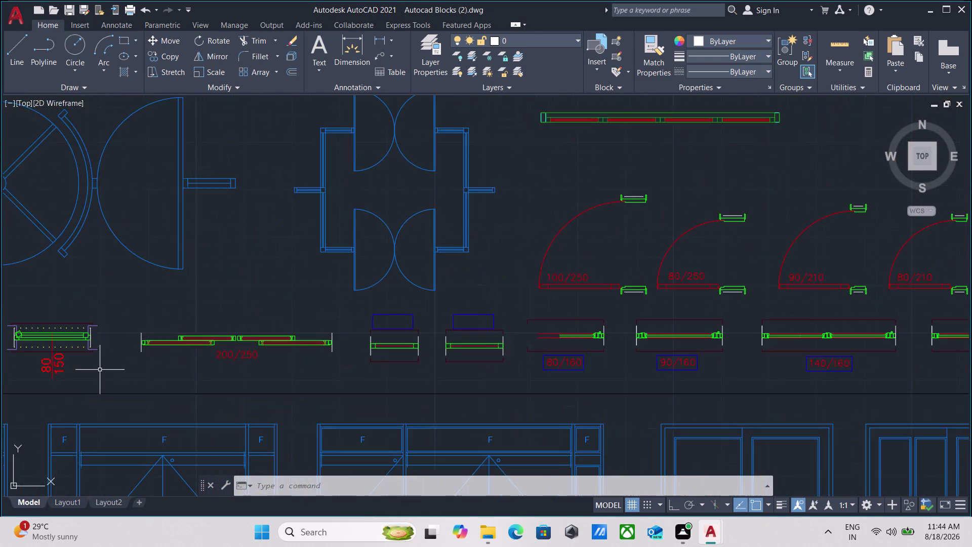
middle_drag(100, 369, 217, 387)
scroll(down, 3)
scroll(up, 3)
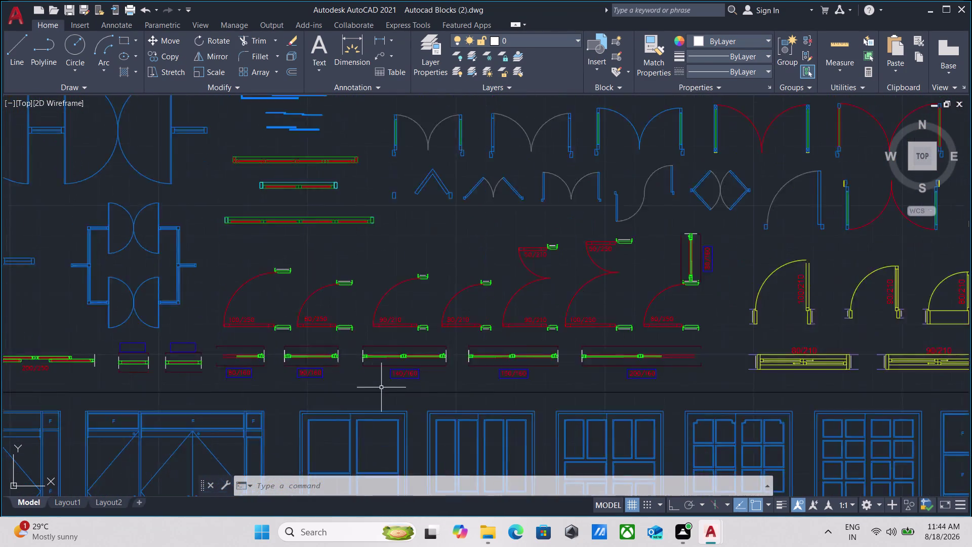
scroll(up, 3)
scroll(up, 3)
scroll(down, 3)
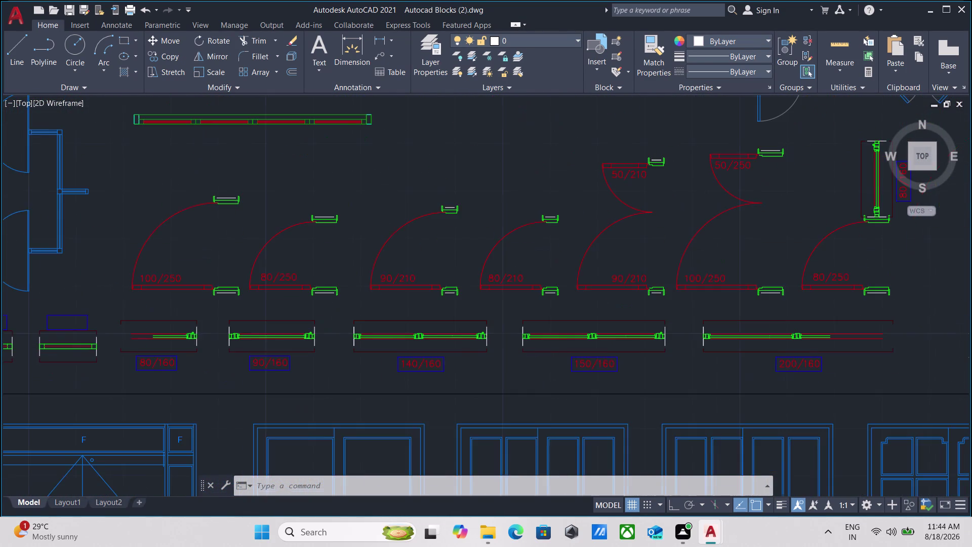
scroll(down, 3)
scroll(down, 3)
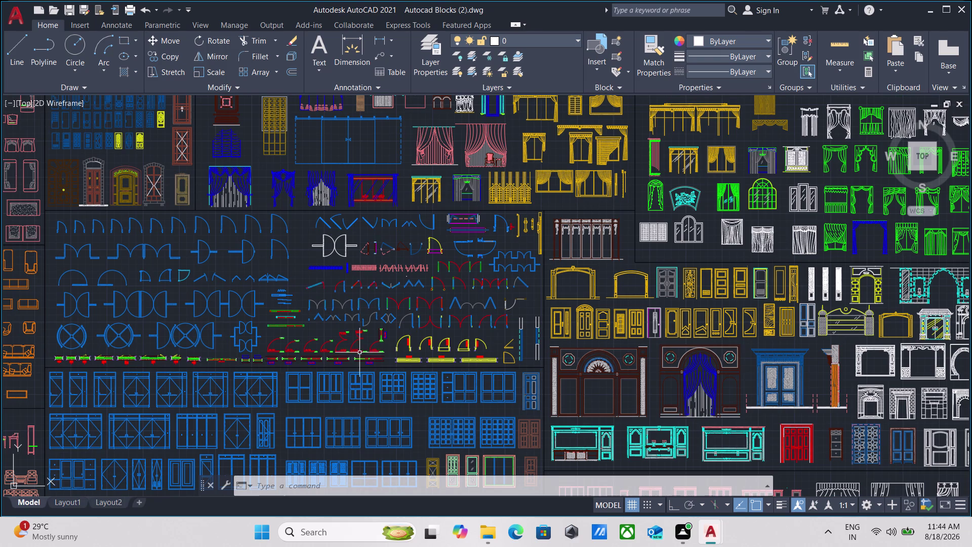
scroll(up, 3)
scroll(up, 3)
scroll(down, 3)
scroll(up, 3)
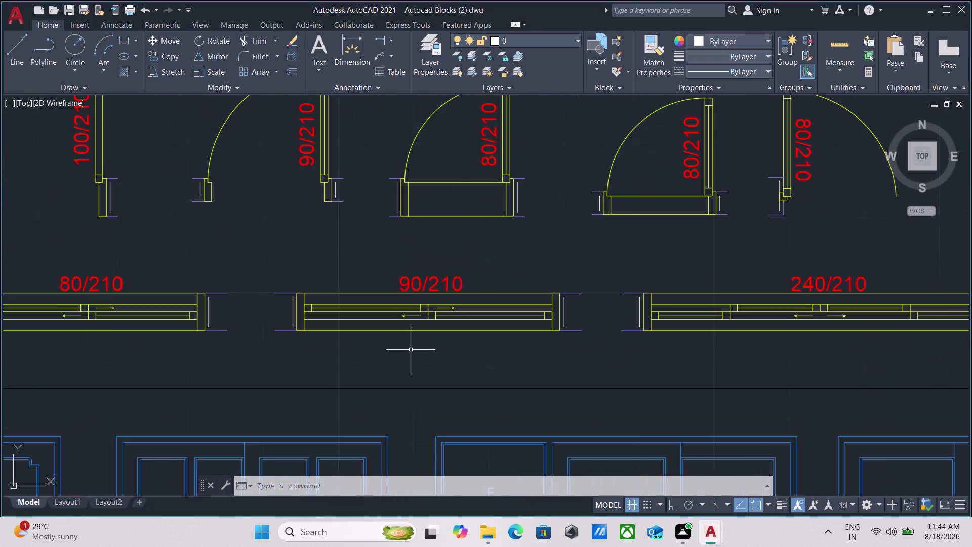
scroll(up, 3)
middle_drag(433, 338, 342, 359)
scroll(down, 3)
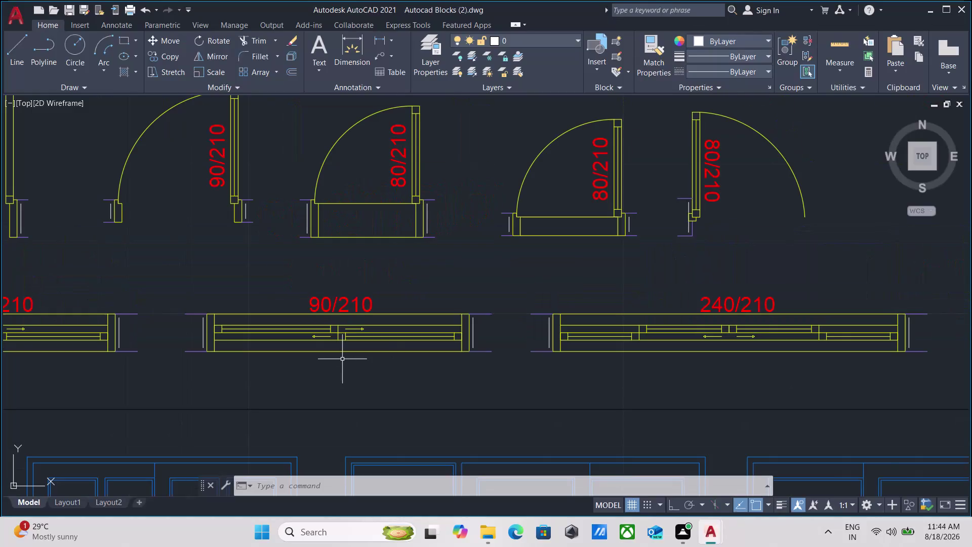
scroll(down, 3)
middle_drag(341, 360, 339, 366)
Copy the 90/210 sliding door block with Ctrl+C and return to the Drawing1 tab.
click(430, 383)
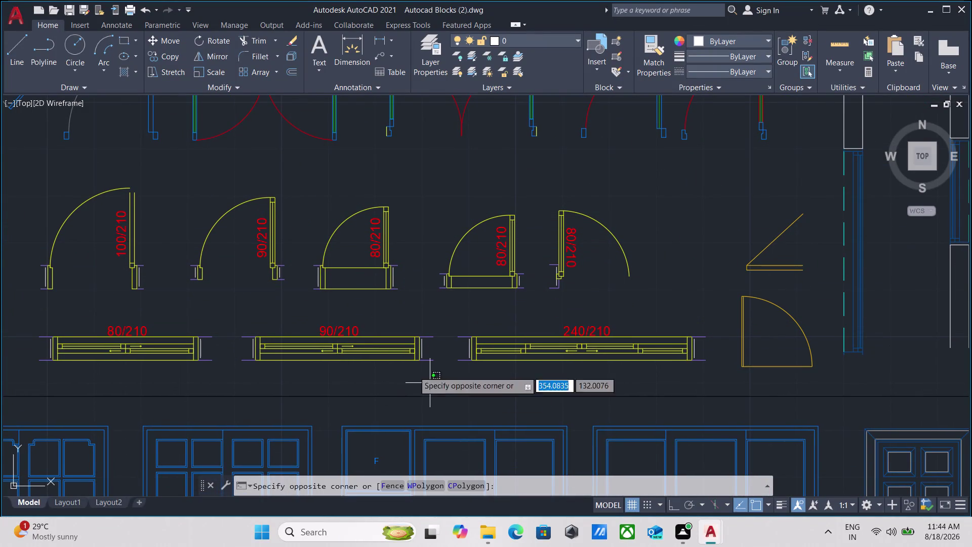
click(230, 312)
scroll(up, 3)
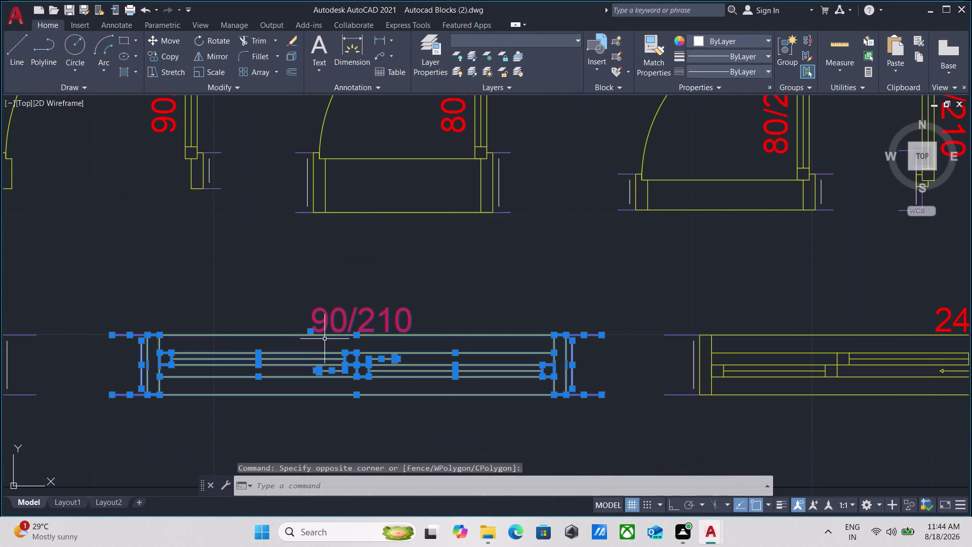
key(ctrl+c)
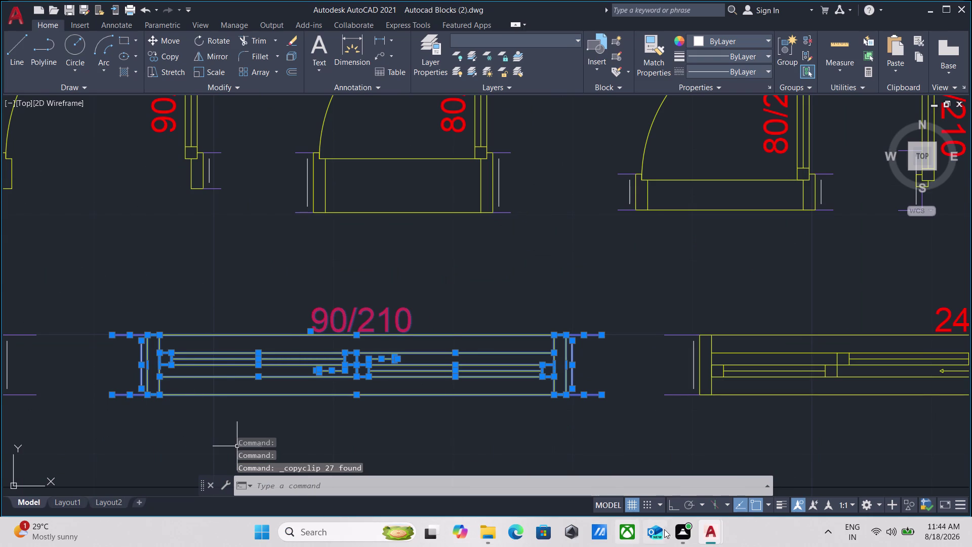
click(639, 483)
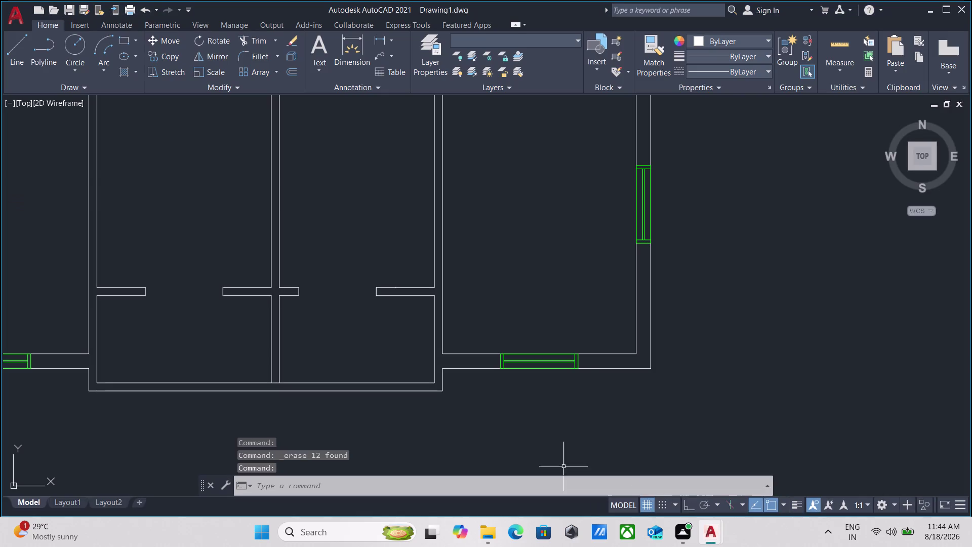
Paste the copied 90/210 sliding door below the floor plan.
scroll(down, 3)
middle_drag(185, 369, 219, 321)
scroll(up, 3)
middle_drag(200, 335, 208, 335)
key(ctrl+v)
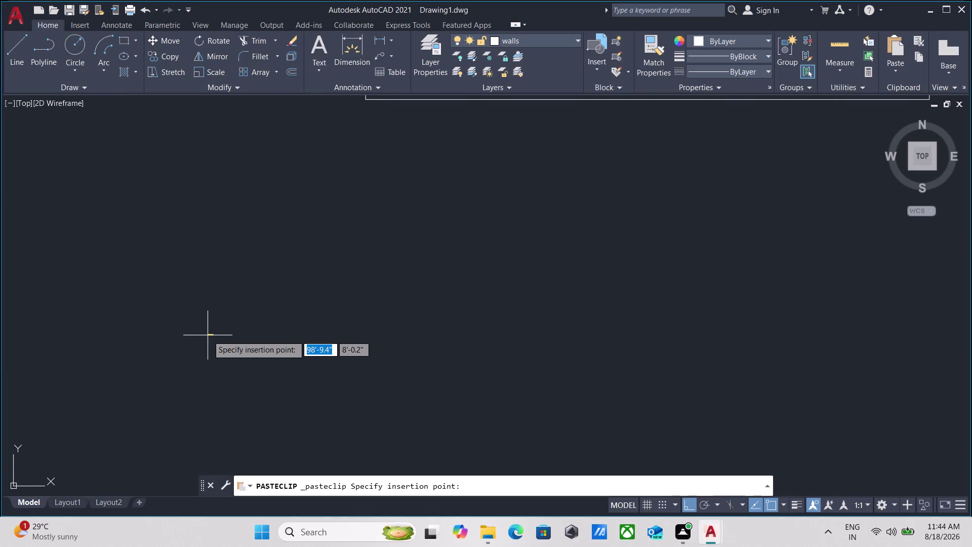
scroll(down, 3)
middle_drag(326, 294, 285, 344)
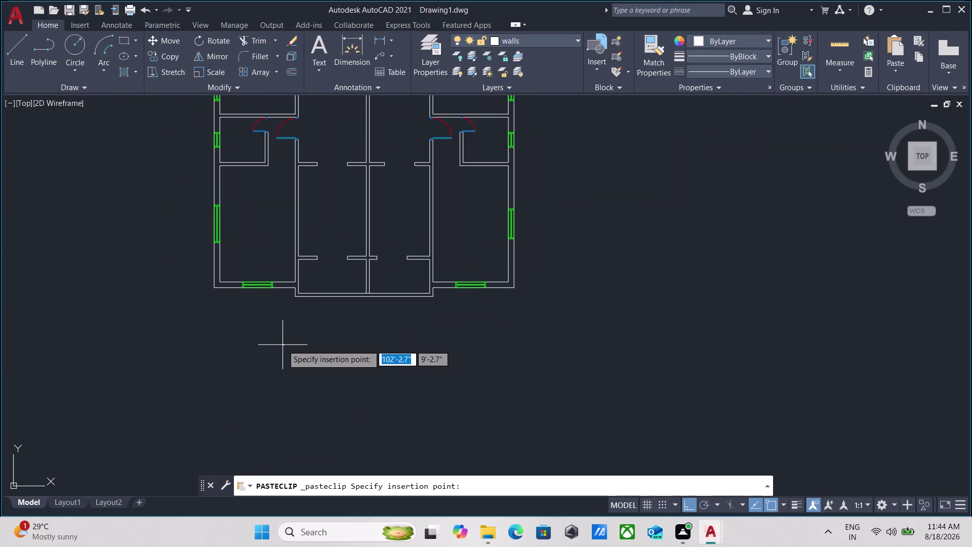
click(267, 347)
scroll(up, 3)
scroll(up, 3)
middle_drag(282, 249, 251, 274)
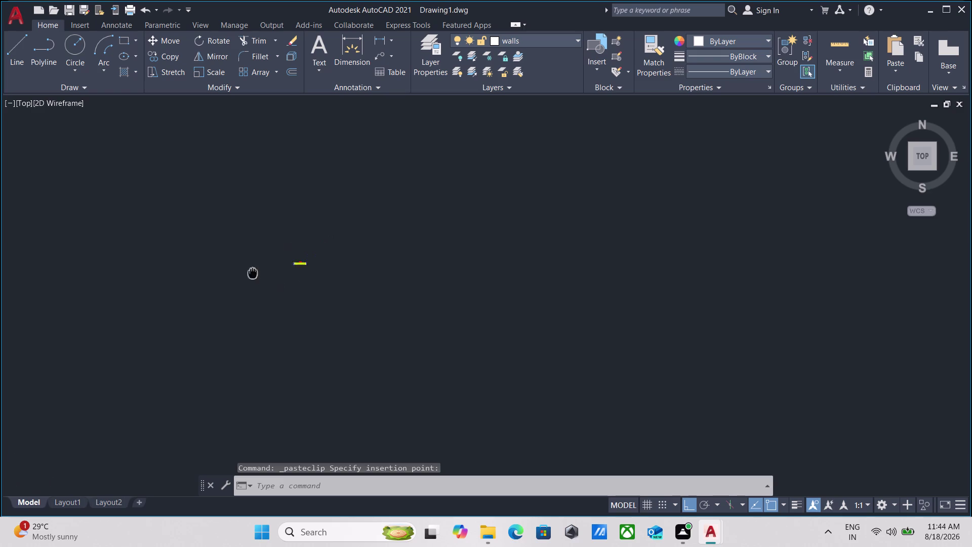
middle_drag(251, 274, 244, 283)
scroll(up, 3)
scroll(up, 3)
middle_drag(446, 264, 332, 268)
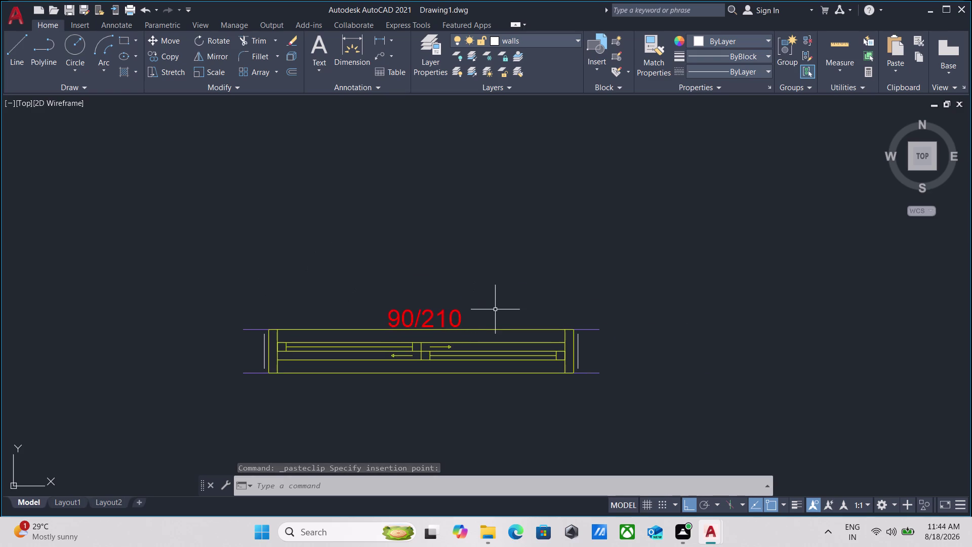
Erase the stray object next to the pasted door.
click(496, 310)
click(378, 311)
right_click(368, 259)
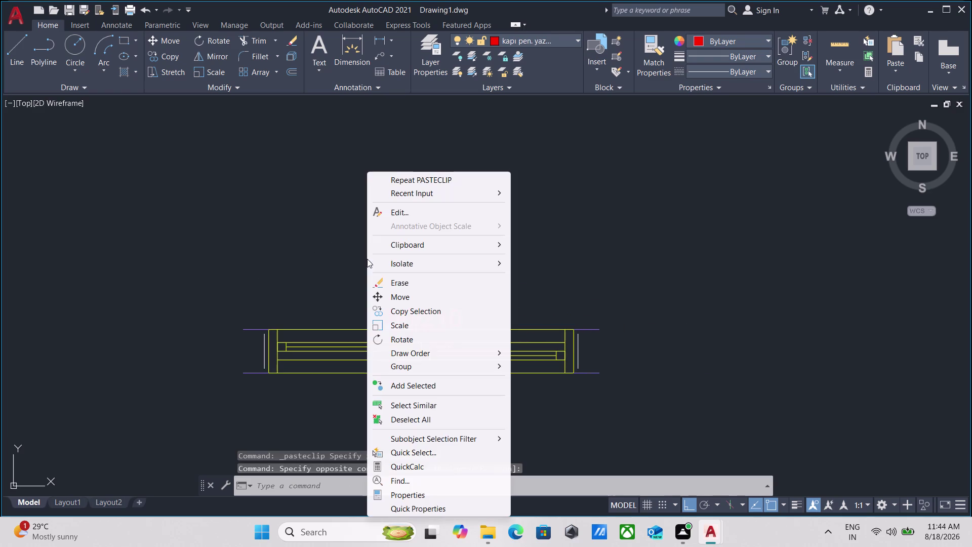
click(404, 282)
Combine the pasted sliding door's lines into a single group.
scroll(down, 3)
drag(521, 346, 486, 327)
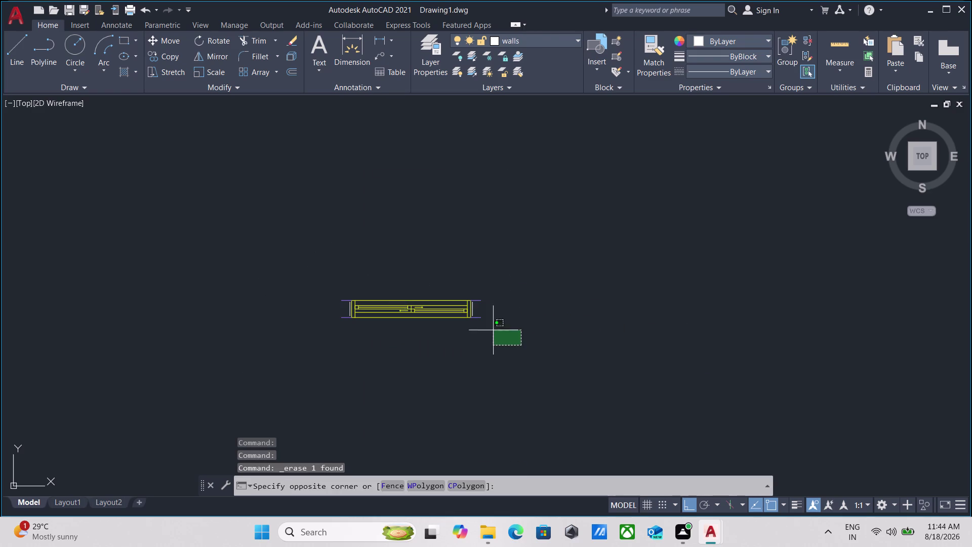
click(315, 270)
key(g)
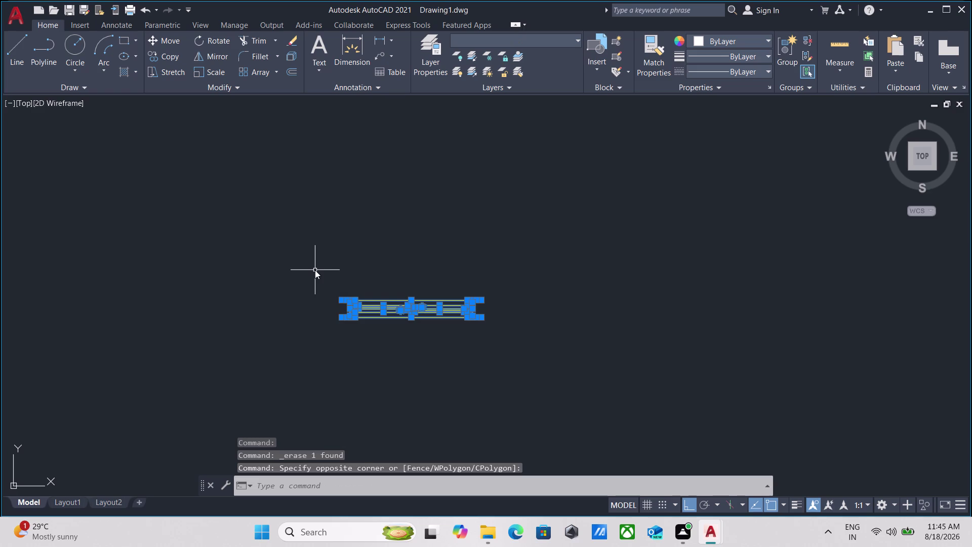
key(Return)
drag(456, 333, 428, 290)
click(385, 250)
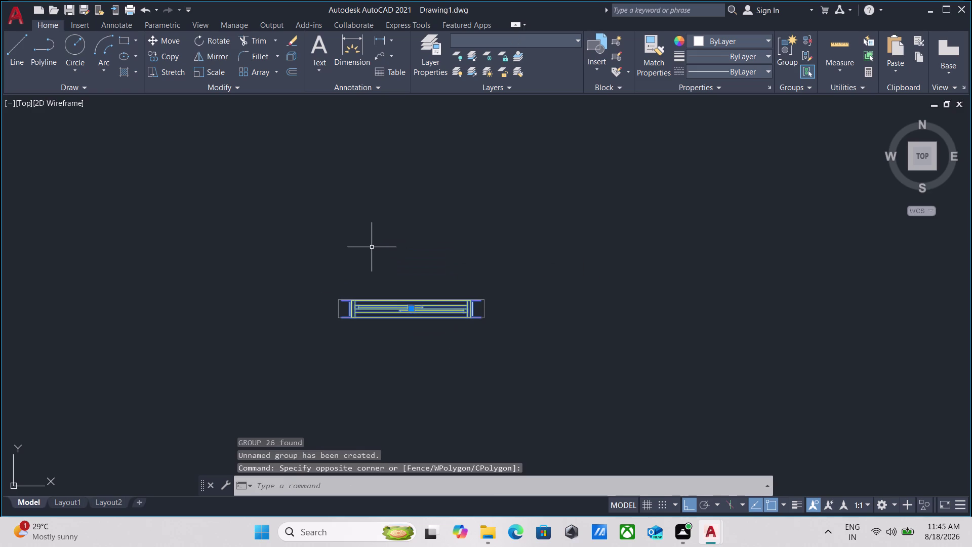
text(s)
text(ca)
text(le)
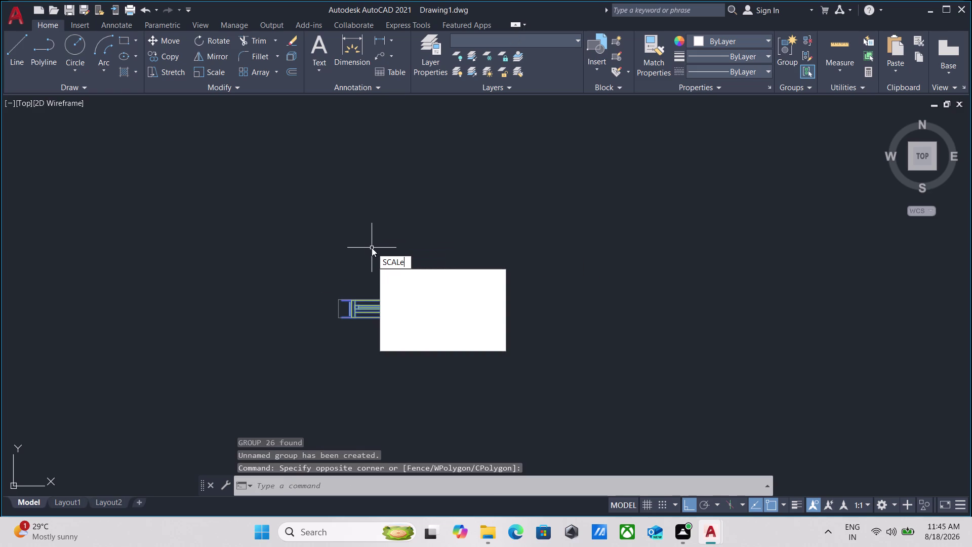
Scale the grouped window from its corner, picking both window ends as the reference length.
key(Return)
scroll(up, 3)
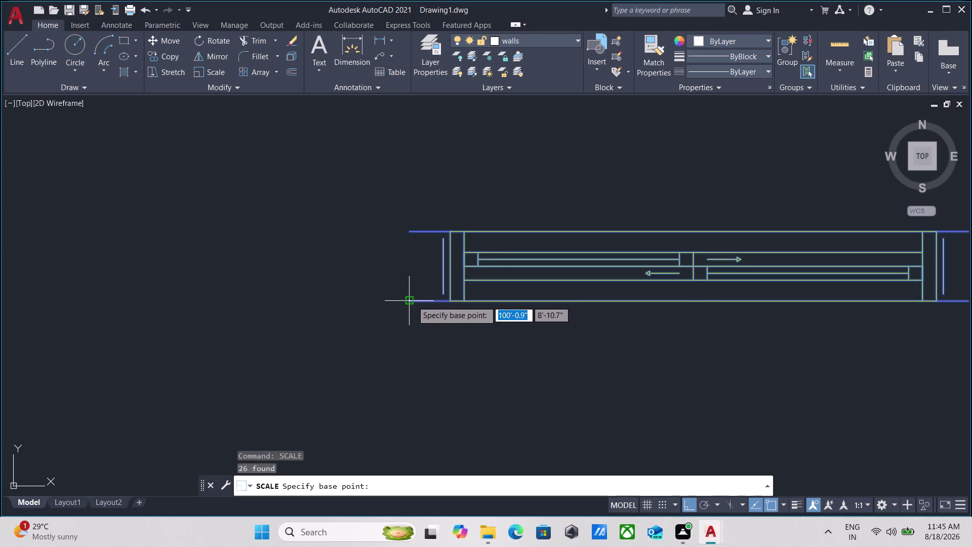
click(412, 300)
middle_drag(475, 304, 325, 306)
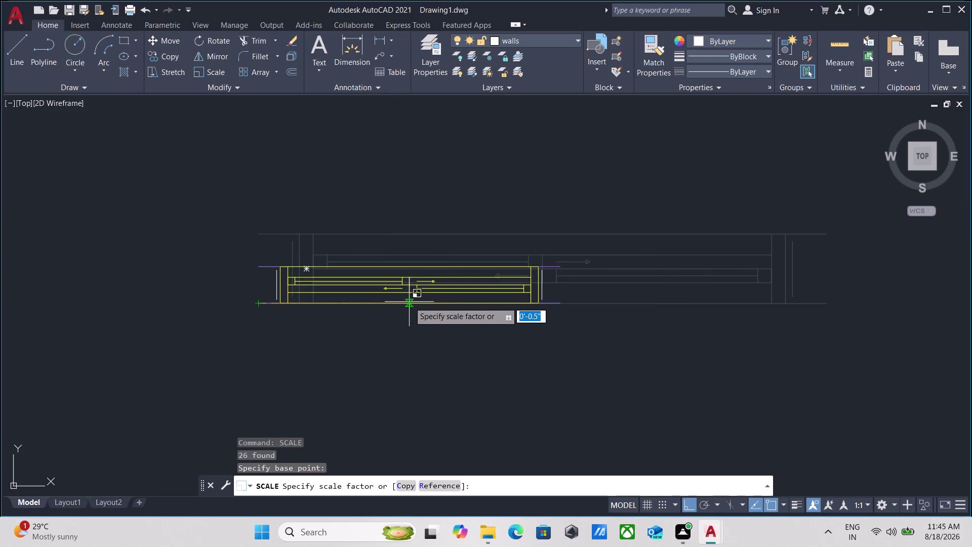
key(r)
key(Return)
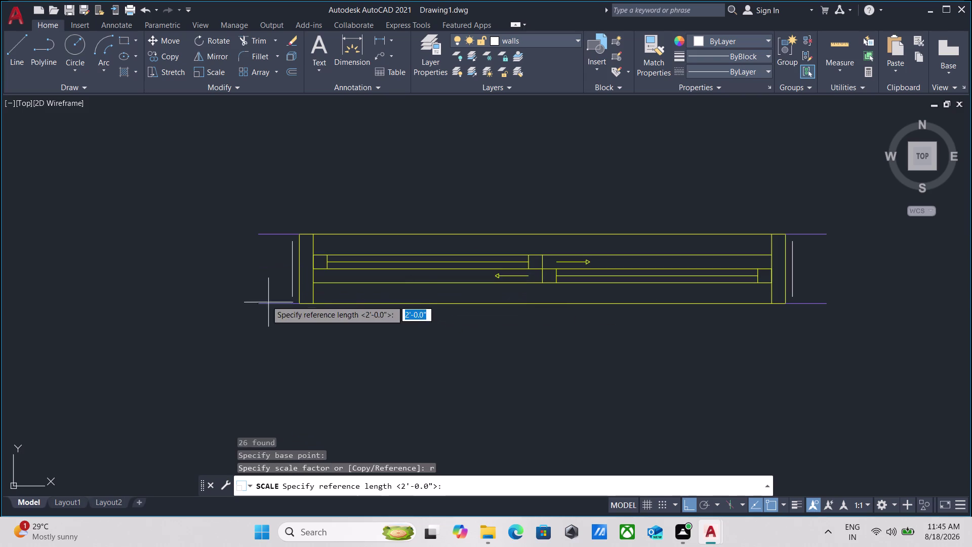
click(259, 304)
middle_drag(377, 306, 365, 309)
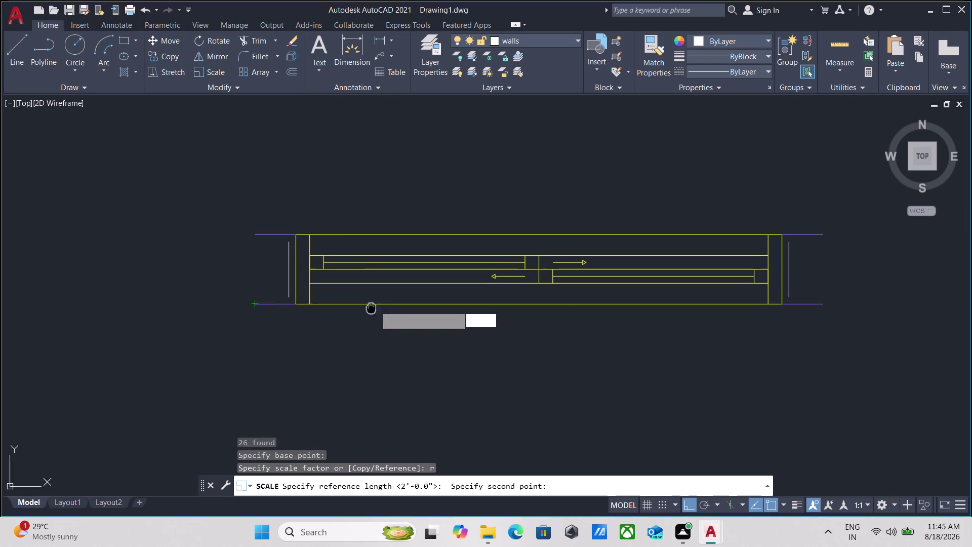
middle_drag(365, 308, 229, 318)
middle_drag(572, 338, 448, 381)
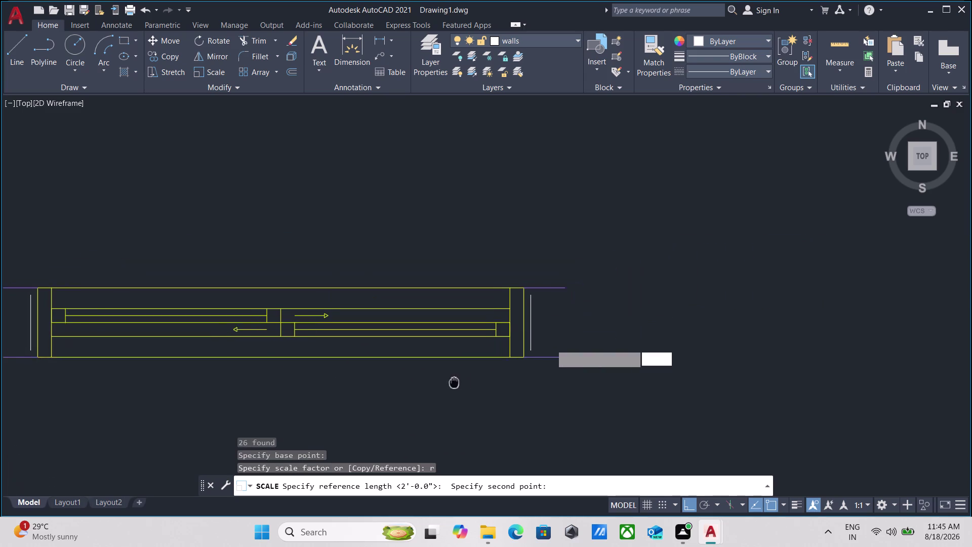
click(555, 358)
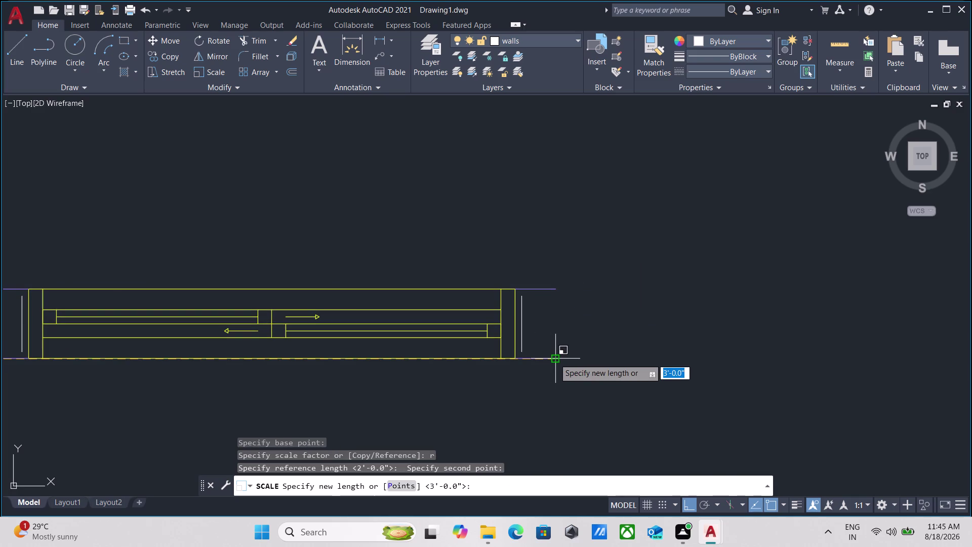
Enter 4' as the new reference length and select the resized window.
scroll(down, 3)
scroll(down, 3)
middle_drag(621, 353, 429, 353)
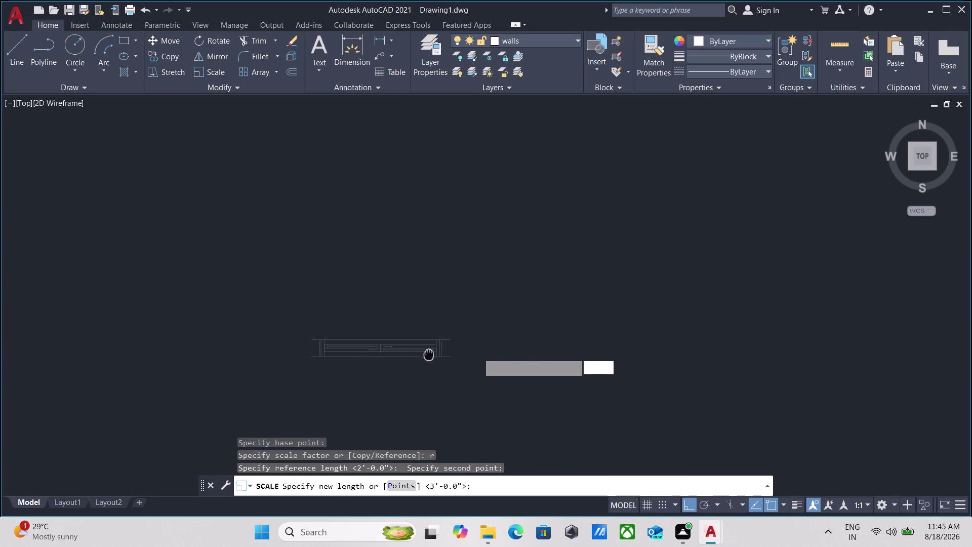
scroll(down, 3)
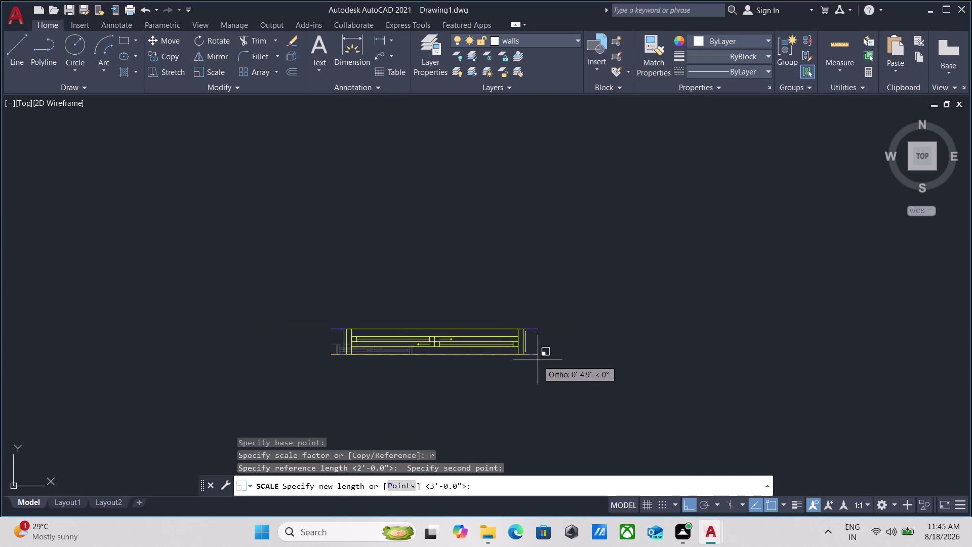
middle_drag(540, 360, 342, 358)
scroll(down, 3)
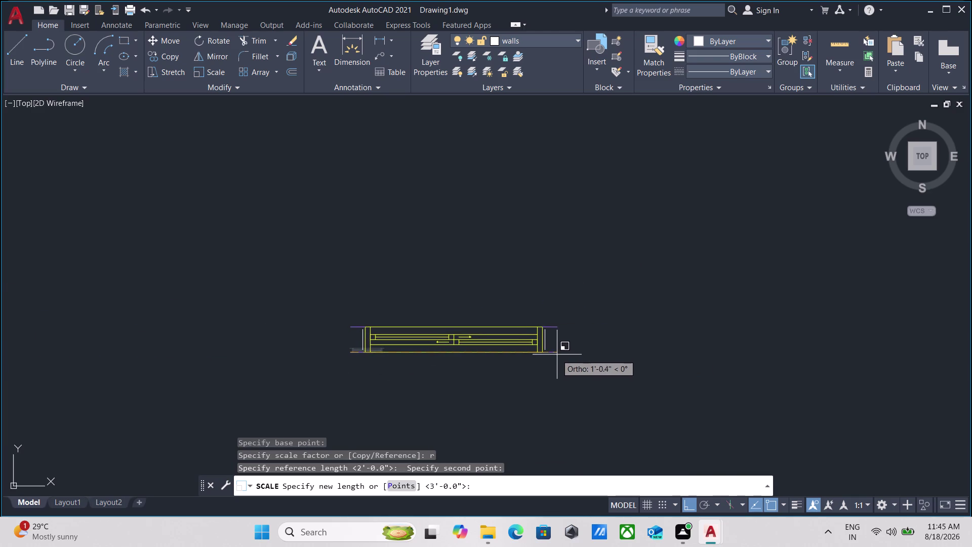
key(4)
key(apostrophe)
key(Return)
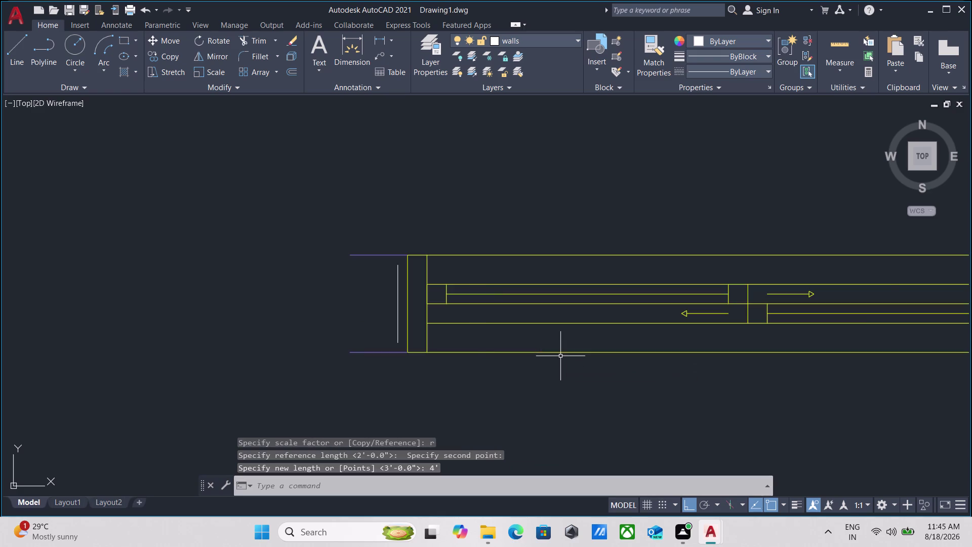
scroll(down, 3)
scroll(down, 3)
middle_drag(549, 357, 524, 358)
scroll(down, 3)
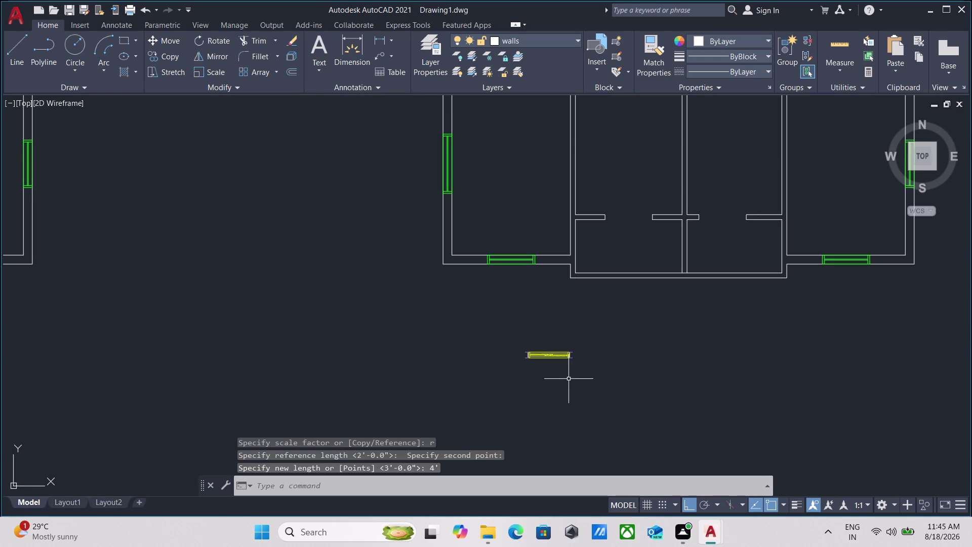
drag(569, 379, 565, 373)
click(533, 327)
scroll(up, 3)
Copy the window from its corner with Ortho off into the first wall opening.
scroll(up, 3)
middle_drag(537, 363, 434, 380)
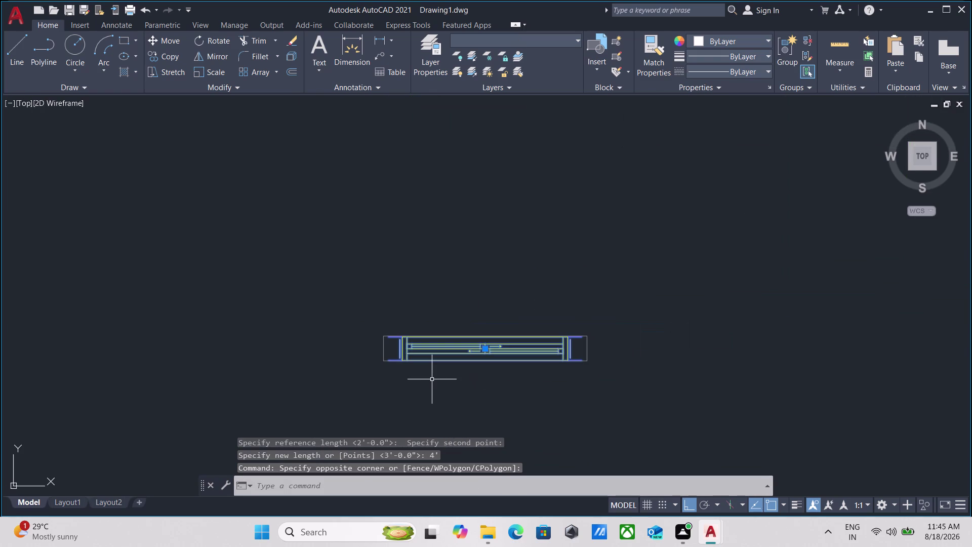
text(co)
key(Return)
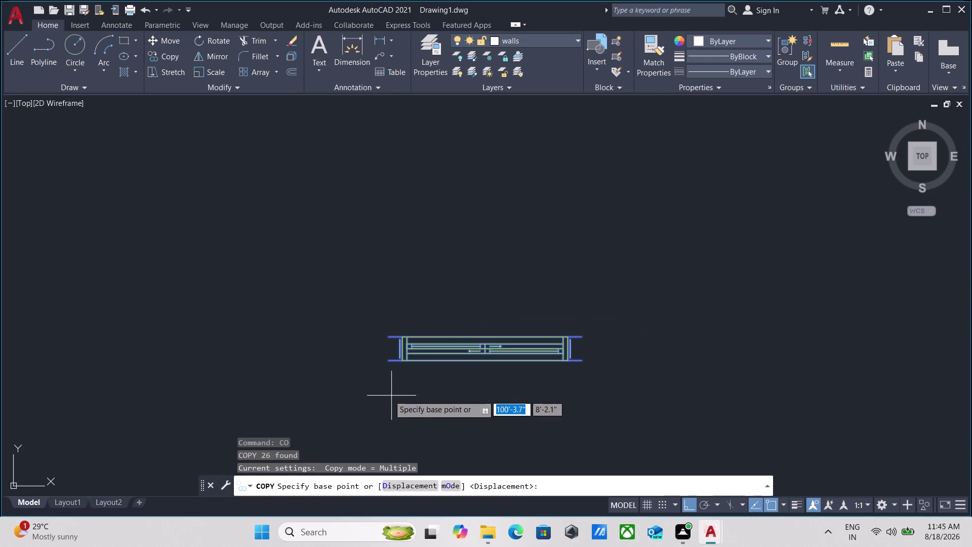
scroll(up, 3)
click(406, 334)
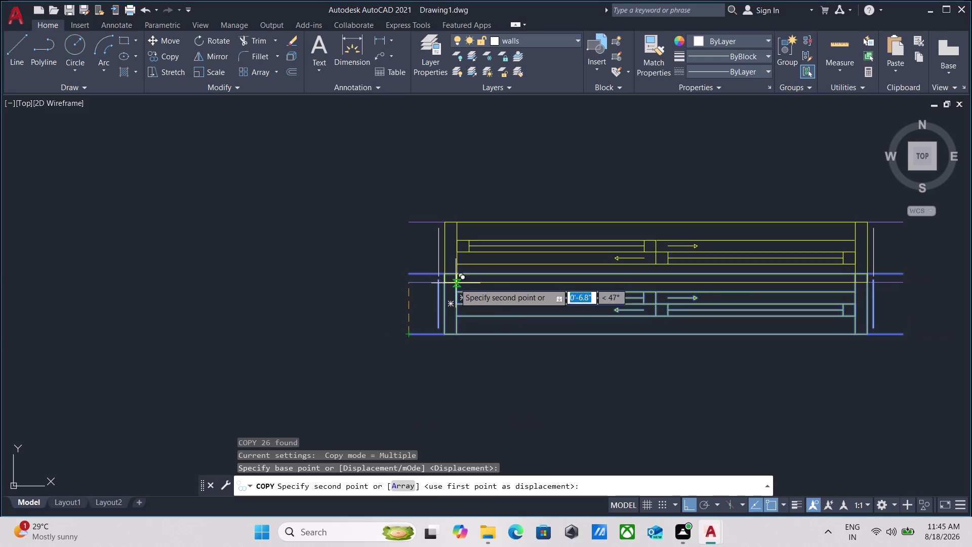
key(F8)
scroll(down, 3)
scroll(down, 3)
middle_drag(440, 224, 216, 317)
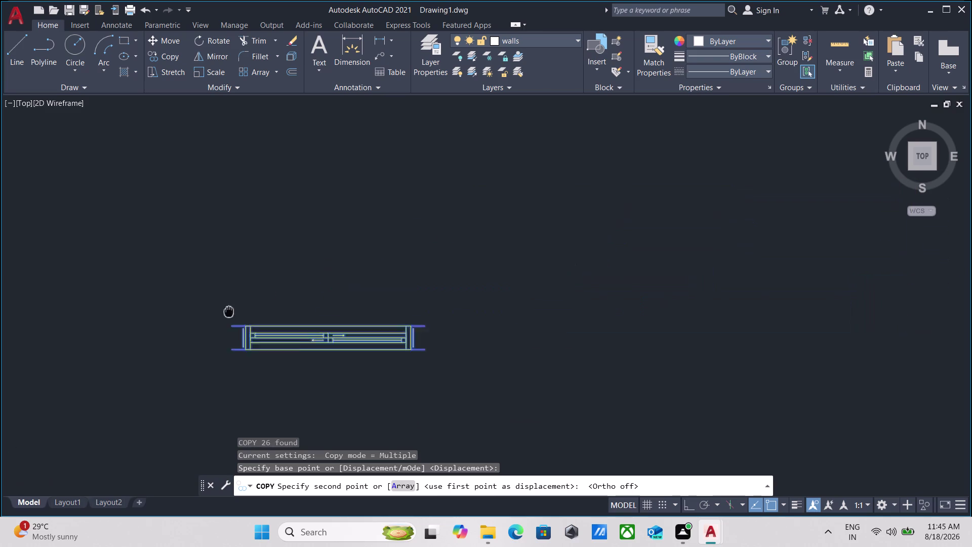
scroll(down, 3)
middle_drag(325, 255, 149, 369)
middle_drag(221, 207, 225, 272)
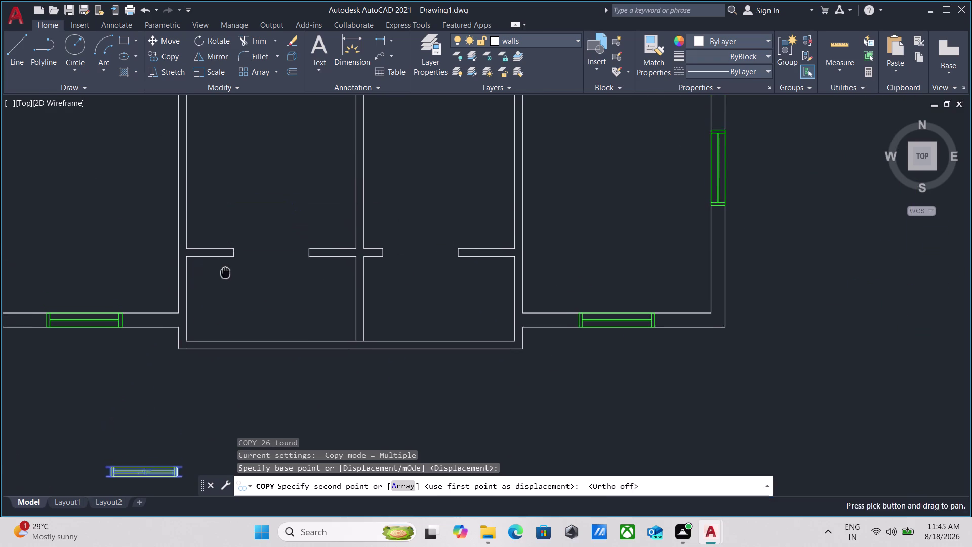
scroll(up, 3)
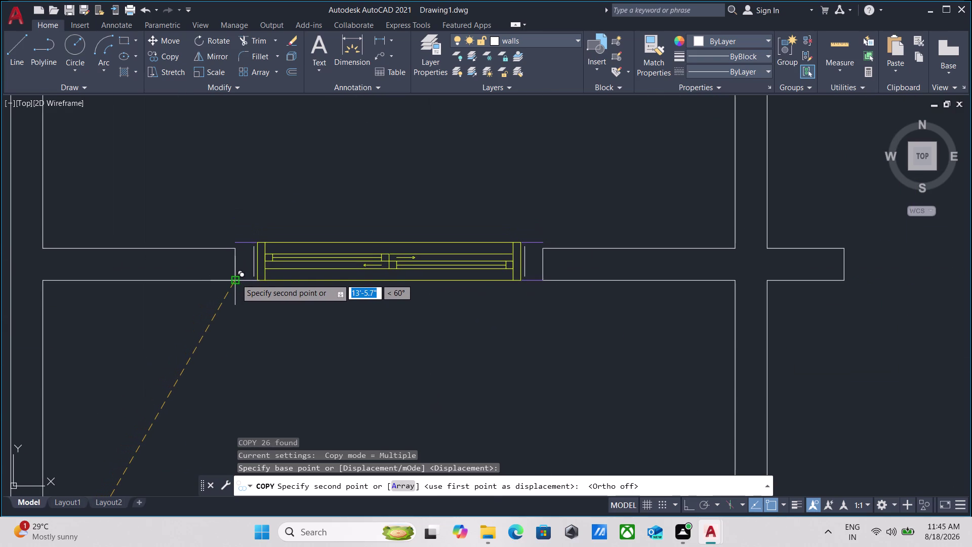
click(236, 279)
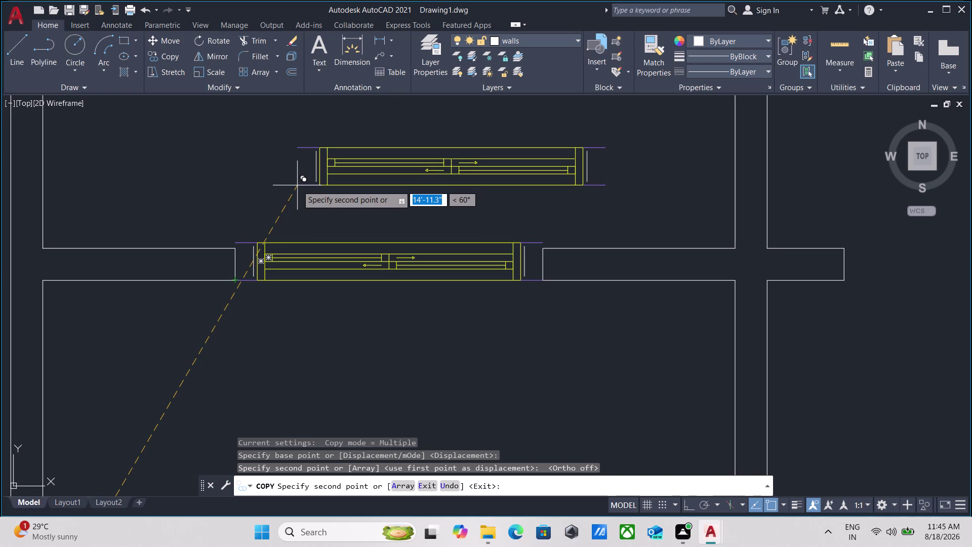
Place another window copy in the second opening, then end the copy command.
middle_drag(295, 187, 277, 212)
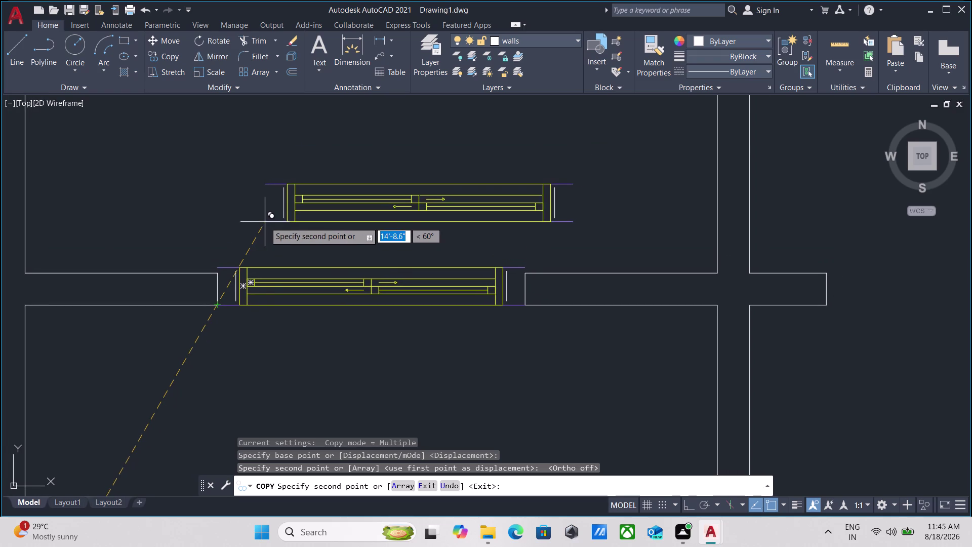
scroll(down, 3)
middle_drag(318, 227, 205, 248)
middle_drag(518, 309, 424, 377)
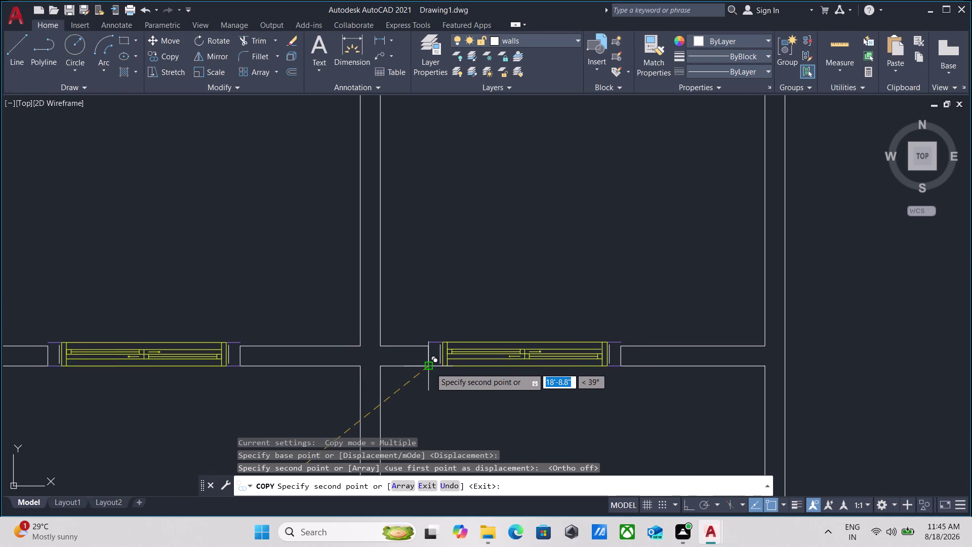
scroll(up, 3)
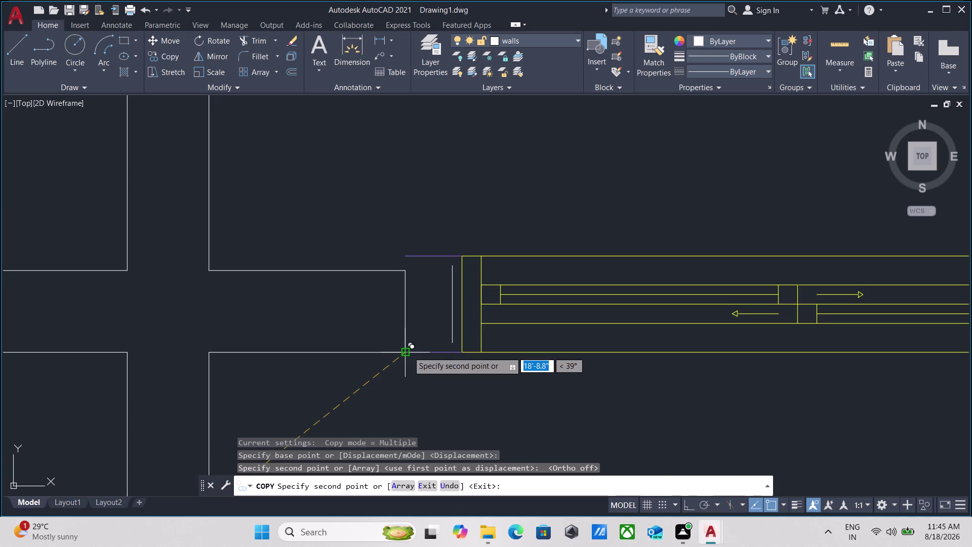
click(408, 352)
scroll(down, 3)
scroll(down, 3)
middle_drag(410, 217, 356, 352)
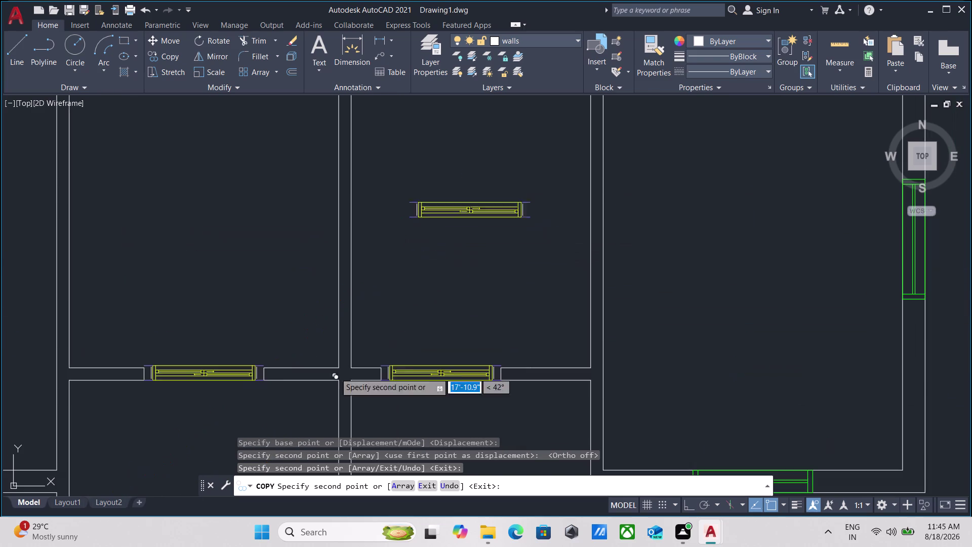
scroll(down, 3)
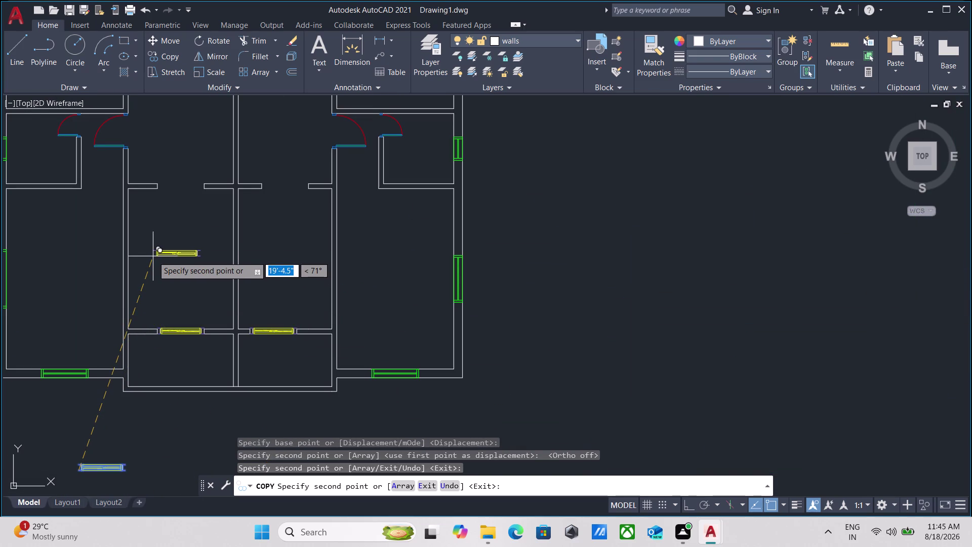
scroll(down, 3)
middle_drag(153, 256, 182, 348)
scroll(up, 3)
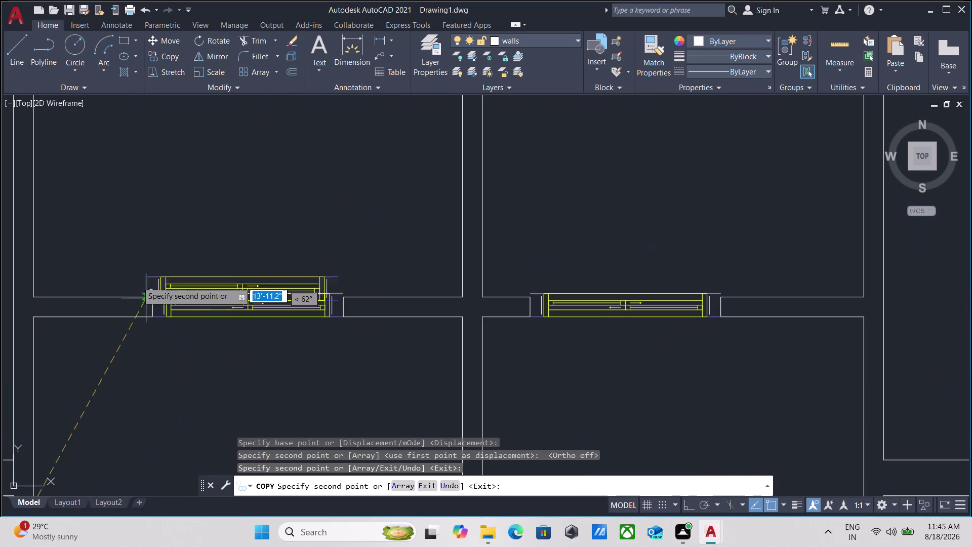
scroll(up, 3)
scroll(up, 3)
scroll(down, 3)
scroll(down, 3)
scroll(up, 3)
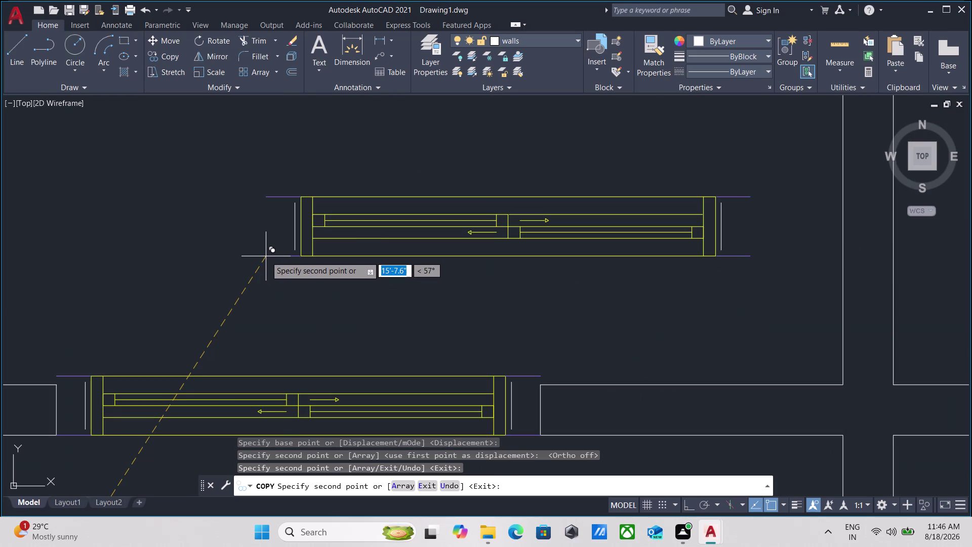
key(Escape)
click(263, 296)
Cancel the stray Drawing Units dialog, then window-select the sliding window copy and UNGROUP it.
click(188, 384)
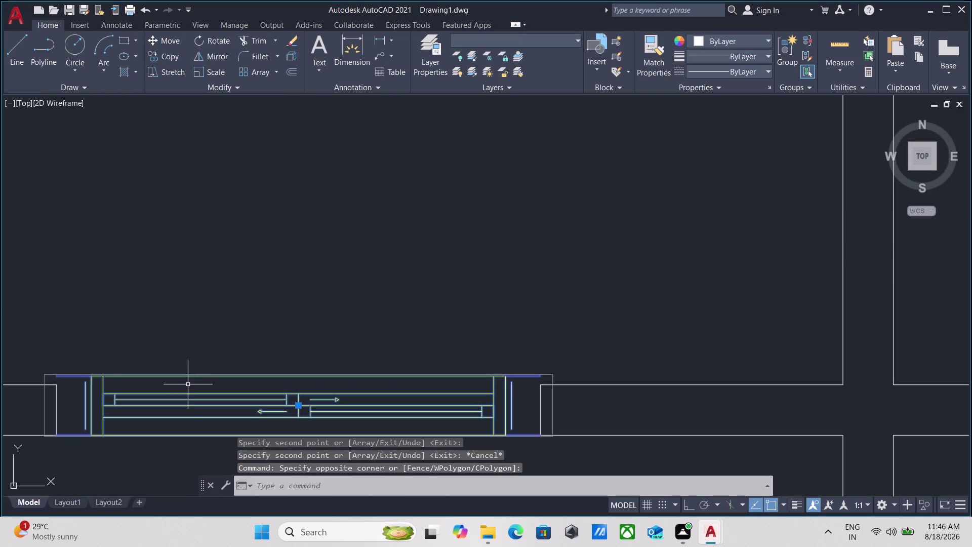
scroll(down, 3)
middle_drag(208, 349, 208, 322)
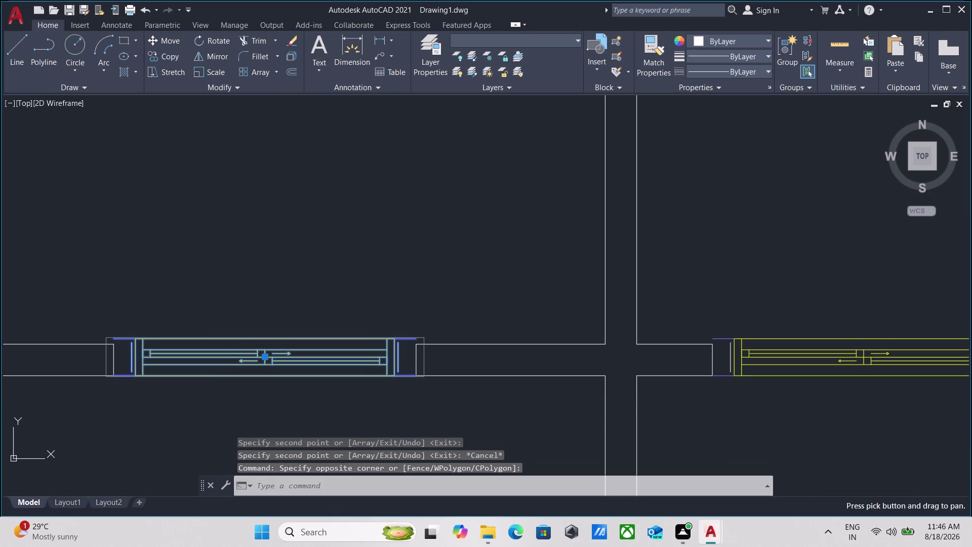
text(un)
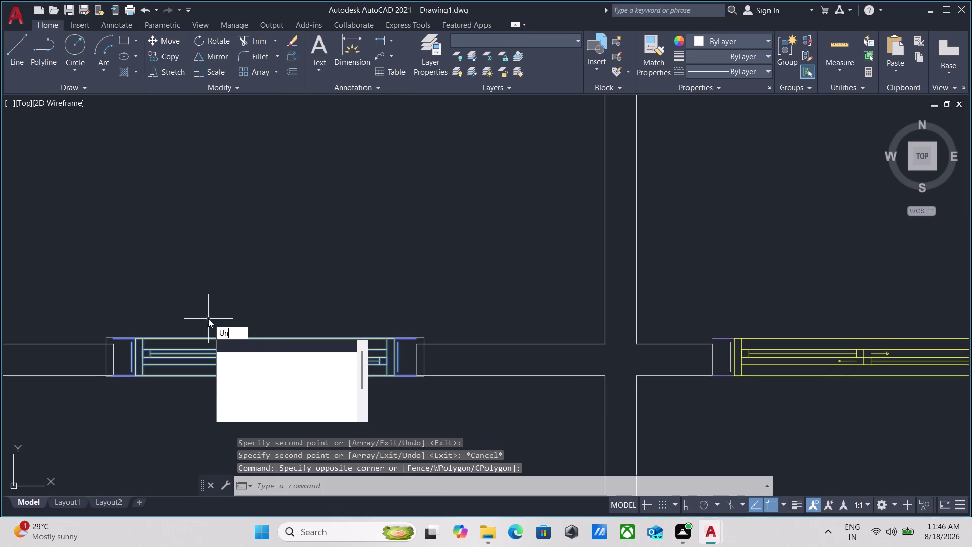
key(Return)
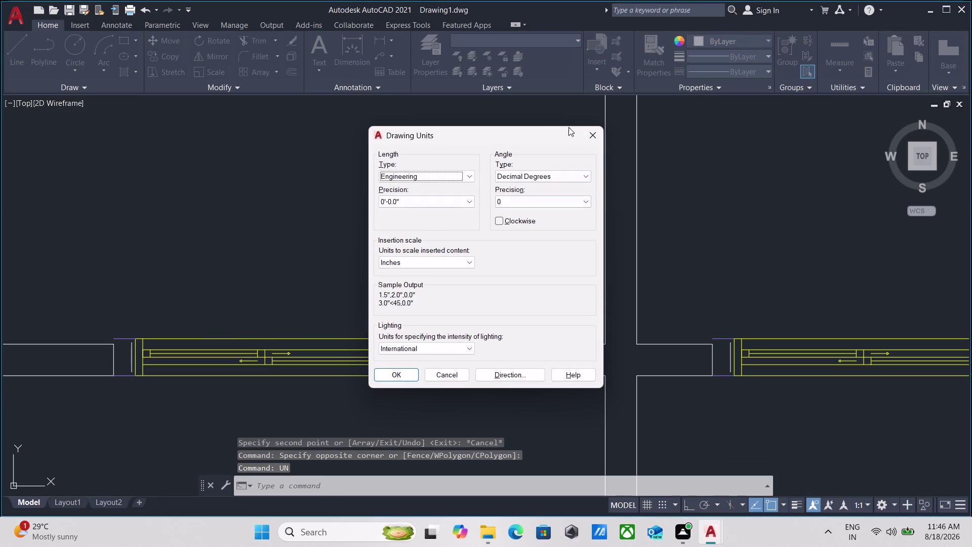
click(594, 137)
drag(315, 300, 298, 312)
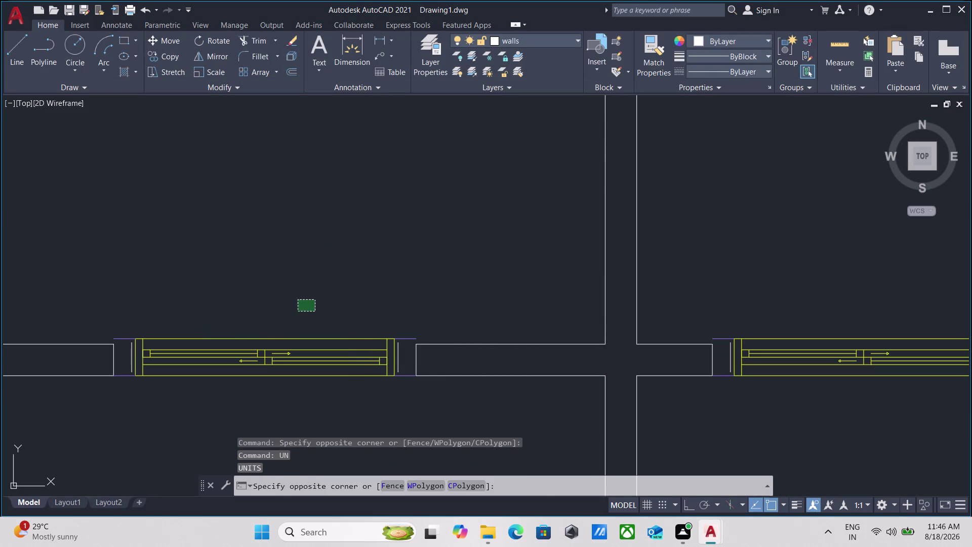
click(228, 366)
text(un)
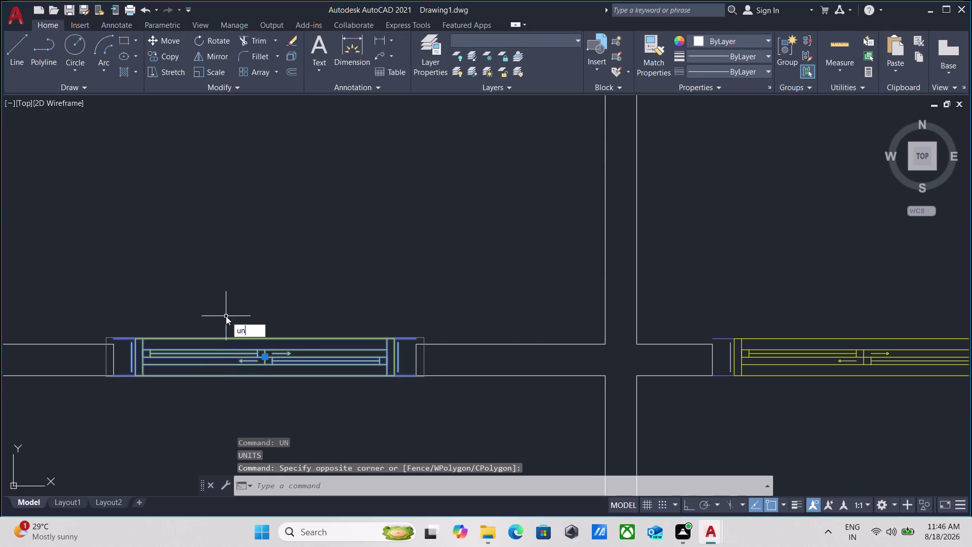
text(g)
key(Return)
scroll(up, 3)
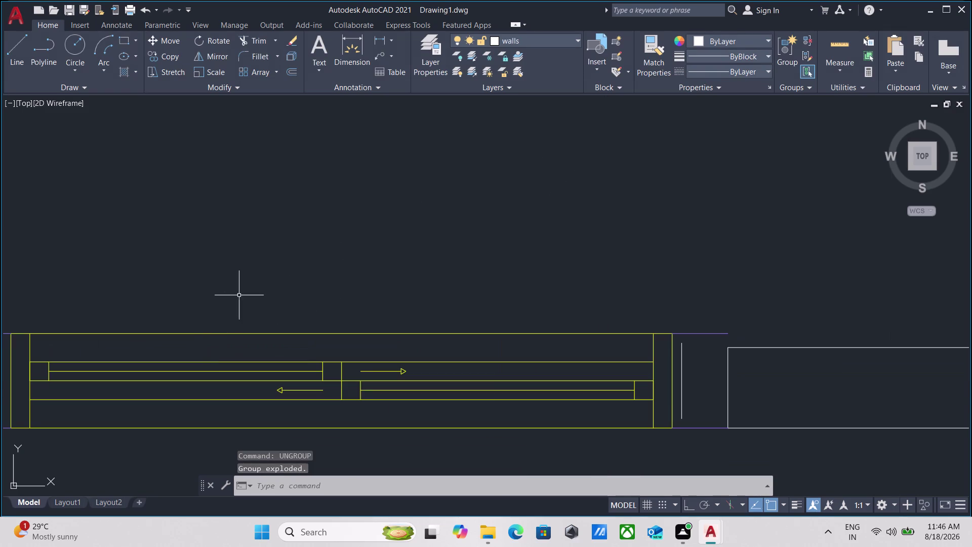
Move the short wall line at the window's left end onto the wall corner.
click(239, 295)
click(212, 343)
scroll(down, 3)
middle_drag(219, 327, 225, 341)
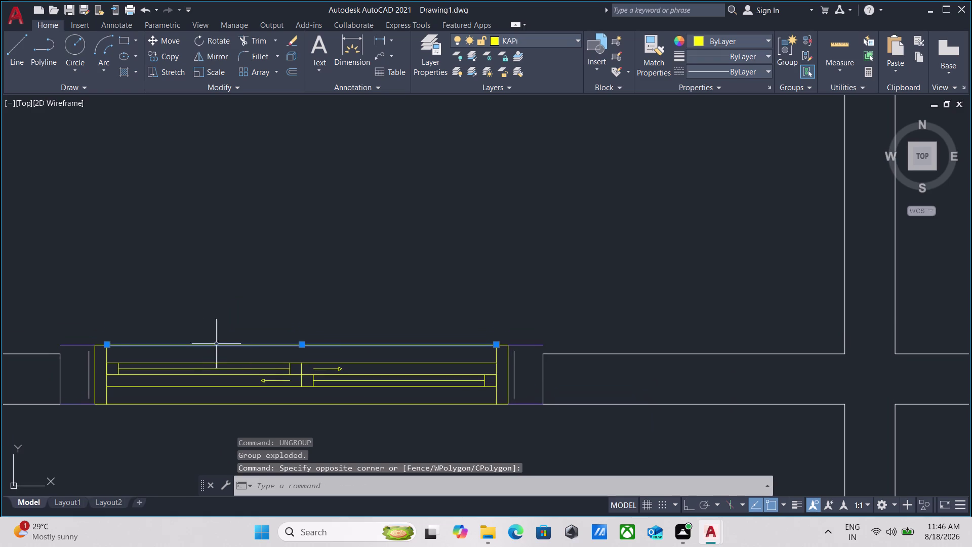
drag(91, 331, 87, 336)
click(73, 357)
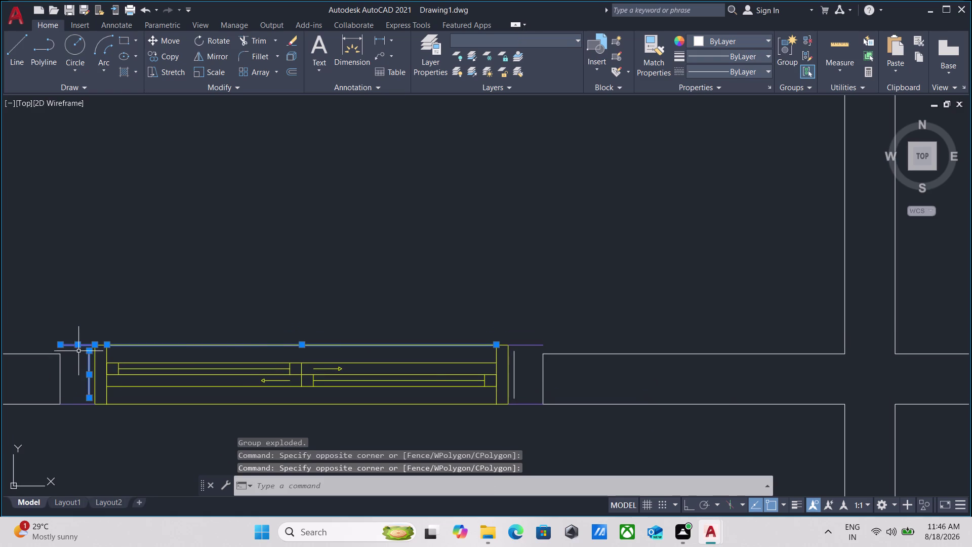
key(Escape)
scroll(up, 3)
drag(76, 337, 74, 344)
click(60, 373)
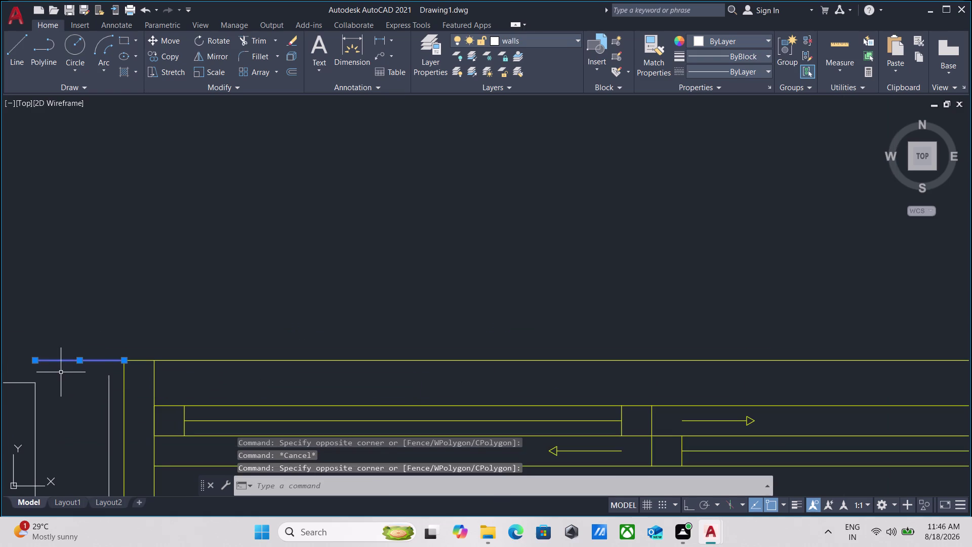
key(m)
key(Return)
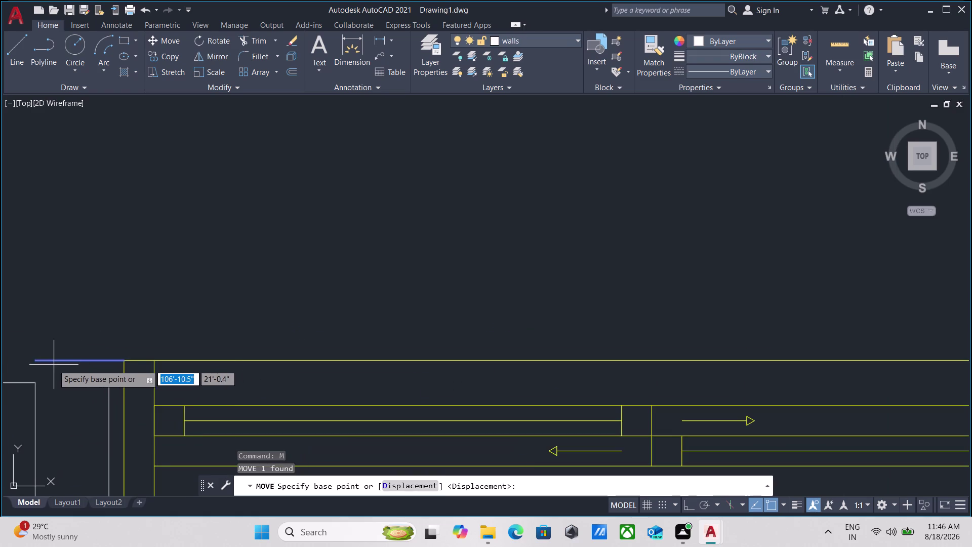
click(33, 357)
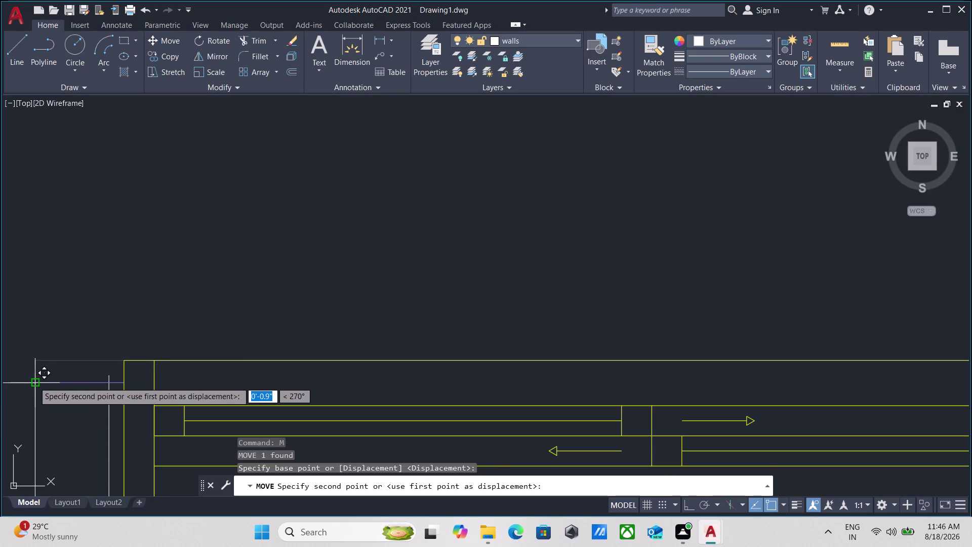
click(35, 383)
Move the short wall line at the window's right end to the frame corner.
click(217, 347)
click(200, 385)
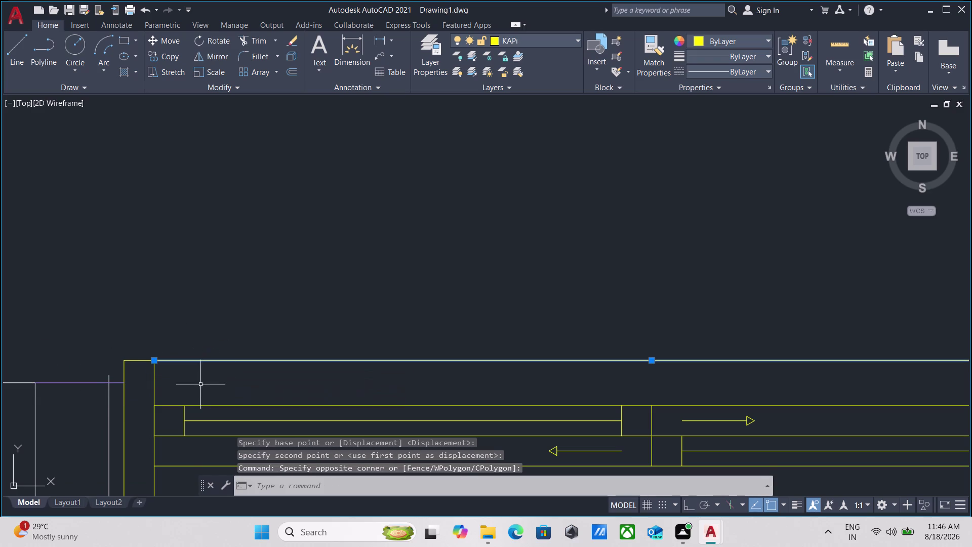
scroll(down, 3)
middle_drag(274, 307, 148, 313)
middle_drag(725, 319, 723, 319)
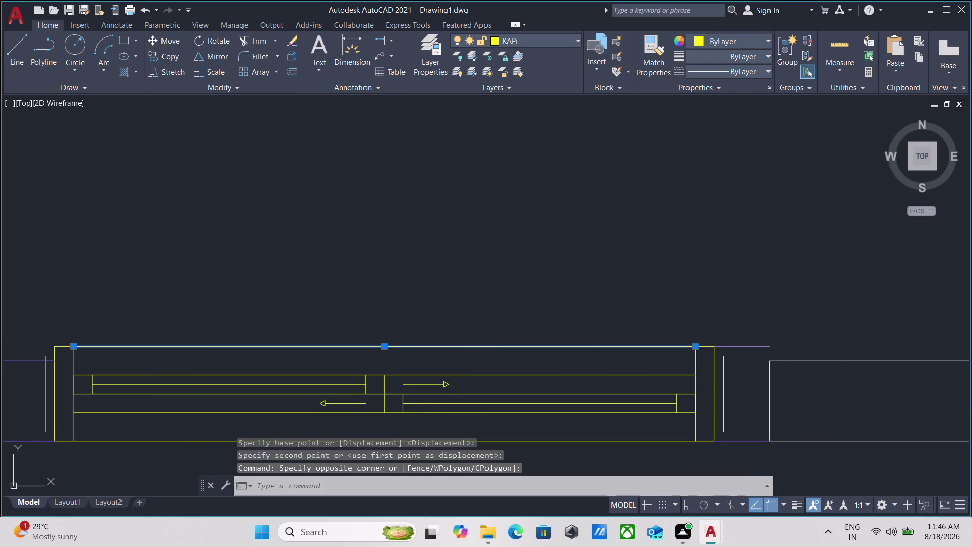
middle_drag(723, 319, 489, 351)
drag(535, 362, 528, 366)
click(503, 392)
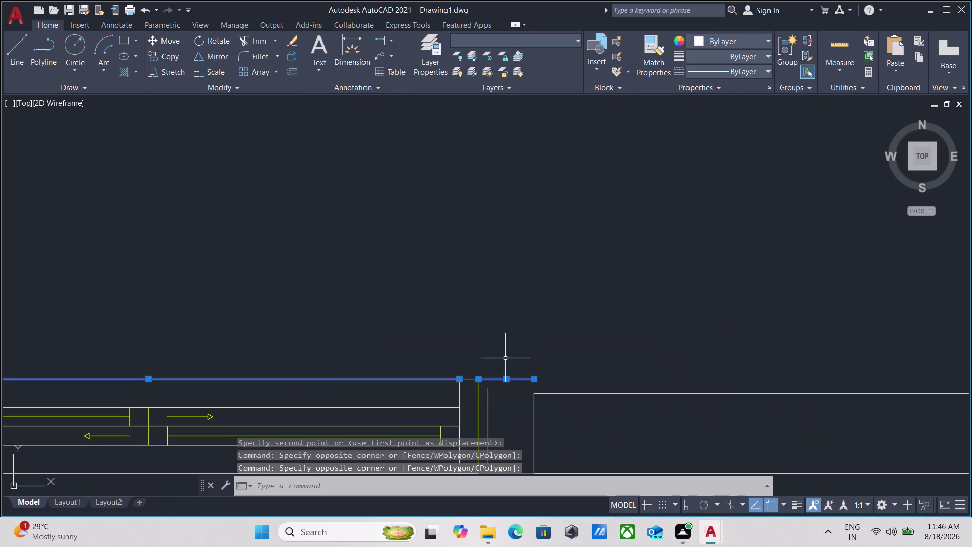
key(Escape)
scroll(down, 3)
middle_drag(339, 314, 360, 305)
scroll(up, 3)
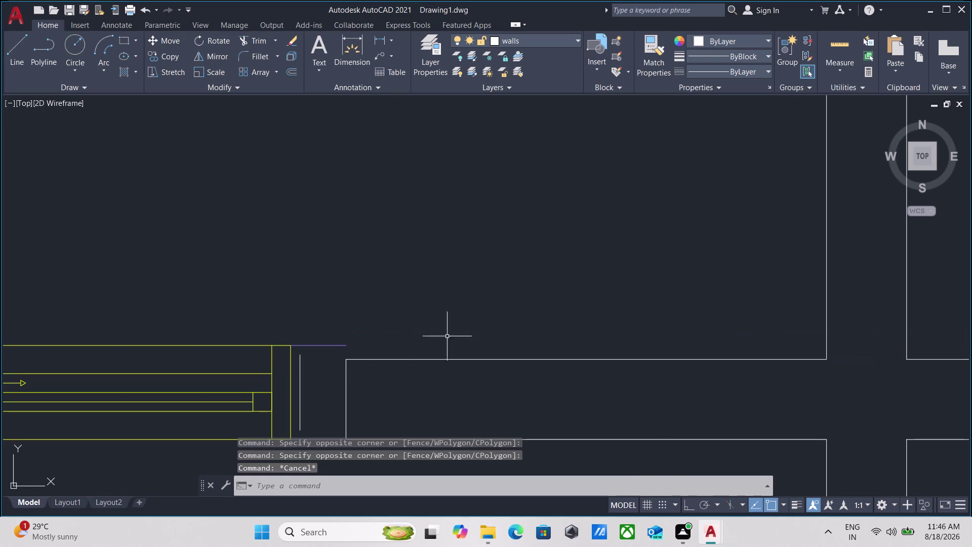
drag(322, 325, 323, 333)
click(316, 356)
key(m)
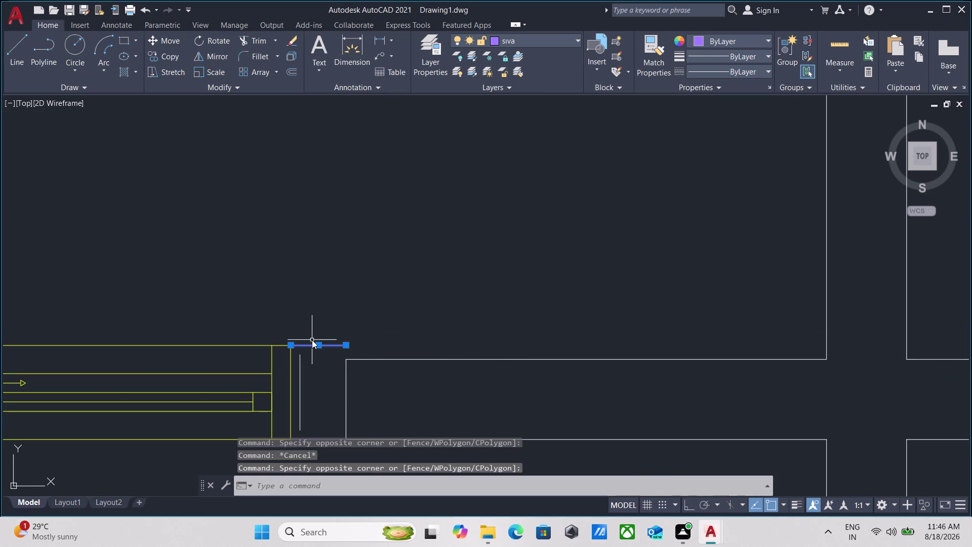
key(Return)
click(345, 345)
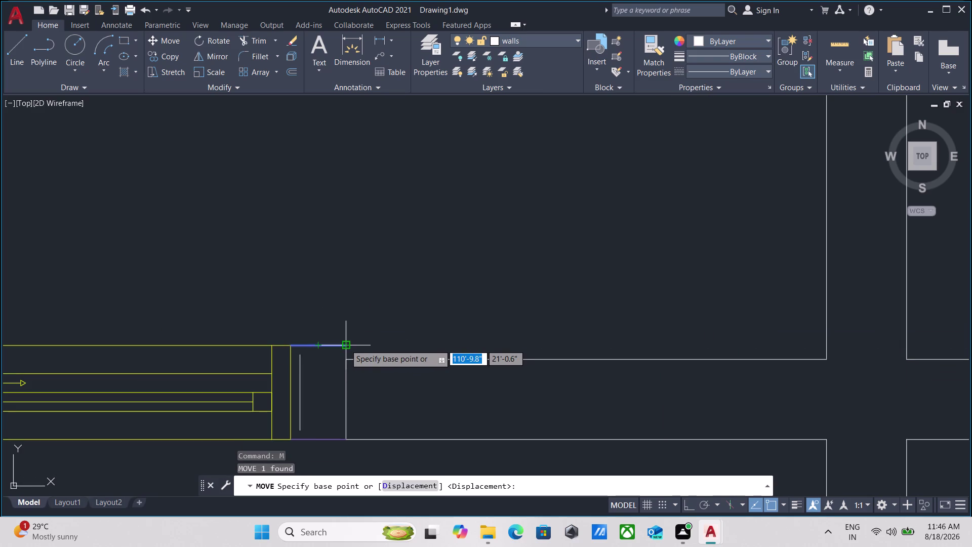
click(343, 360)
scroll(down, 3)
middle_drag(269, 300, 365, 294)
middle_drag(268, 295, 374, 296)
click(315, 298)
Start moving the top line over the window, then cancel the move.
click(291, 326)
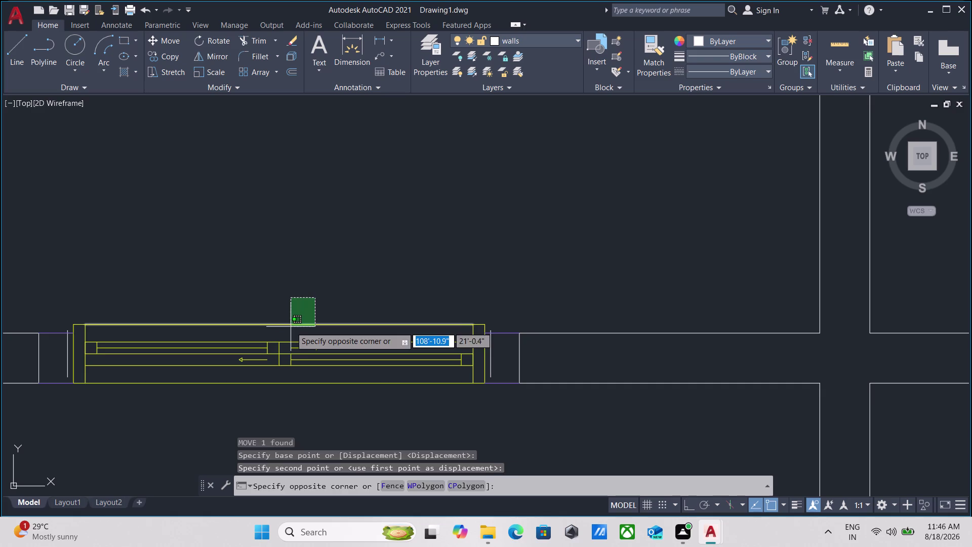
scroll(up, 3)
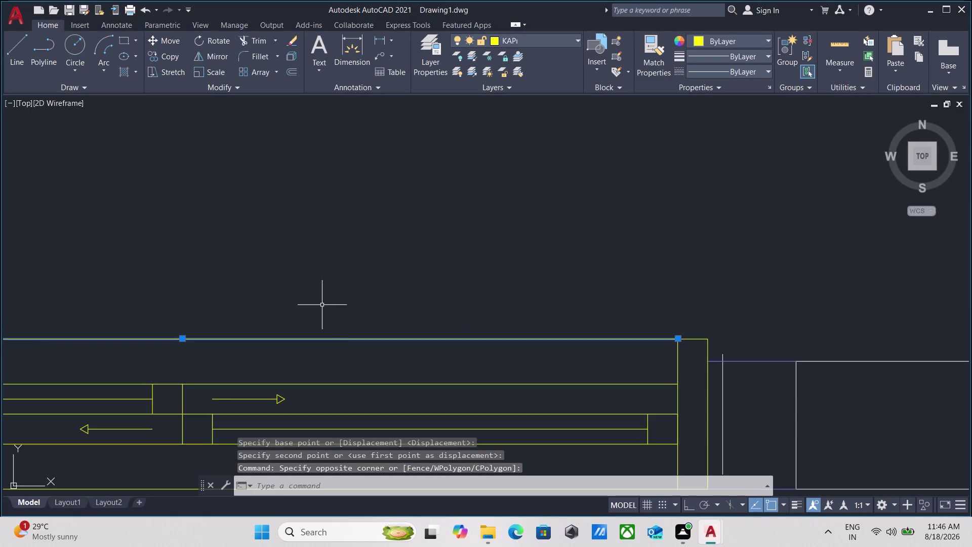
key(m)
key(Return)
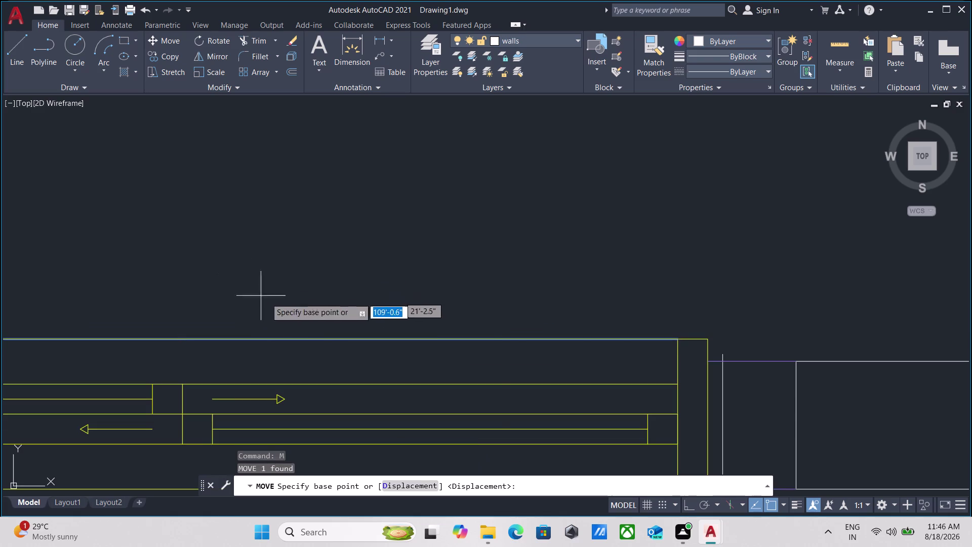
middle_drag(467, 327, 277, 292)
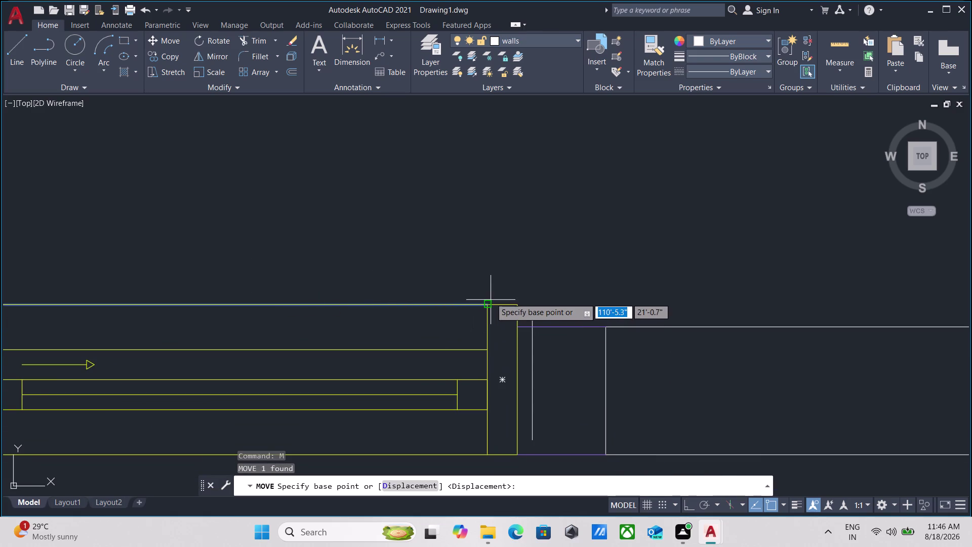
key(Escape)
scroll(up, 3)
Explode the narrow jamb rectangle at the window end into separate lines.
drag(523, 344, 519, 335)
click(500, 289)
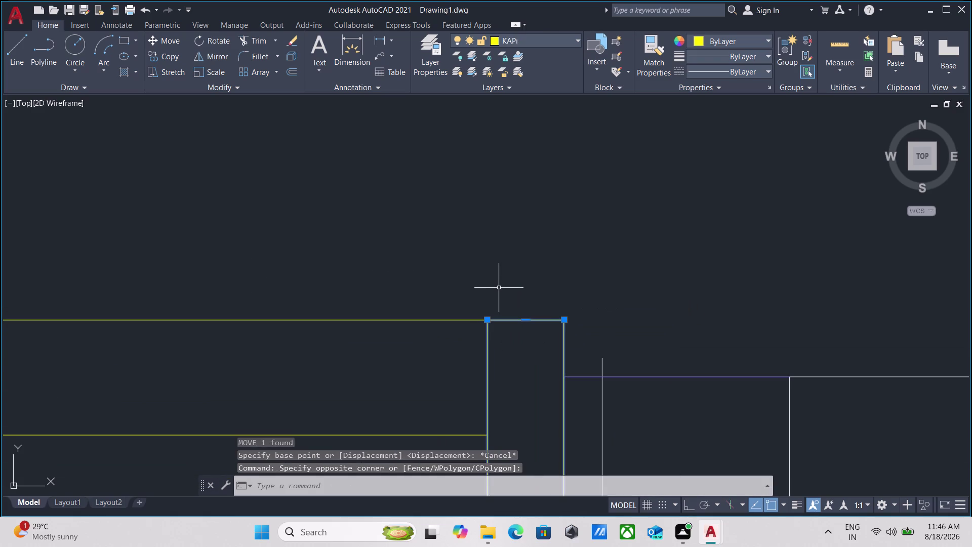
key(Escape)
drag(518, 342, 517, 329)
click(504, 279)
scroll(down, 3)
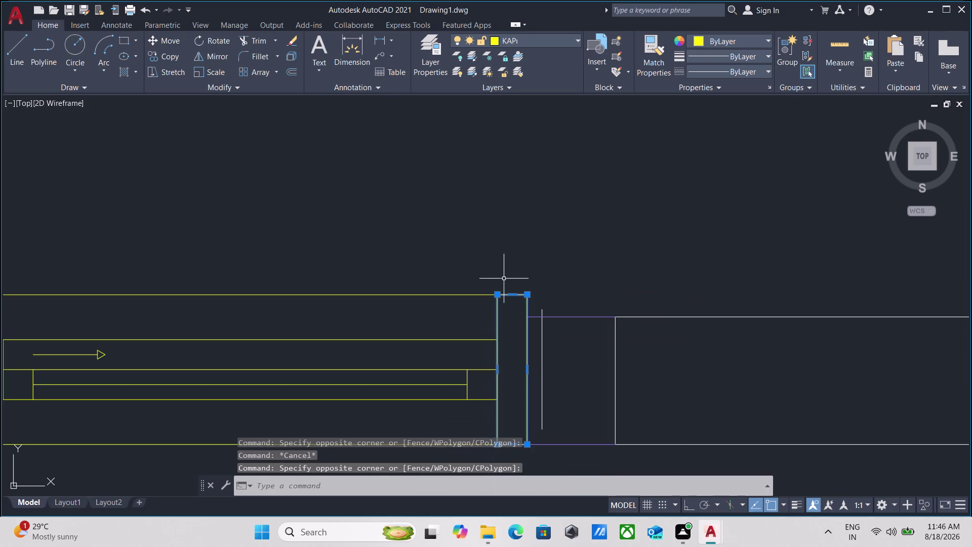
key(x)
key(Return)
scroll(up, 3)
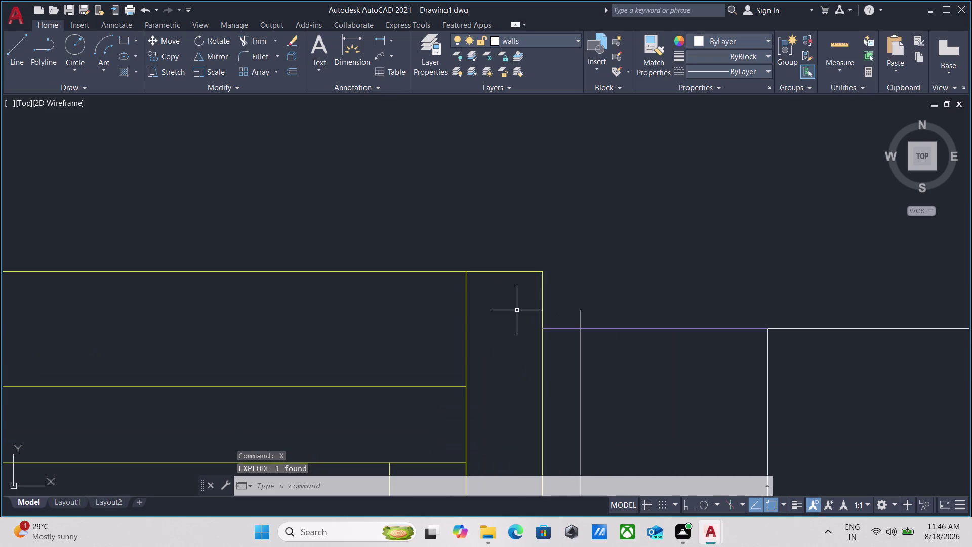
Move the rectangle's top edge down level with the neighbouring wall line.
drag(517, 304, 512, 290)
click(493, 247)
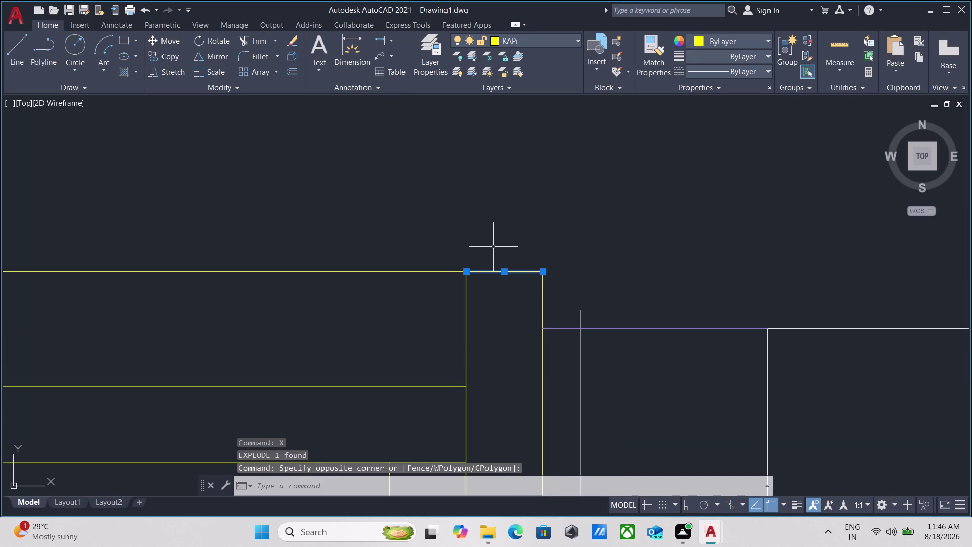
key(m)
key(Return)
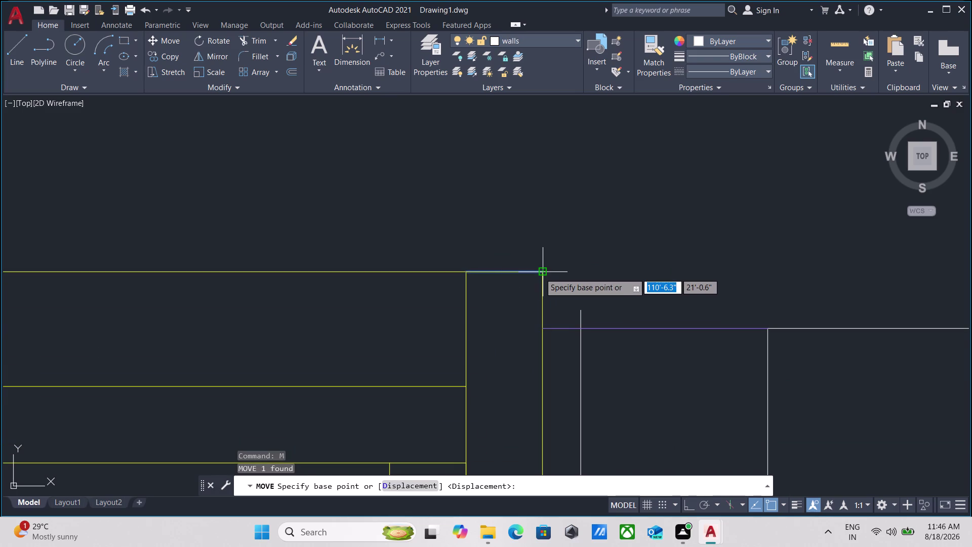
click(539, 273)
click(542, 327)
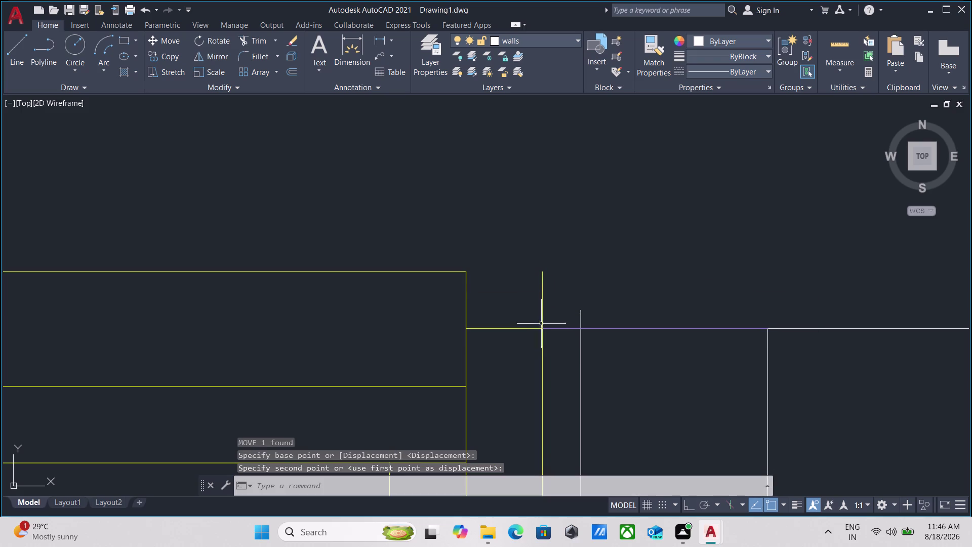
Lower the long top wall line to match the neighbouring wall line.
scroll(down, 3)
middle_drag(346, 260, 448, 301)
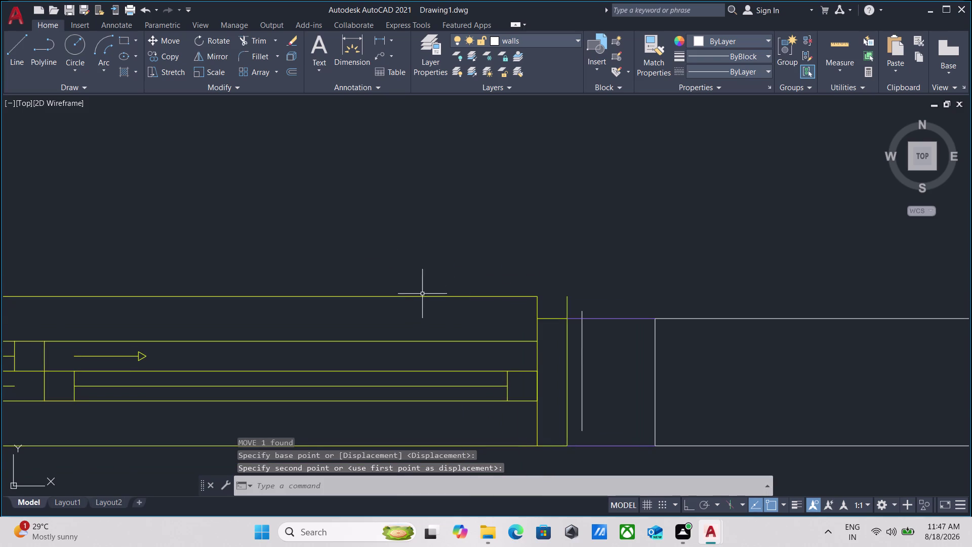
drag(423, 294, 417, 287)
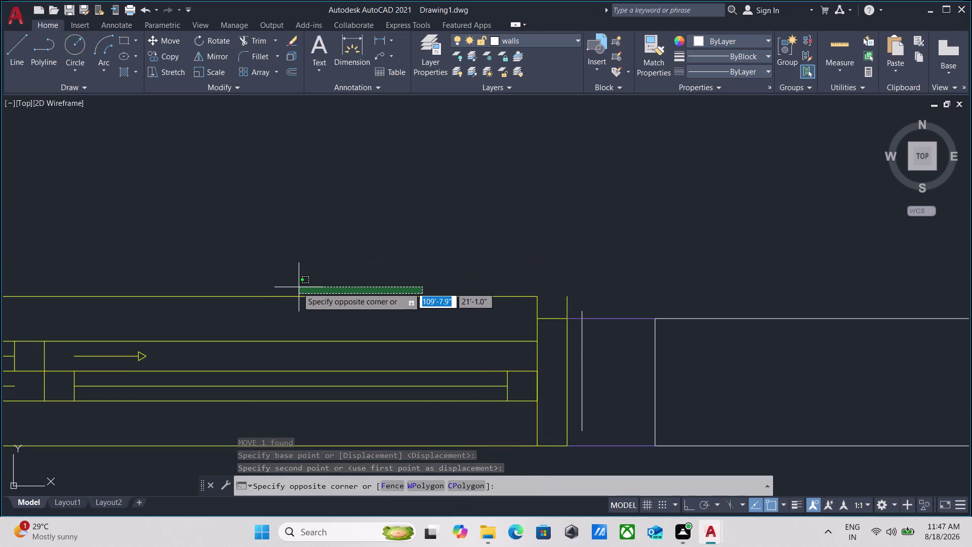
click(293, 284)
drag(344, 324, 340, 309)
click(304, 245)
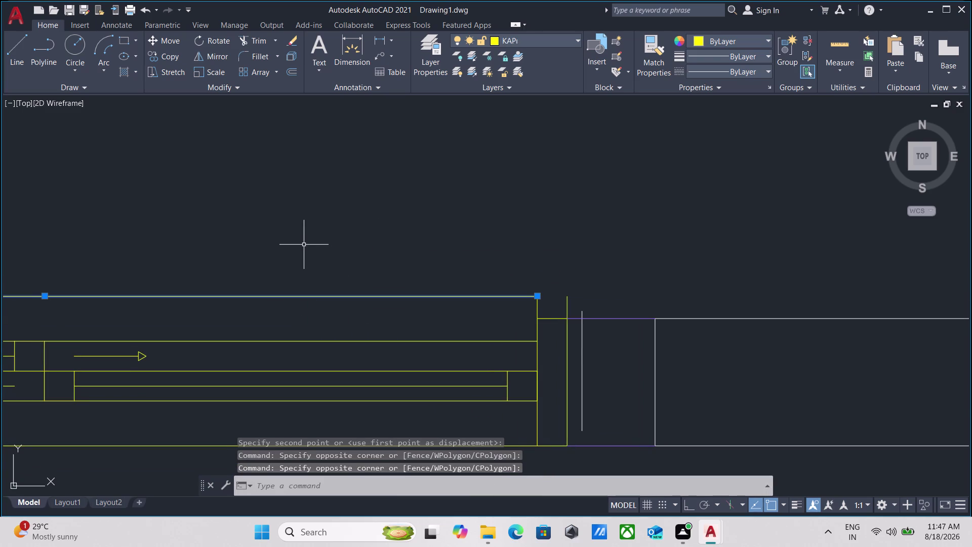
key(m)
key(Return)
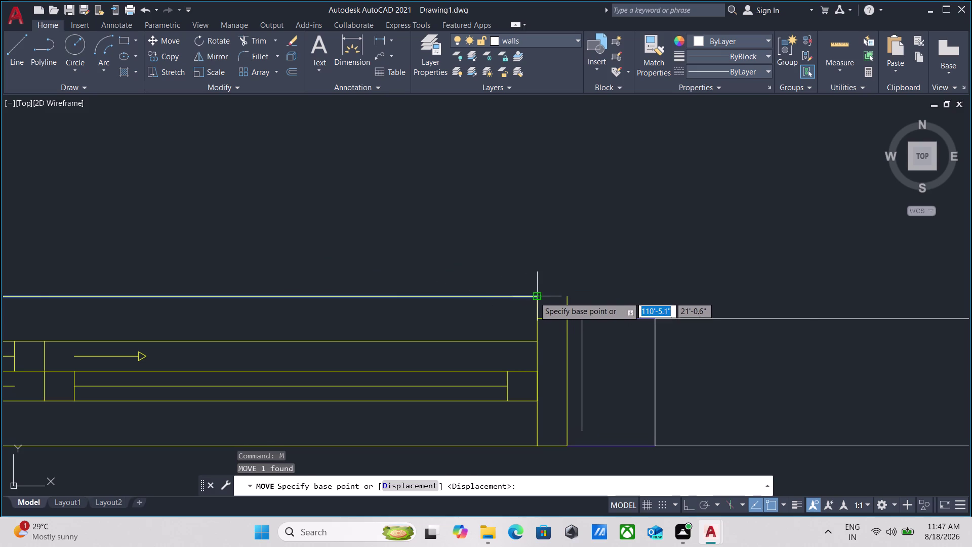
click(535, 296)
click(536, 317)
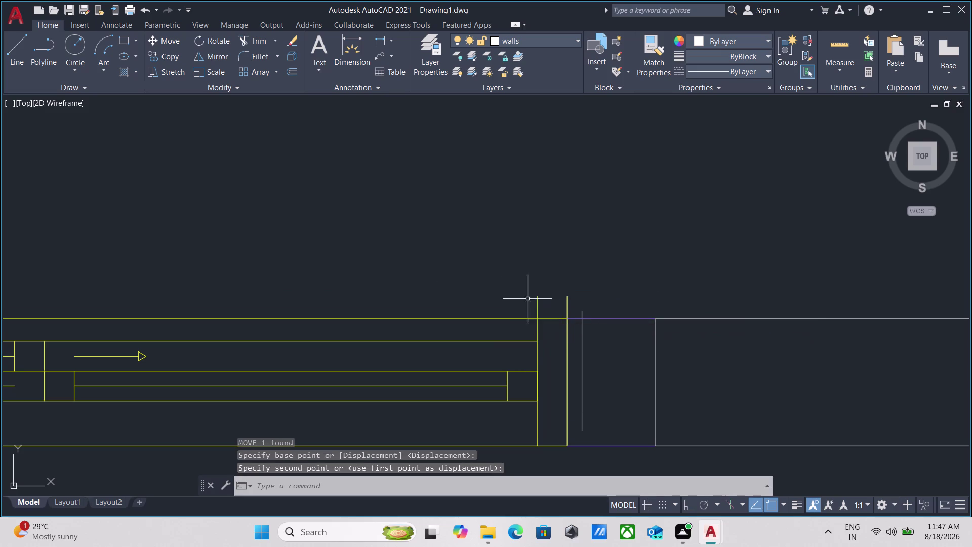
Explode the short cap line at the wall end and move it onto the wall line.
scroll(down, 3)
middle_drag(340, 228, 488, 248)
scroll(up, 3)
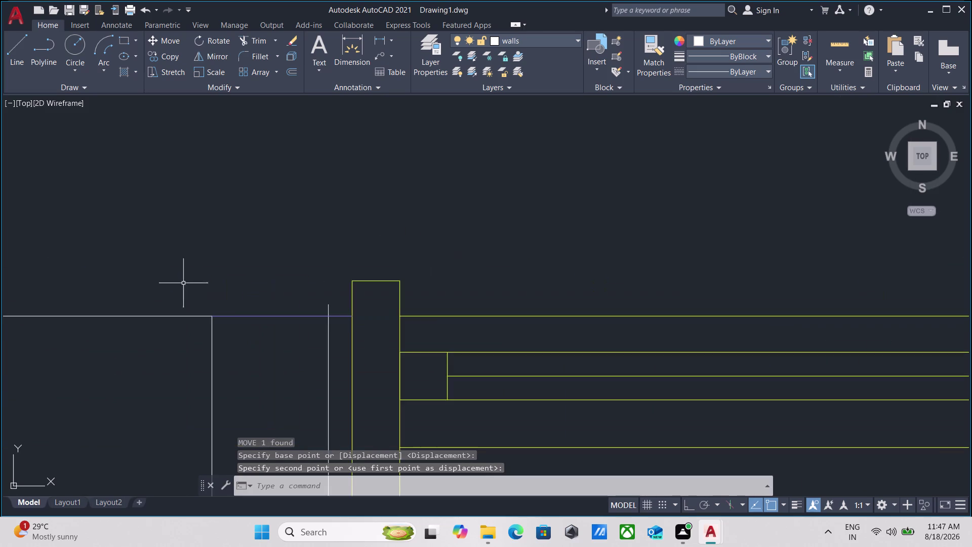
scroll(up, 3)
drag(397, 272, 390, 257)
click(362, 216)
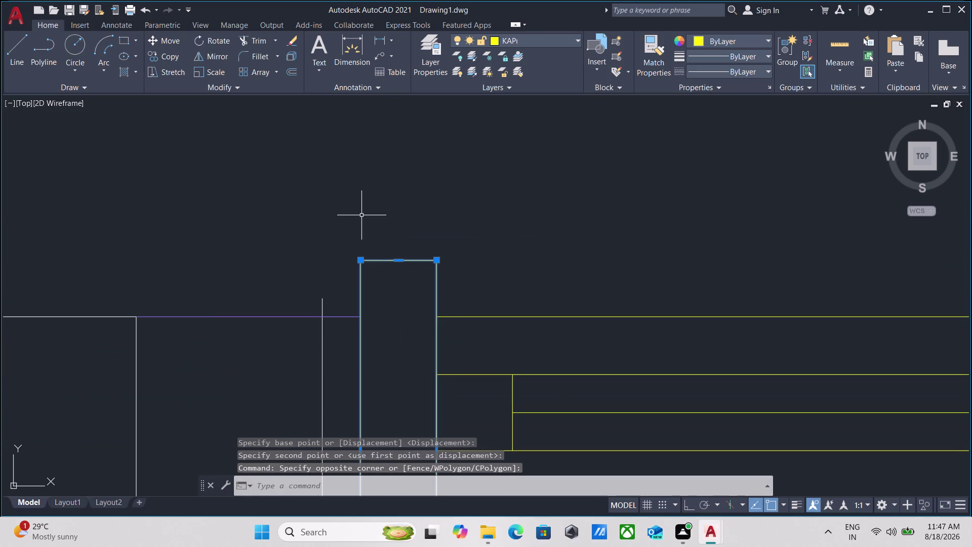
key(x)
key(Return)
drag(416, 283, 405, 270)
click(378, 225)
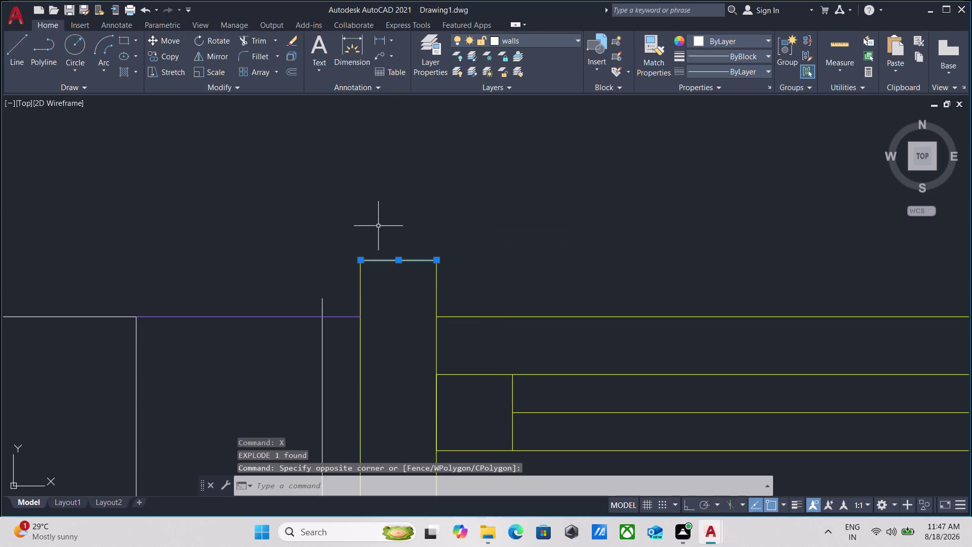
key(m)
key(Return)
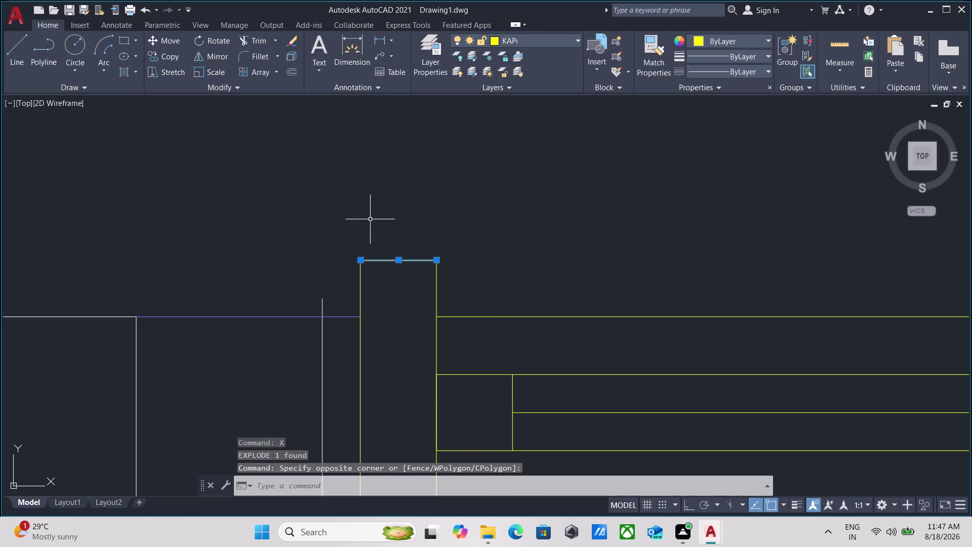
click(437, 260)
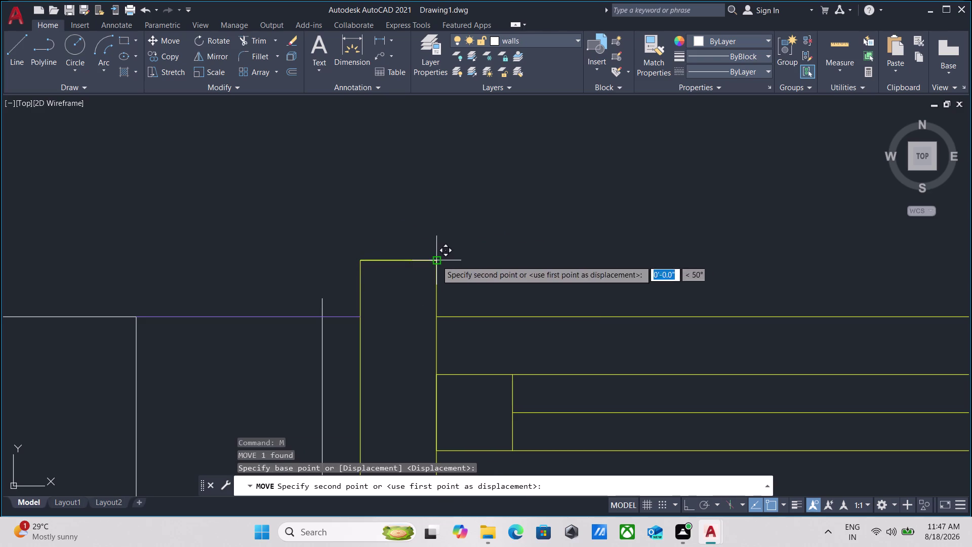
click(437, 316)
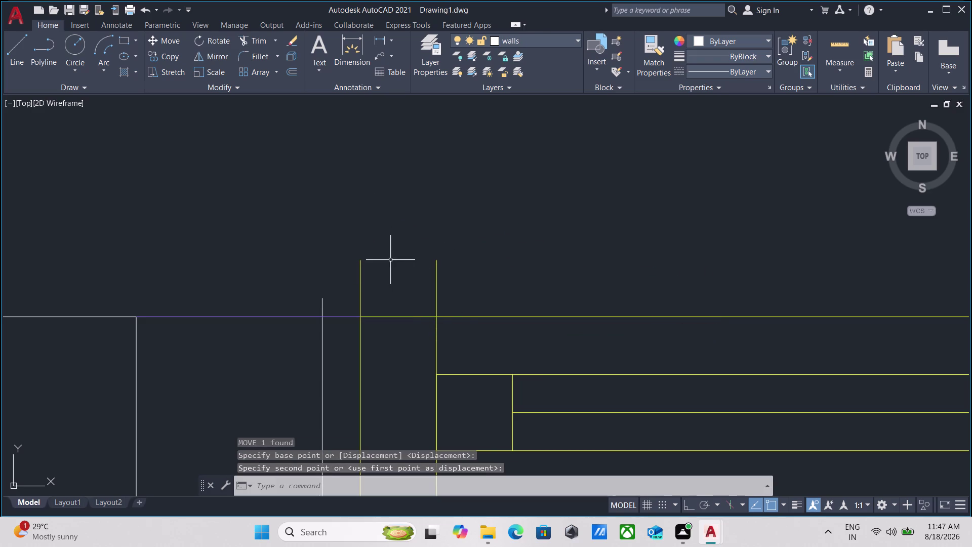
Pan to the window opening and begin trimming with TR.
scroll(down, 3)
scroll(down, 3)
scroll(down, 3)
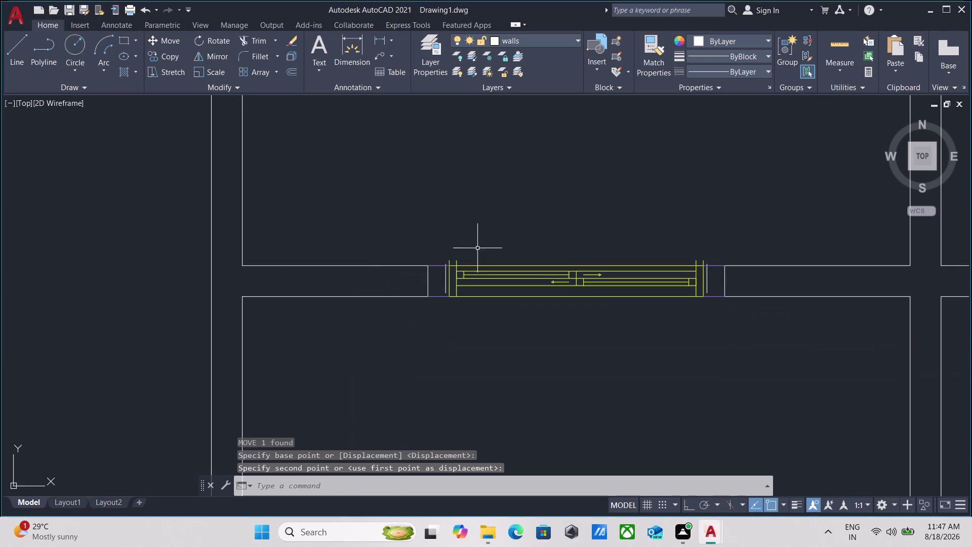
middle_drag(477, 244, 337, 246)
scroll(up, 3)
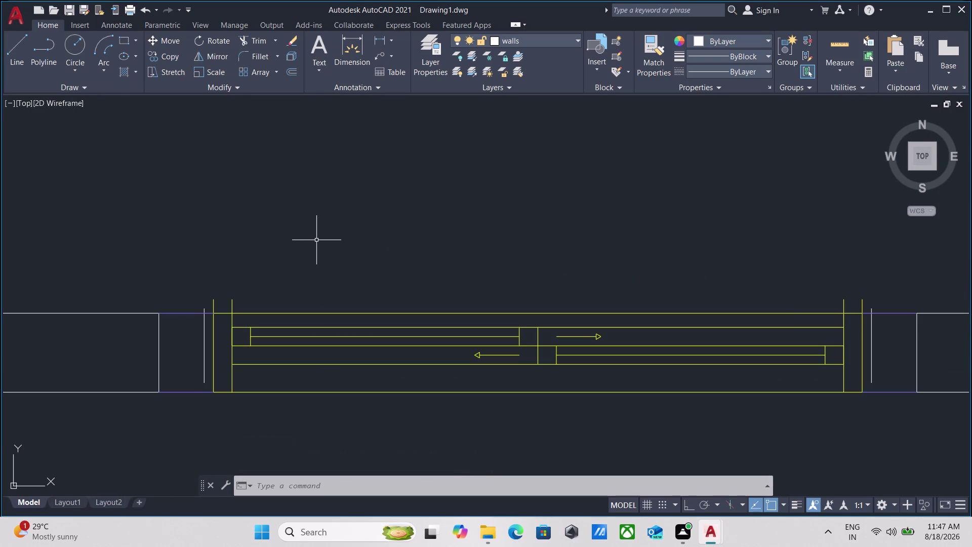
text(tr)
key(Return)
Fence-trim the wall stubs protruding past the wall line at the first junction.
scroll(up, 3)
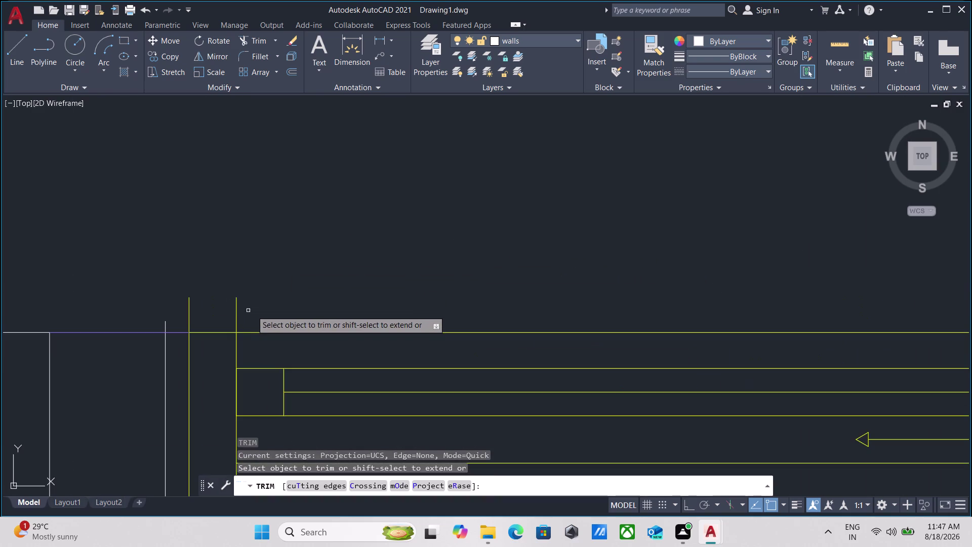
click(257, 306)
click(146, 311)
click(183, 323)
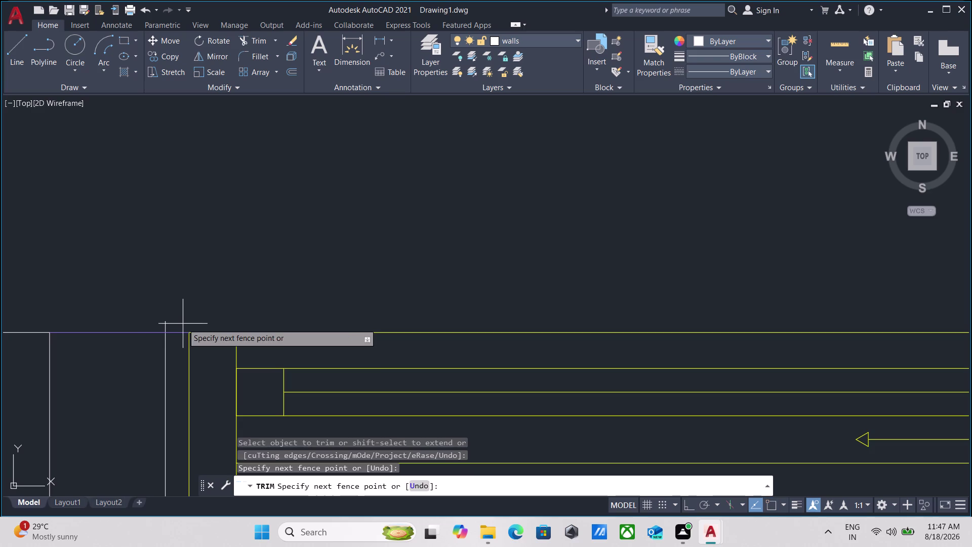
click(148, 323)
Trim the remaining stubs above the wall line at the other junction.
scroll(down, 3)
scroll(down, 3)
middle_drag(265, 250, 104, 249)
scroll(up, 3)
scroll(up, 3)
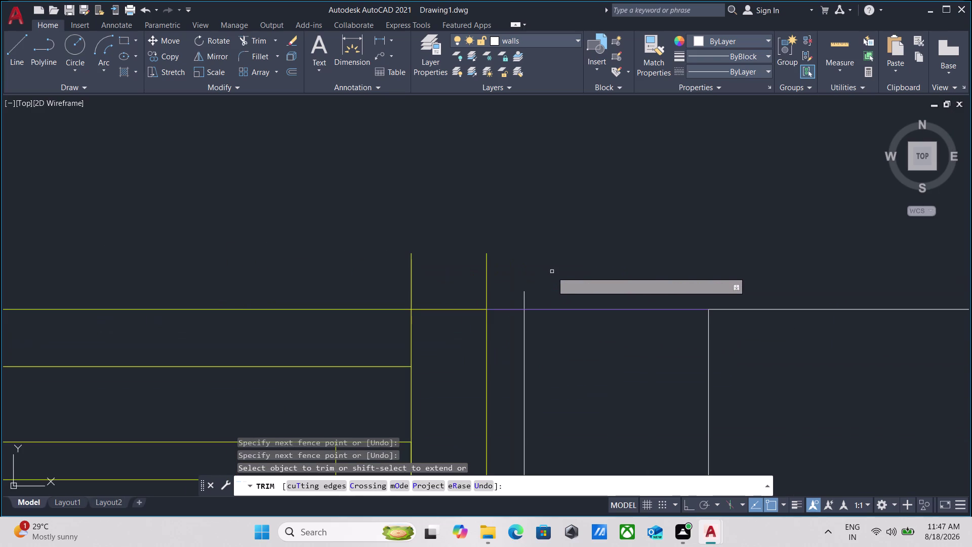
drag(554, 270, 548, 271)
click(343, 273)
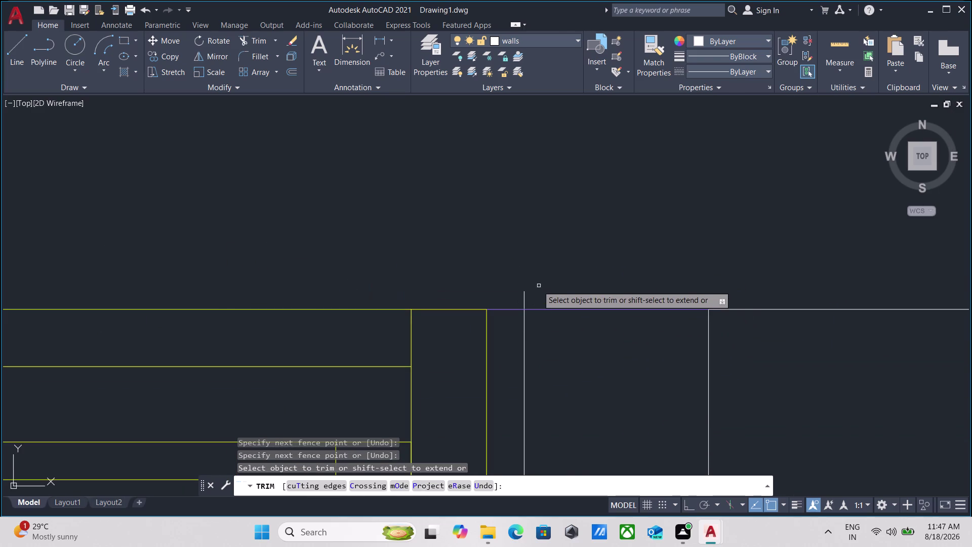
click(538, 285)
click(497, 302)
click(507, 298)
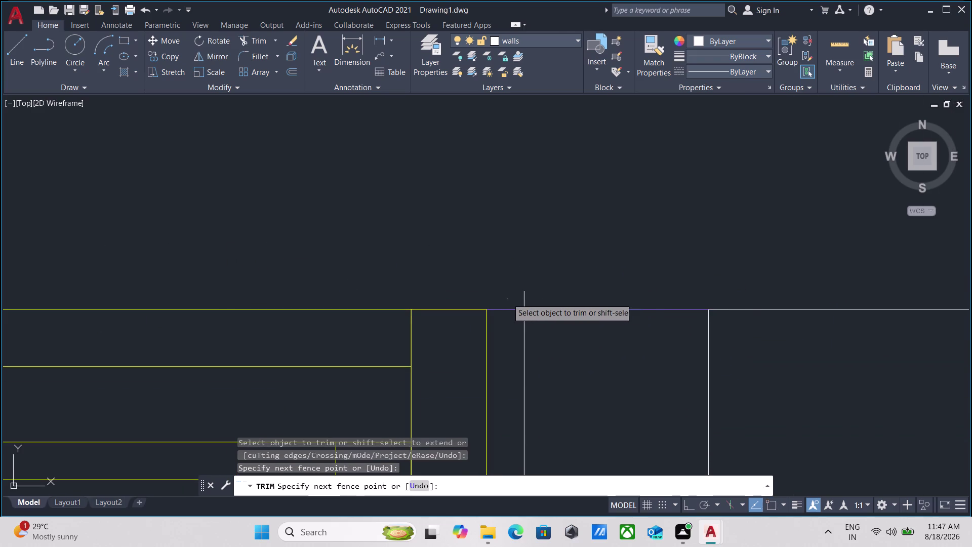
click(546, 300)
scroll(down, 3)
key(Escape)
Pan to the lower rooms and start selecting the left sliding window.
scroll(down, 3)
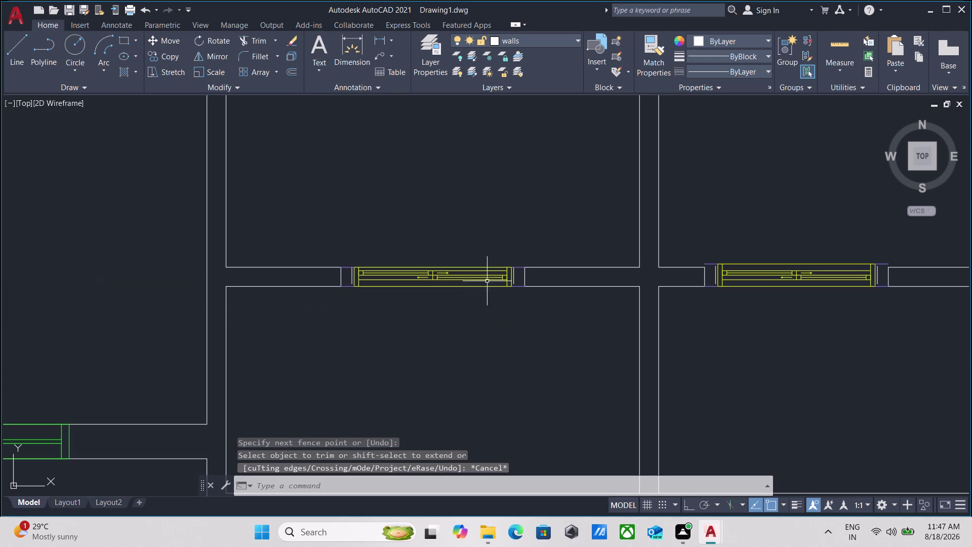
scroll(down, 3)
middle_drag(470, 304, 385, 323)
drag(419, 330, 419, 329)
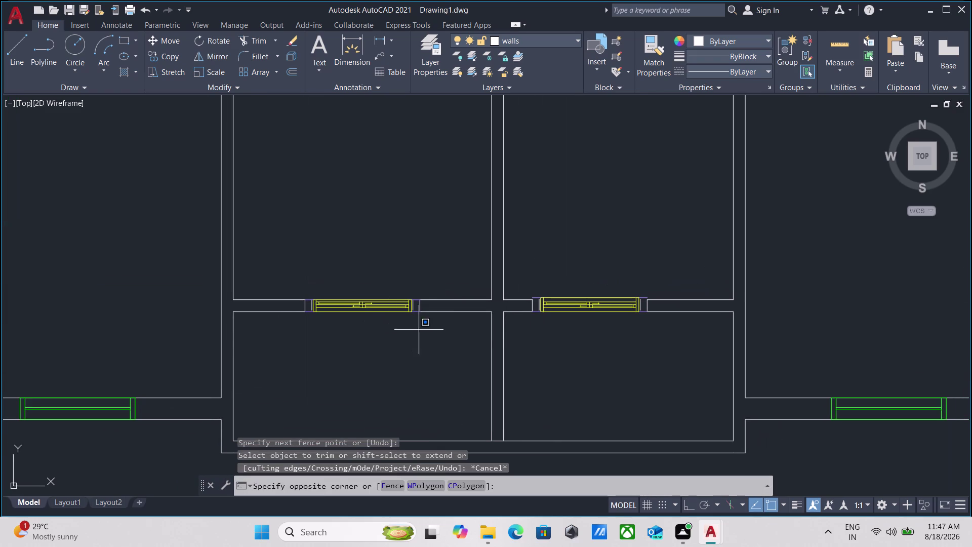
drag(418, 329, 414, 324)
Group the left lower room's sliding window parts with G.
click(309, 269)
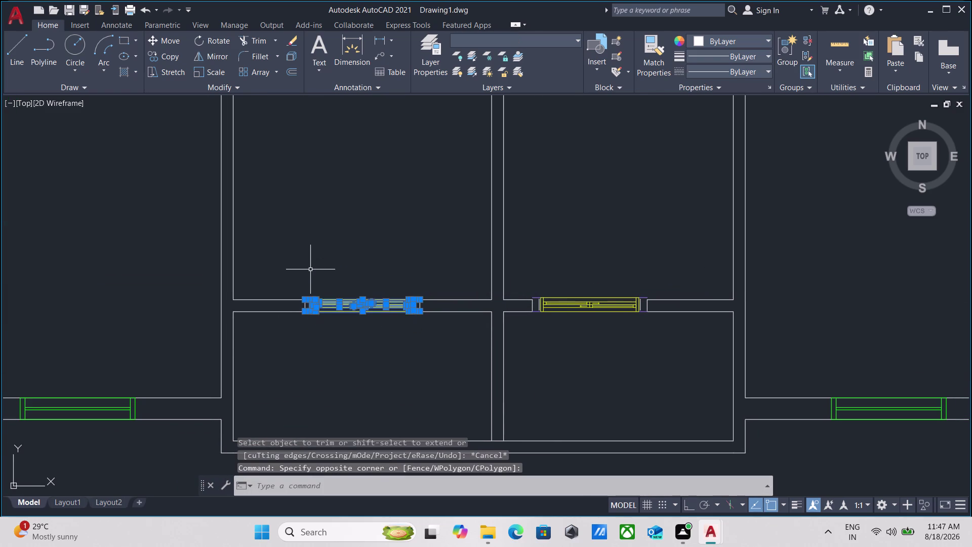
scroll(up, 3)
key(g)
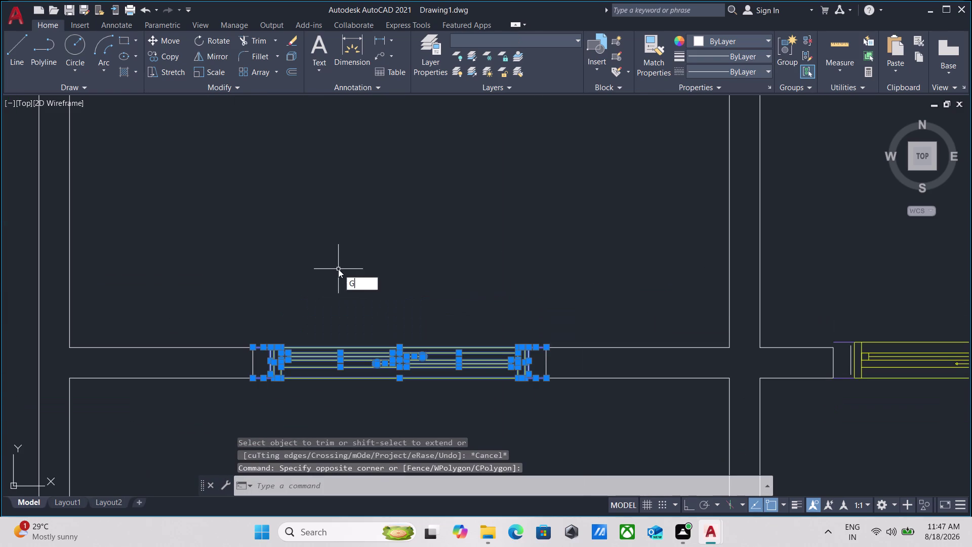
key(Return)
drag(399, 394, 397, 383)
click(371, 311)
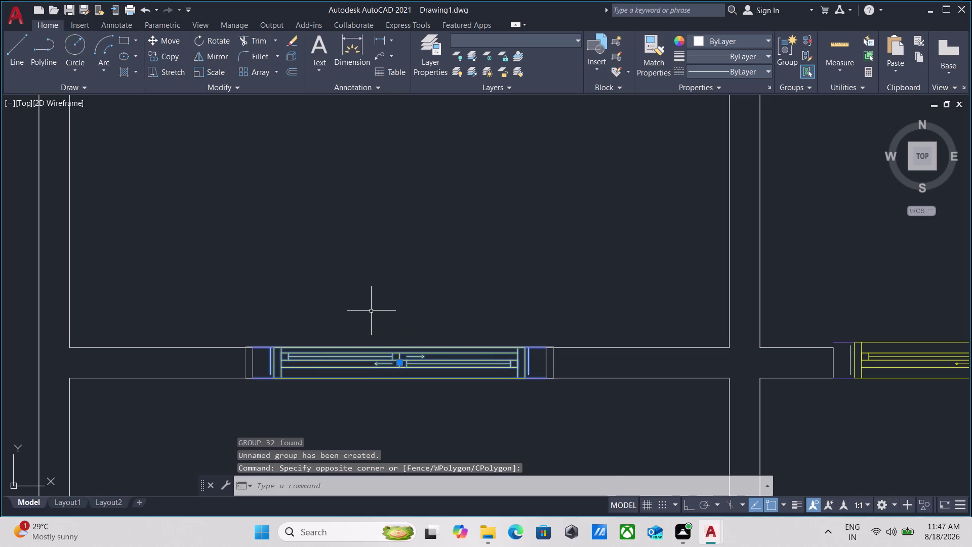
scroll(down, 3)
key(Escape)
Erase the sliding window in the neighbouring room's opening.
middle_drag(422, 298, 142, 248)
drag(520, 320, 516, 309)
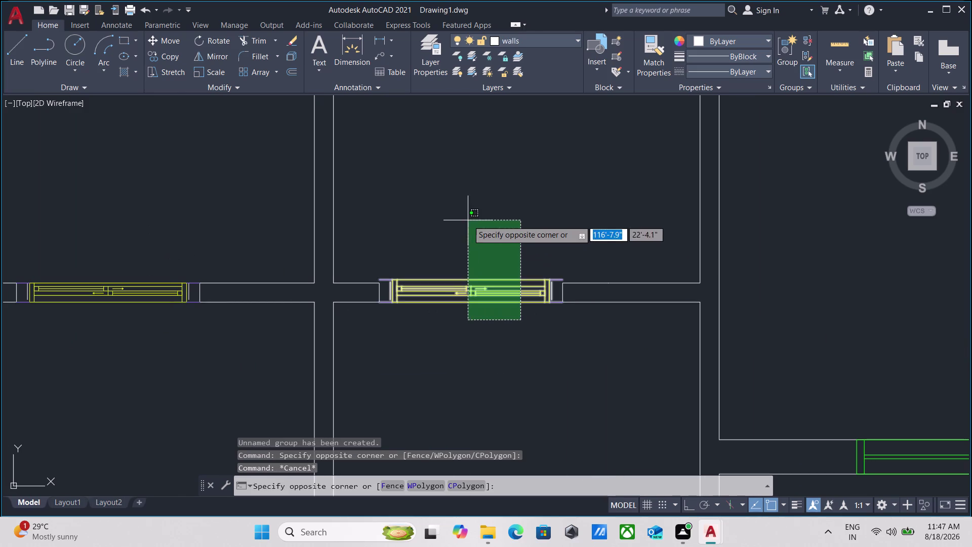
click(440, 215)
right_click(439, 215)
key(Escape)
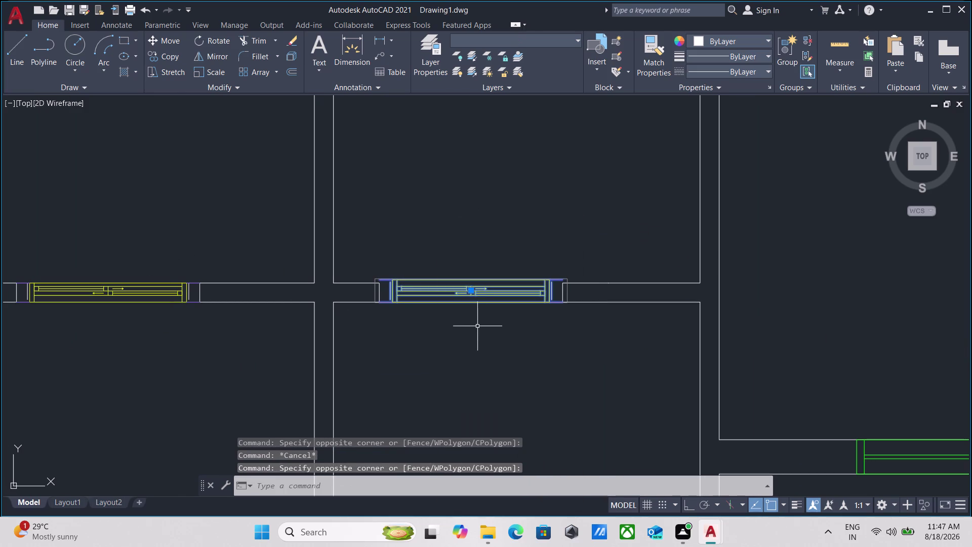
drag(480, 330, 457, 263)
click(425, 200)
right_click(425, 202)
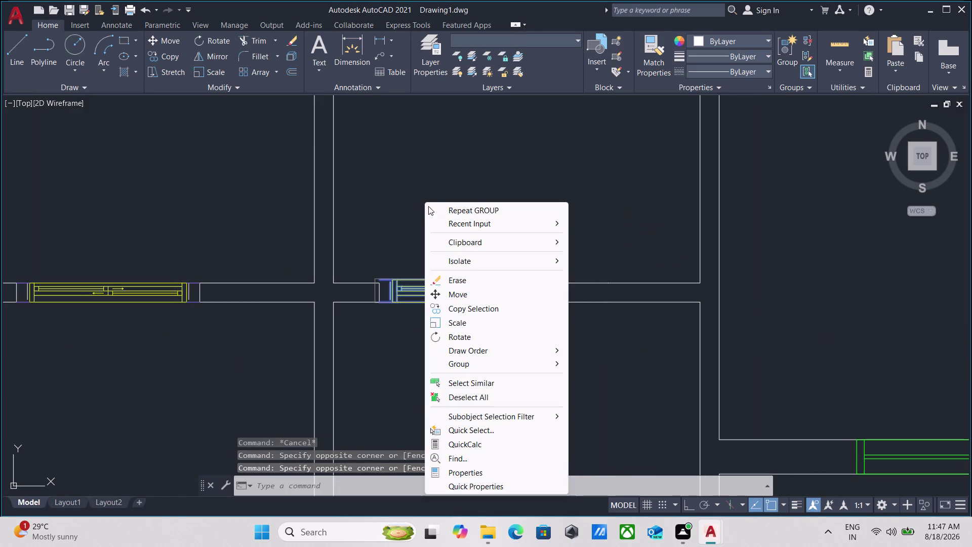
click(469, 285)
Select the grouped left window and centre it in view.
scroll(down, 3)
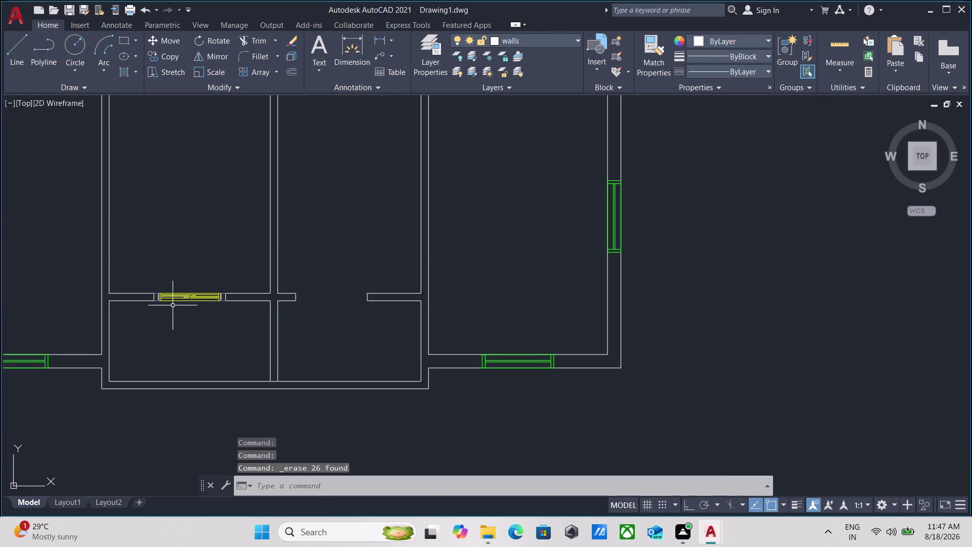
middle_drag(178, 306, 328, 341)
scroll(up, 3)
drag(353, 328, 340, 289)
click(293, 217)
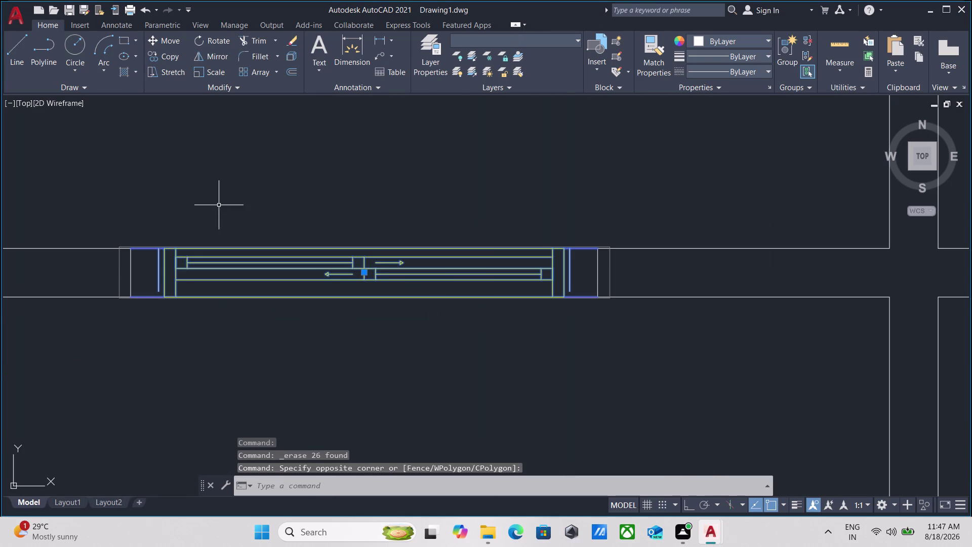
middle_drag(216, 203, 185, 244)
Copy the grouped window from its lower-left corner into the neighbouring empty opening.
text(co)
key(Return)
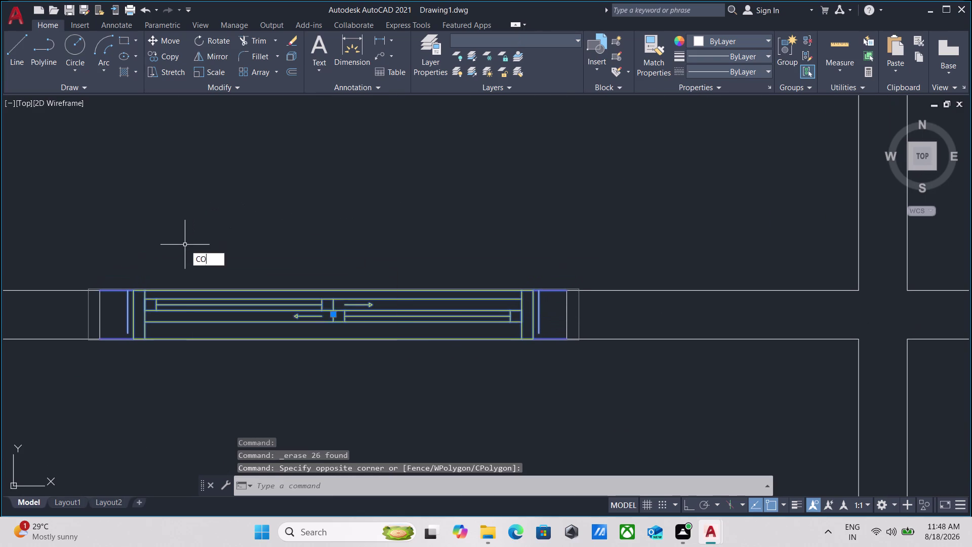
click(98, 342)
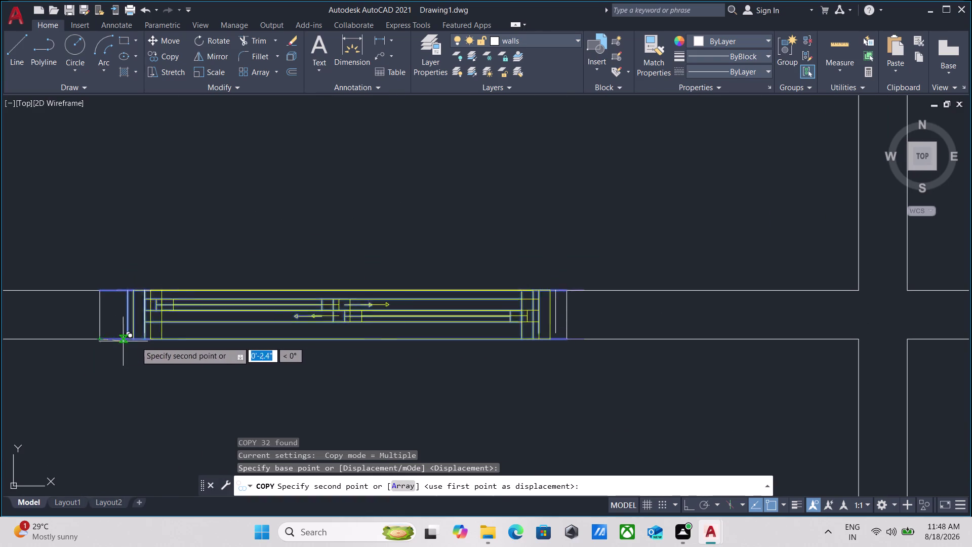
scroll(down, 3)
middle_drag(379, 341, 276, 320)
middle_drag(459, 357, 277, 348)
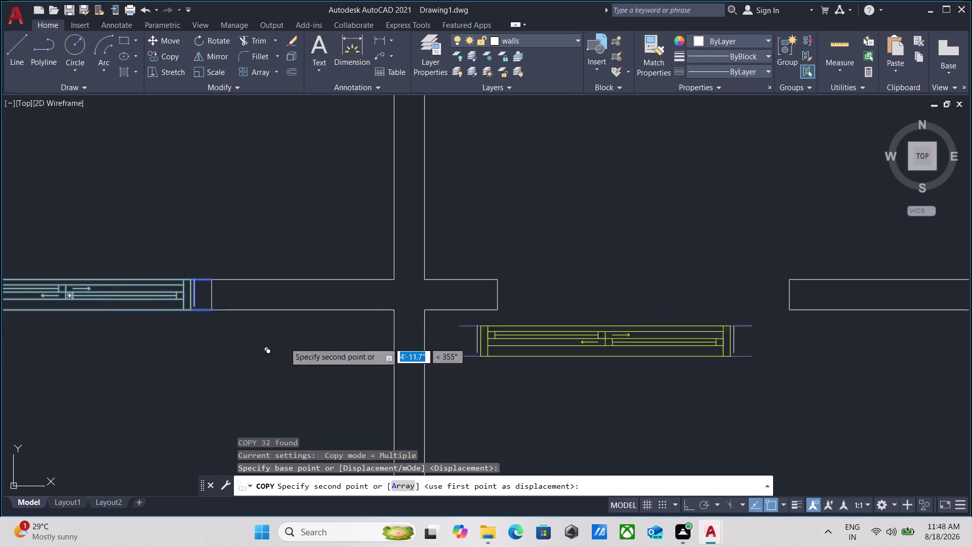
click(499, 312)
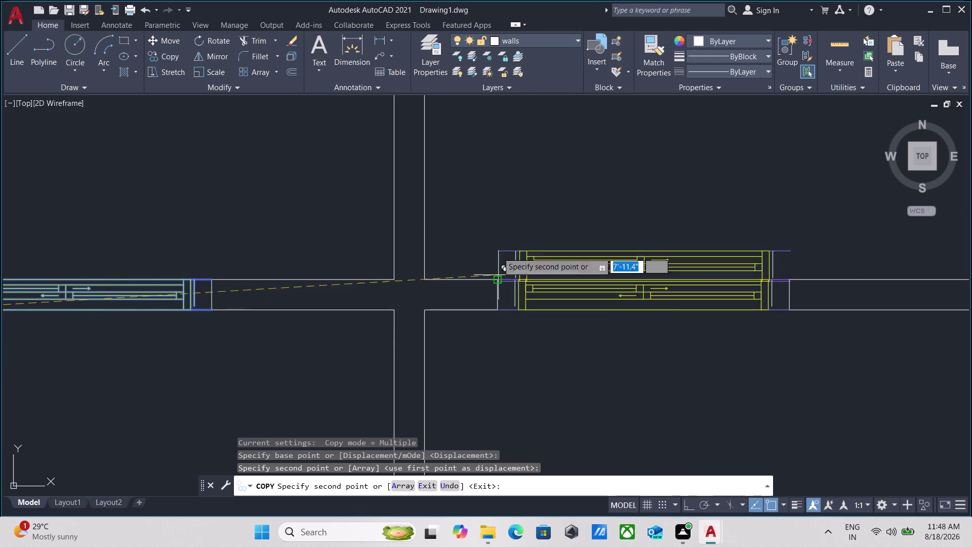
scroll(down, 3)
key(Escape)
Pan and zoom out to view the whole floor plan pair.
scroll(up, 3)
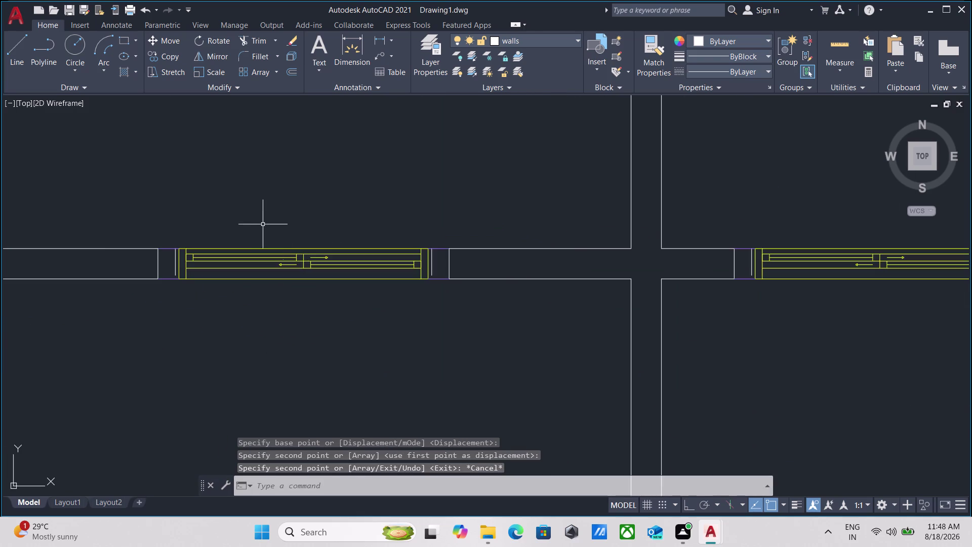
scroll(down, 3)
middle_drag(260, 222, 272, 263)
scroll(up, 3)
scroll(down, 3)
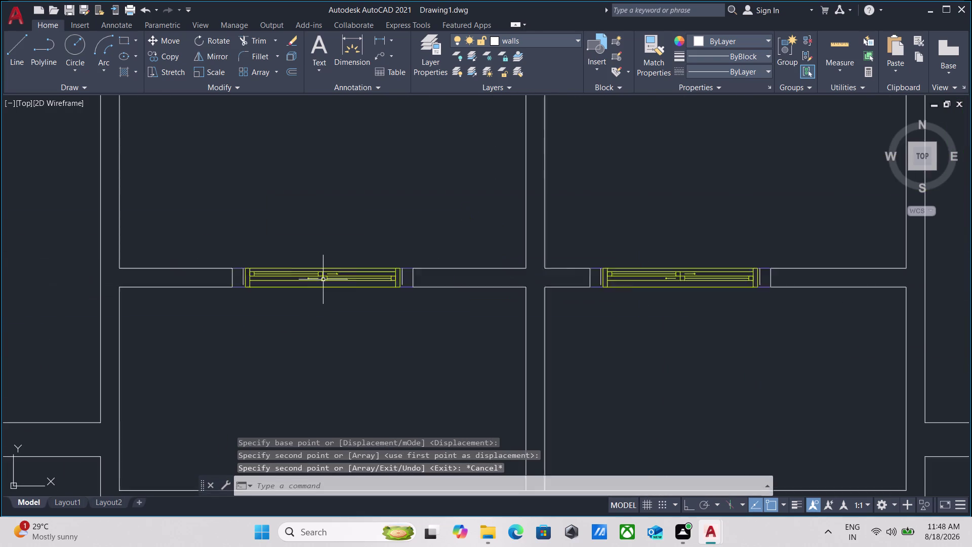
scroll(down, 3)
scroll(down, 3)
scroll(up, 3)
scroll(down, 3)
middle_drag(380, 234, 350, 342)
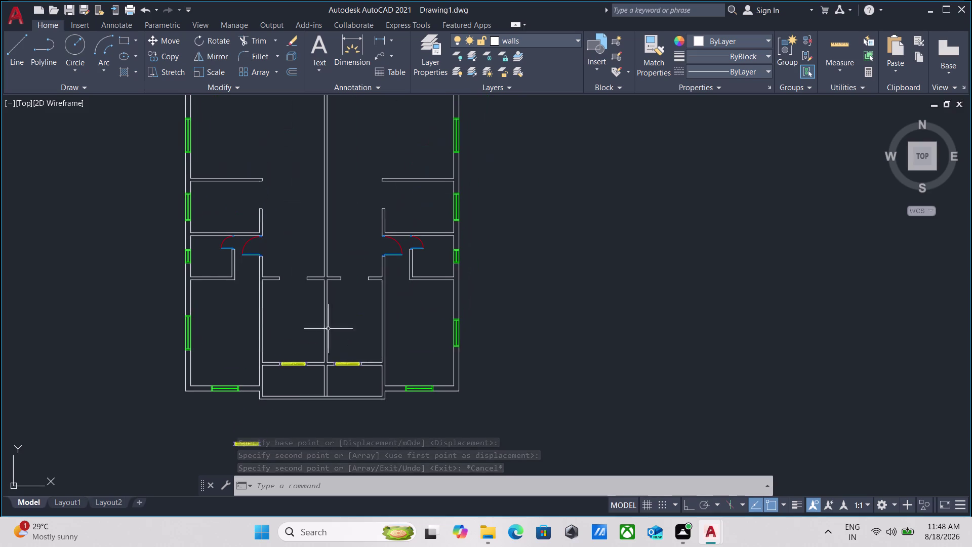
middle_drag(247, 201, 232, 274)
scroll(down, 3)
middle_drag(234, 189, 232, 191)
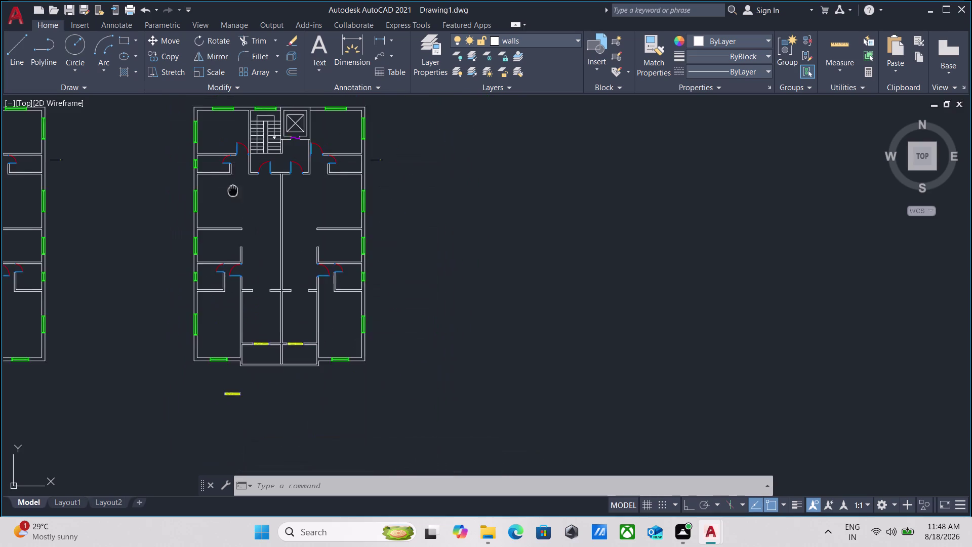
middle_drag(232, 191, 227, 254)
middle_drag(133, 304, 204, 204)
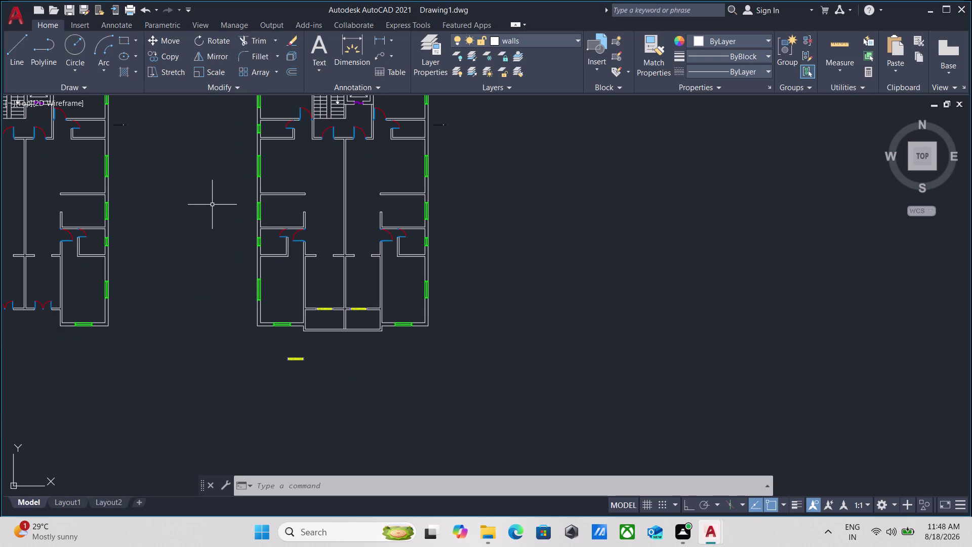
scroll(up, 3)
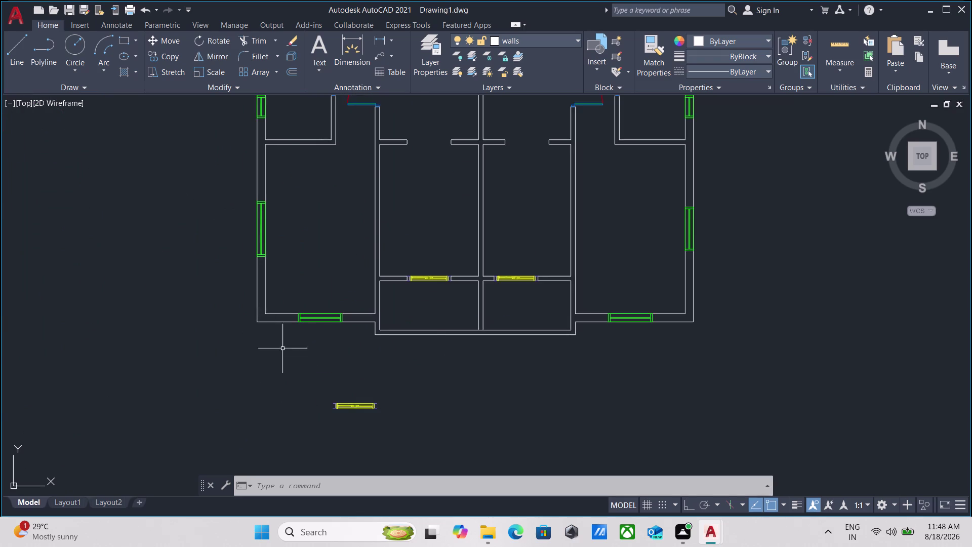
Window-select and erase the spare sliding door piece lying below the plan.
scroll(down, 3)
click(388, 429)
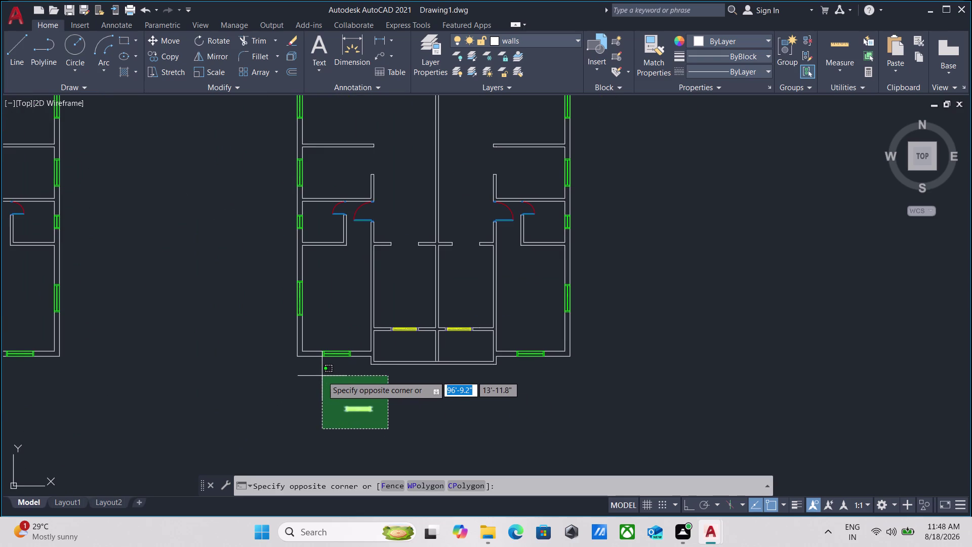
click(322, 375)
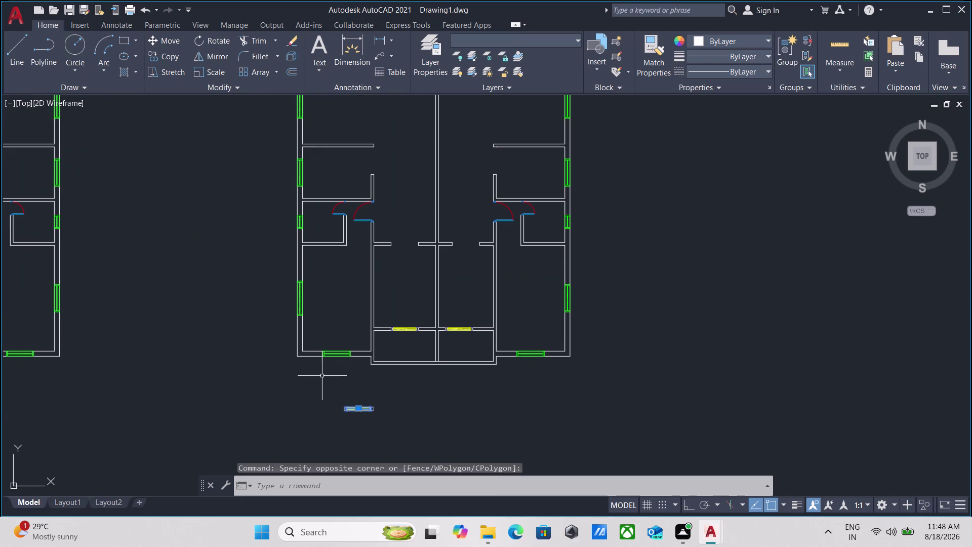
right_click(322, 376)
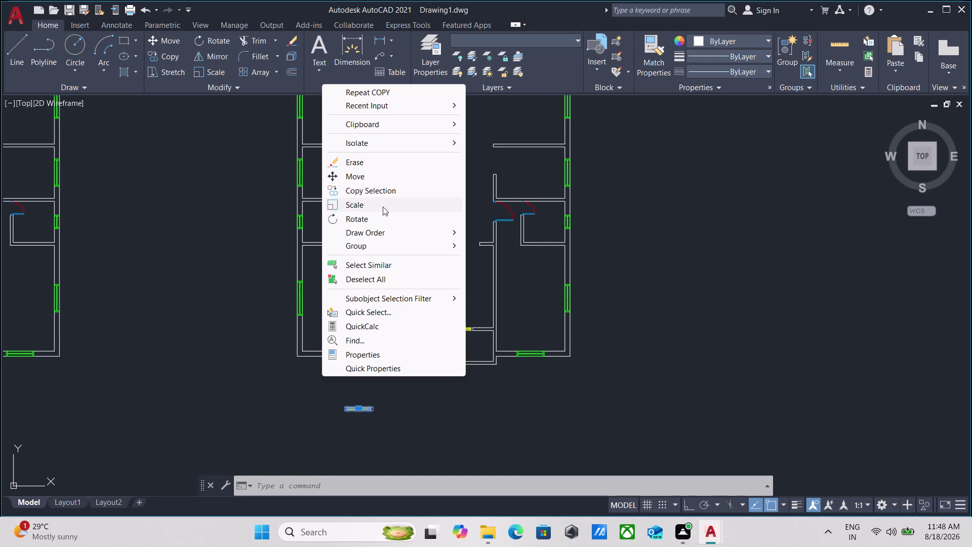
click(374, 166)
scroll(up, 3)
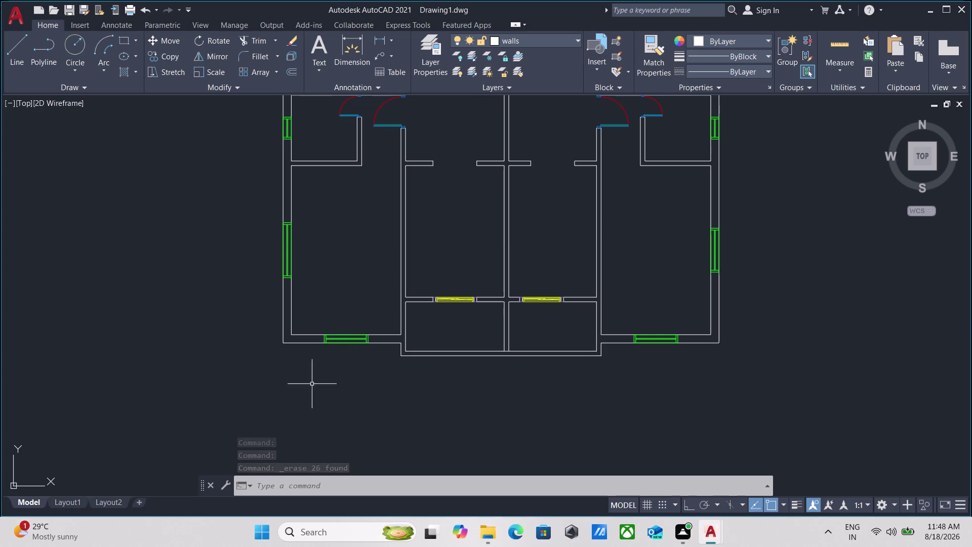
scroll(up, 3)
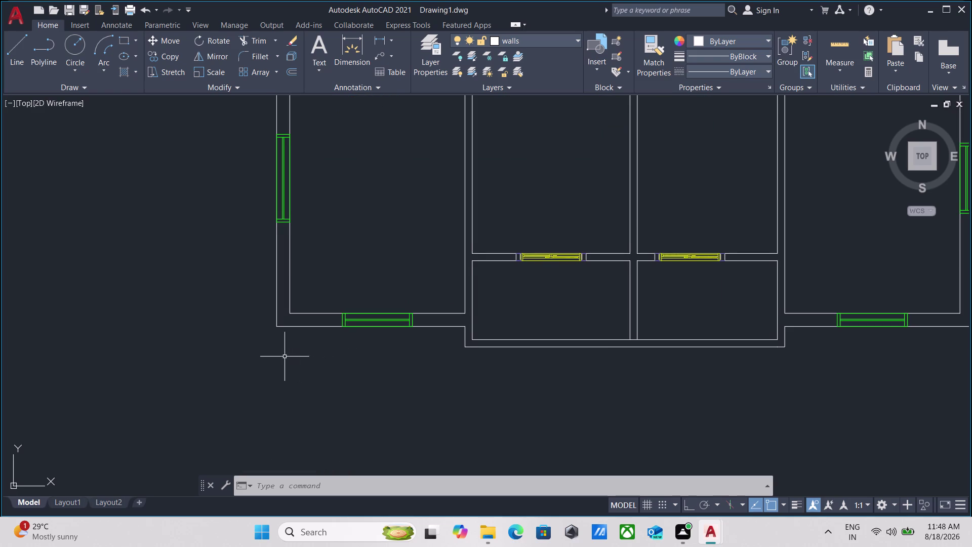
middle_drag(285, 357, 281, 371)
Draw a 3'6" line downward from the plan's lower-left corner.
key(l)
key(Return)
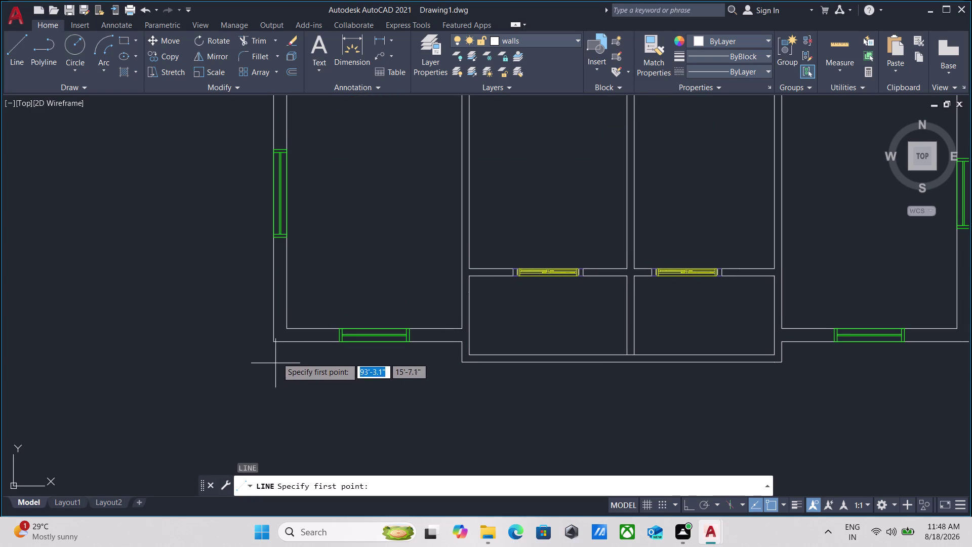
click(271, 344)
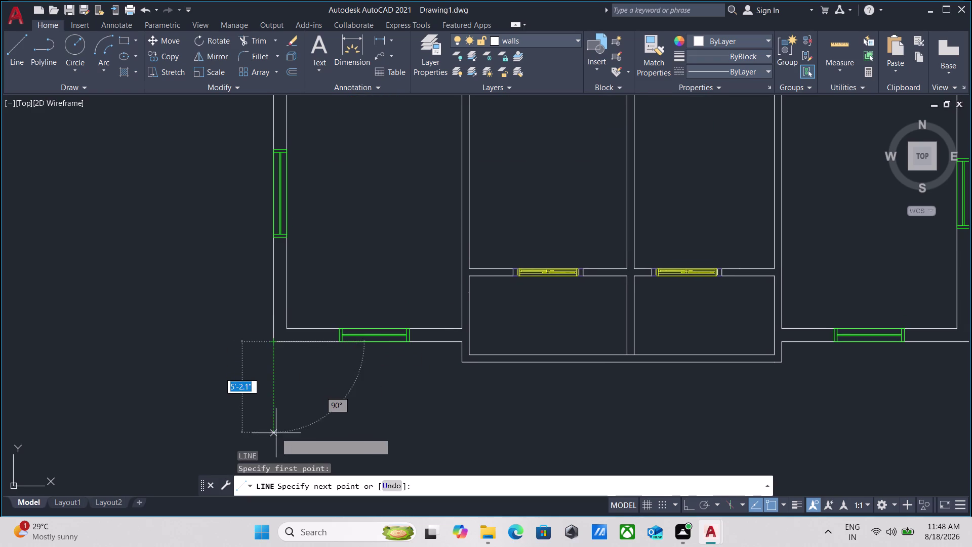
middle_drag(279, 411, 279, 357)
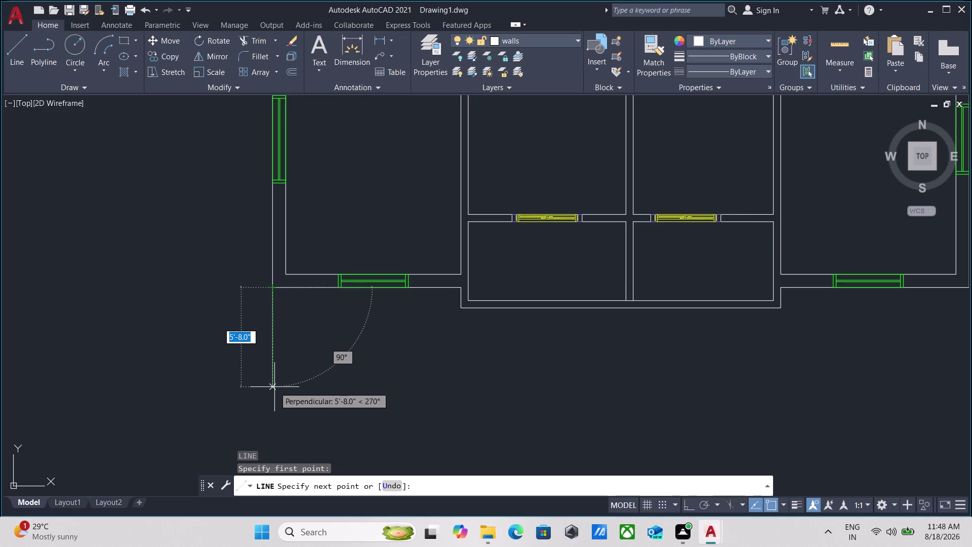
text(3')
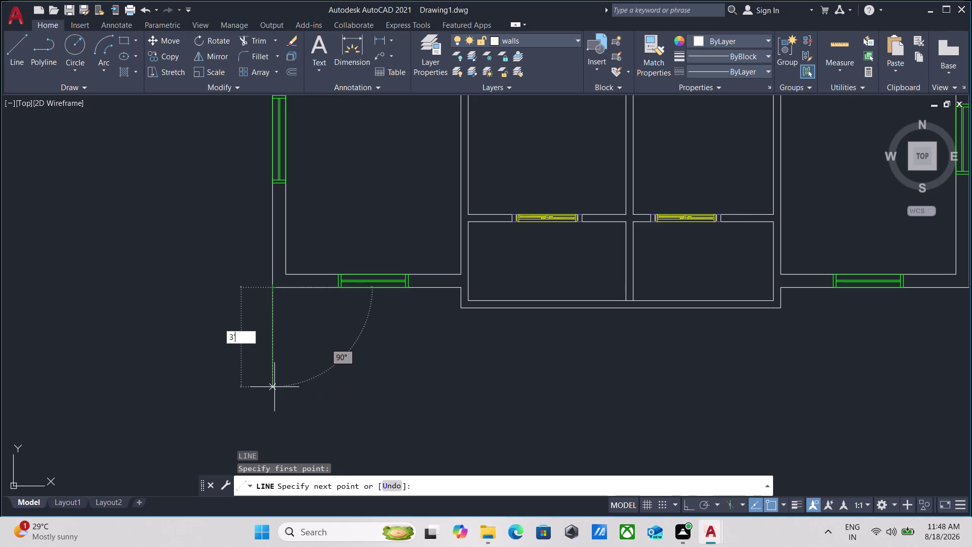
text(6)
key(Return)
With Ortho on, continue the outline across and up to the right wall.
middle_drag(451, 364, 417, 353)
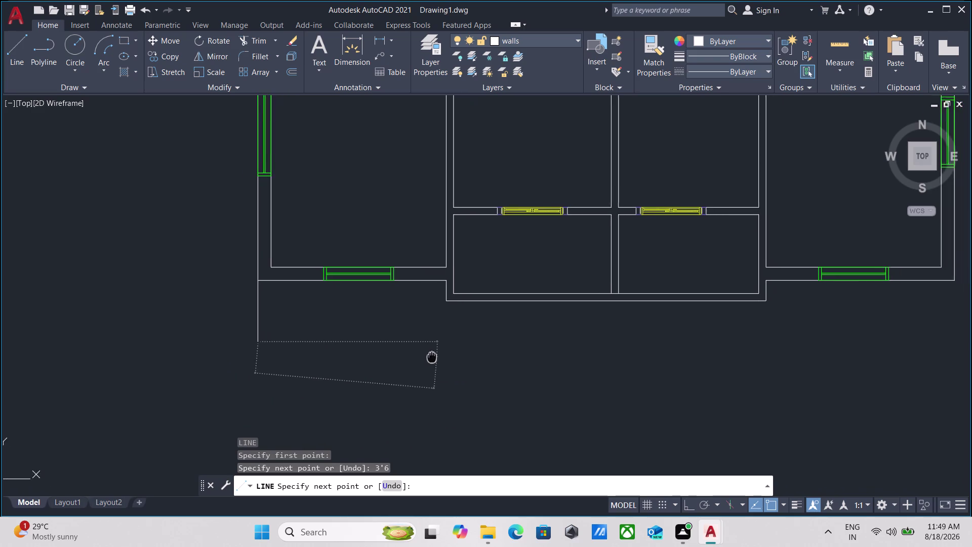
middle_drag(417, 353, 290, 327)
scroll(down, 3)
middle_drag(454, 307, 377, 319)
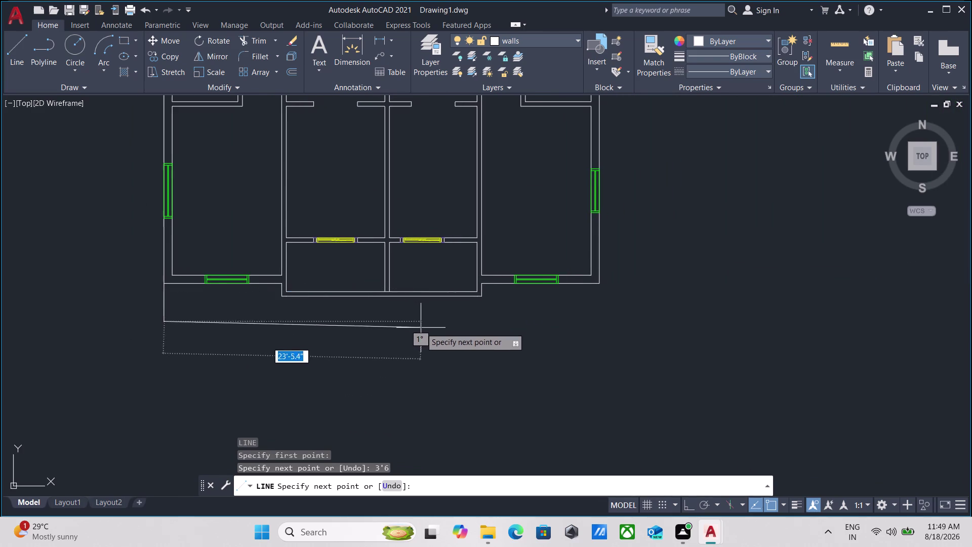
key(F8)
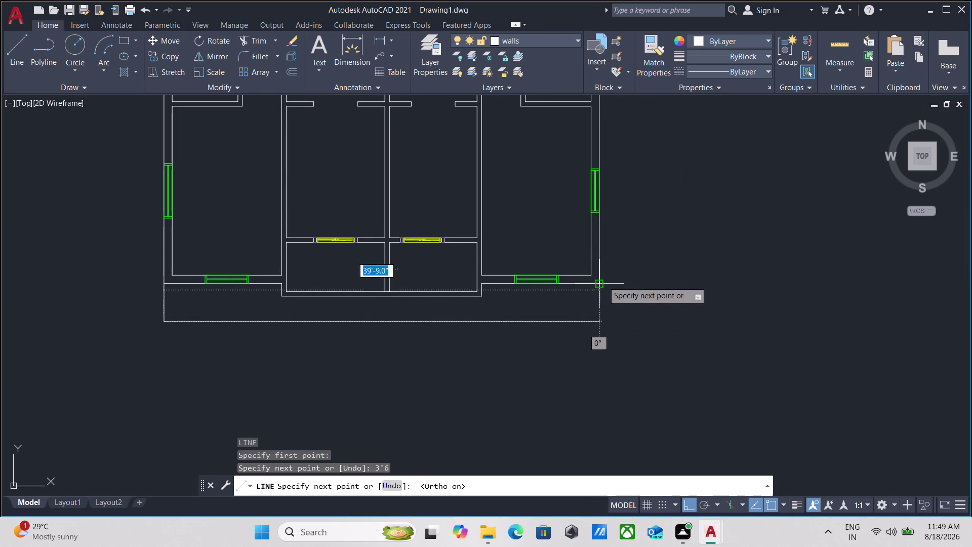
click(600, 322)
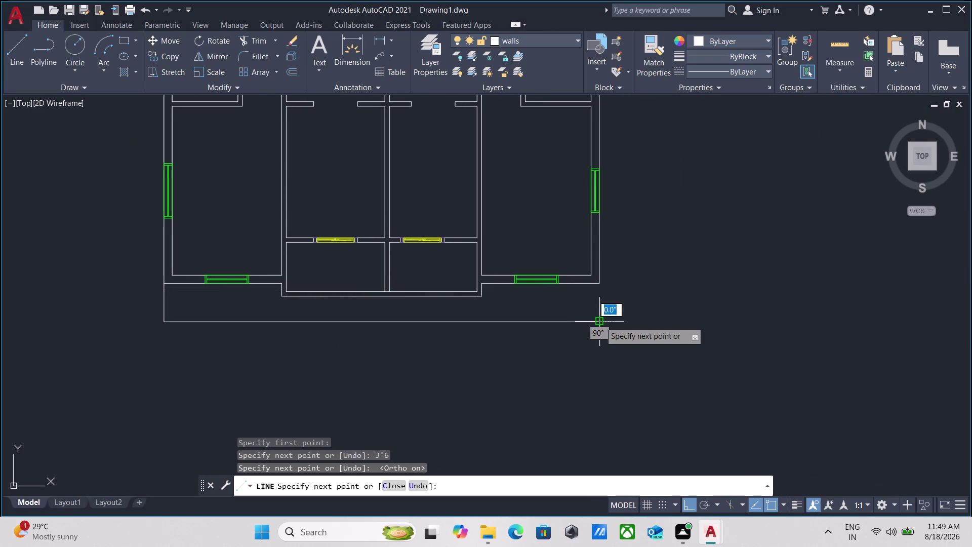
click(597, 284)
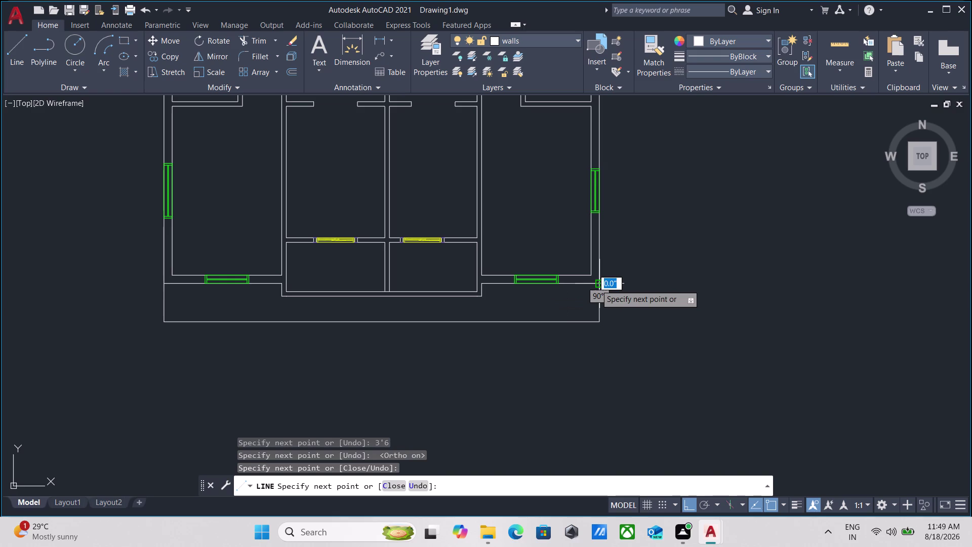
key(Escape)
Select the new strip lines and begin an offset from a picked point.
scroll(up, 3)
drag(638, 339, 620, 326)
click(514, 307)
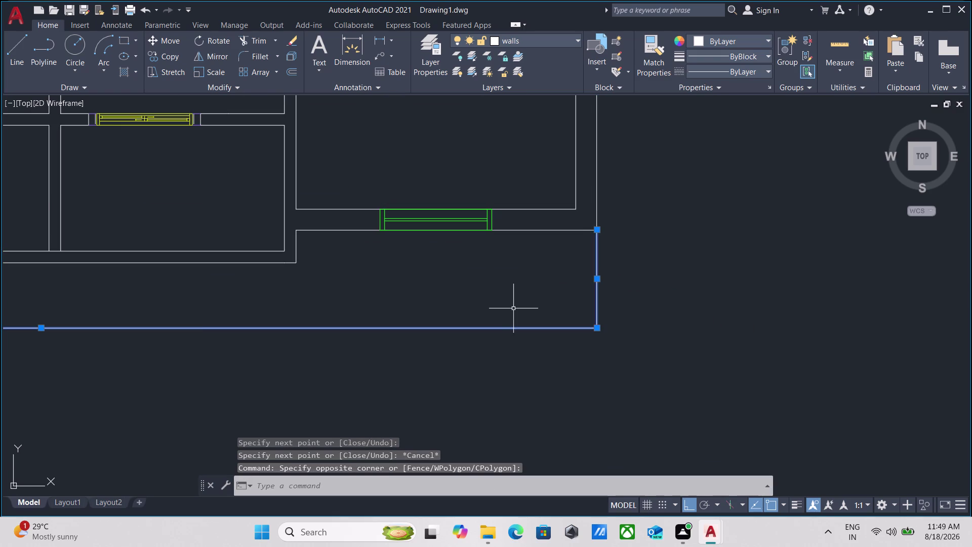
scroll(down, 3)
middle_drag(472, 330, 566, 384)
key(o)
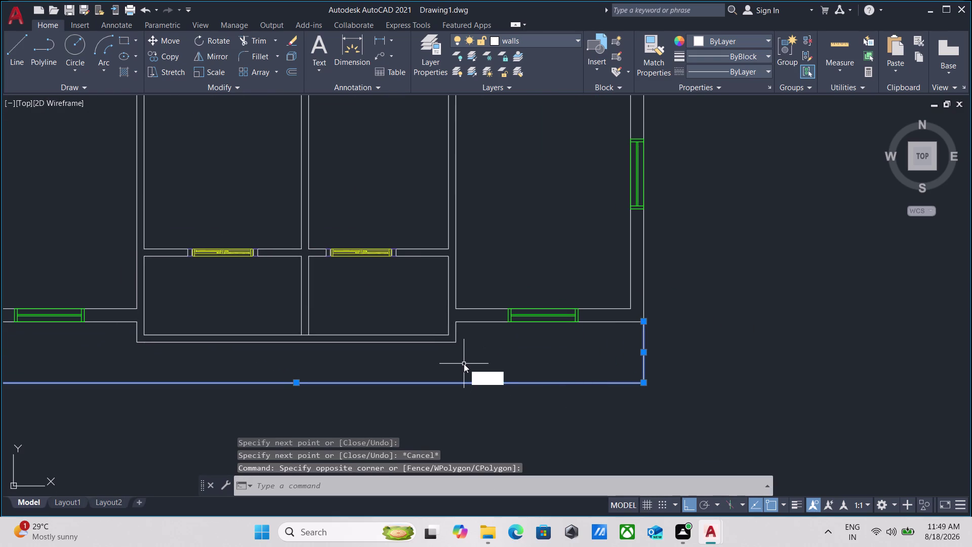
key(Return)
click(360, 381)
Offset the bottom strip's base line and left edge 2 inches inward.
click(364, 358)
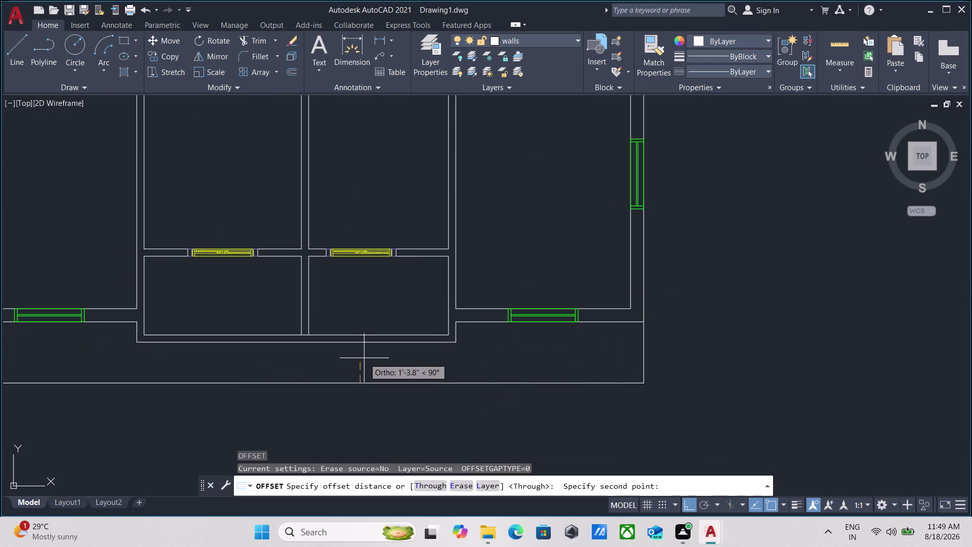
click(370, 382)
middle_drag(370, 371, 413, 383)
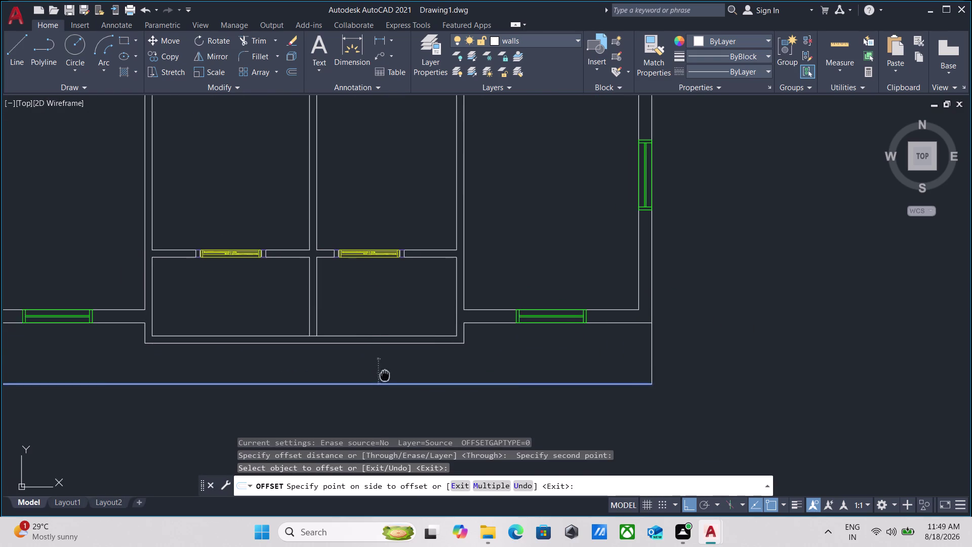
middle_drag(413, 383, 527, 396)
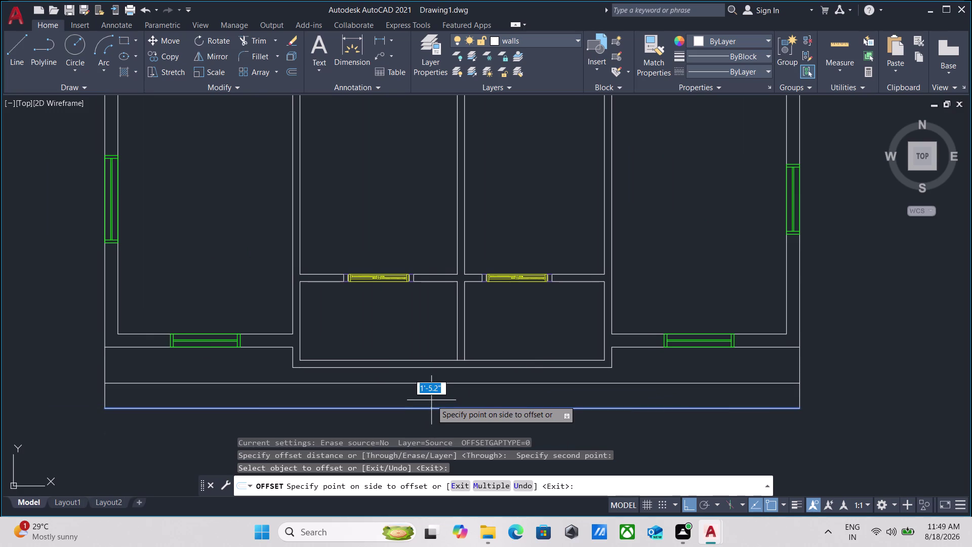
key(2)
key(Return)
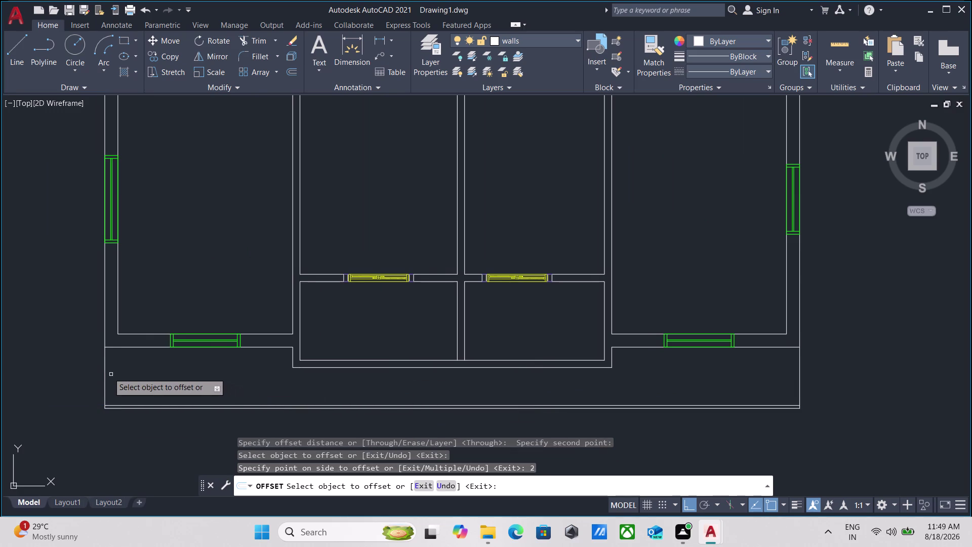
click(105, 372)
key(2)
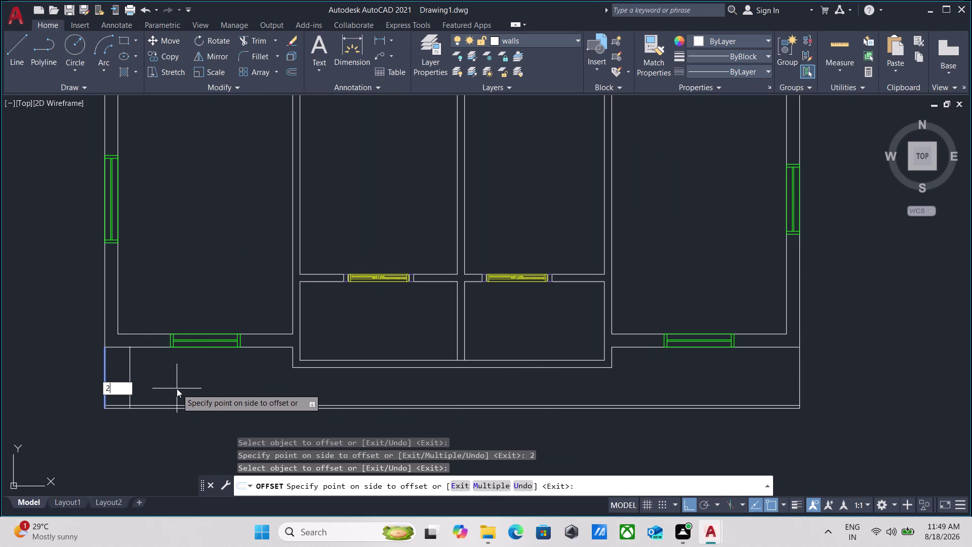
key(Return)
Offset the strip's right edge 2 inches inward and end the offset command.
scroll(down, 3)
middle_drag(271, 390, 157, 363)
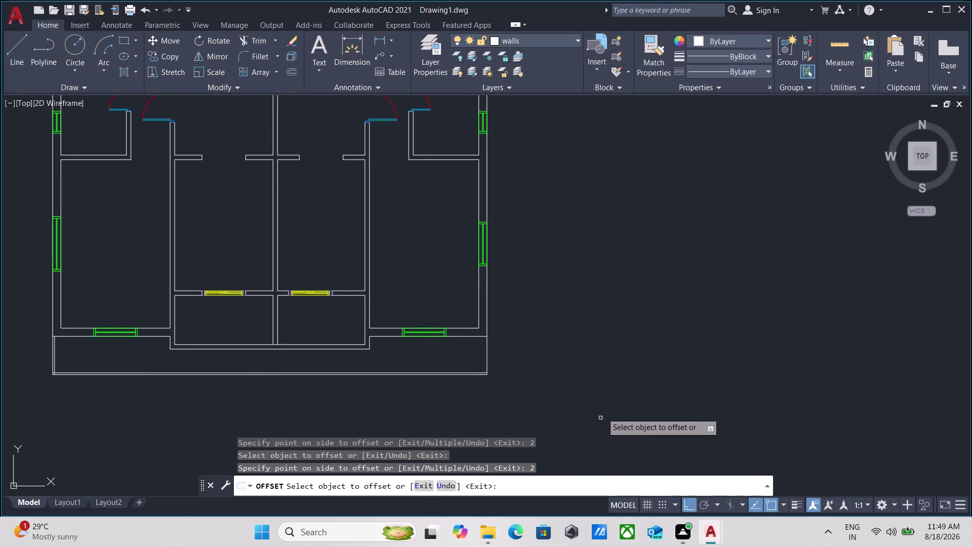
scroll(up, 3)
click(500, 369)
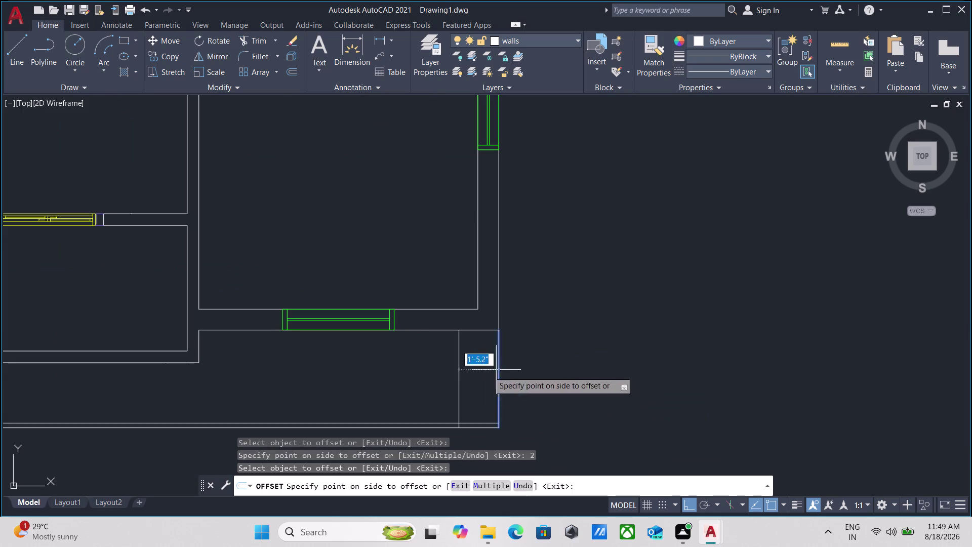
key(2)
key(Return)
scroll(up, 3)
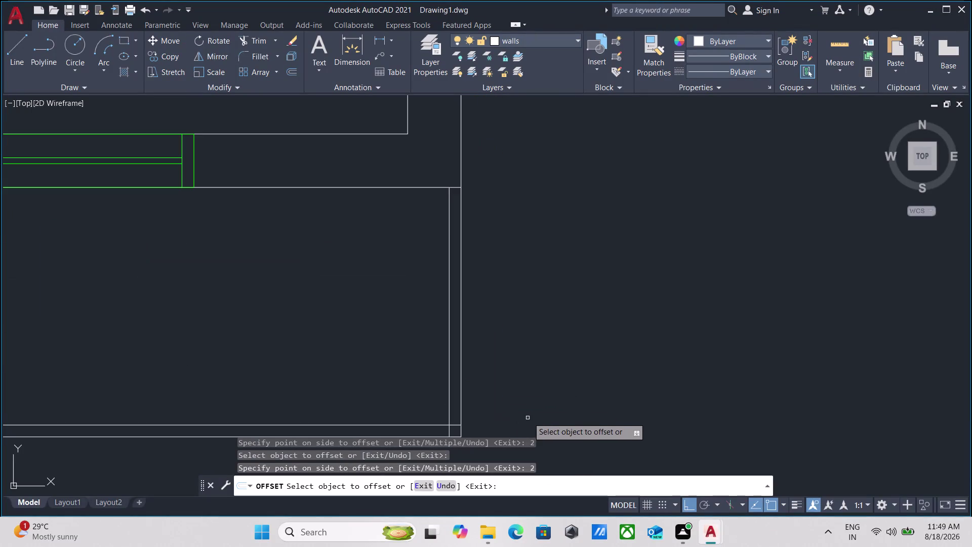
key(Escape)
middle_drag(517, 383, 531, 357)
scroll(up, 3)
Trim the overlapping inner line ends at the strip's right corner.
text(tr)
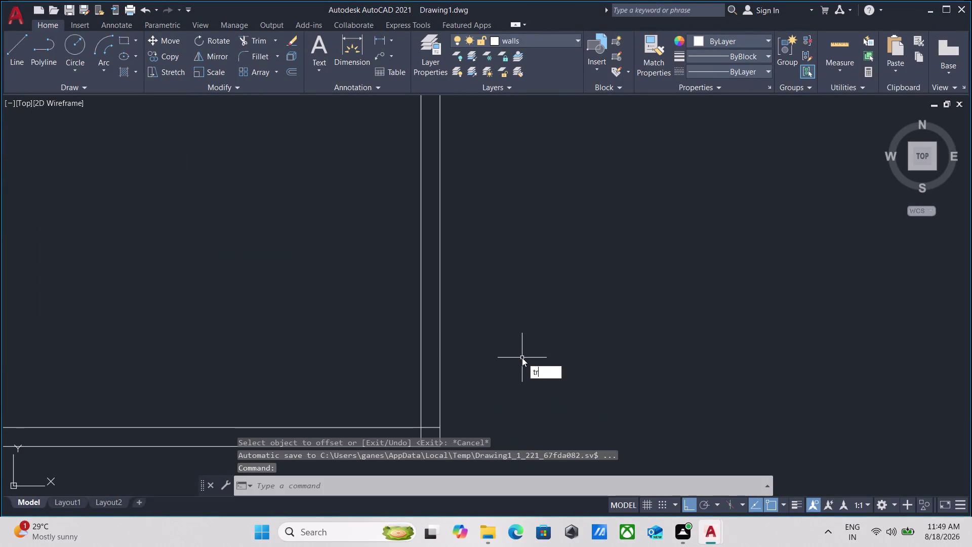
key(Return)
scroll(up, 3)
middle_drag(434, 418, 442, 304)
click(446, 292)
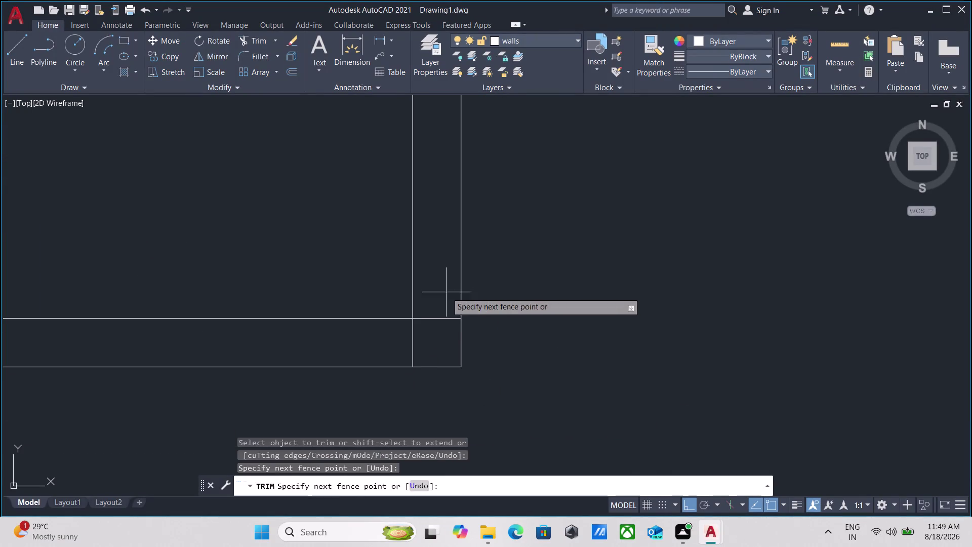
click(430, 344)
click(425, 341)
click(361, 344)
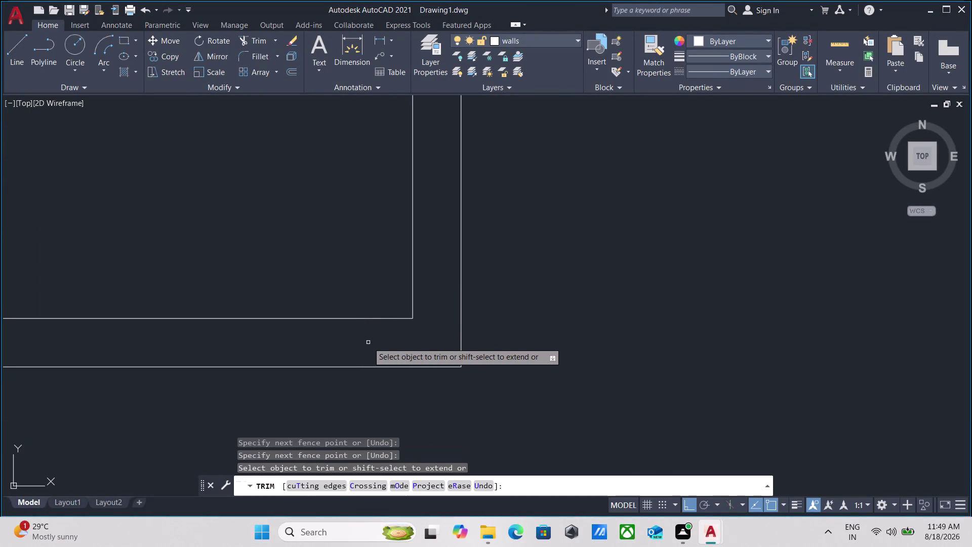
Trim the overlapping inner line ends at the strip's left corner.
scroll(down, 3)
scroll(down, 3)
scroll(down, 3)
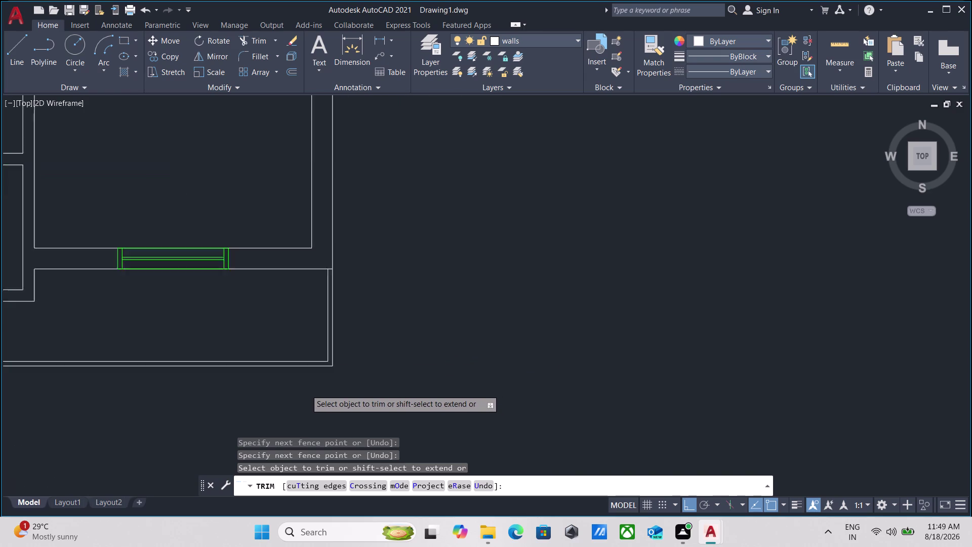
middle_drag(308, 388, 566, 328)
scroll(down, 3)
middle_drag(443, 353, 459, 375)
scroll(up, 3)
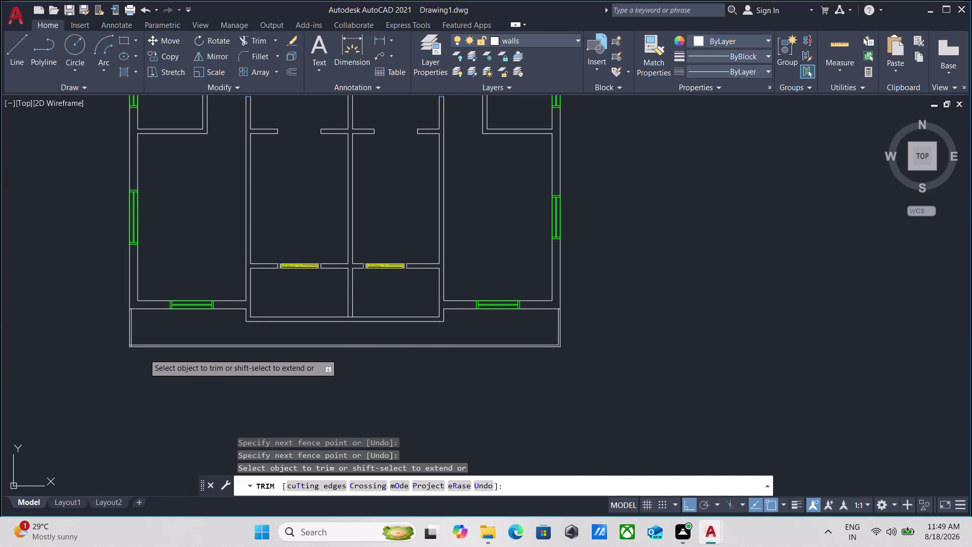
scroll(up, 3)
middle_drag(140, 357, 439, 406)
scroll(up, 3)
click(395, 357)
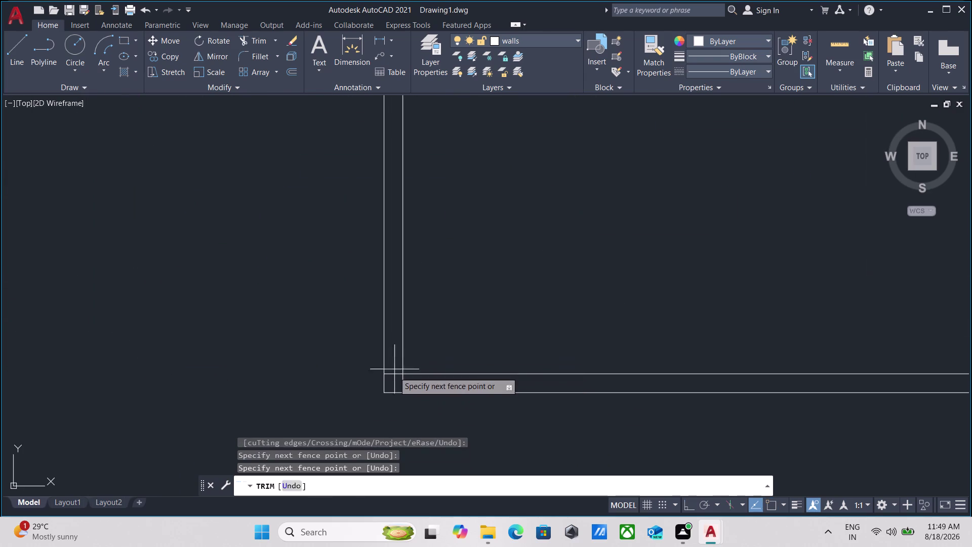
double_click(394, 384)
click(396, 383)
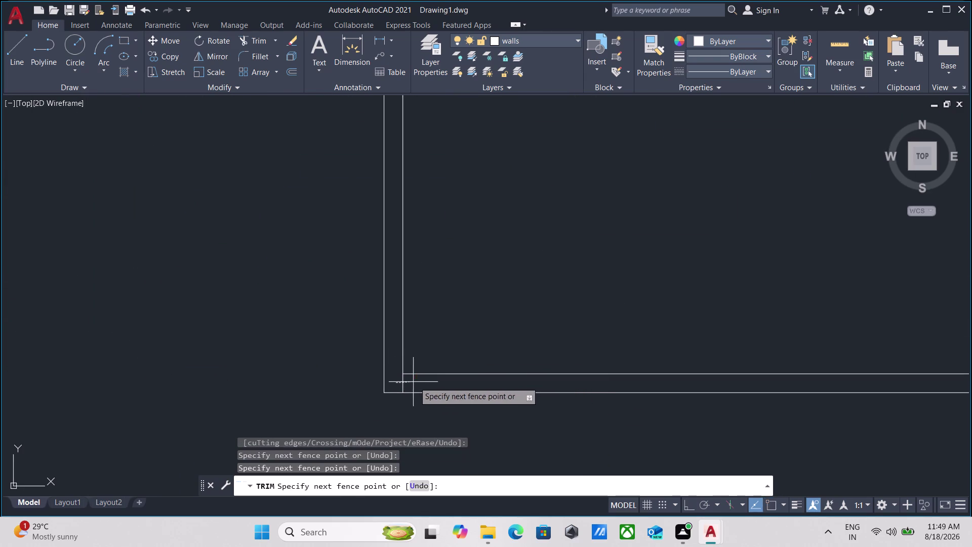
click(416, 382)
Pan along the bottom corridor strip and end the trim command.
scroll(down, 3)
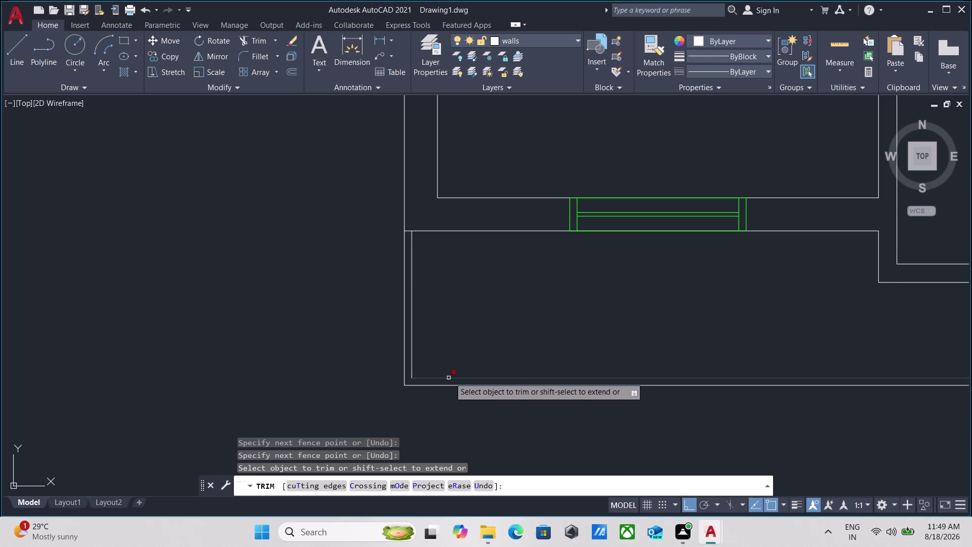
scroll(down, 3)
scroll(down, 3)
middle_drag(552, 342, 482, 353)
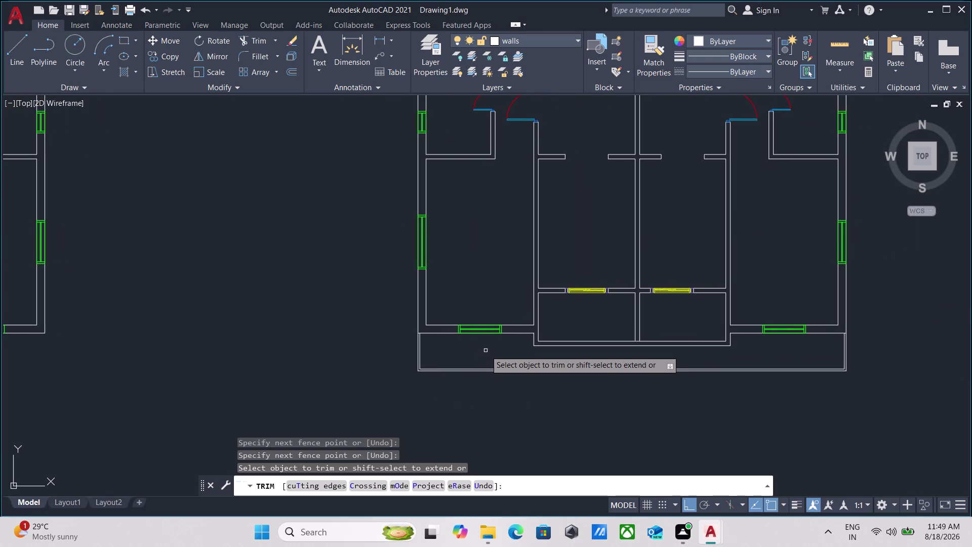
middle_drag(526, 357, 455, 371)
scroll(up, 3)
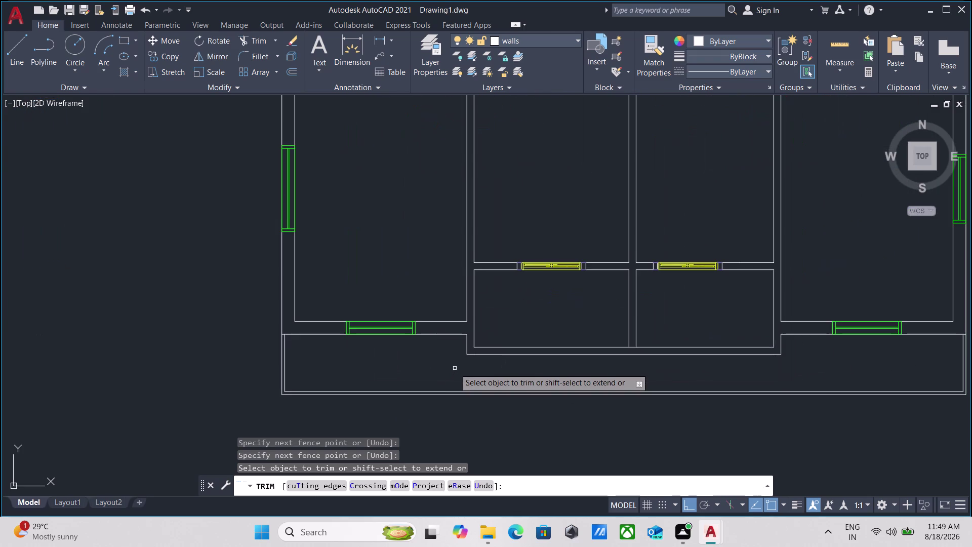
middle_drag(455, 368, 441, 375)
key(Escape)
scroll(up, 3)
middle_drag(442, 373, 407, 384)
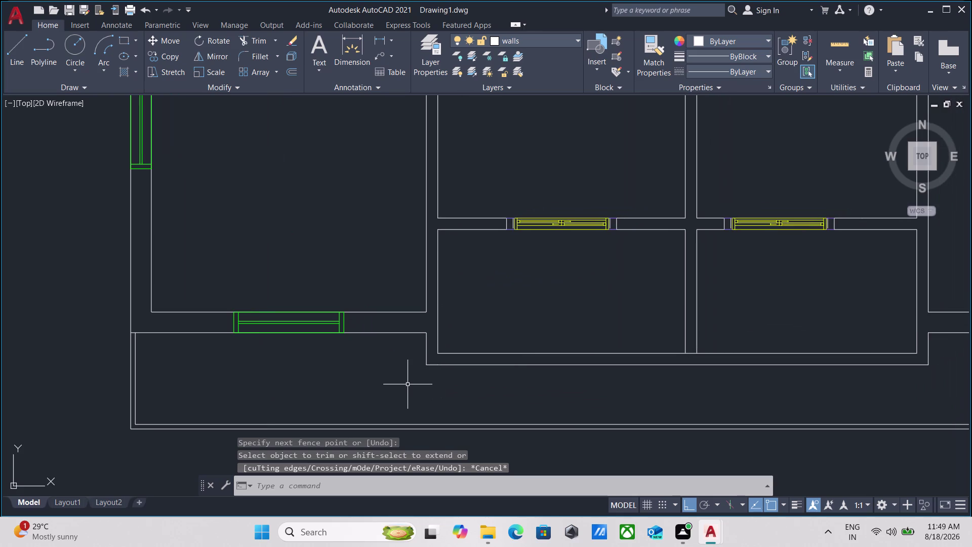
Extend the lower room's side wall line down to the outer wall.
text(ex)
key(Return)
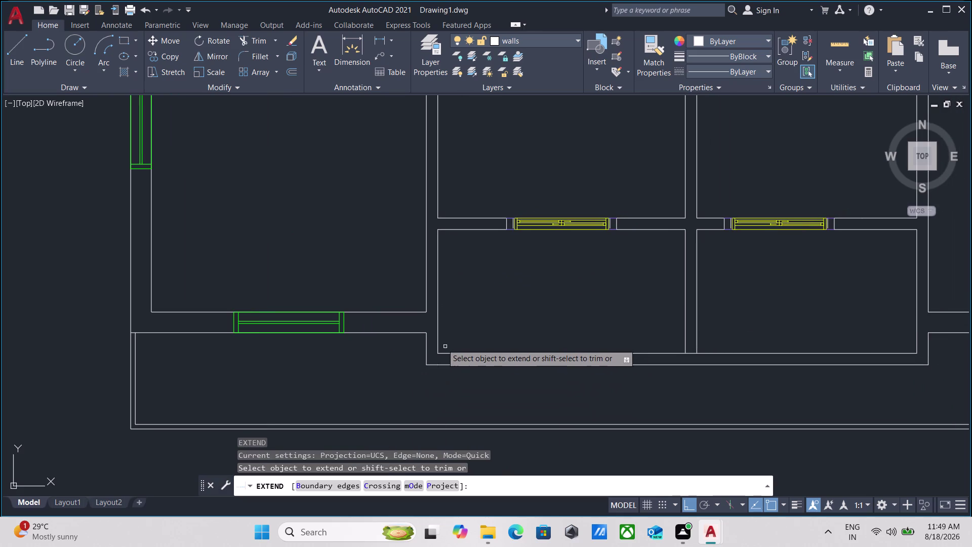
click(436, 342)
click(438, 350)
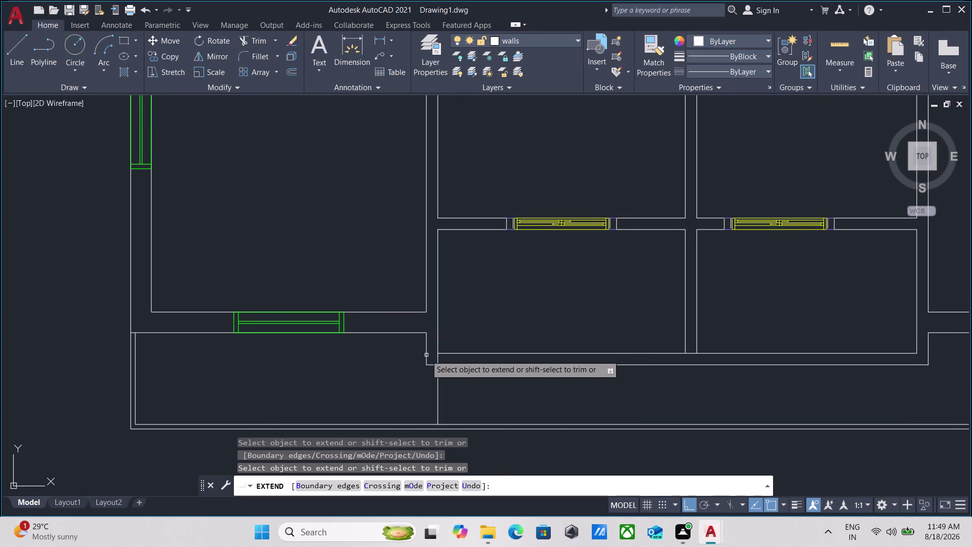
click(425, 354)
Survey both units' bottom strips, cancel extend, and pick the wall between the lower rooms.
scroll(down, 3)
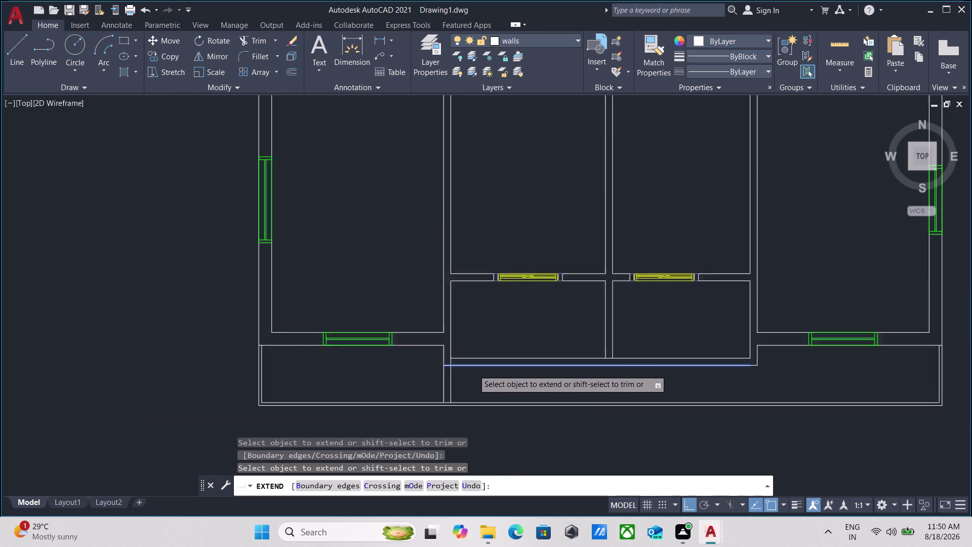
scroll(down, 3)
scroll(down, 3)
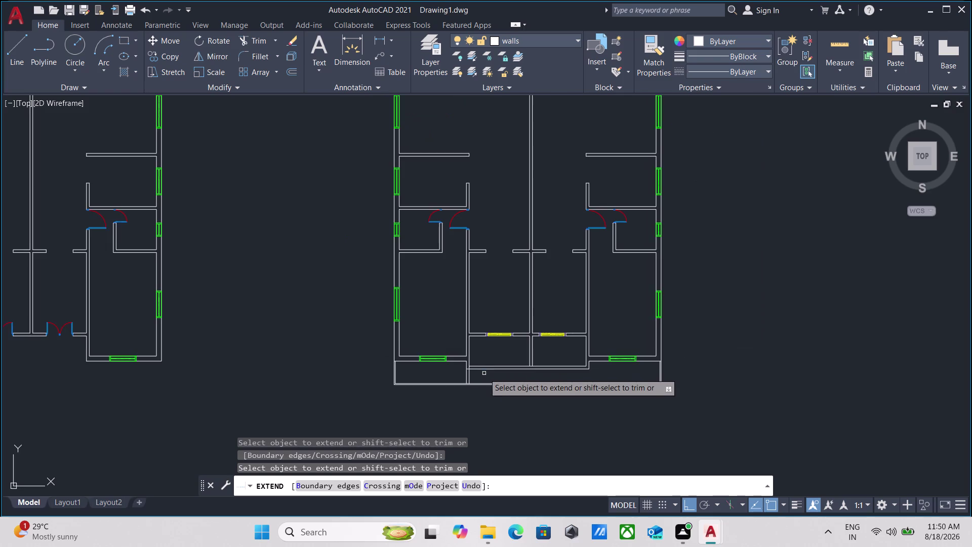
scroll(up, 3)
middle_drag(599, 370, 492, 400)
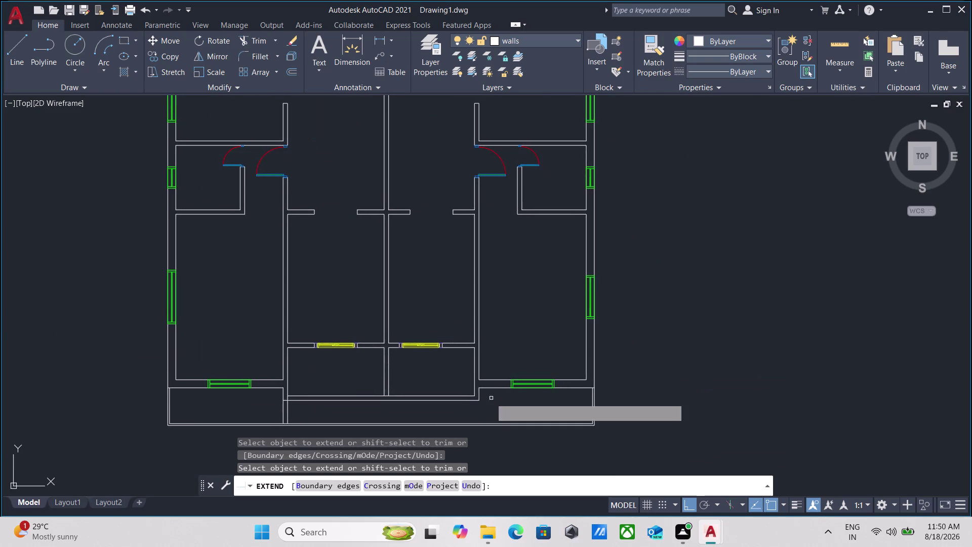
scroll(up, 3)
middle_drag(478, 403, 510, 370)
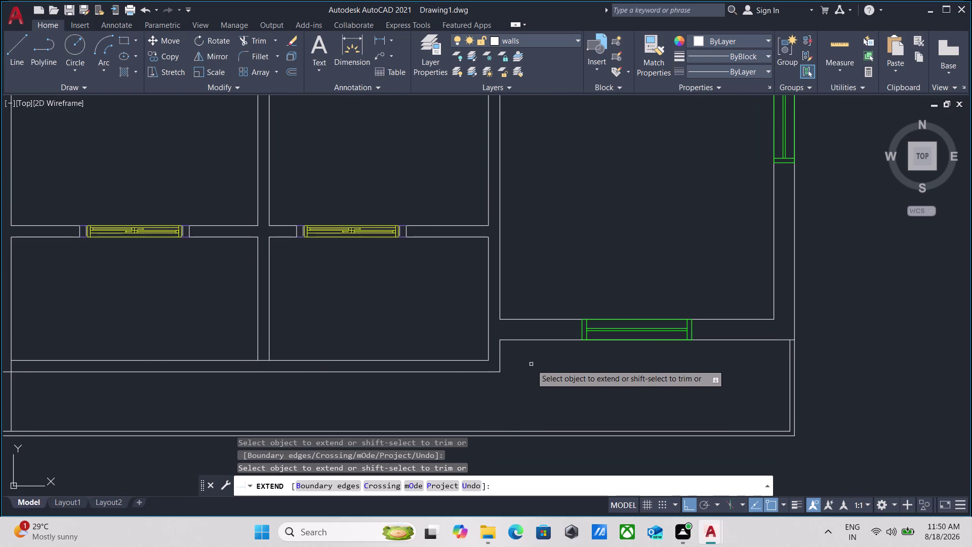
scroll(down, 3)
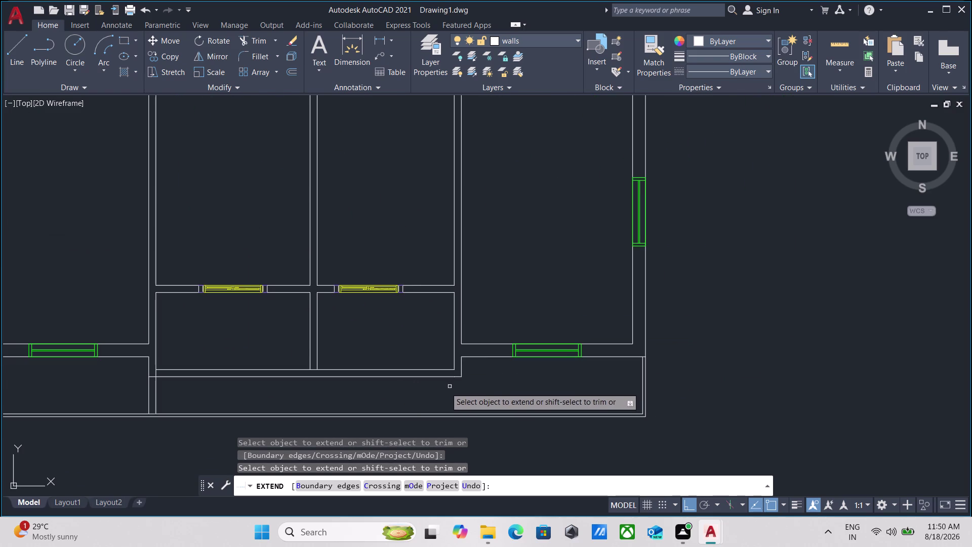
middle_drag(352, 388, 381, 372)
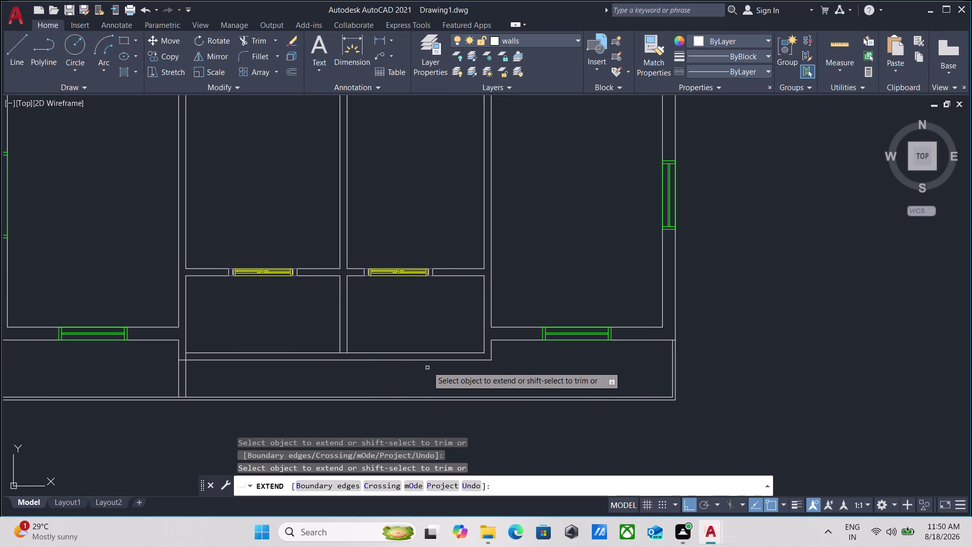
scroll(down, 3)
middle_drag(298, 372, 330, 372)
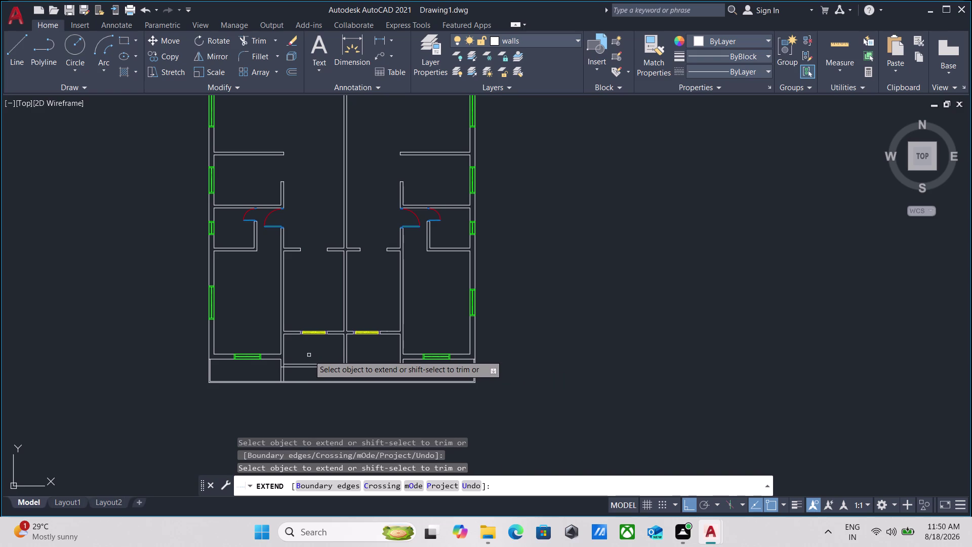
scroll(up, 3)
key(Escape)
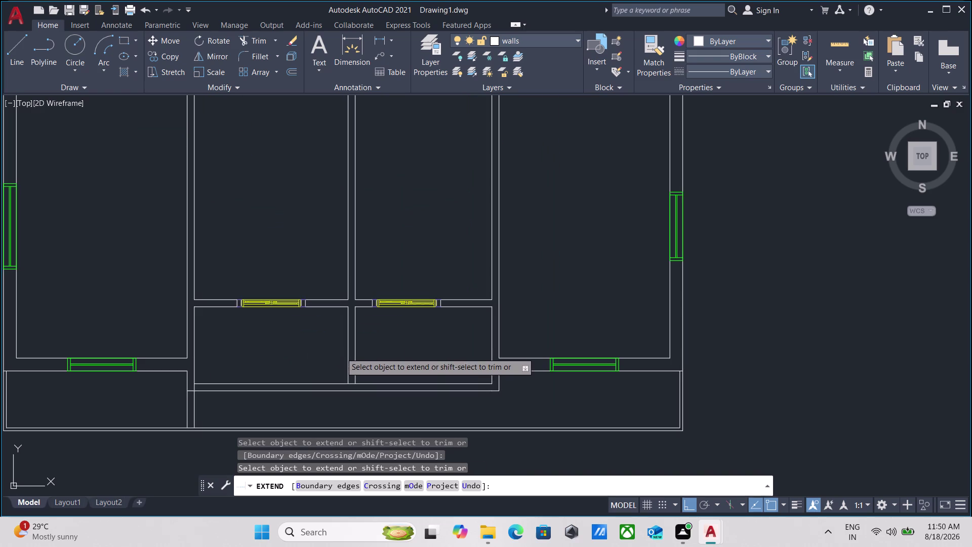
click(371, 353)
click(353, 347)
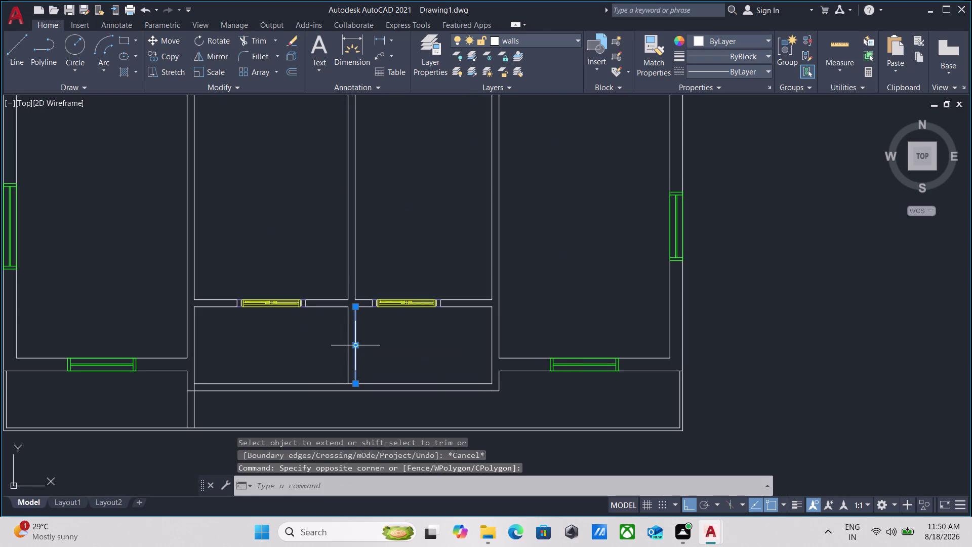
Offset the lower rooms' dividing line 4'11" into the right lower room.
key(o)
key(Return)
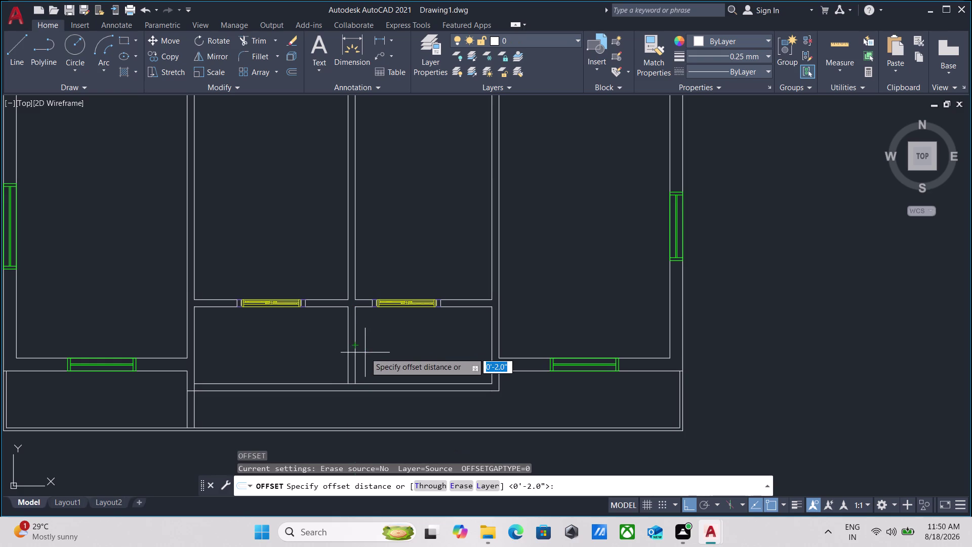
click(355, 347)
click(404, 347)
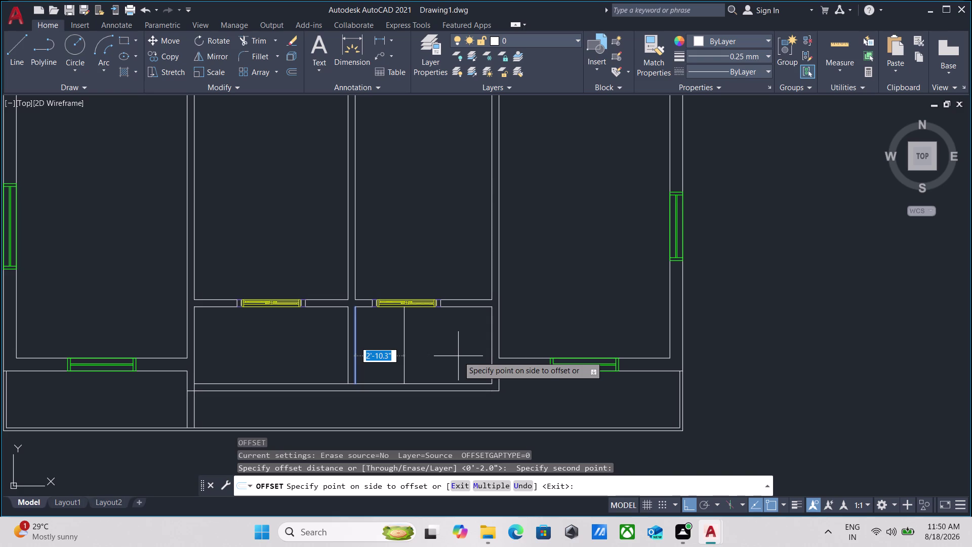
text(4')
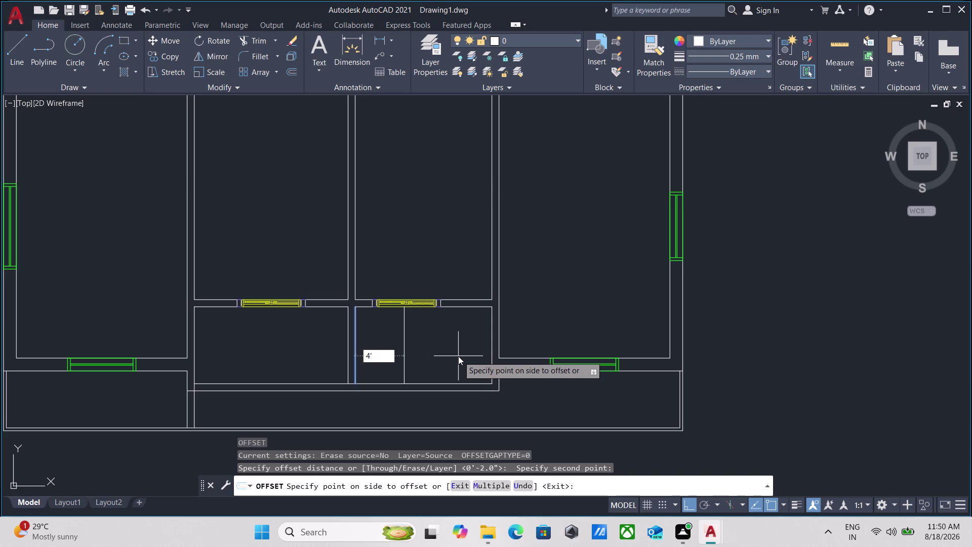
text(11)
key(Return)
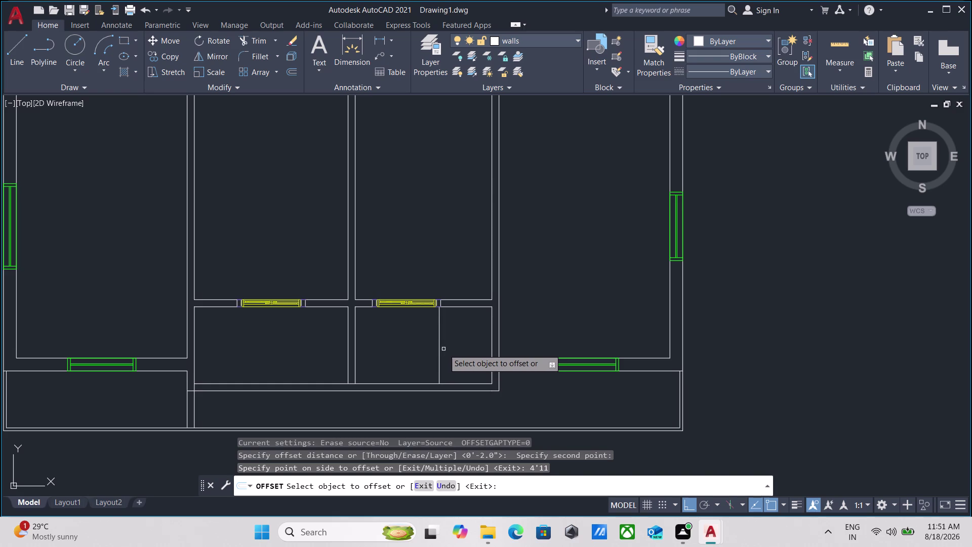
scroll(up, 3)
scroll(down, 3)
middle_drag(433, 337, 446, 350)
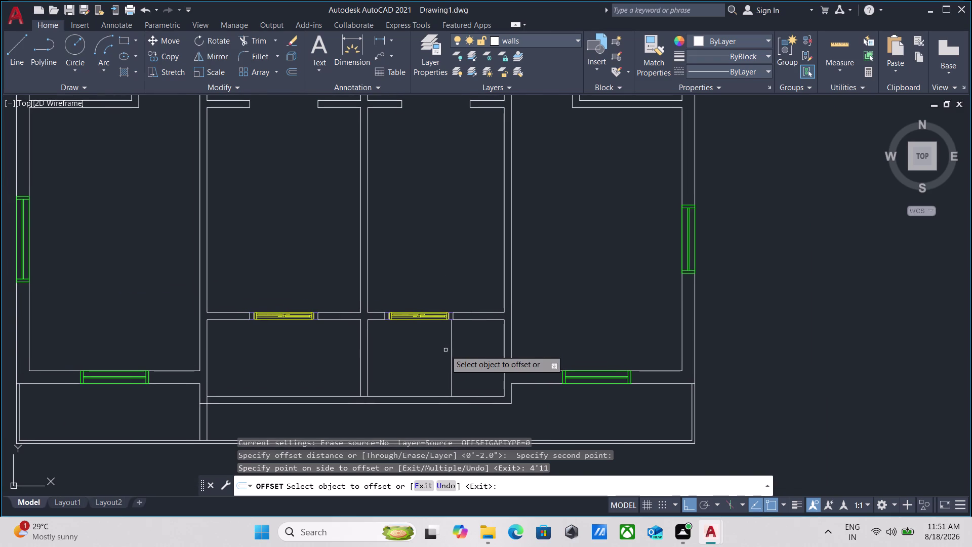
key(Escape)
scroll(up, 3)
middle_drag(471, 356, 414, 349)
scroll(down, 3)
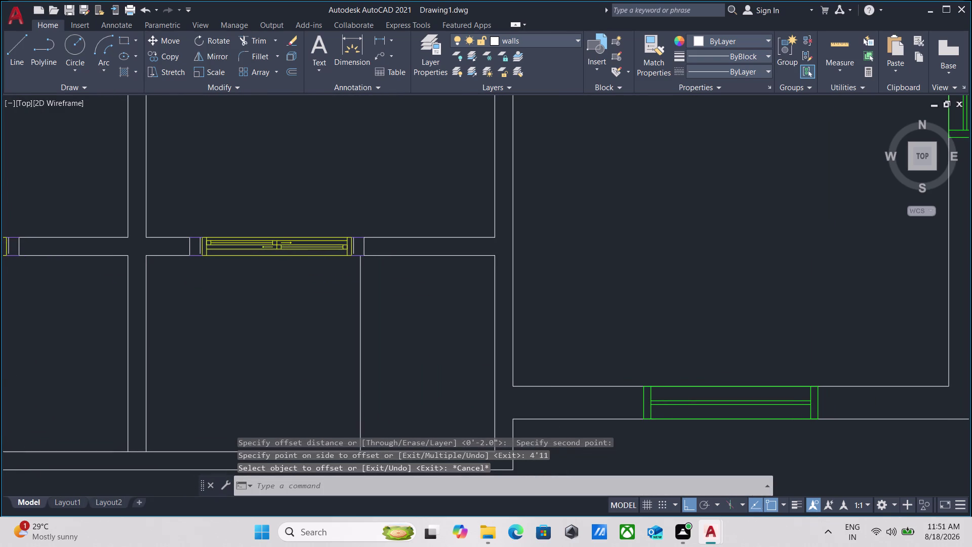
Start and cancel a measurement, then select the new partition line and cancel a grip stretch.
text(mea)
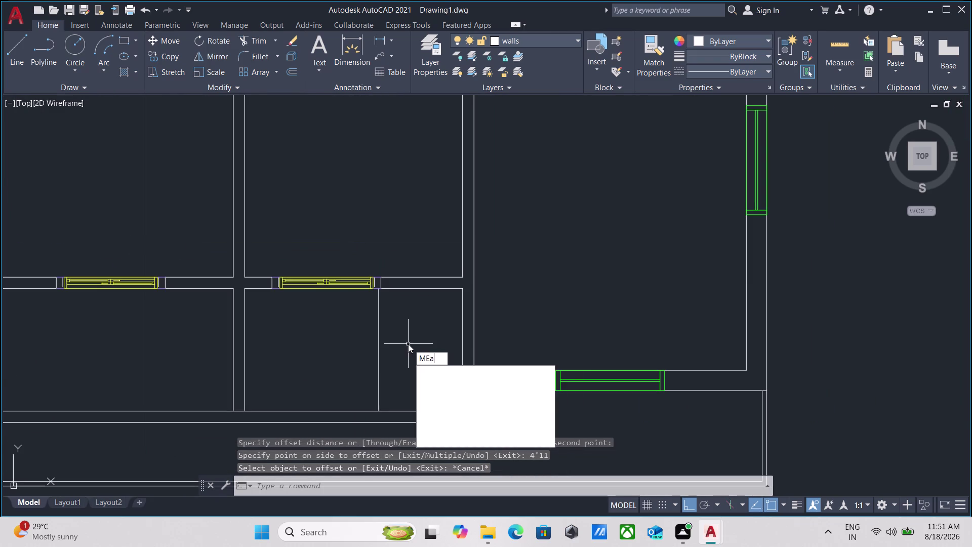
key(Return)
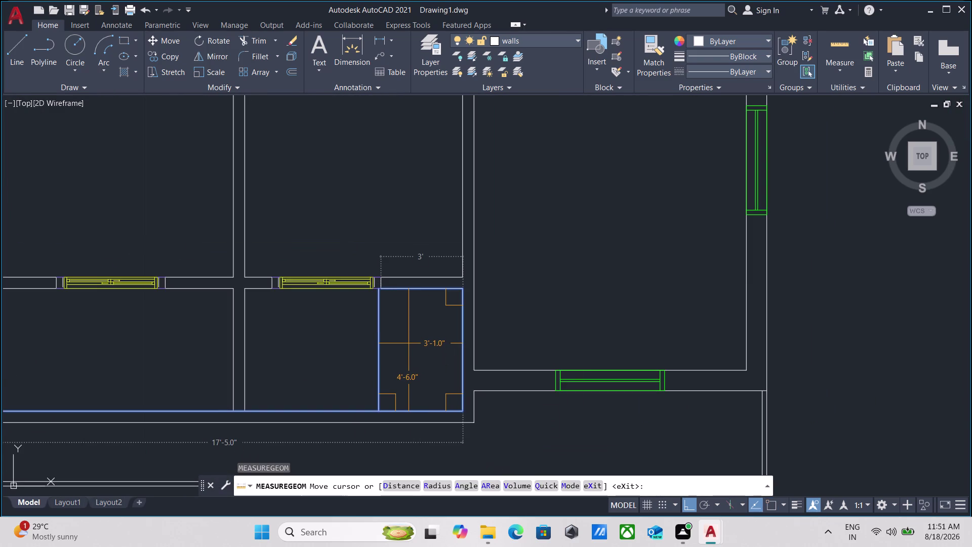
key(Escape)
scroll(up, 3)
scroll(down, 3)
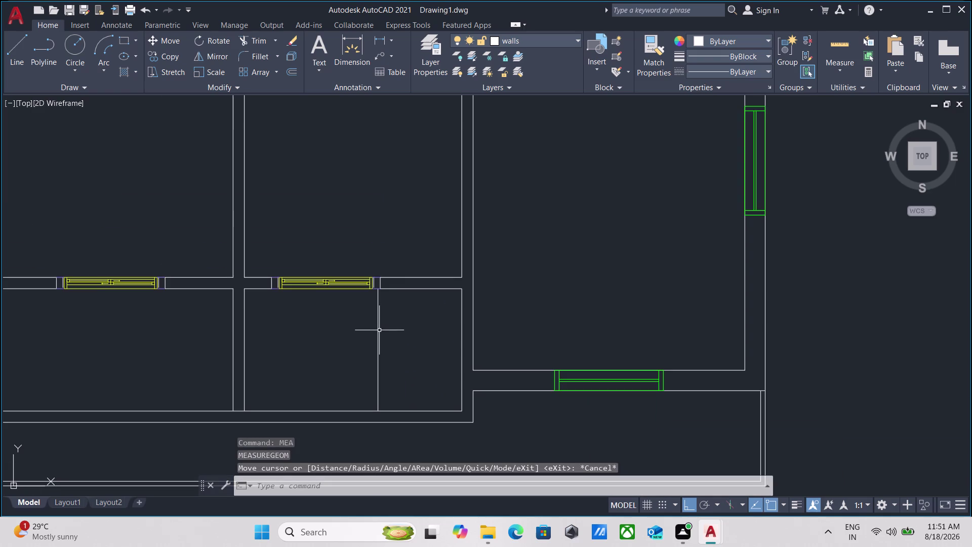
scroll(up, 3)
click(390, 329)
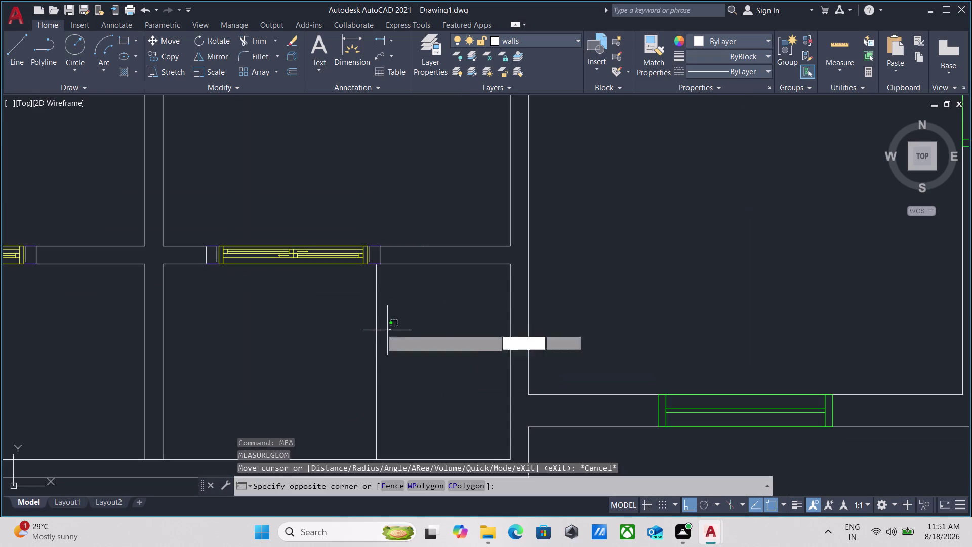
click(351, 321)
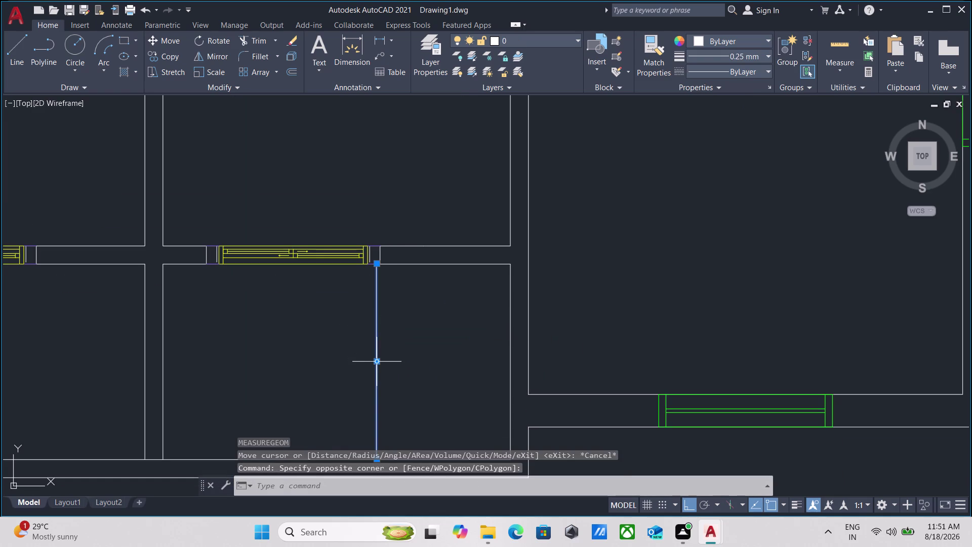
click(376, 361)
click(385, 360)
key(Escape)
drag(394, 359, 386, 359)
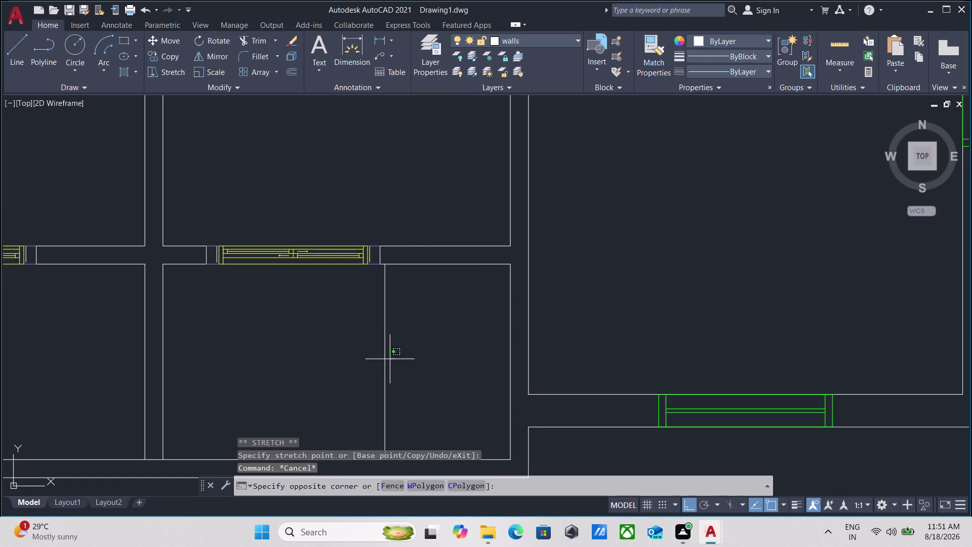
click(343, 348)
Offset the partition line by 5 to double it into a thin wall.
key(o)
key(Return)
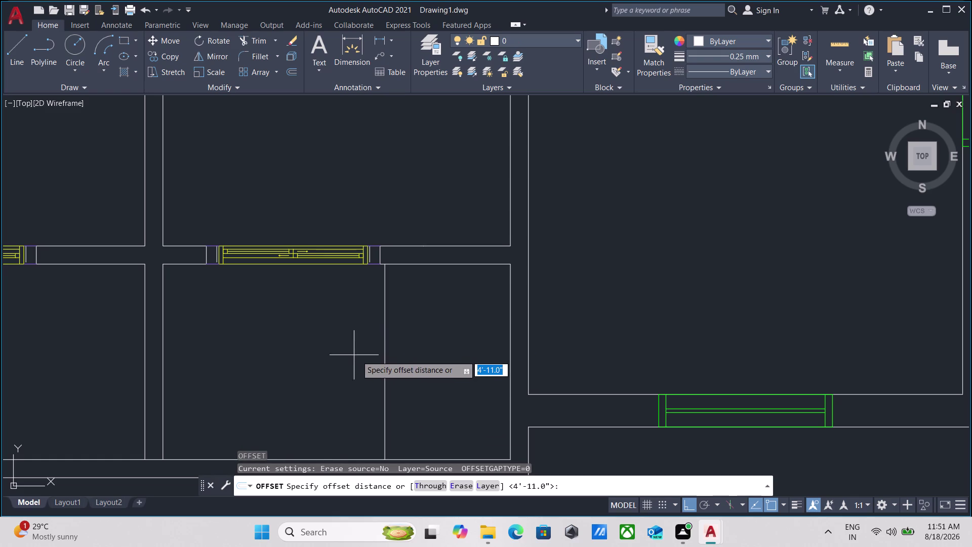
click(386, 362)
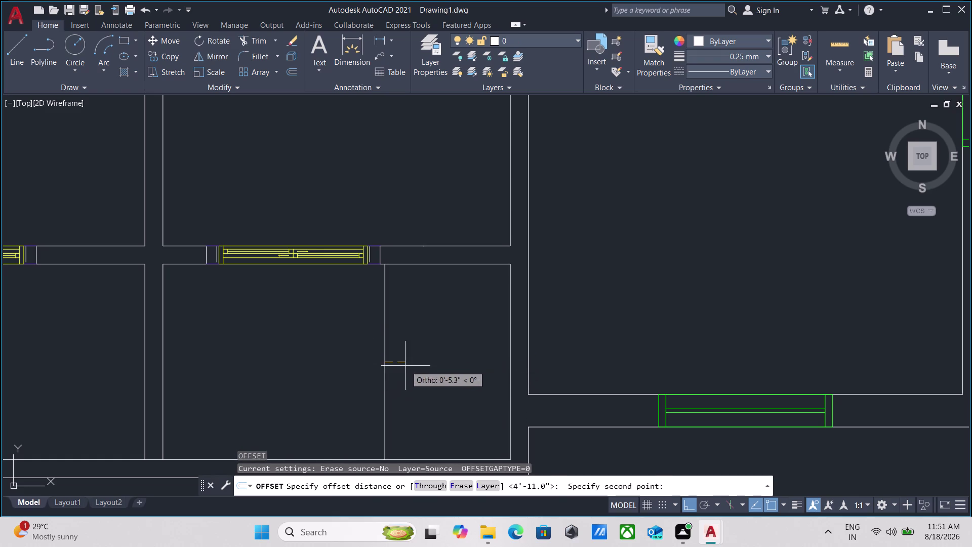
click(406, 366)
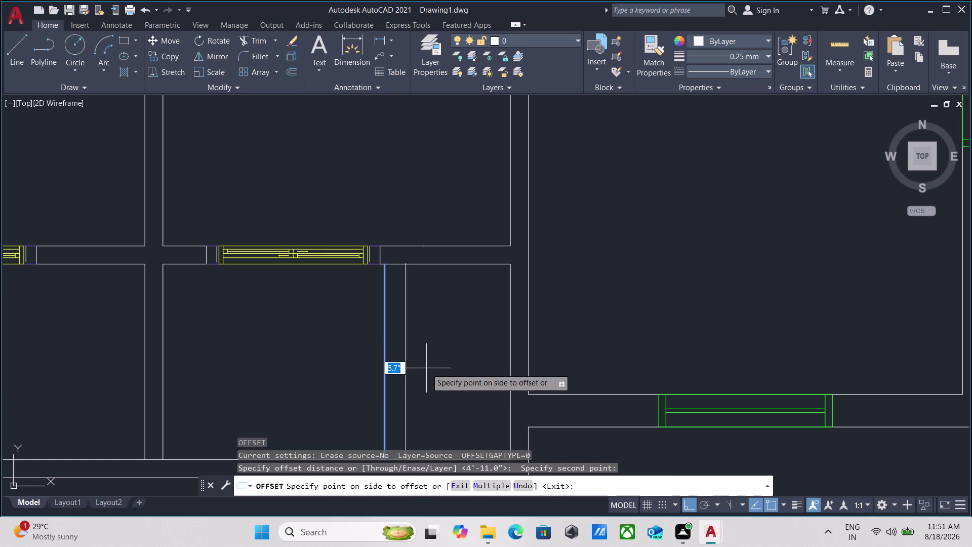
key(5)
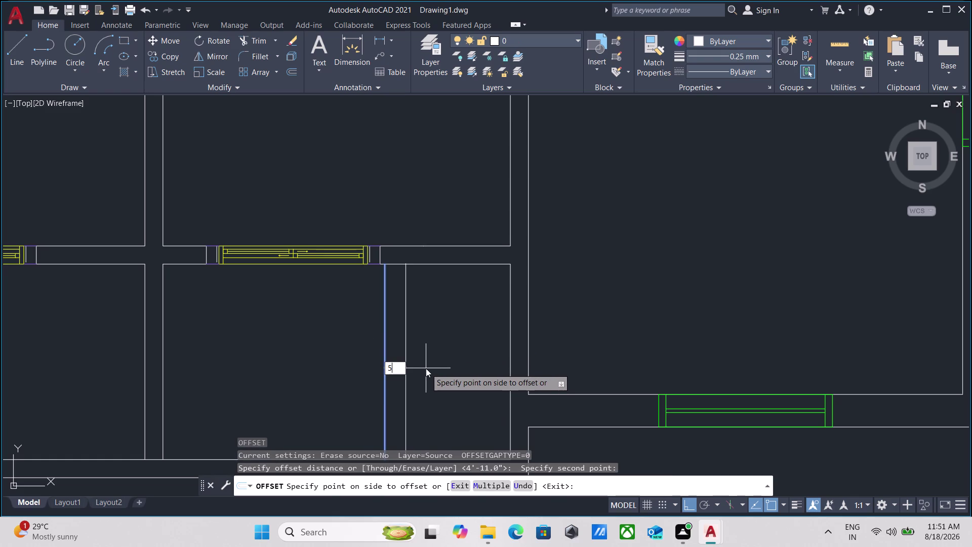
key(Return)
scroll(down, 3)
scroll(down, 3)
middle_drag(416, 369, 416, 347)
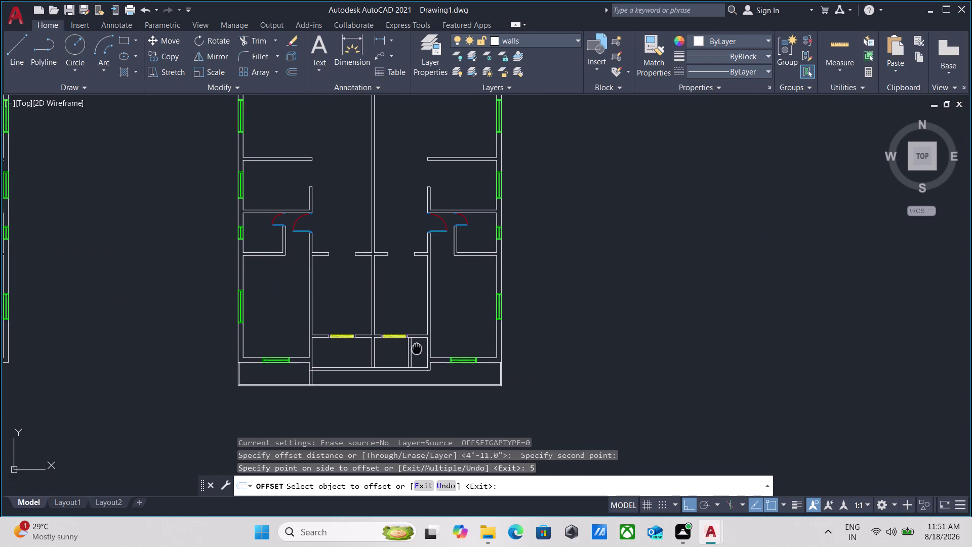
middle_drag(417, 347, 417, 343)
scroll(up, 3)
scroll(up, 3)
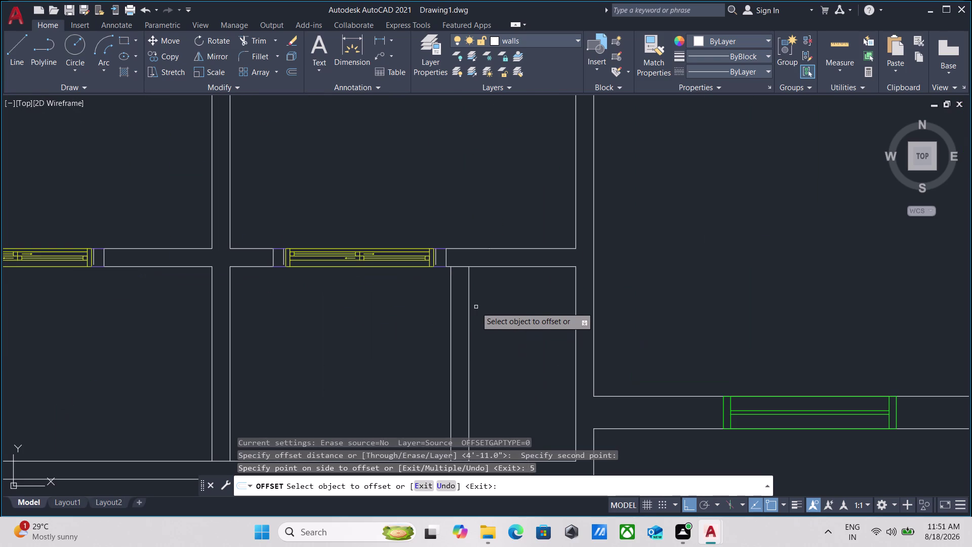
key(Escape)
middle_drag(475, 324, 399, 329)
Measure the small lower room beside the new partition with MEA.
text(m)
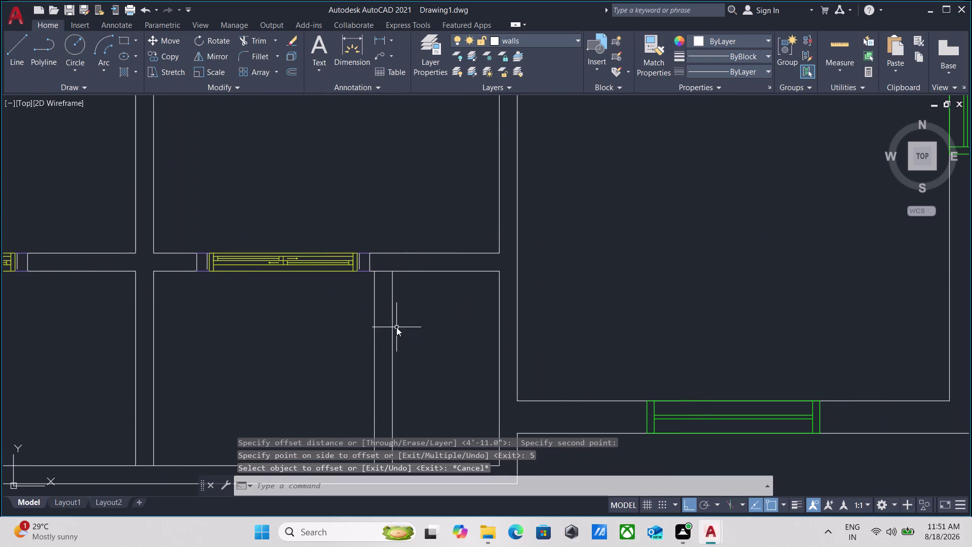
text(ea)
key(Return)
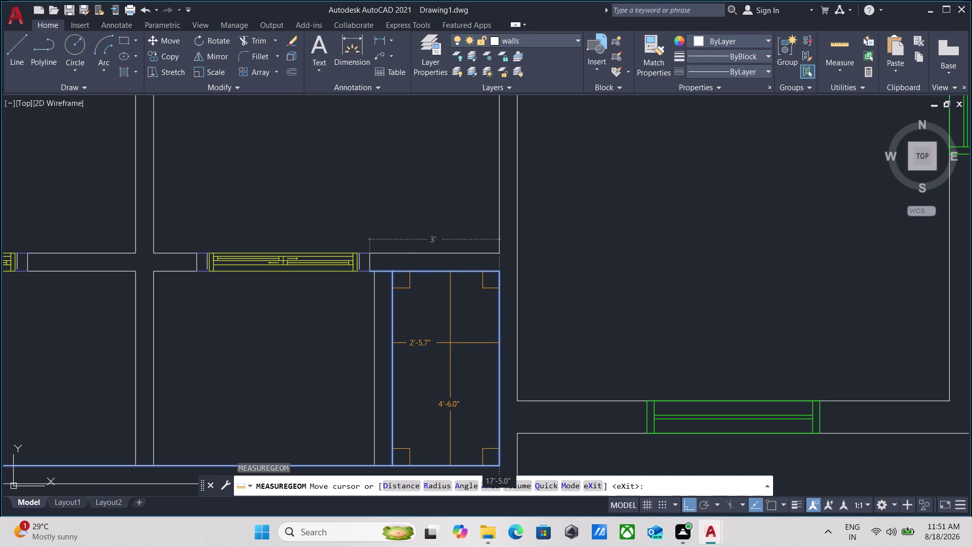
scroll(down, 3)
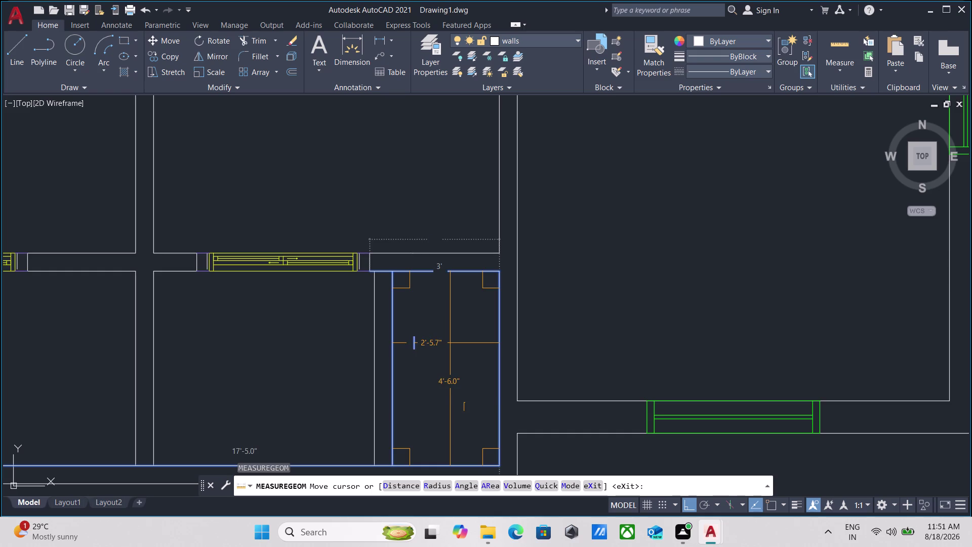
scroll(down, 3)
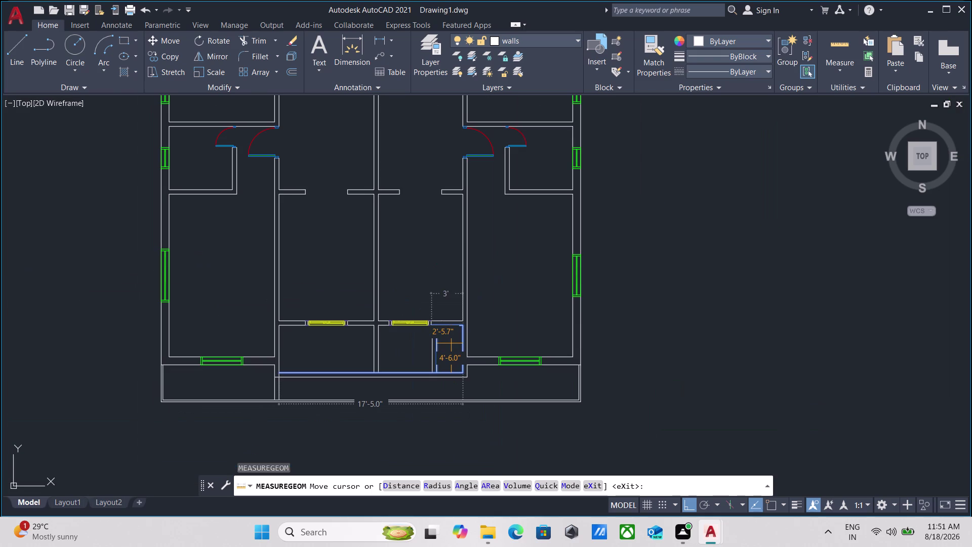
scroll(up, 3)
key(Escape)
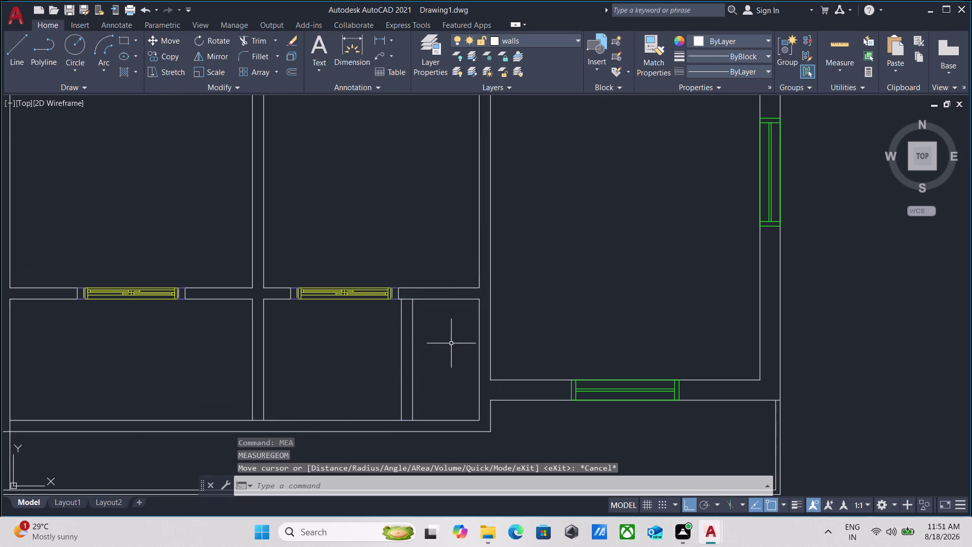
Pan across the lower floor to bring the lower right partition into view.
scroll(down, 3)
scroll(up, 3)
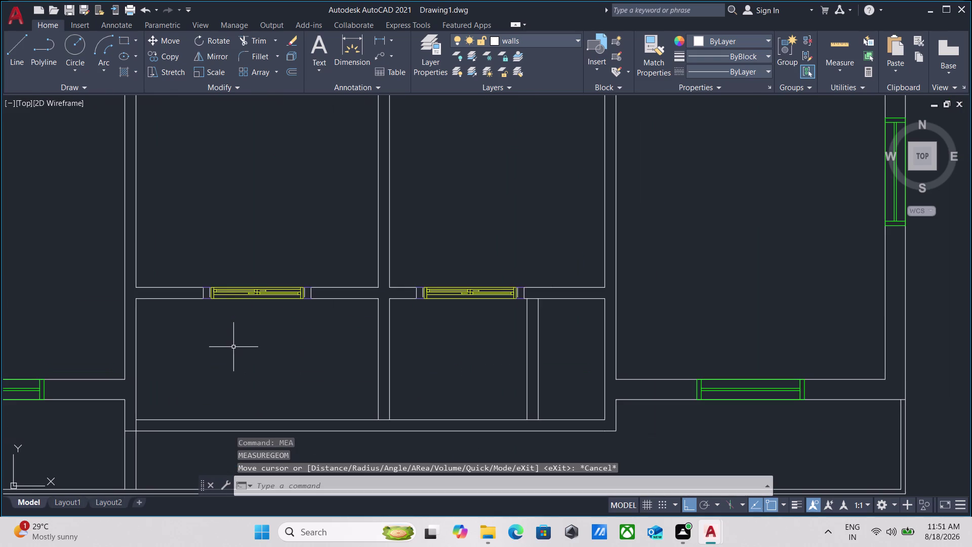
middle_drag(233, 347, 303, 359)
scroll(down, 3)
middle_drag(304, 377, 324, 383)
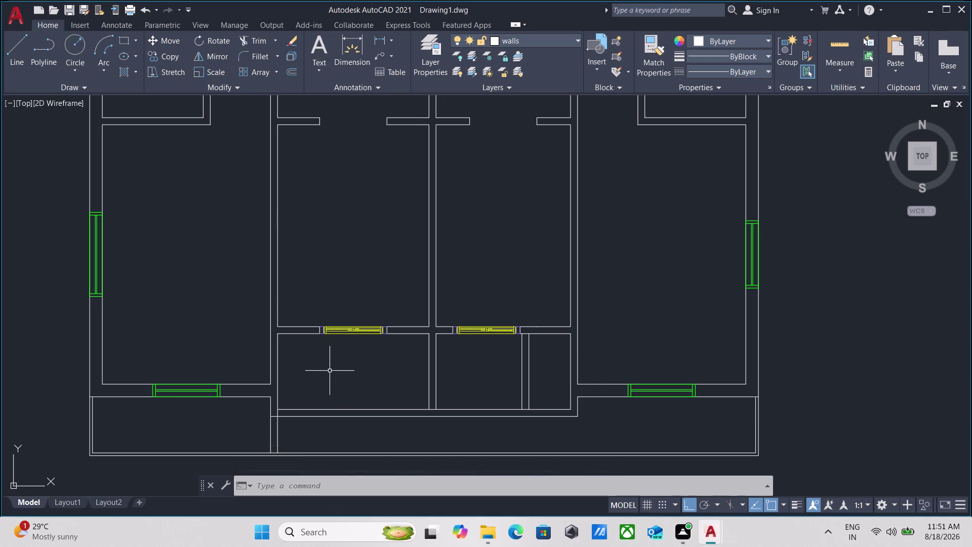
scroll(up, 3)
scroll(down, 3)
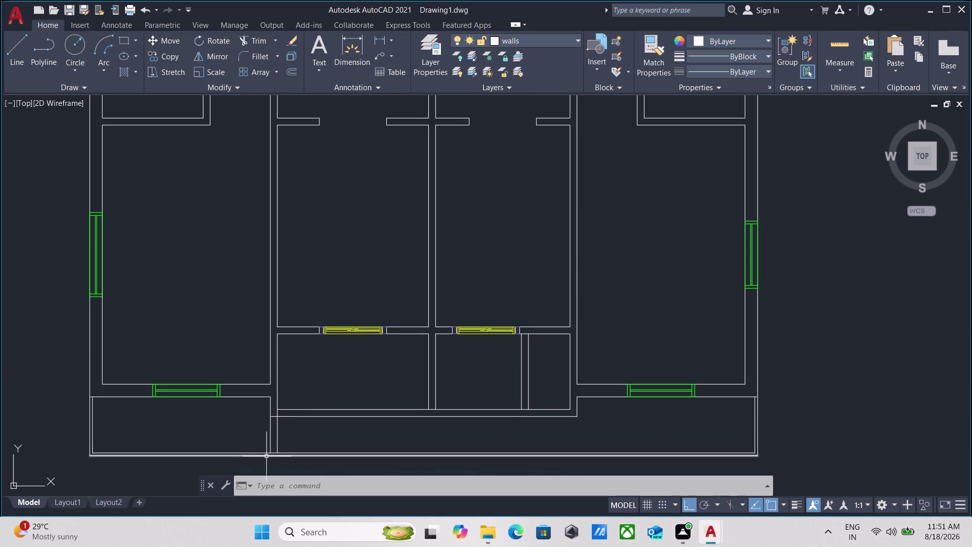
scroll(up, 3)
scroll(down, 3)
middle_drag(479, 422, 343, 414)
scroll(up, 3)
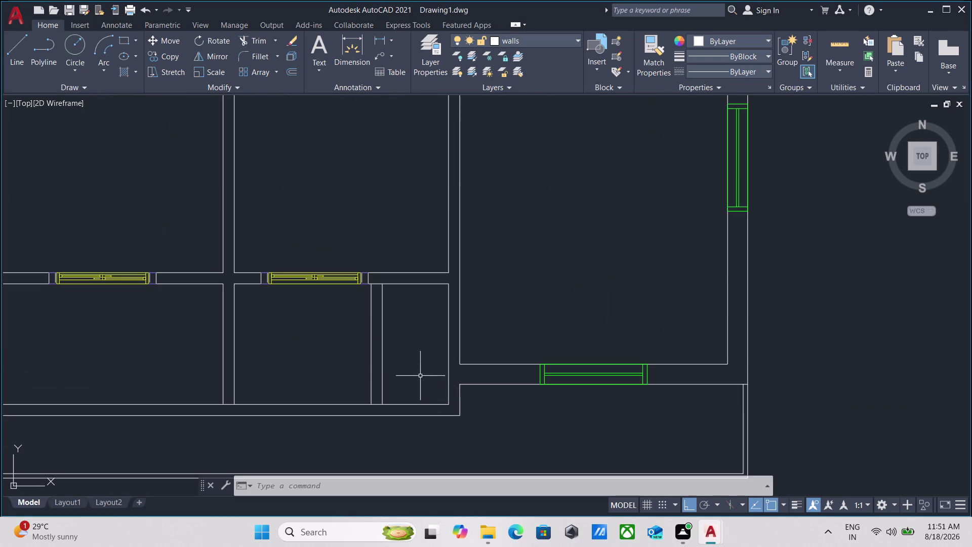
Extend the four lower partition line ends down to the bottom outer wall with EX.
text(ex)
key(Return)
click(383, 388)
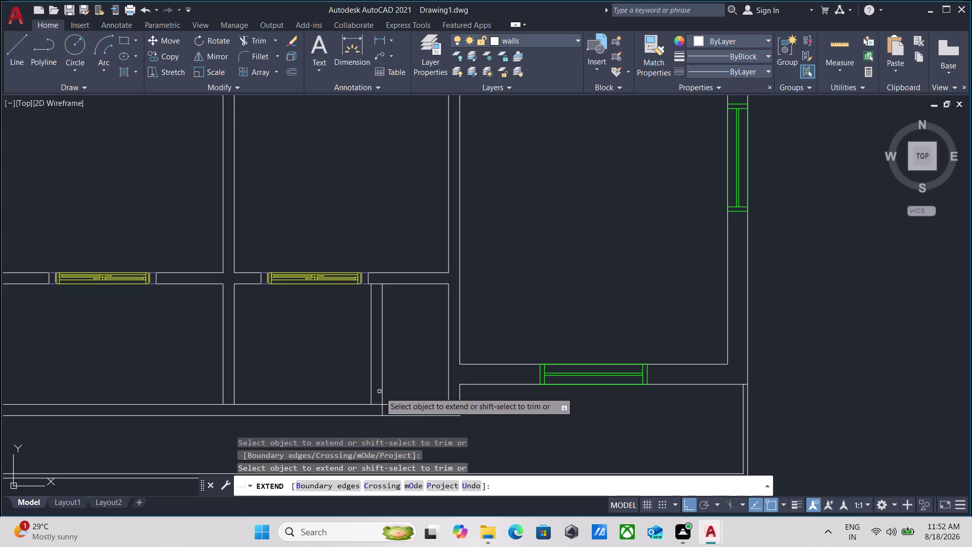
scroll(down, 3)
middle_drag(400, 377, 401, 354)
click(390, 358)
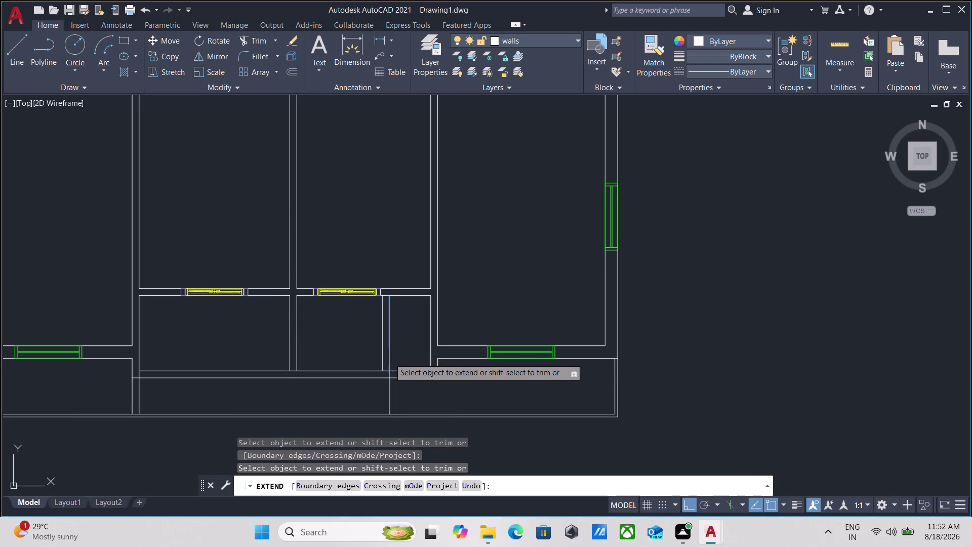
click(383, 359)
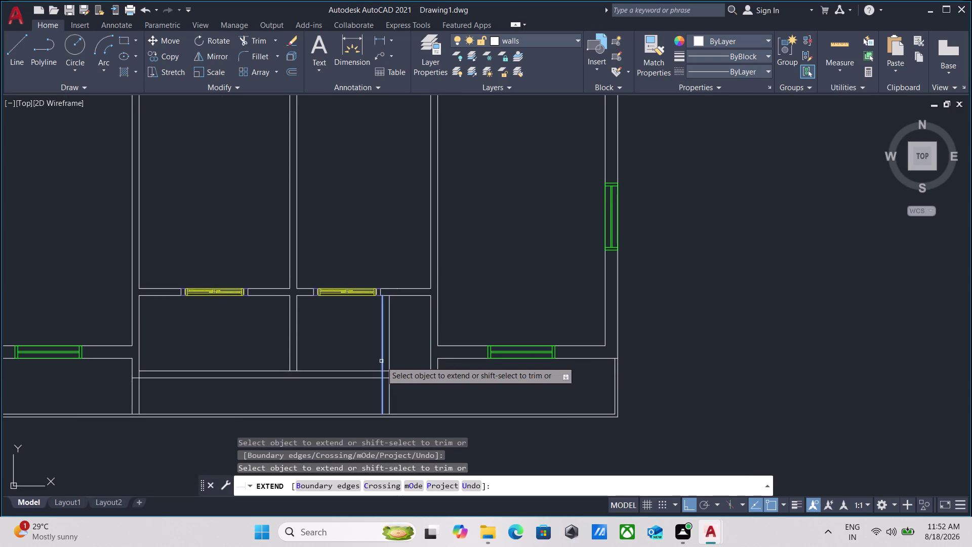
click(382, 361)
key(Escape)
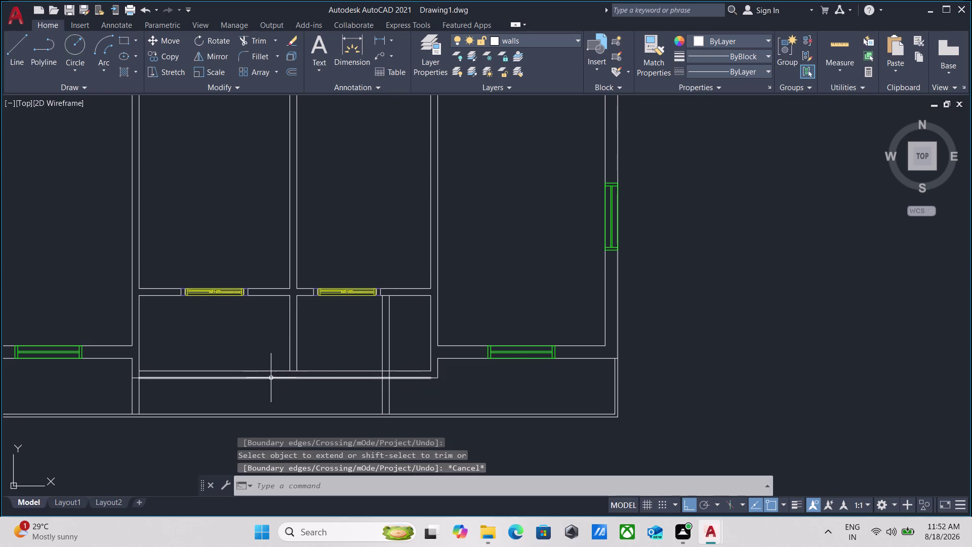
Pan and zoom across the floor plan to review the extended walls and recenter it.
scroll(up, 3)
scroll(down, 3)
middle_drag(178, 401, 276, 405)
scroll(down, 3)
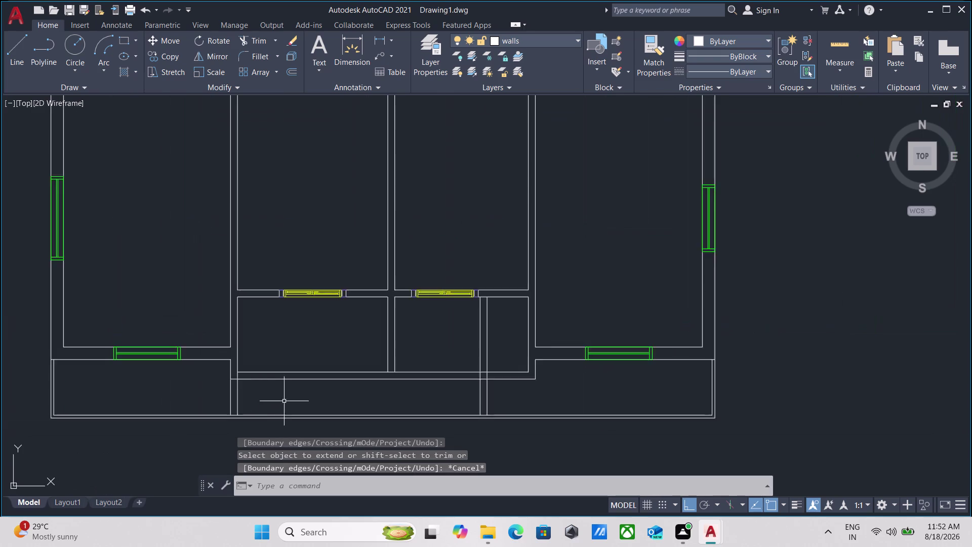
scroll(down, 3)
middle_drag(288, 400, 313, 404)
scroll(up, 3)
scroll(down, 3)
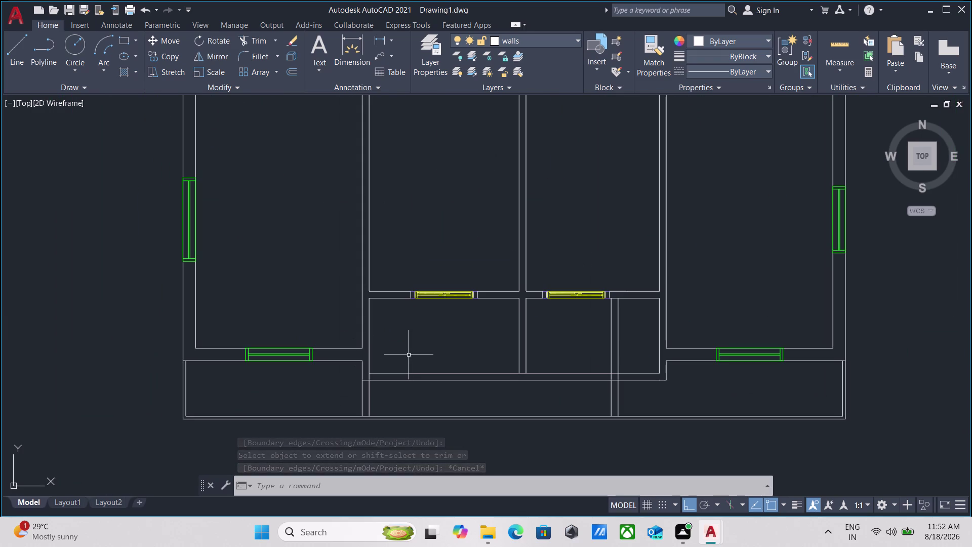
scroll(down, 3)
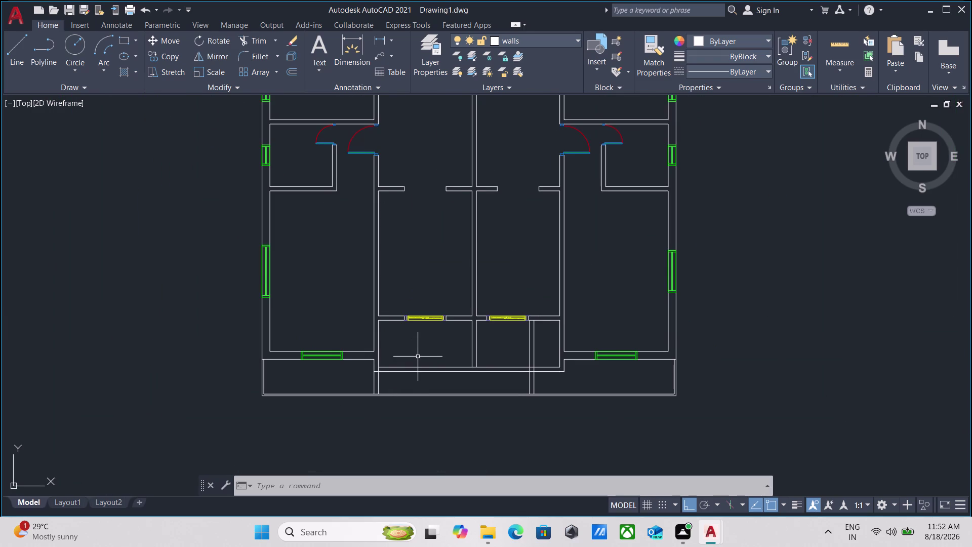
middle_drag(418, 356, 325, 366)
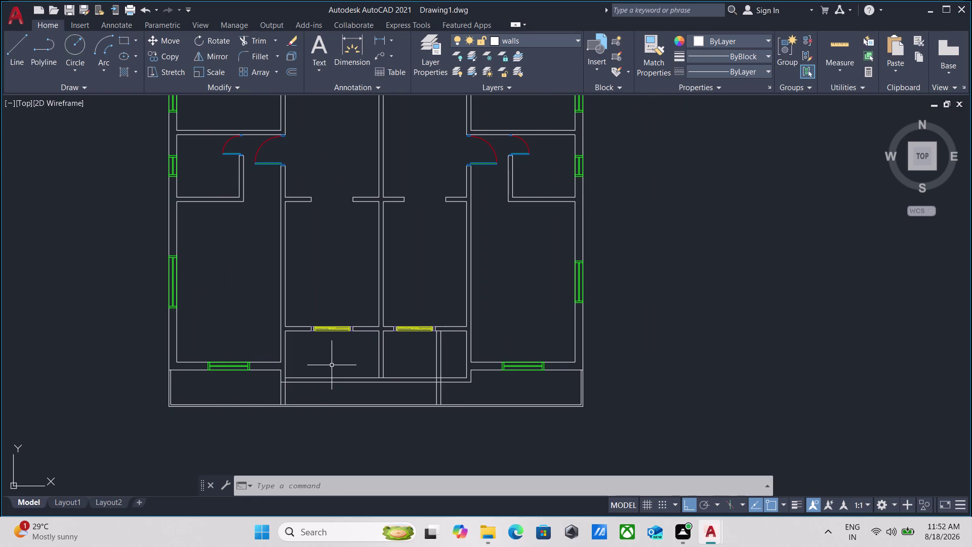
scroll(up, 3)
scroll(down, 3)
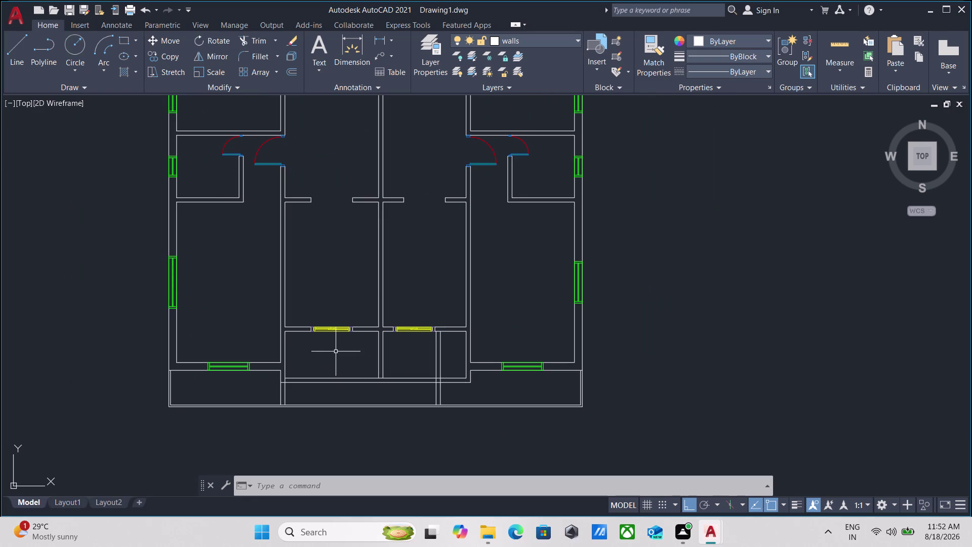
scroll(up, 3)
scroll(up, 3)
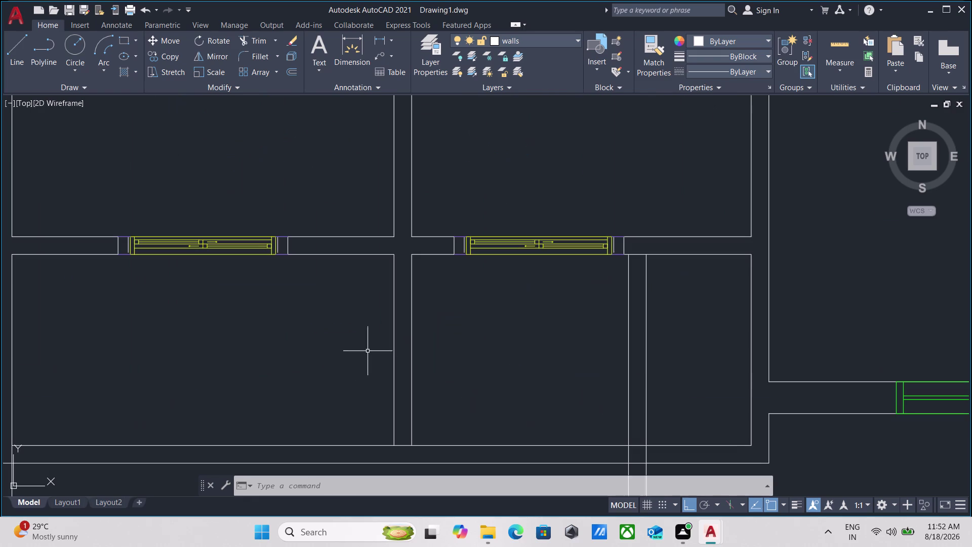
Offset the lower-left room's right wall line 4'11" to the left as a new partition.
click(403, 344)
click(367, 336)
key(o)
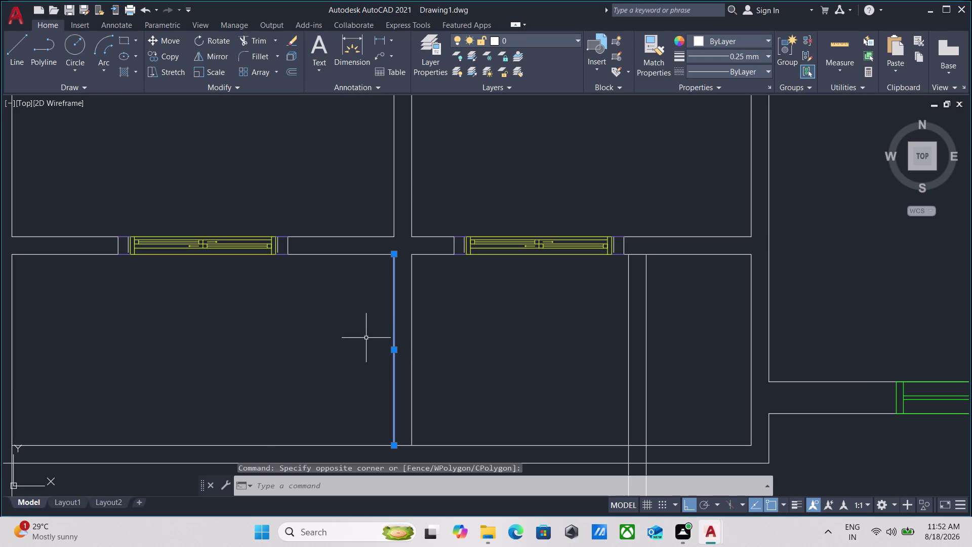
key(Return)
click(397, 346)
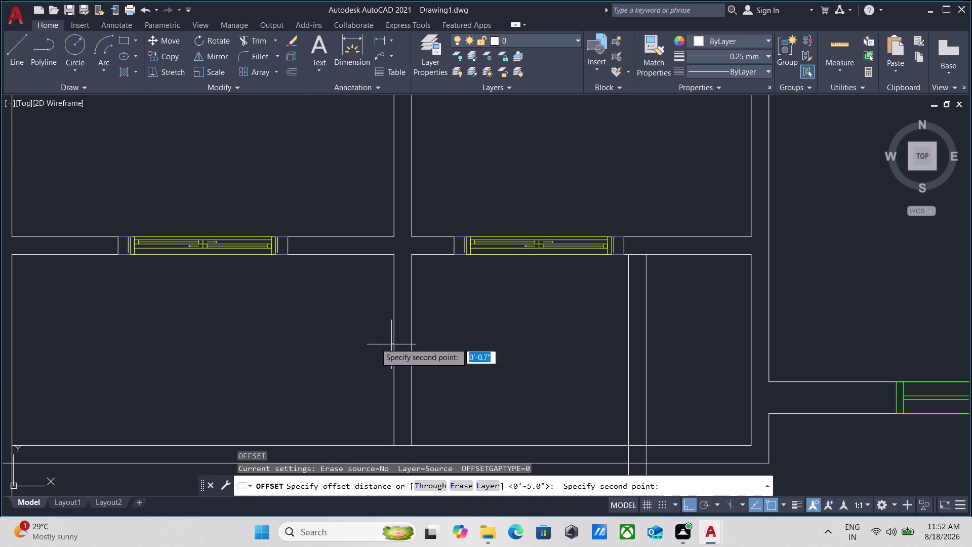
click(313, 345)
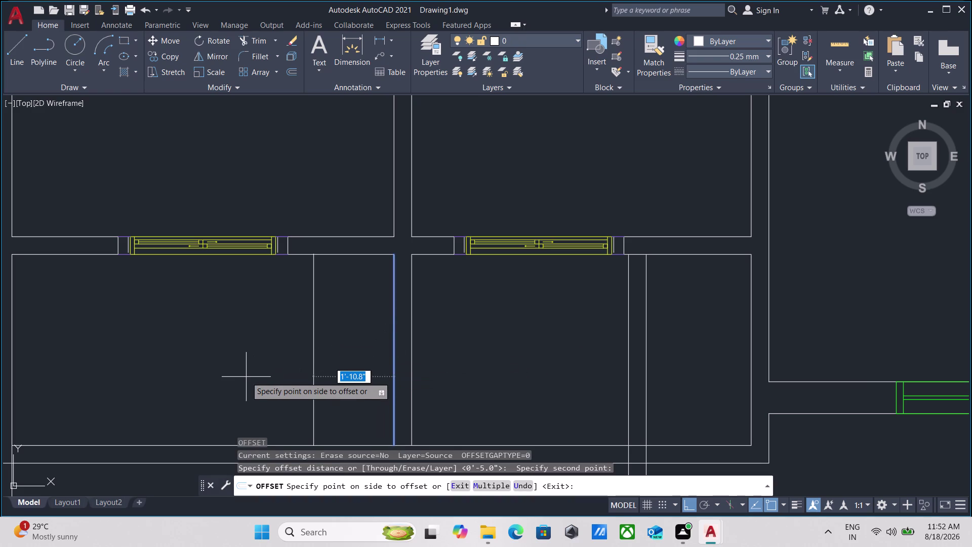
key(4)
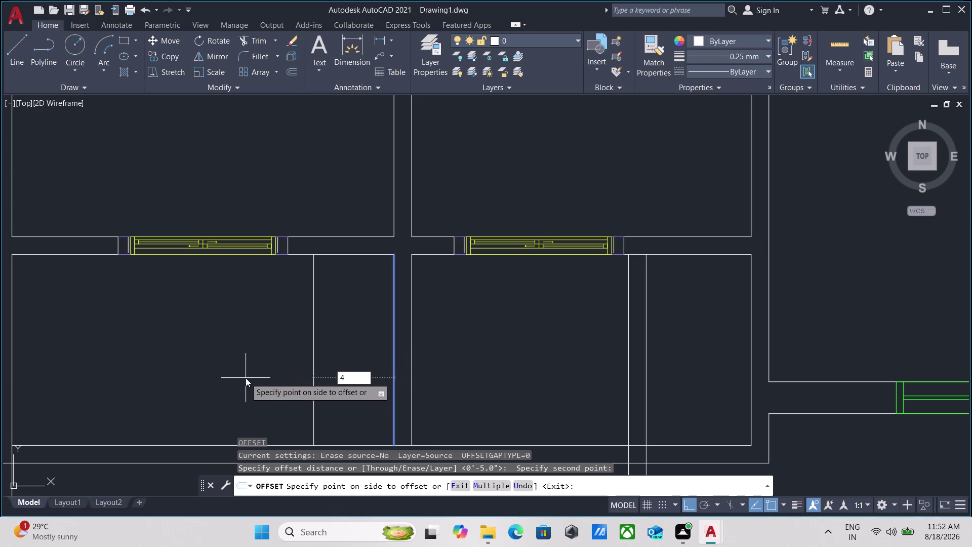
key(apostrophe)
text(11)
key(Return)
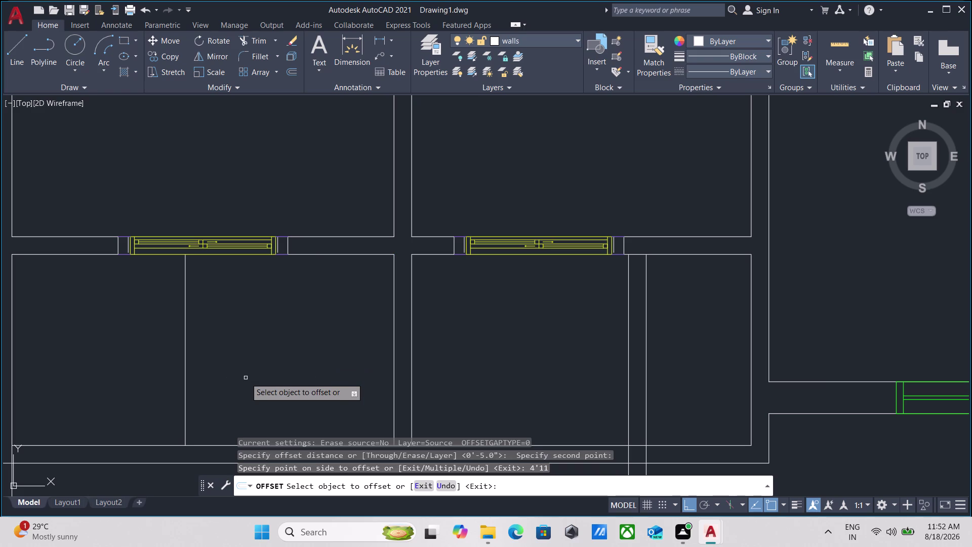
scroll(down, 3)
key(Escape)
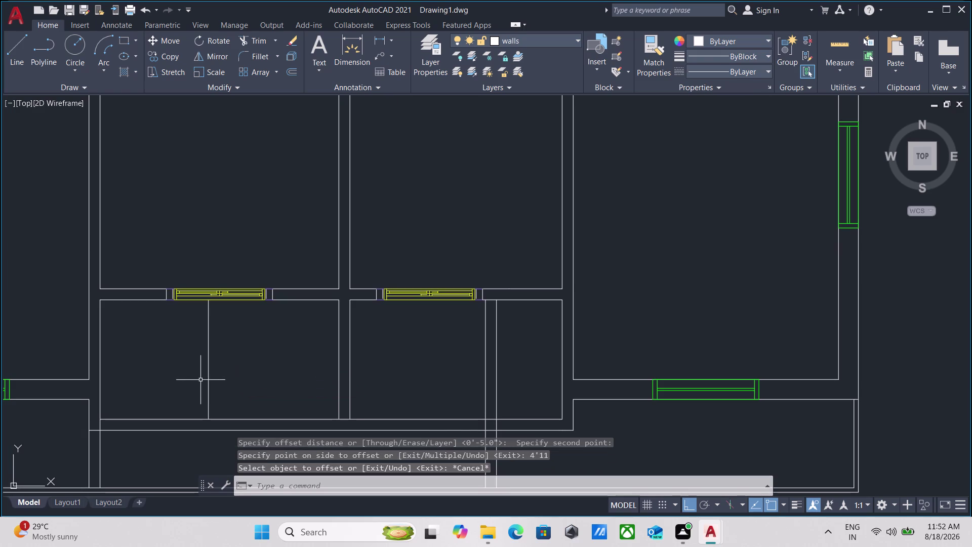
Select the new partition line and drag its midpoint grip further left.
click(214, 374)
click(199, 373)
middle_drag(237, 372, 324, 345)
scroll(down, 3)
middle_drag(333, 340, 296, 376)
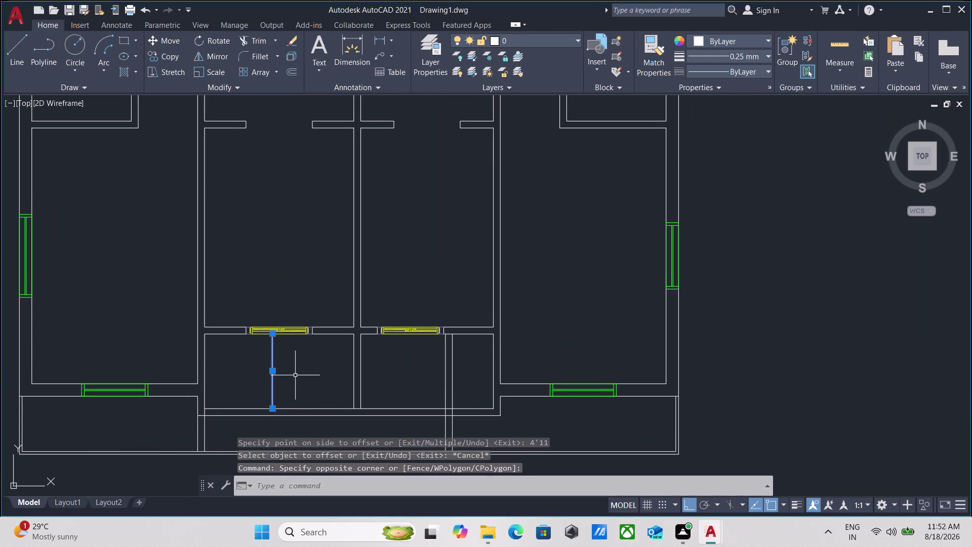
click(274, 371)
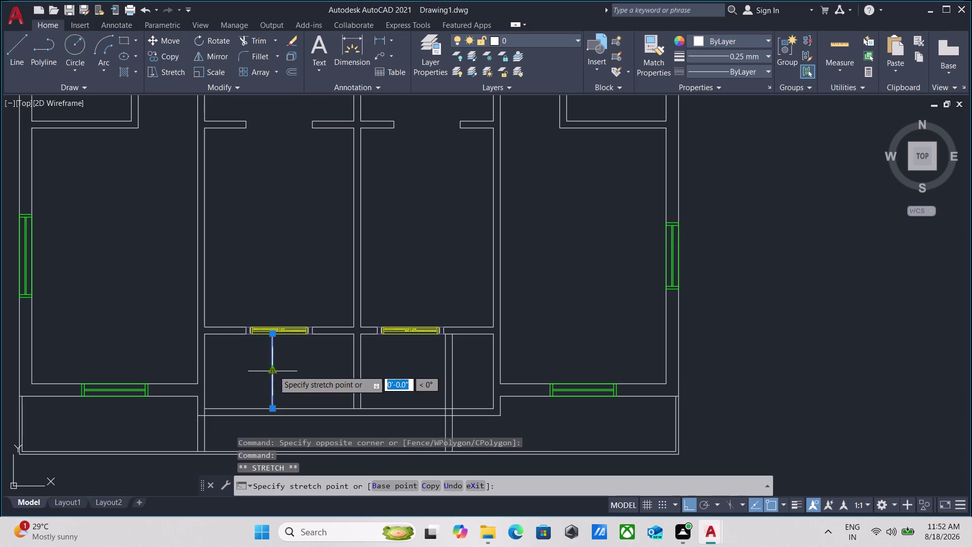
click(241, 373)
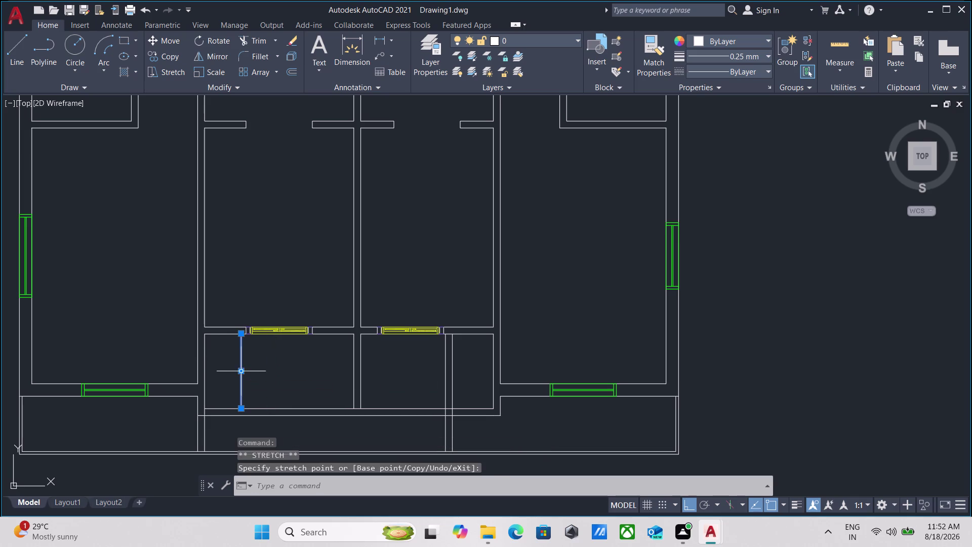
key(Escape)
Pan and zoom the plan toward the lower rooms.
scroll(up, 3)
scroll(down, 3)
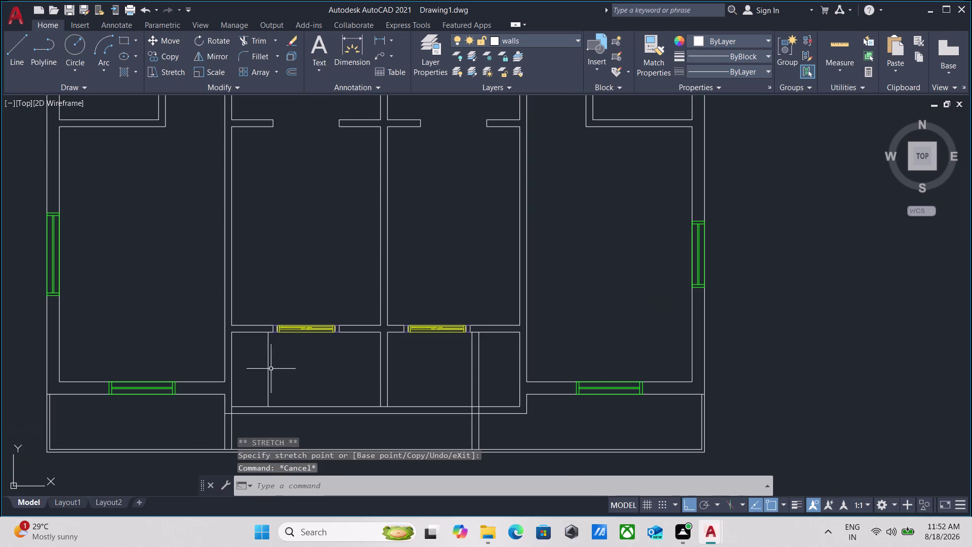
middle_drag(250, 369, 261, 325)
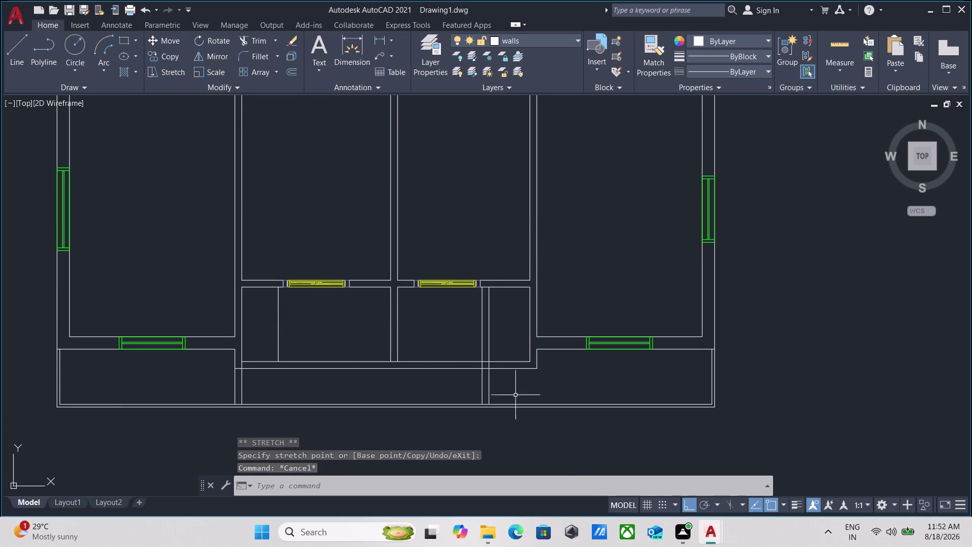
scroll(up, 3)
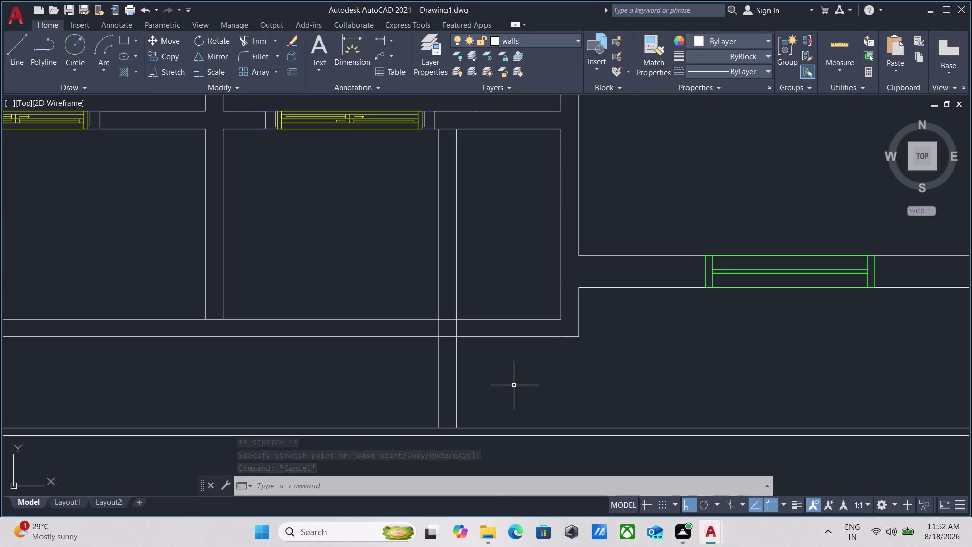
scroll(down, 3)
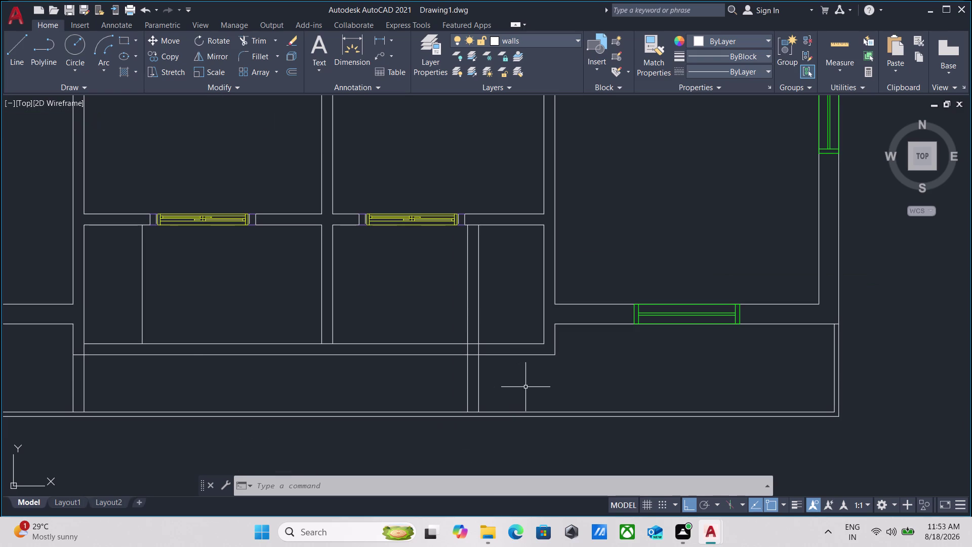
scroll(down, 3)
middle_drag(526, 386, 500, 407)
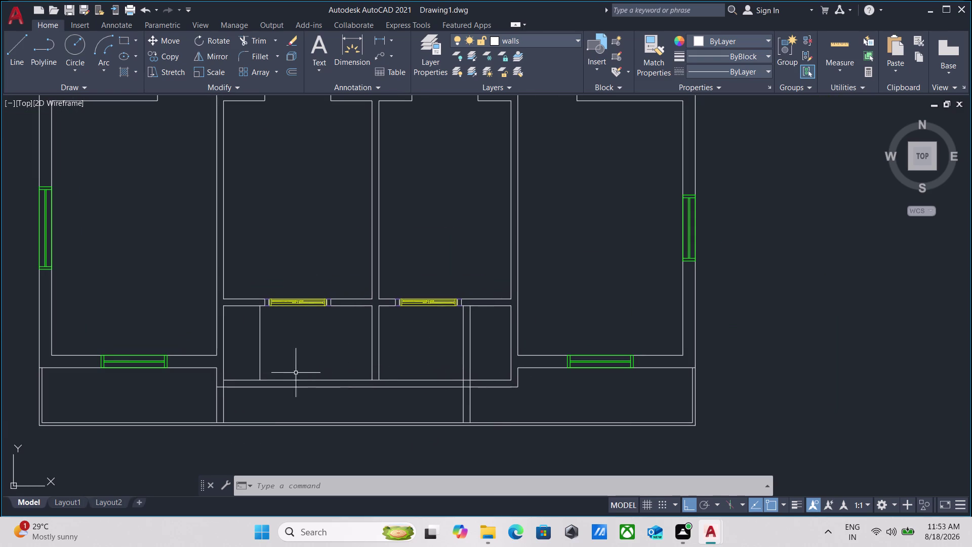
scroll(down, 3)
scroll(up, 3)
scroll(up, 3)
Offset the new vertical partition line by a distance of 5 to create a parallel copy.
click(267, 344)
click(240, 342)
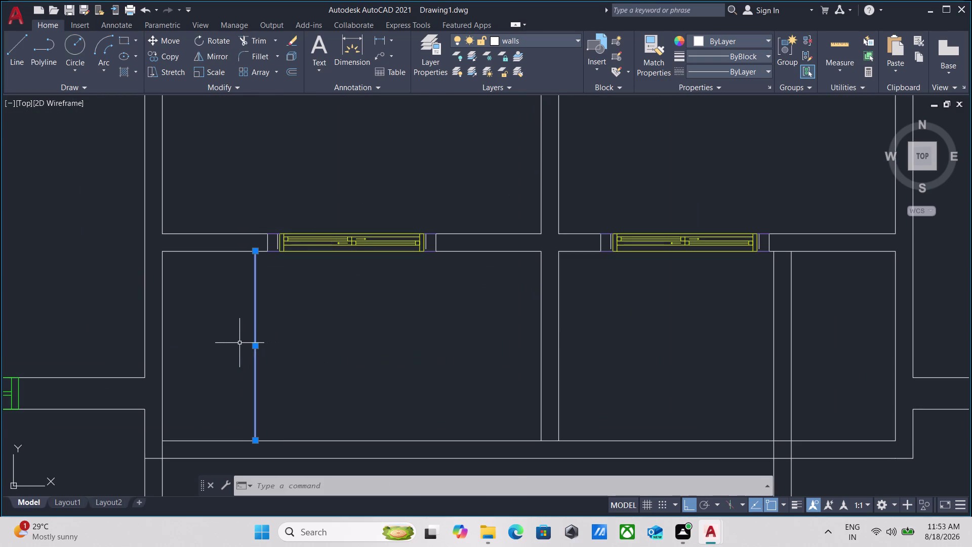
key(o)
key(Return)
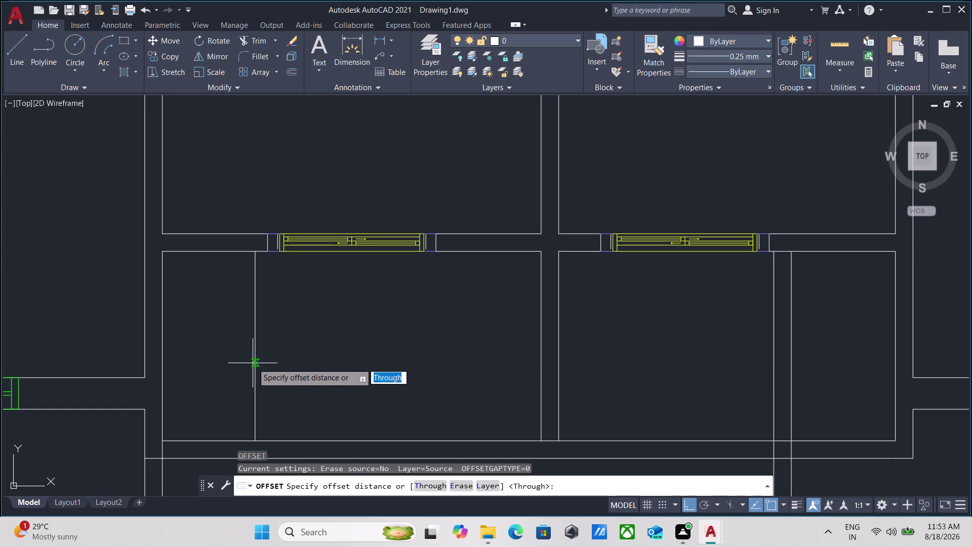
click(252, 362)
click(220, 366)
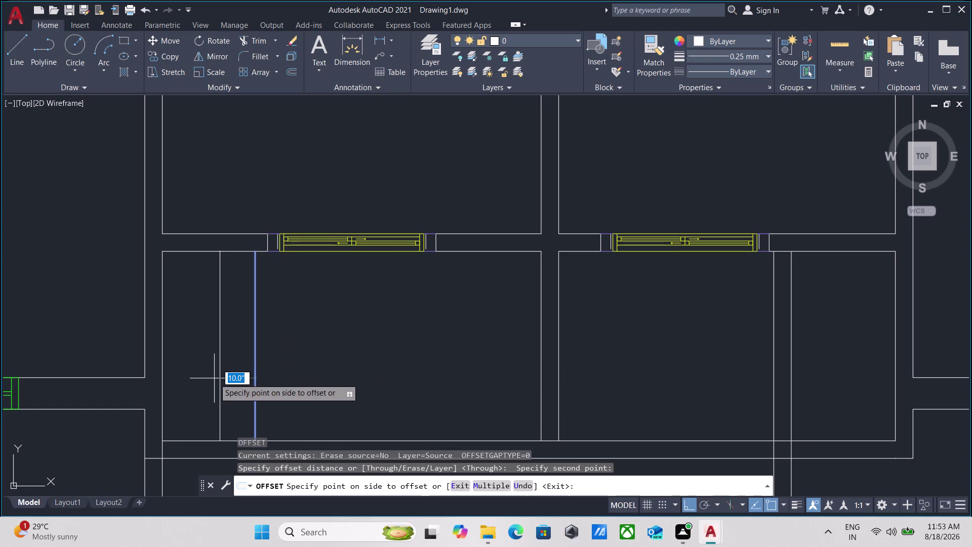
key(5)
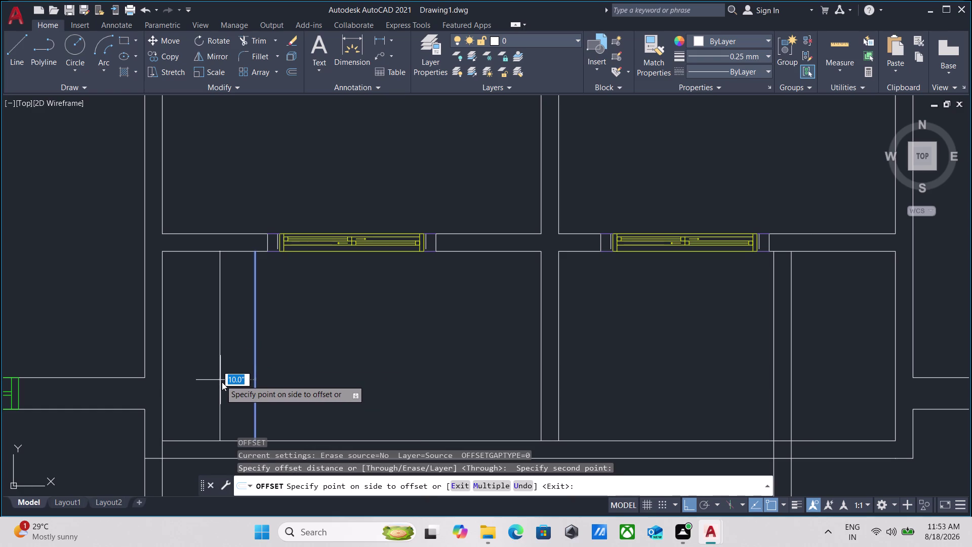
key(Return)
scroll(down, 3)
middle_drag(304, 368, 337, 289)
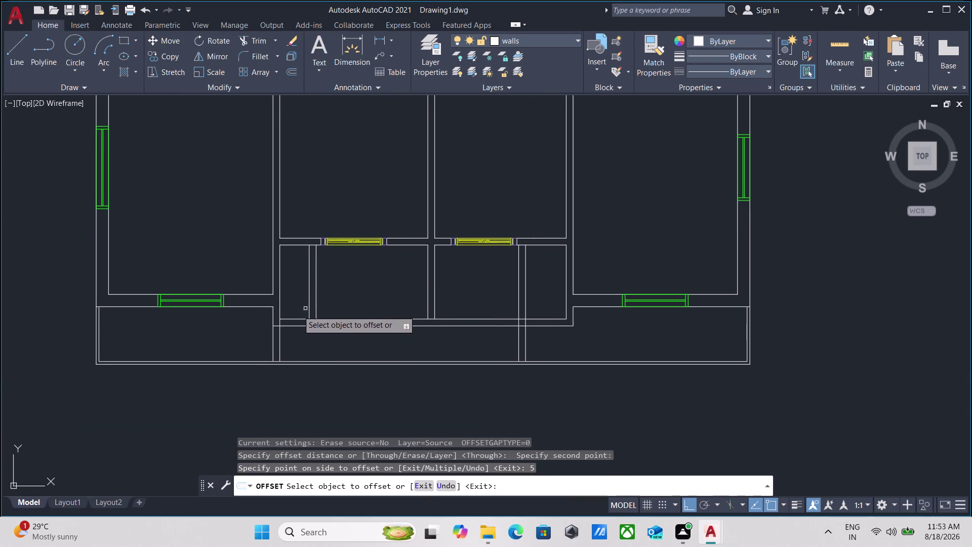
scroll(down, 3)
scroll(up, 3)
scroll(up, 3)
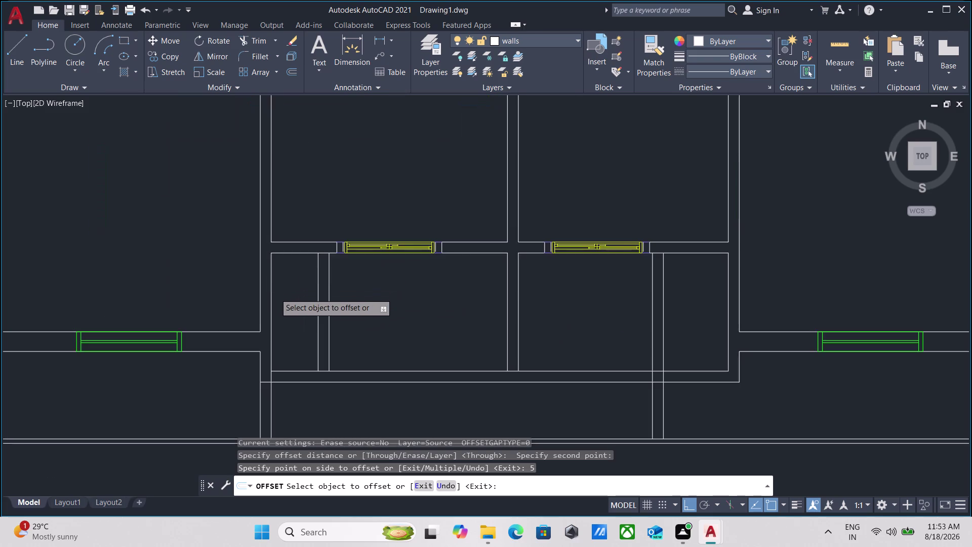
scroll(up, 3)
key(Escape)
scroll(down, 3)
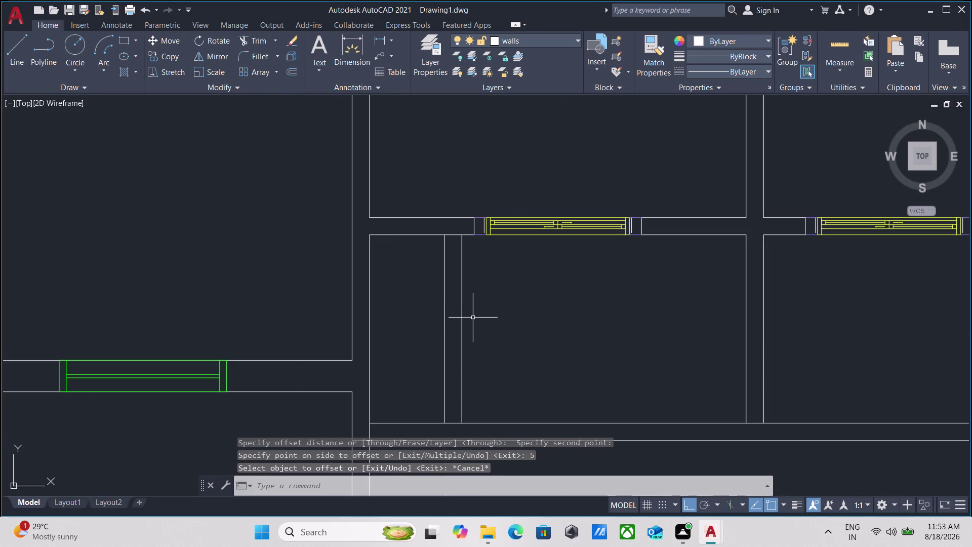
Window-select the misplaced parallel line and erase it.
click(453, 324)
click(400, 316)
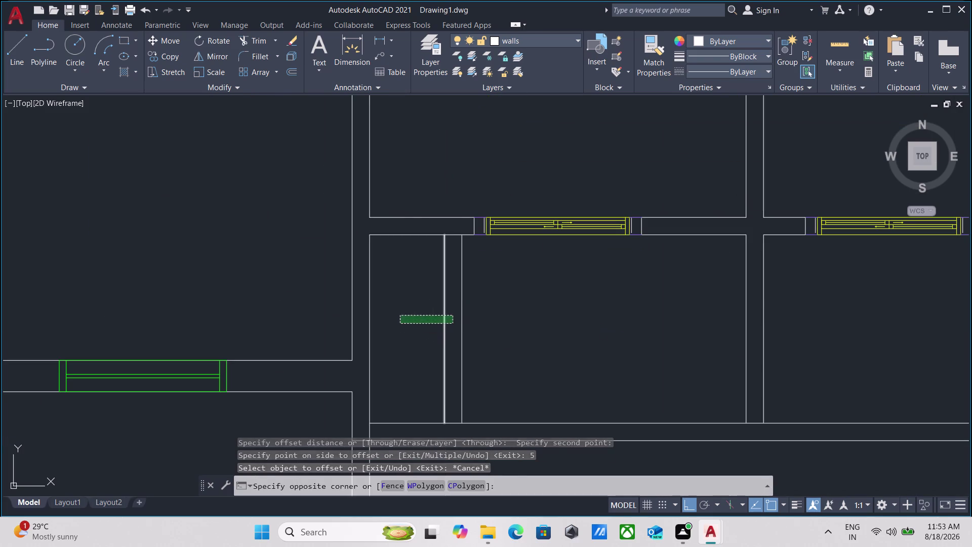
right_click(400, 315)
click(429, 85)
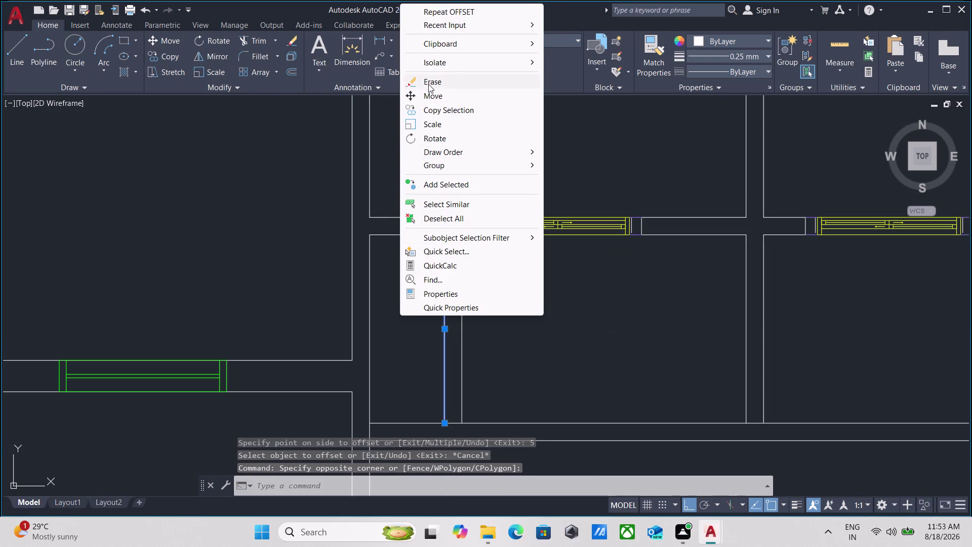
Offset the remaining partition line 5" to form a two-line wall.
drag(482, 352, 459, 342)
click(406, 328)
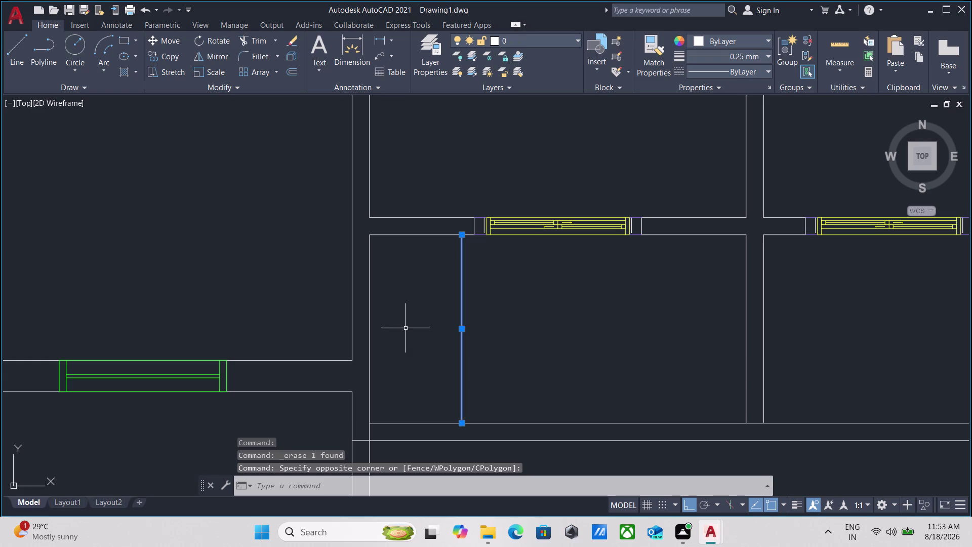
key(o)
key(Return)
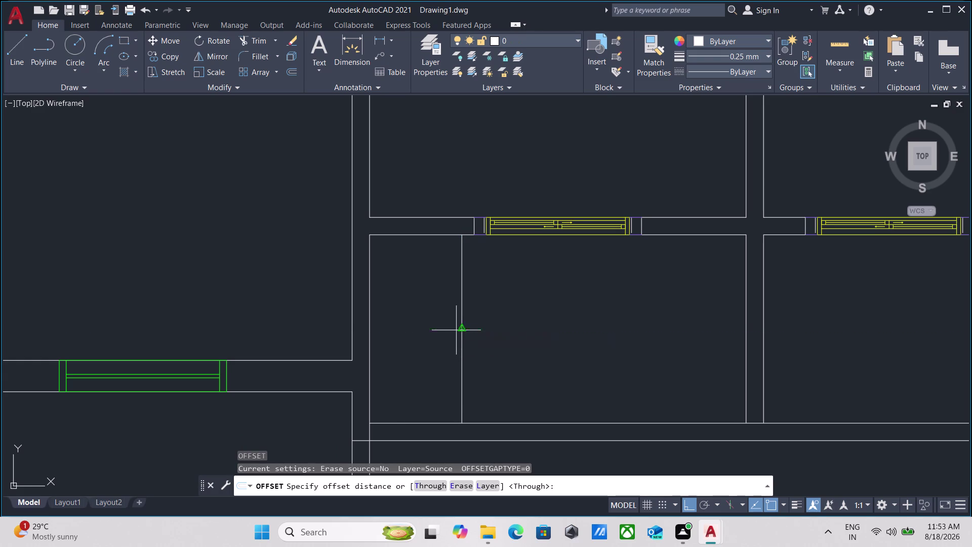
click(459, 330)
click(435, 326)
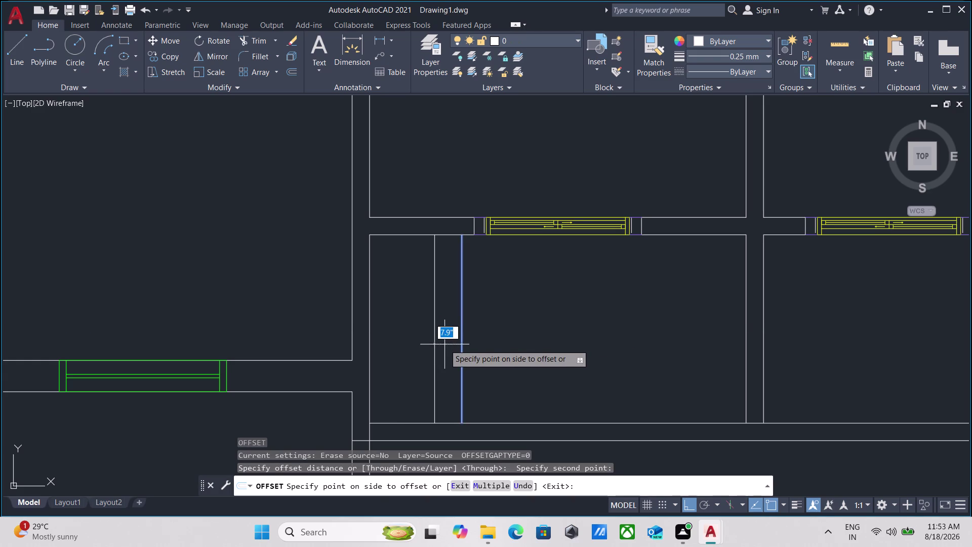
key(5)
key(shift+quotedbl)
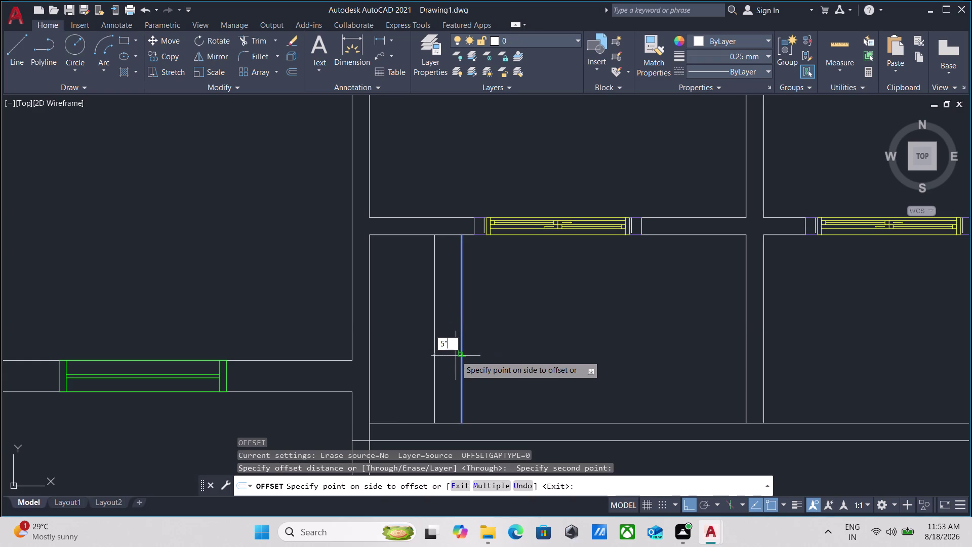
key(Return)
scroll(down, 3)
scroll(up, 3)
middle_drag(447, 372, 425, 331)
scroll(up, 3)
scroll(down, 3)
key(grave)
middle_drag(414, 358, 398, 335)
scroll(down, 3)
key(grave)
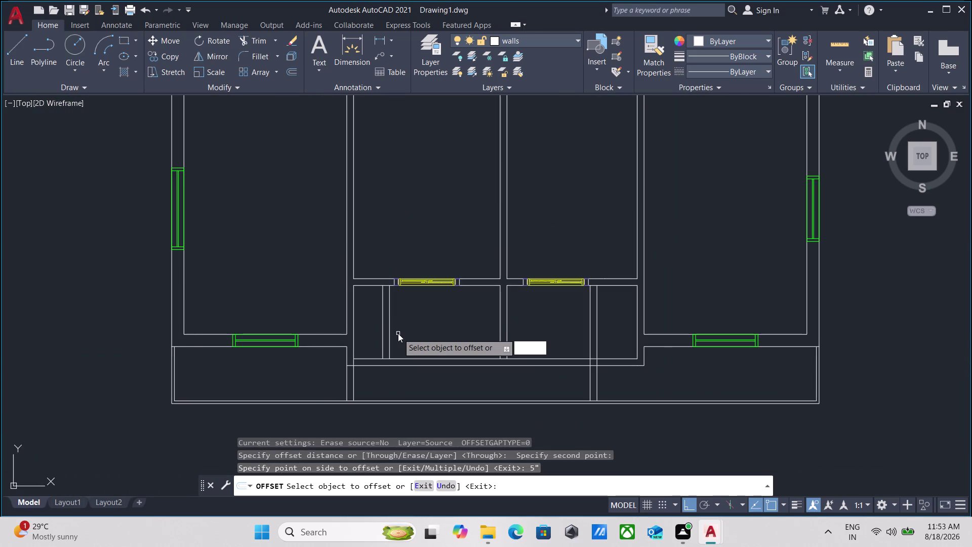
scroll(up, 3)
key(Escape)
key(Escape)
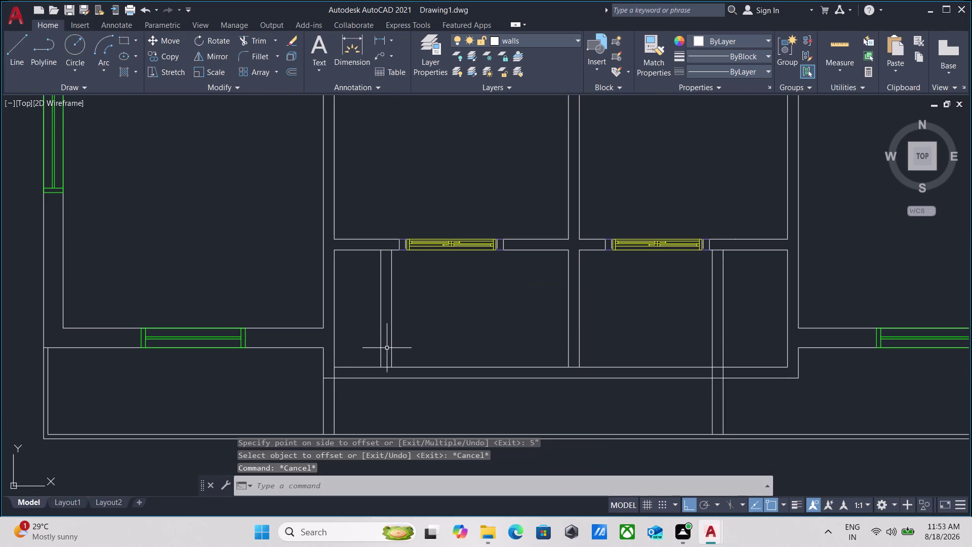
Extend the doubled partition wall lines down to the outer and corridor walls.
text(ex)
key(Return)
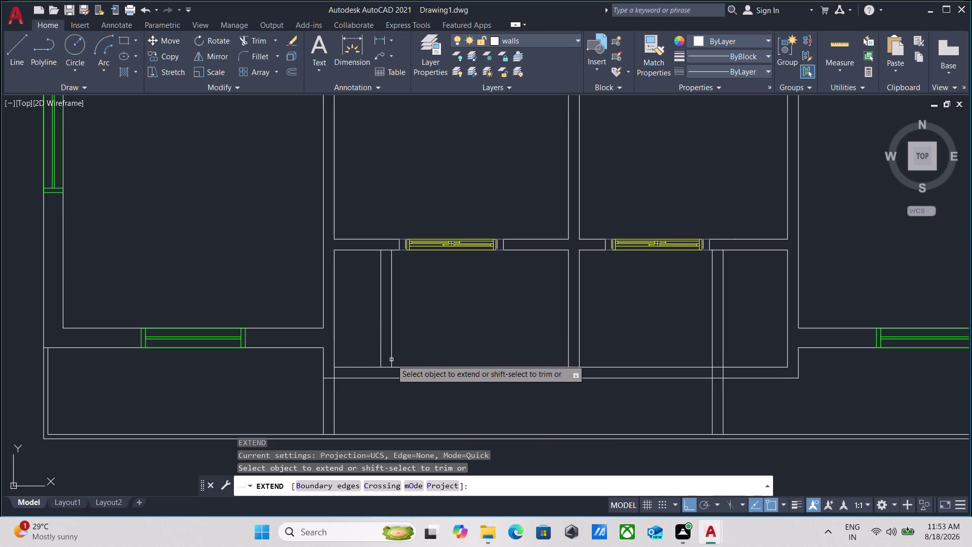
click(391, 355)
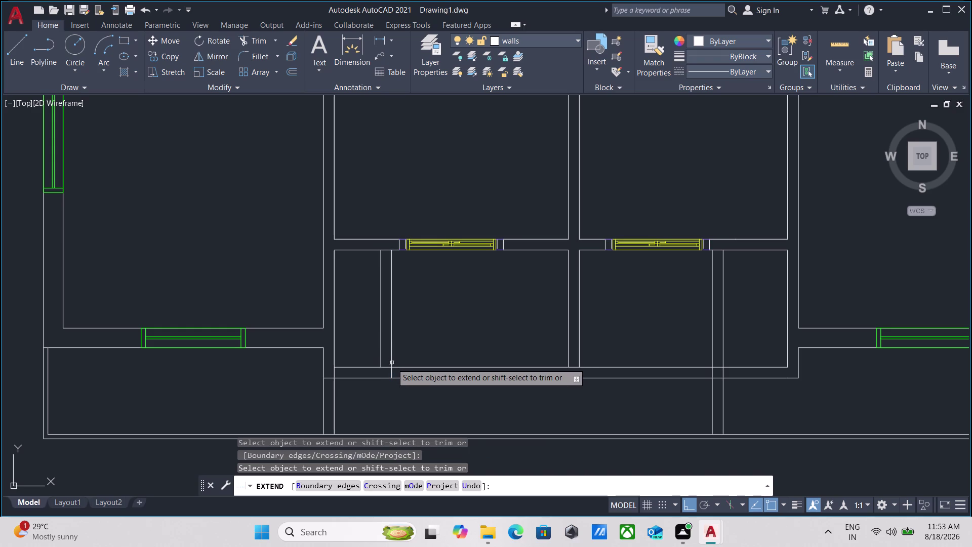
click(391, 358)
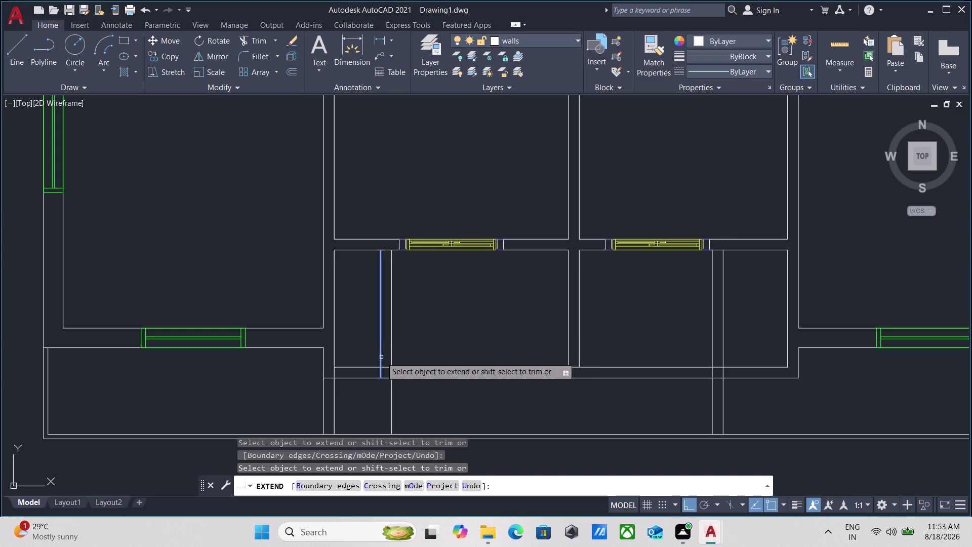
click(381, 357)
click(382, 364)
scroll(down, 3)
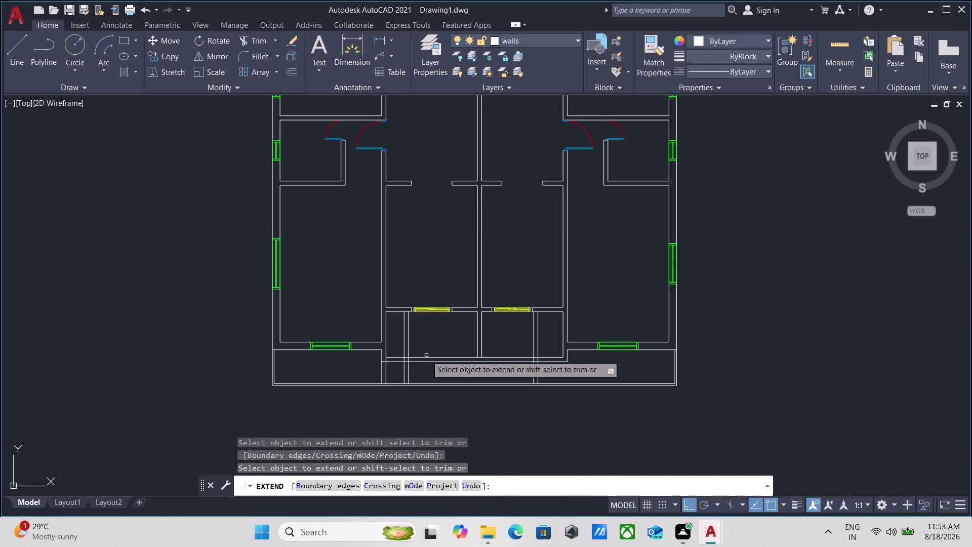
scroll(up, 3)
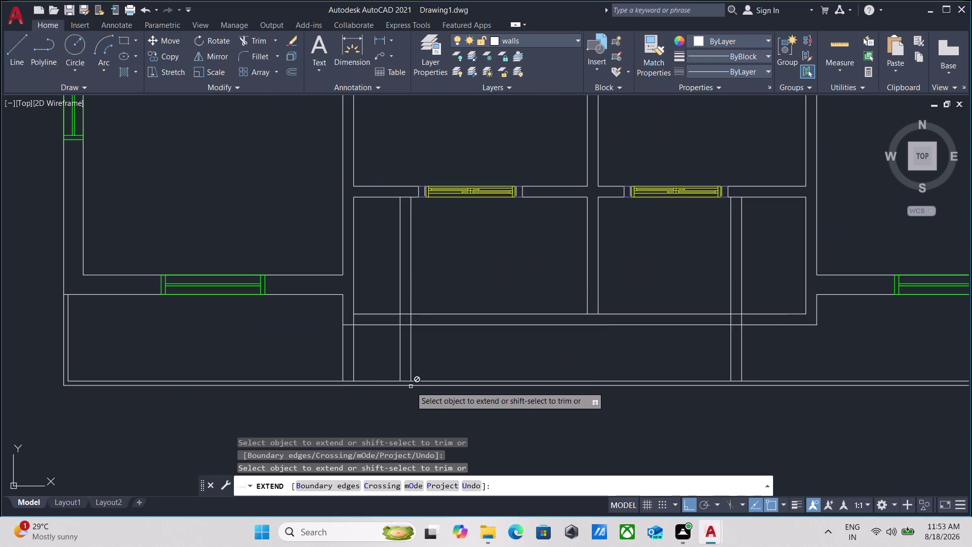
scroll(up, 3)
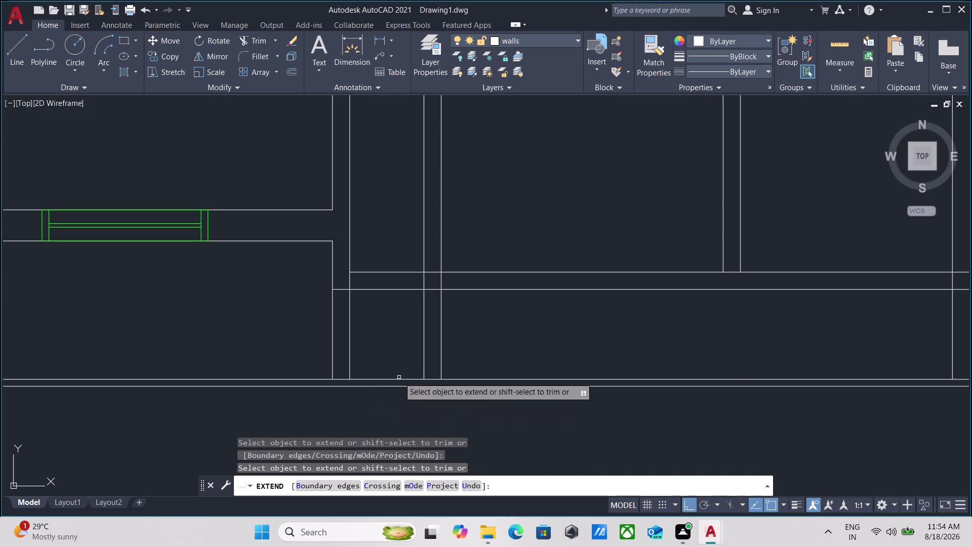
scroll(down, 3)
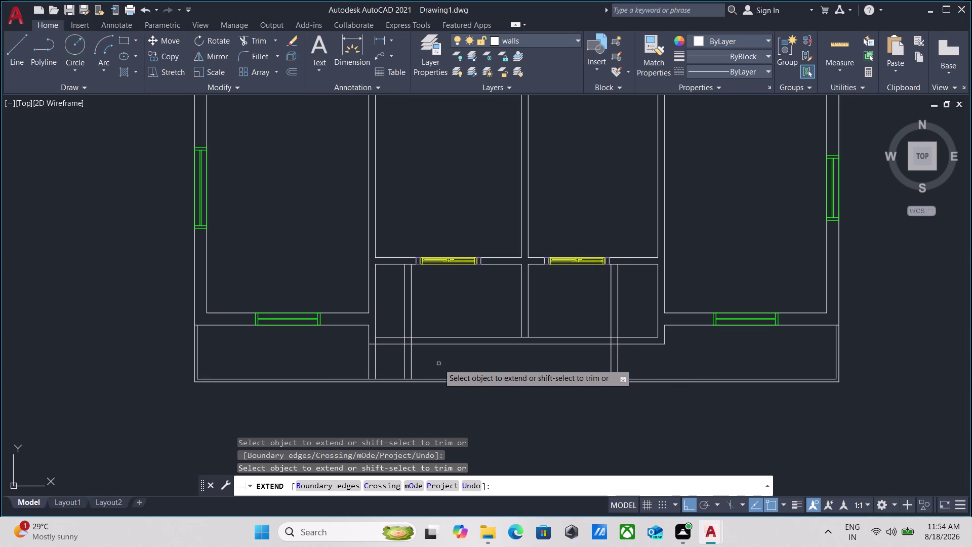
scroll(up, 3)
scroll(down, 3)
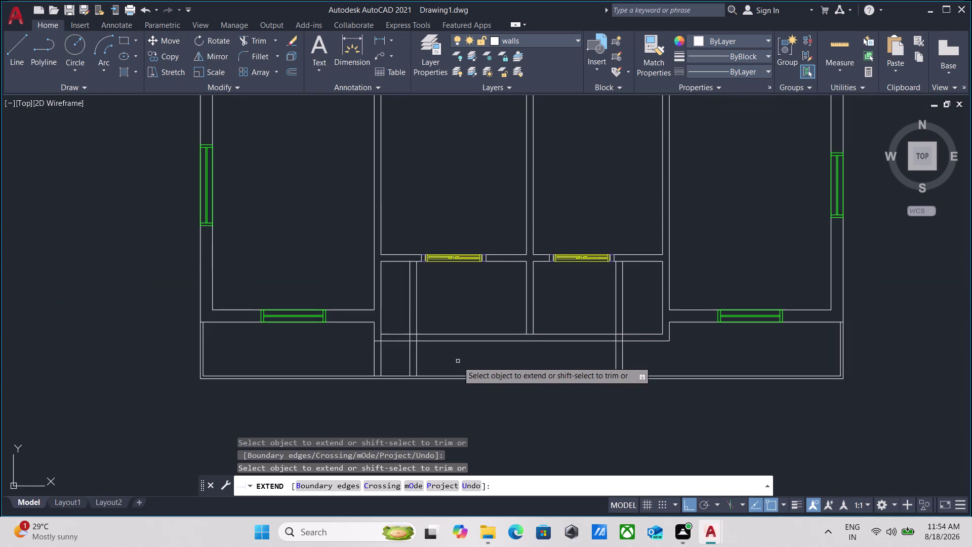
Extend the horizontal corridor wall lines across to meet the surrounding walls.
middle_drag(458, 361, 434, 369)
scroll(down, 3)
middle_drag(435, 368, 458, 396)
scroll(up, 3)
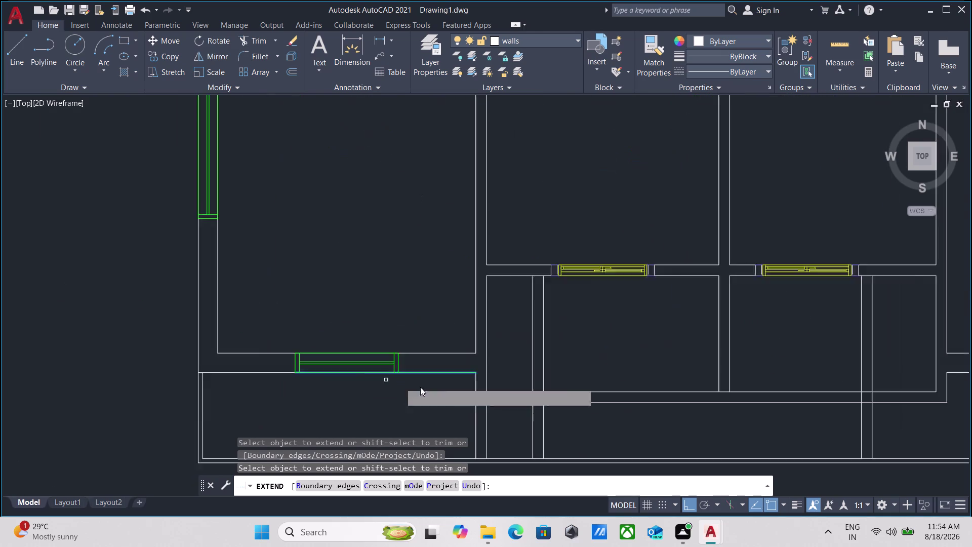
scroll(down, 3)
middle_drag(594, 427, 444, 369)
scroll(up, 3)
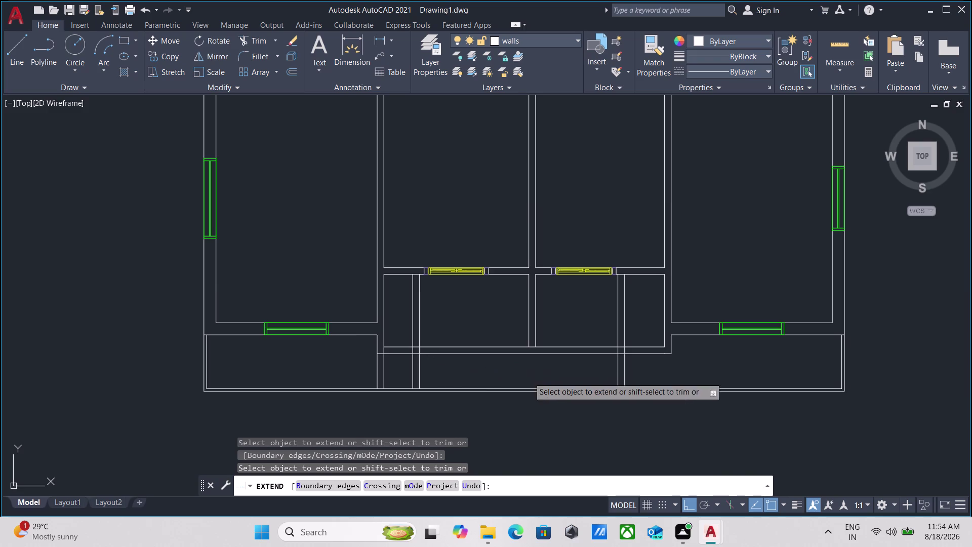
scroll(up, 3)
scroll(down, 3)
middle_drag(528, 371, 406, 371)
middle_drag(543, 376, 508, 389)
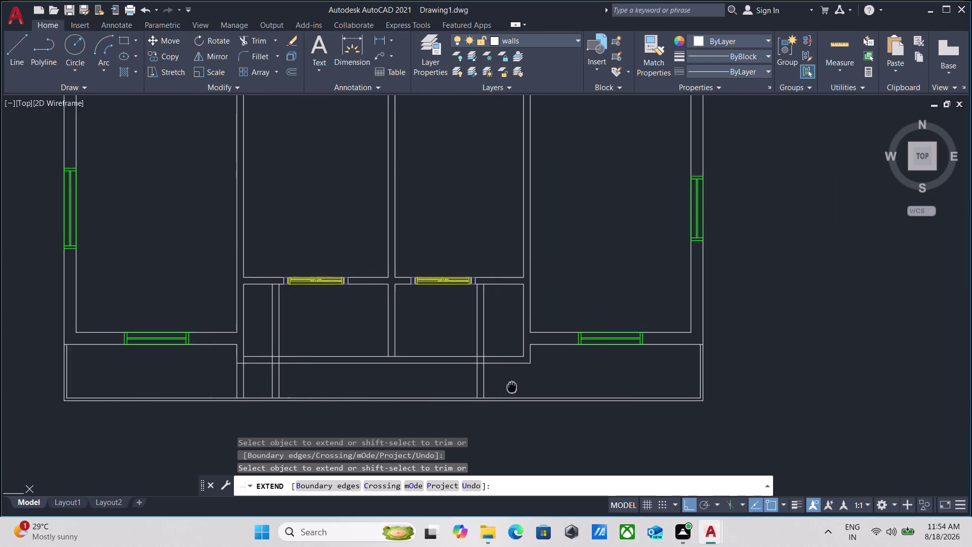
middle_drag(508, 388, 507, 388)
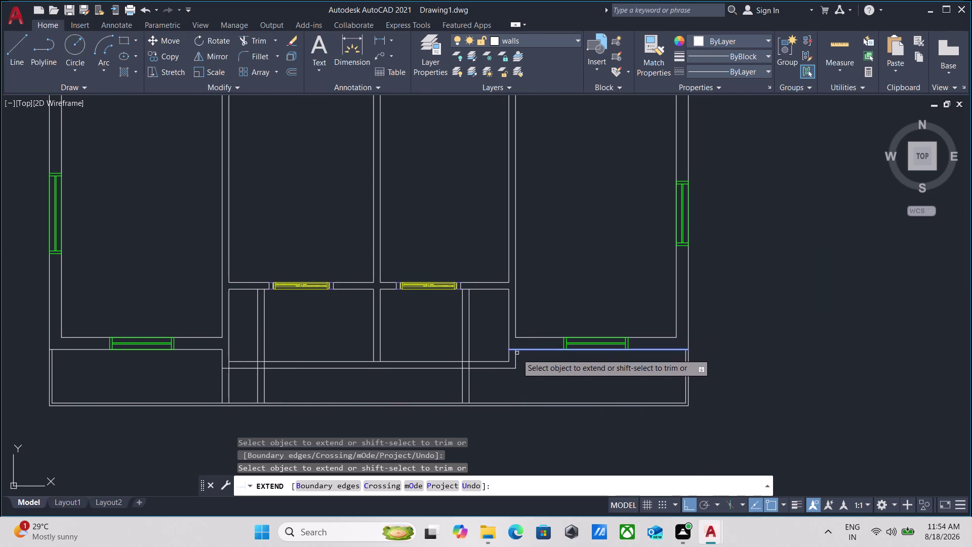
click(515, 360)
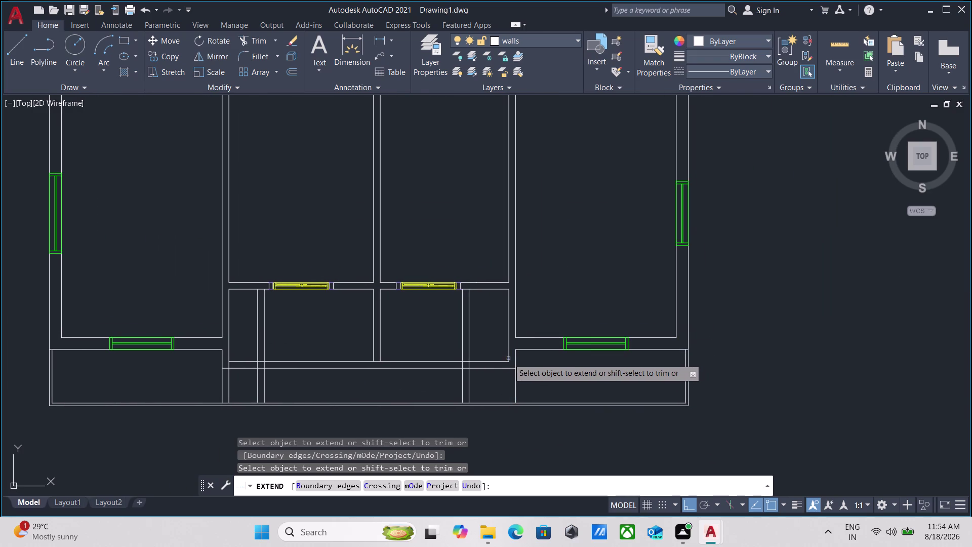
click(508, 359)
click(508, 354)
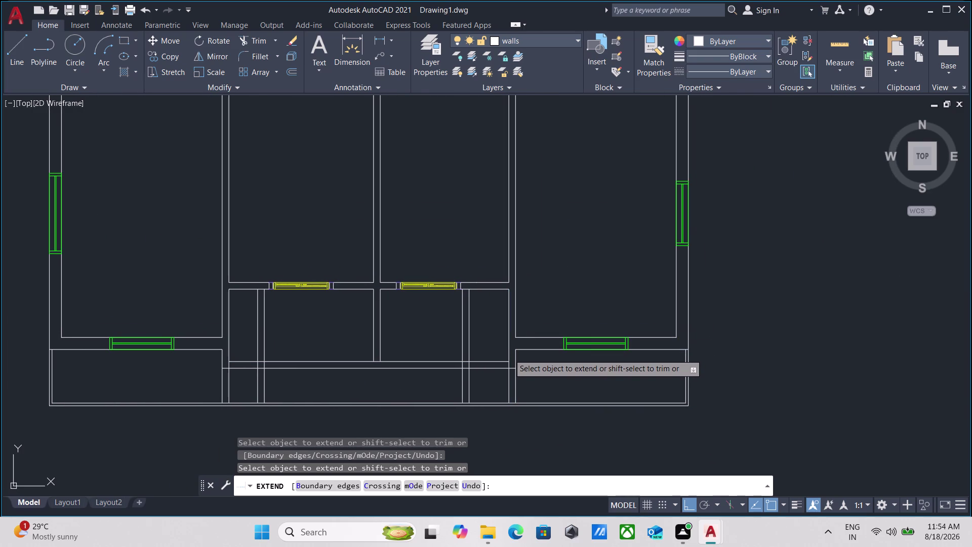
key(Escape)
scroll(down, 3)
scroll(up, 3)
scroll(up, 3)
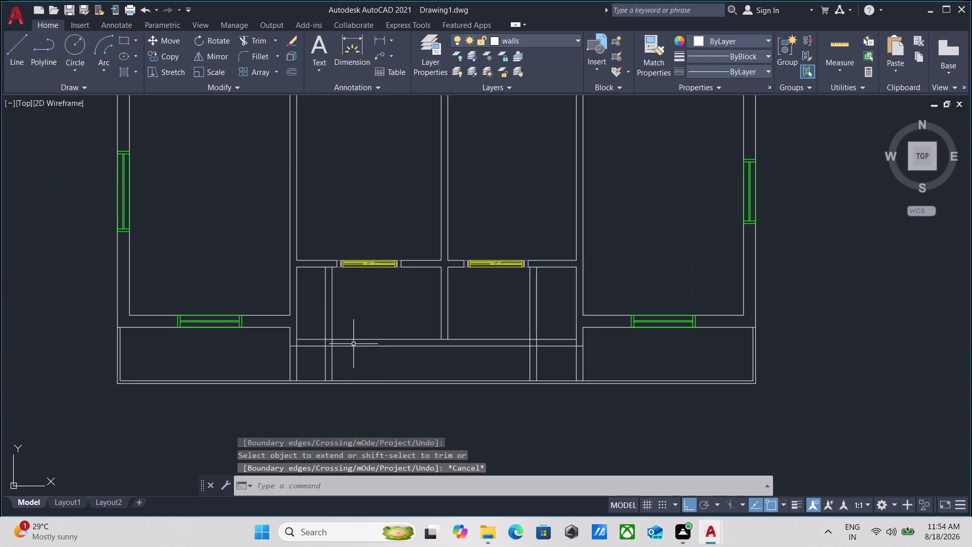
Fence-trim the stray wall line ends crossing around the lower-left partition.
scroll(up, 3)
scroll(down, 3)
middle_drag(346, 340, 352, 392)
text(tr)
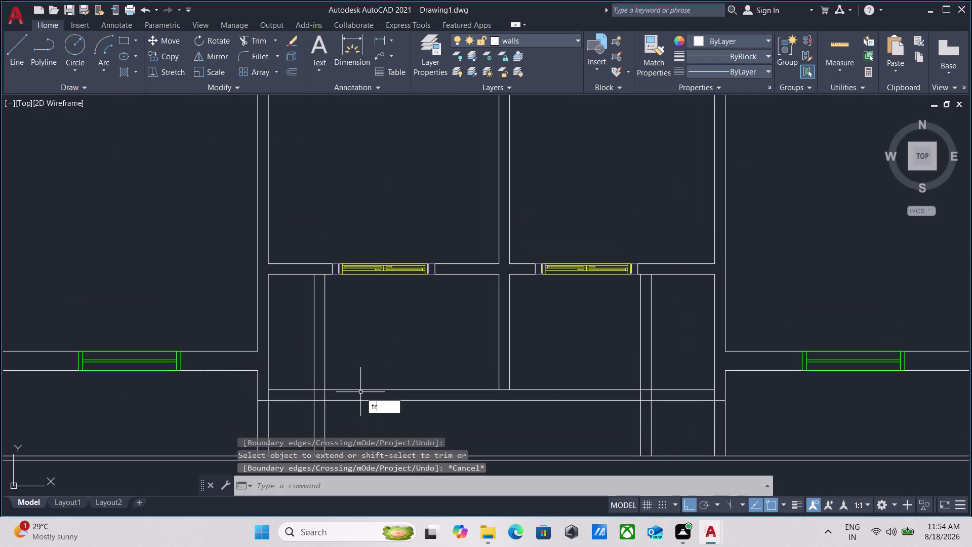
key(Return)
click(290, 413)
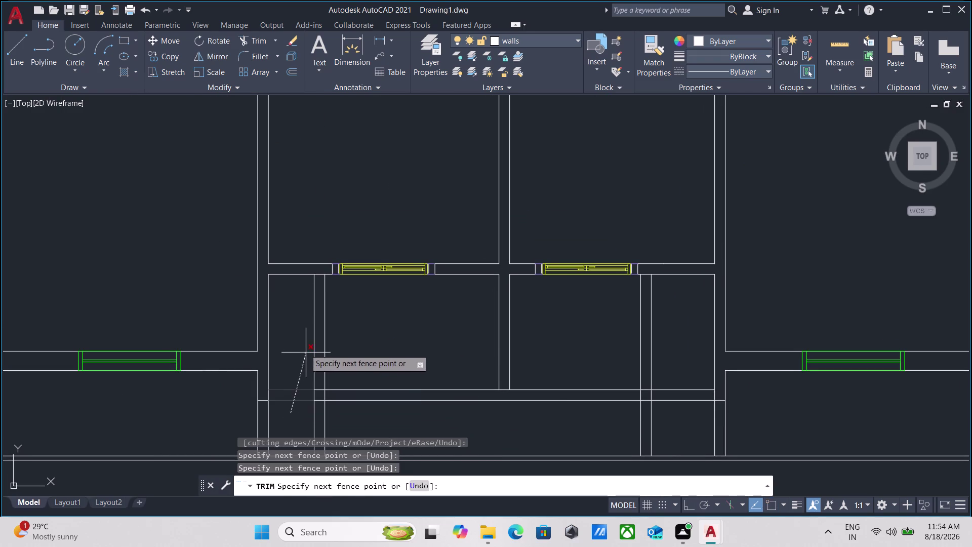
click(303, 344)
scroll(down, 3)
scroll(up, 3)
click(297, 386)
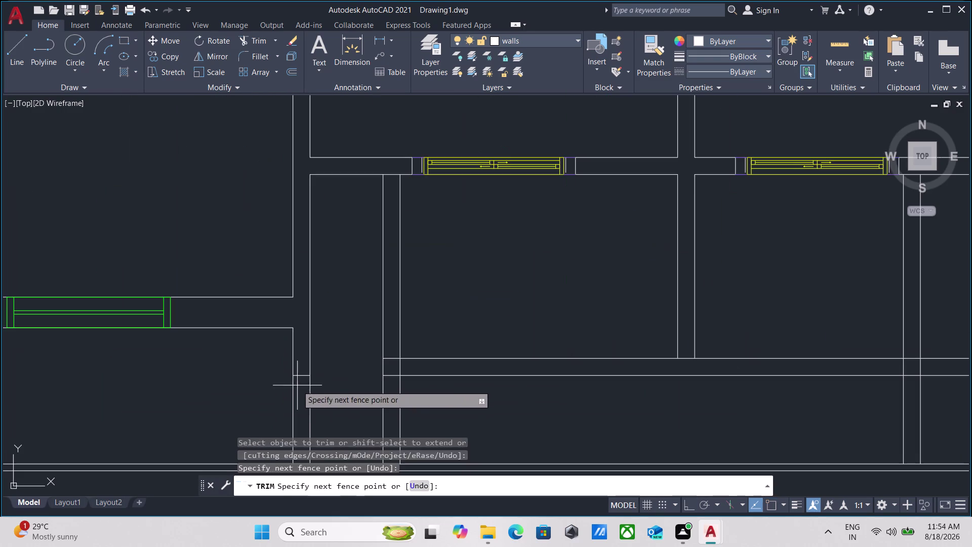
click(301, 360)
scroll(down, 3)
middle_drag(328, 350, 326, 361)
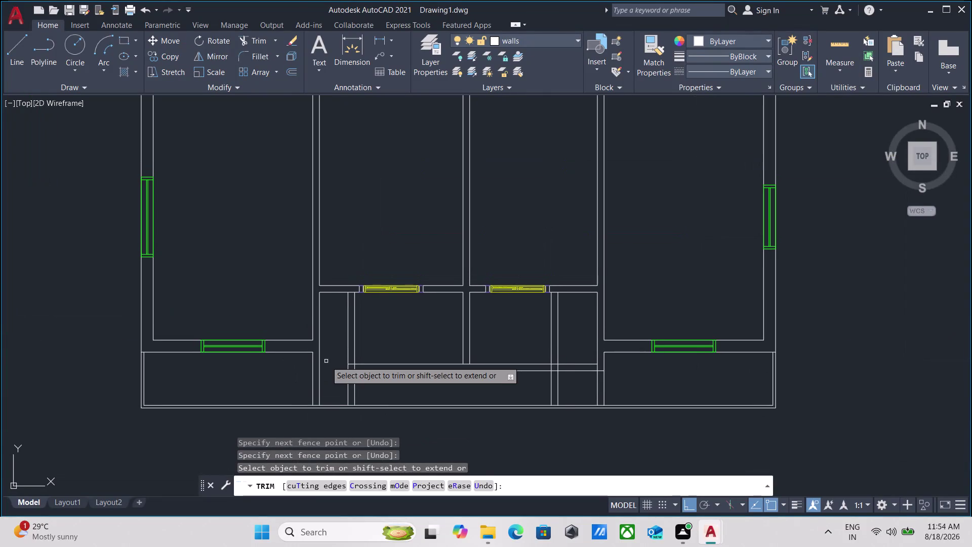
key(Escape)
text(me)
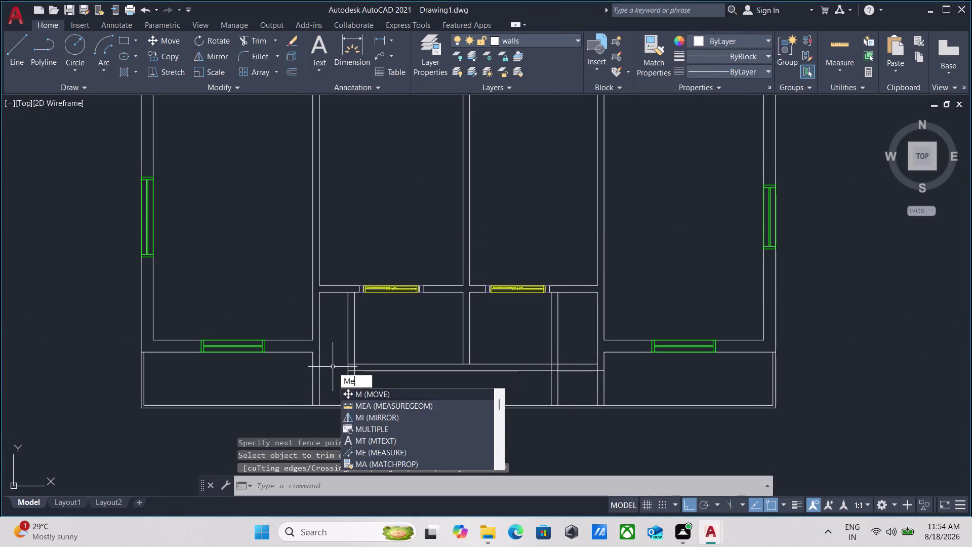
text(a)
key(Return)
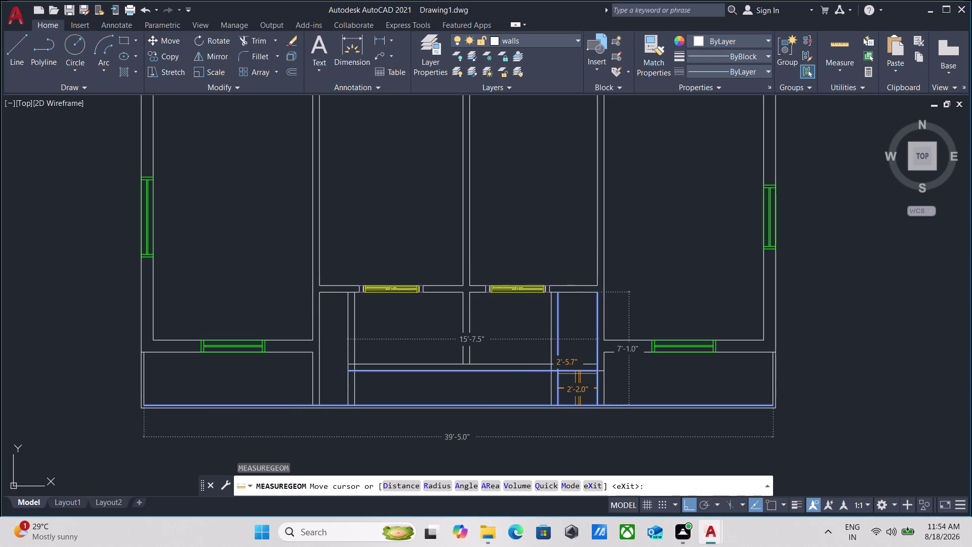
key(Escape)
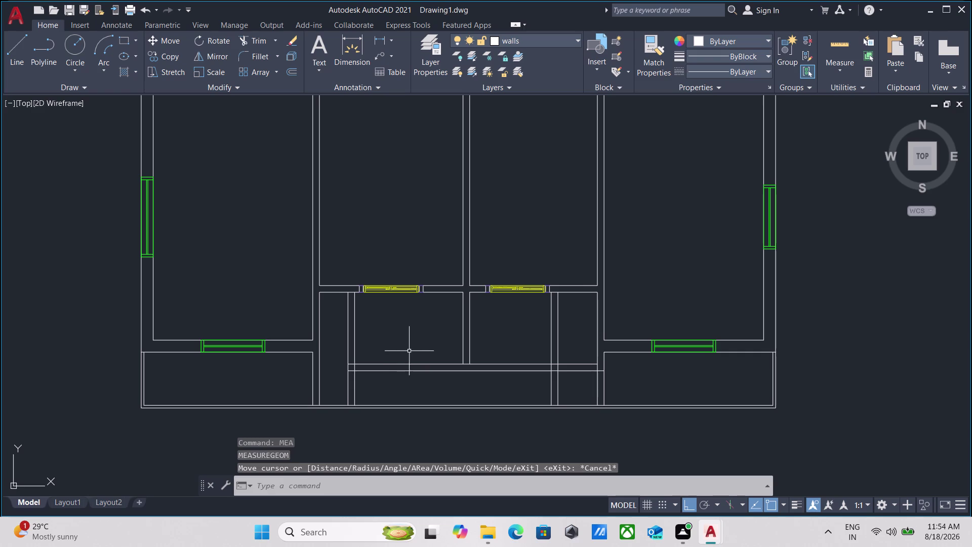
middle_drag(380, 348, 366, 380)
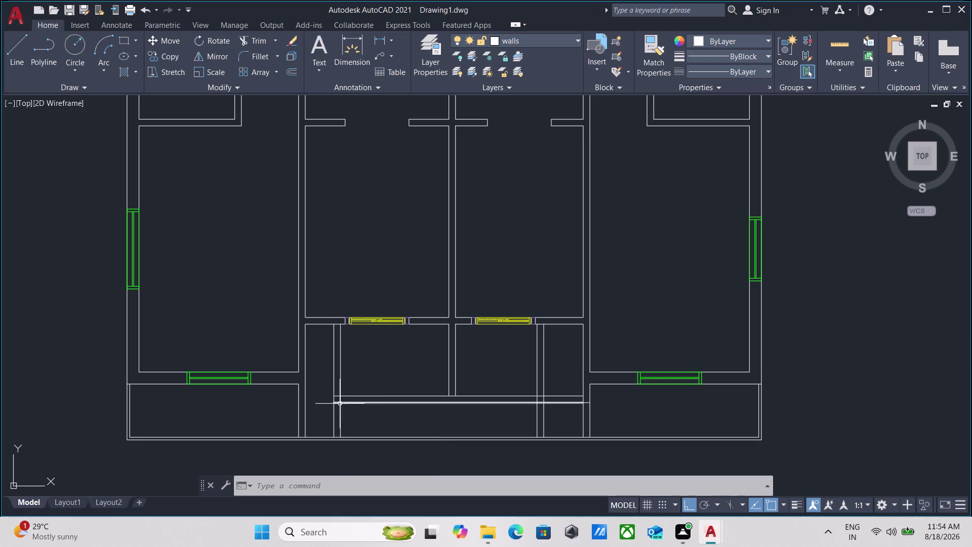
scroll(down, 3)
scroll(up, 3)
scroll(down, 3)
middle_drag(351, 369, 334, 369)
scroll(up, 3)
middle_drag(333, 369, 318, 377)
middle_drag(318, 376, 299, 381)
scroll(down, 3)
middle_drag(300, 381, 301, 388)
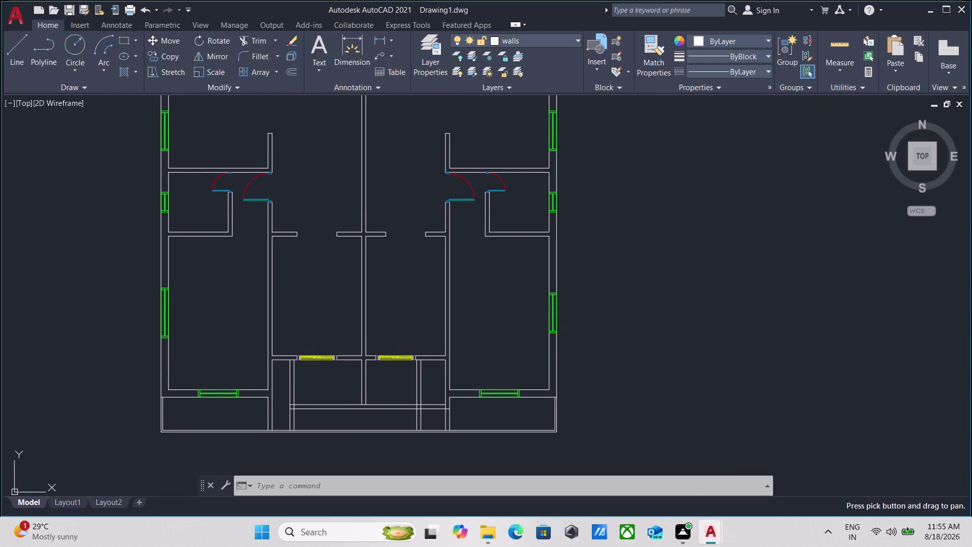
Extend the lower horizontal wall line below the middle rooms.
text(ex)
key(Escape)
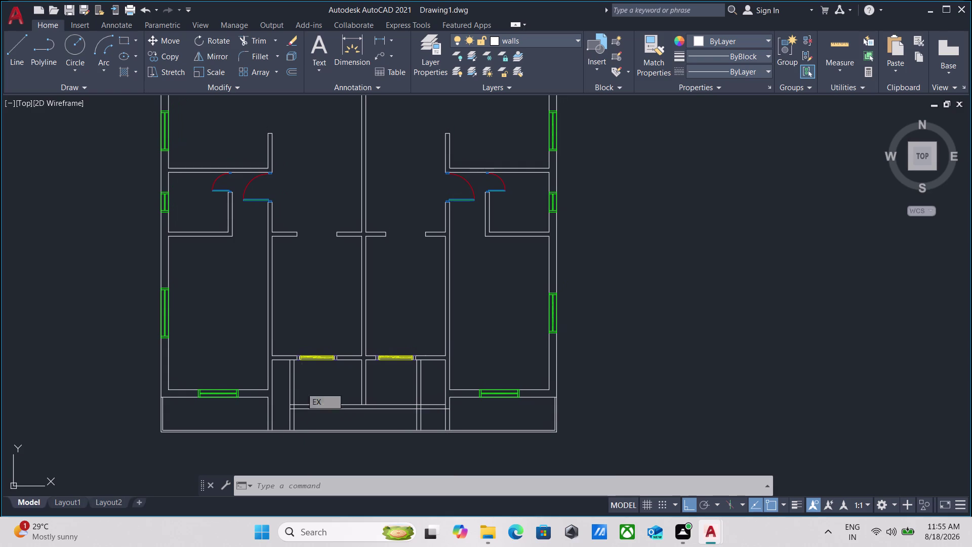
key(Escape)
middle_drag(294, 398, 339, 370)
scroll(up, 3)
middle_drag(387, 375, 373, 381)
text(ex)
key(Return)
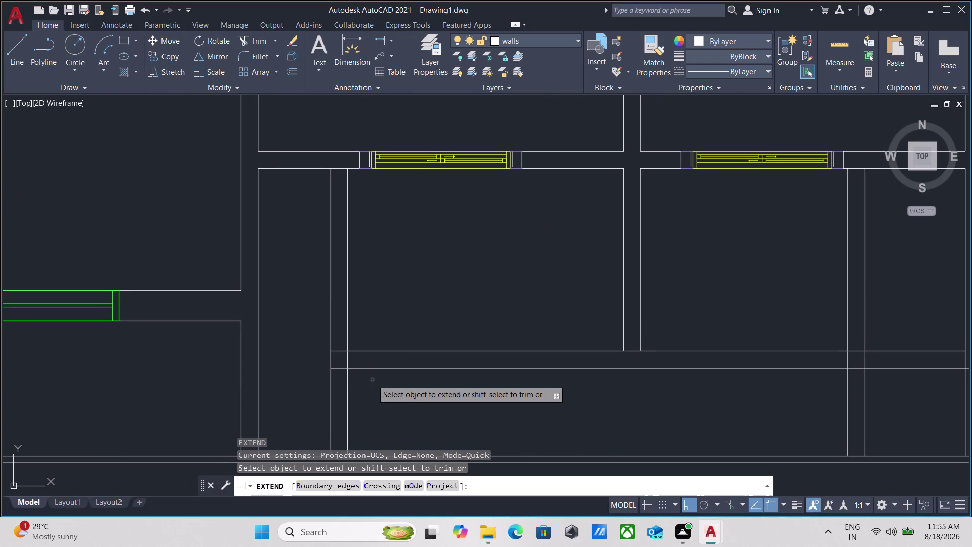
click(365, 352)
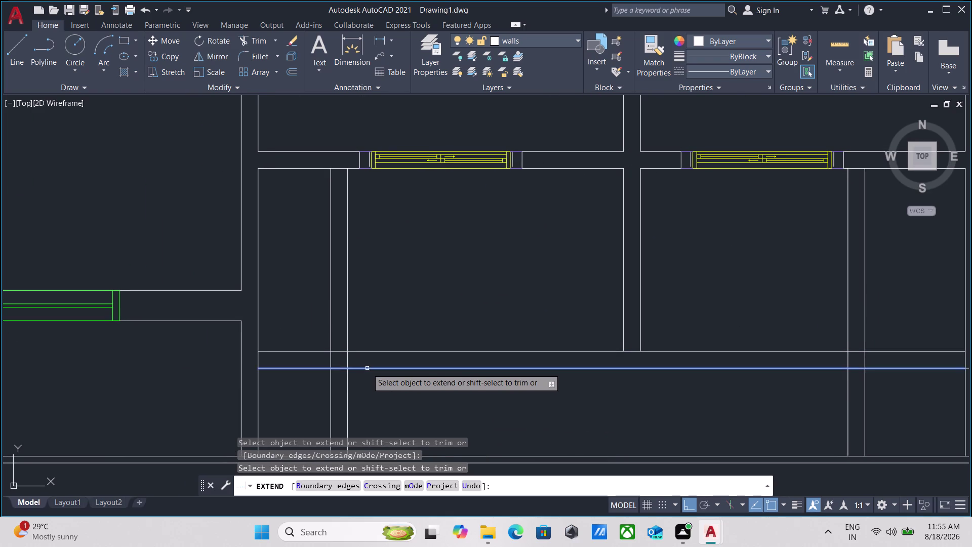
click(367, 369)
key(Escape)
Erase the first pair of vertical lines in the bottom strip.
scroll(down, 3)
middle_drag(368, 312, 364, 338)
click(365, 330)
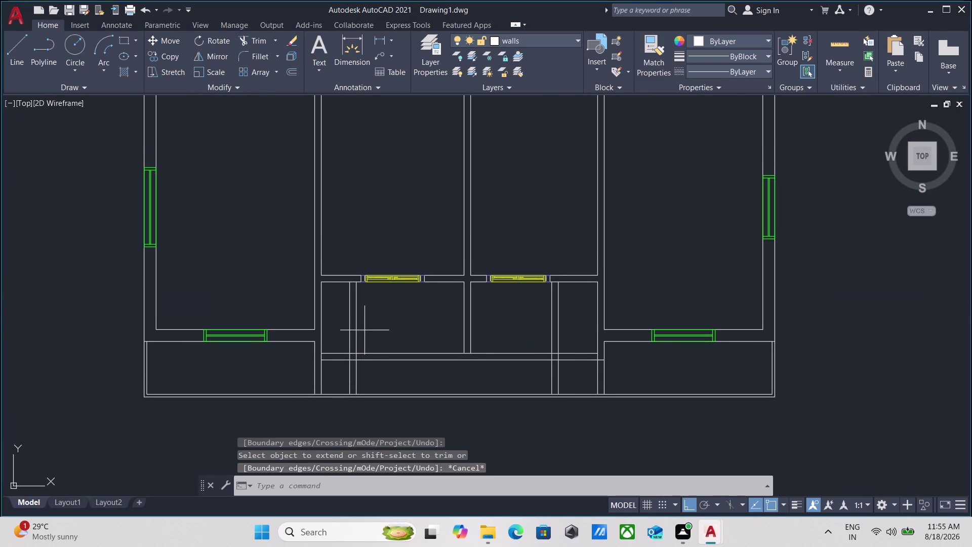
click(343, 318)
right_click(348, 327)
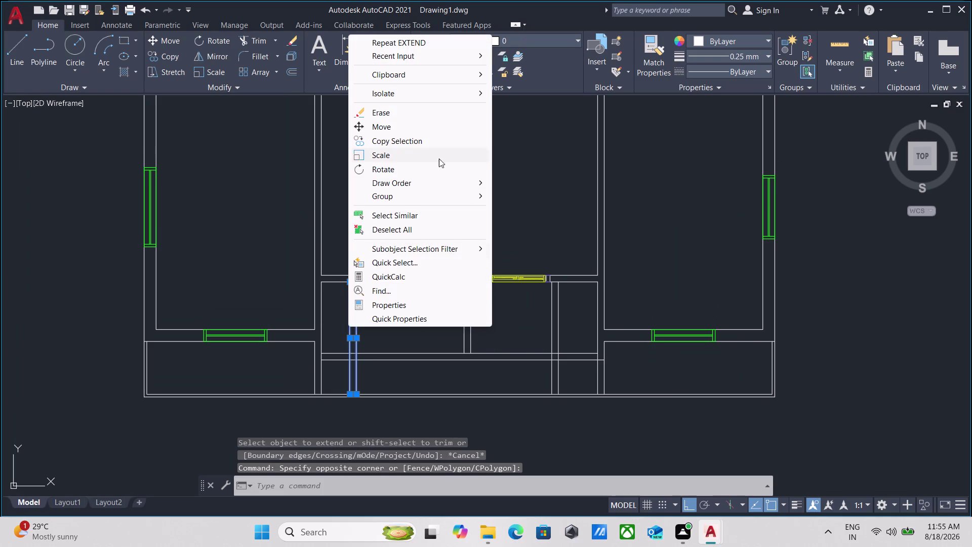
click(391, 110)
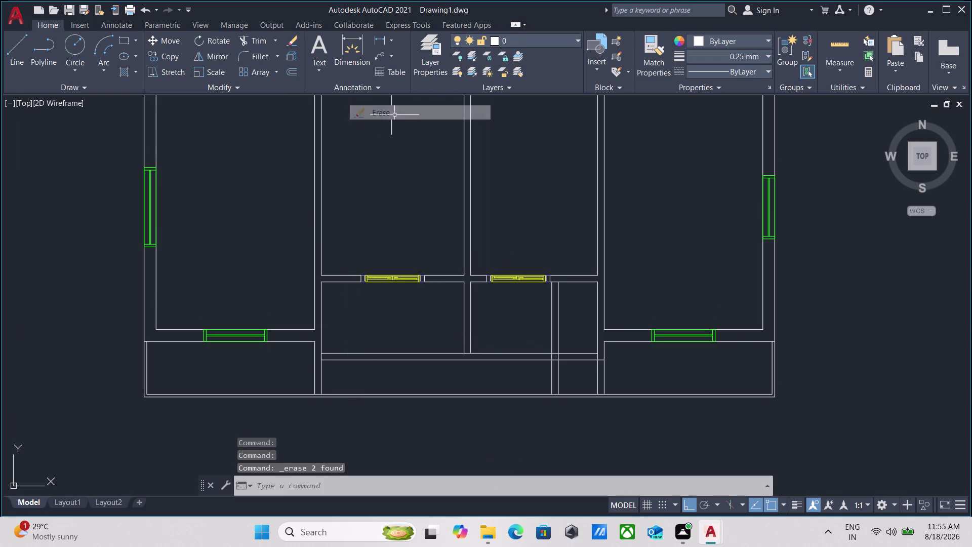
Erase the second pair of vertical lines in the bottom strip.
scroll(up, 3)
click(561, 305)
click(476, 287)
right_click(475, 288)
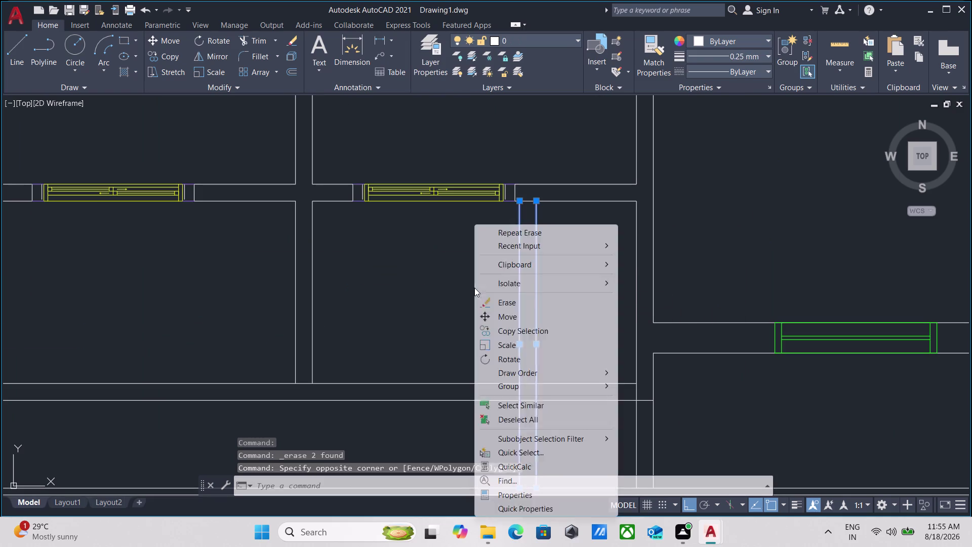
click(519, 302)
Pan back to the lower rooms and start Extend again with EX.
scroll(down, 3)
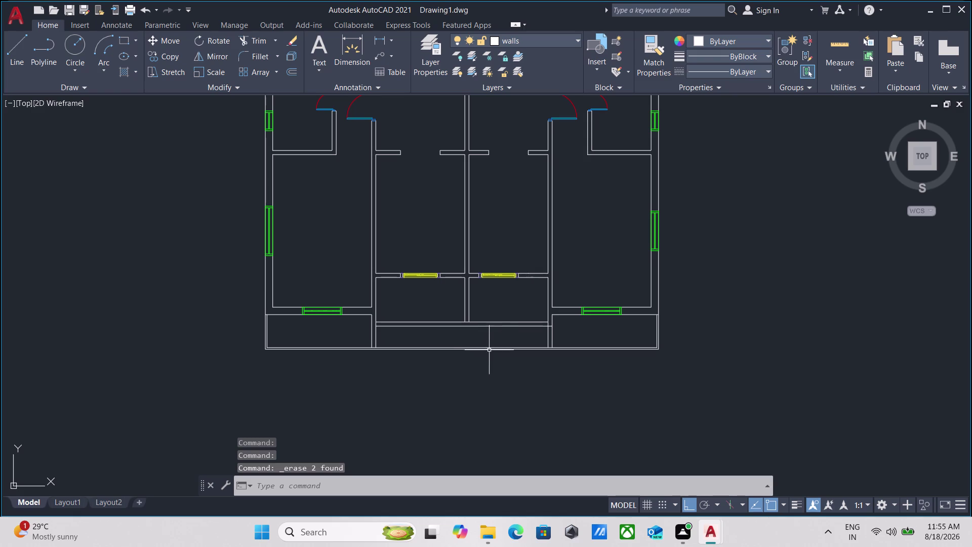
scroll(up, 3)
middle_drag(443, 349, 444, 387)
scroll(up, 3)
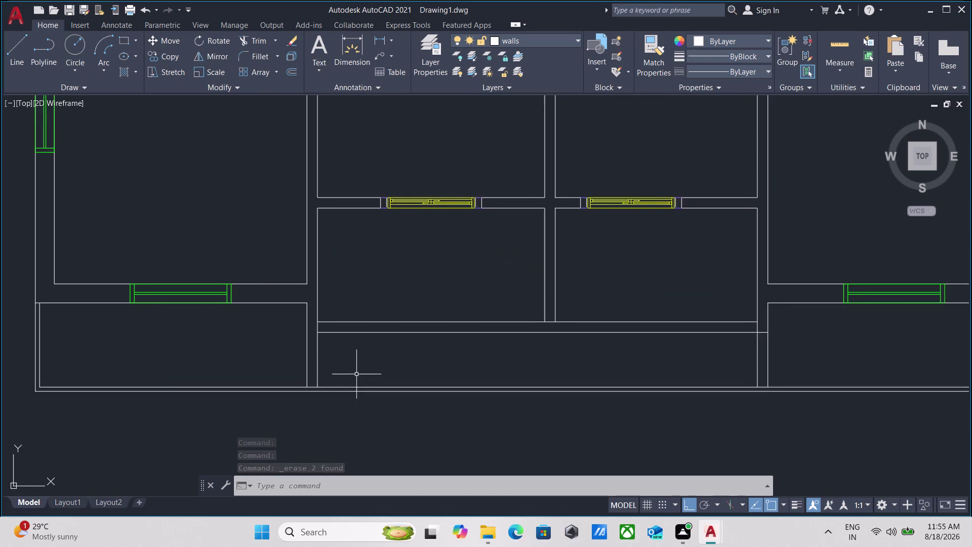
middle_drag(357, 375, 401, 379)
key(Escape)
middle_drag(400, 379, 394, 399)
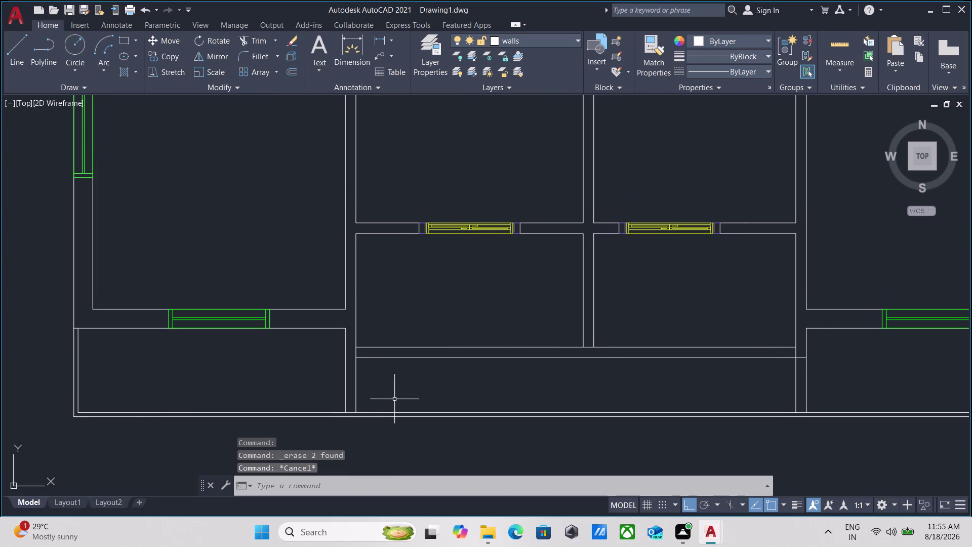
text(ex)
key(Return)
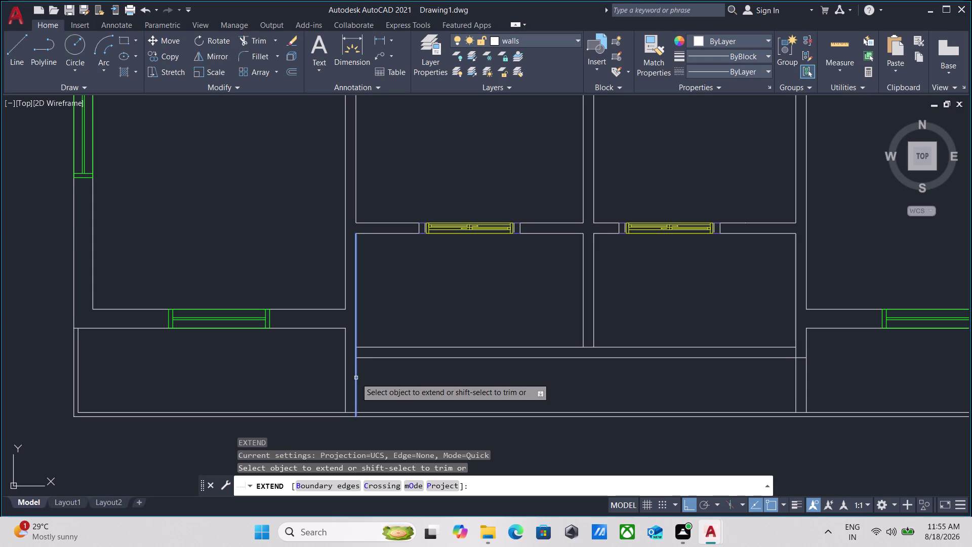
Extend two corridor wall lines to their nearest wall boundaries.
click(356, 378)
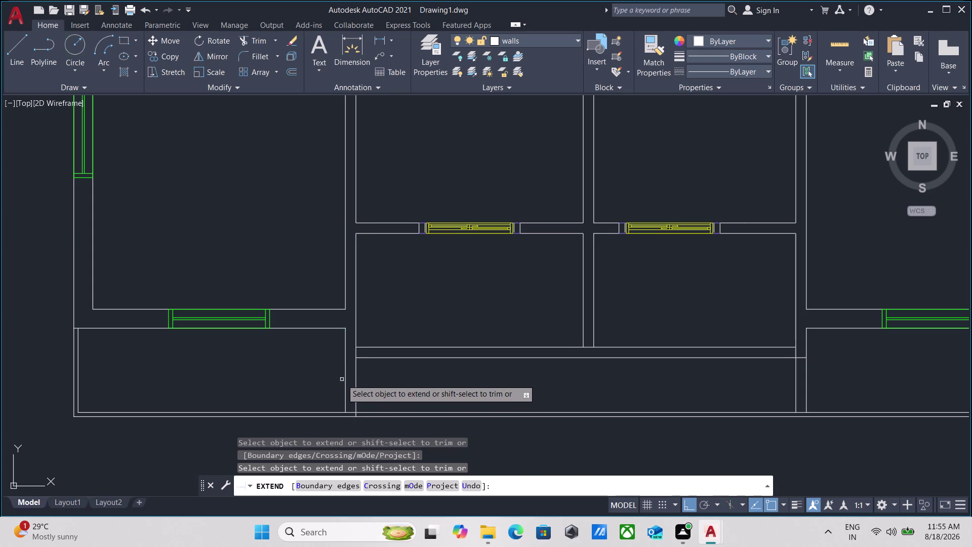
click(345, 383)
scroll(down, 3)
middle_drag(393, 386, 326, 371)
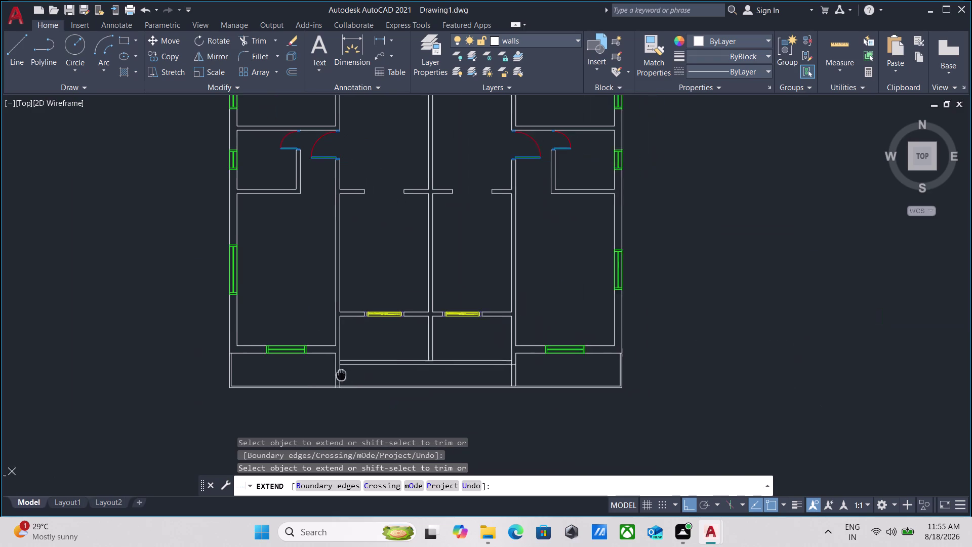
middle_drag(326, 371, 319, 370)
scroll(up, 3)
scroll(down, 3)
middle_drag(509, 362, 453, 378)
scroll(down, 3)
middle_click(452, 372)
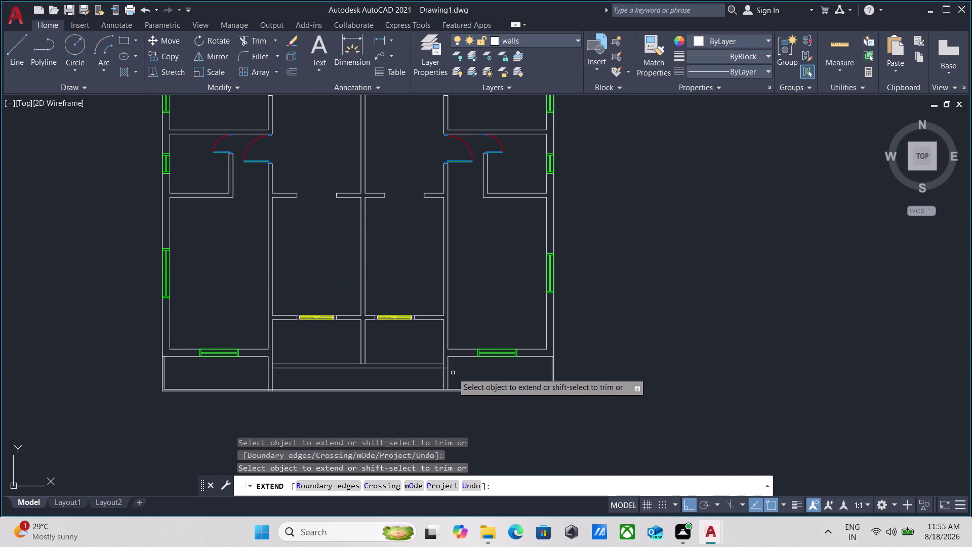
Inspect the corridor's right end, end Extend, and start Trim with TR.
scroll(up, 3)
scroll(down, 3)
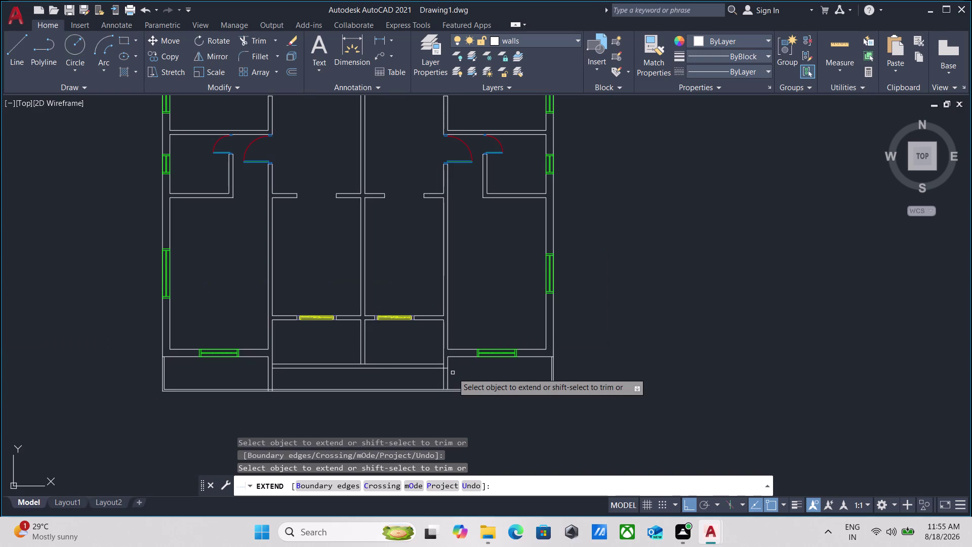
scroll(up, 3)
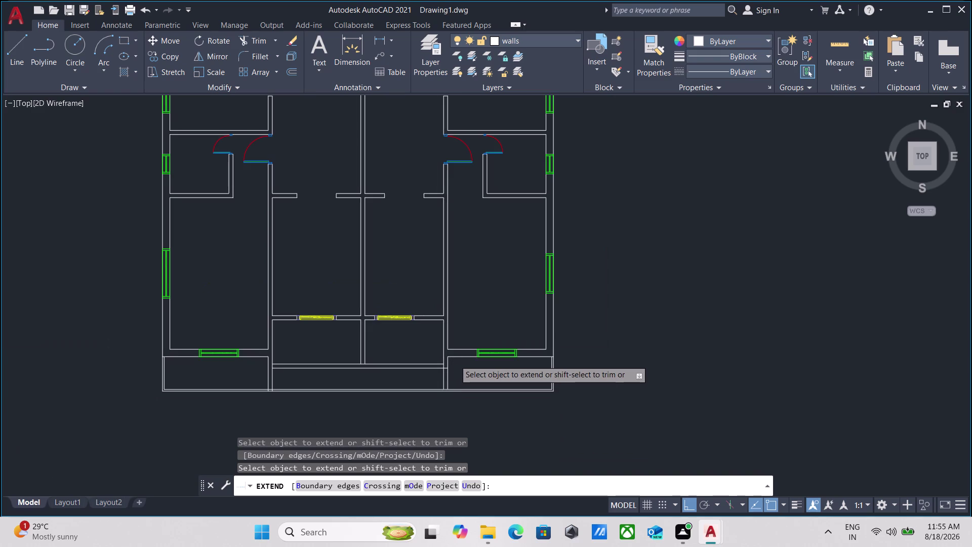
scroll(up, 3)
scroll(down, 3)
middle_drag(460, 375, 488, 345)
scroll(down, 3)
scroll(up, 3)
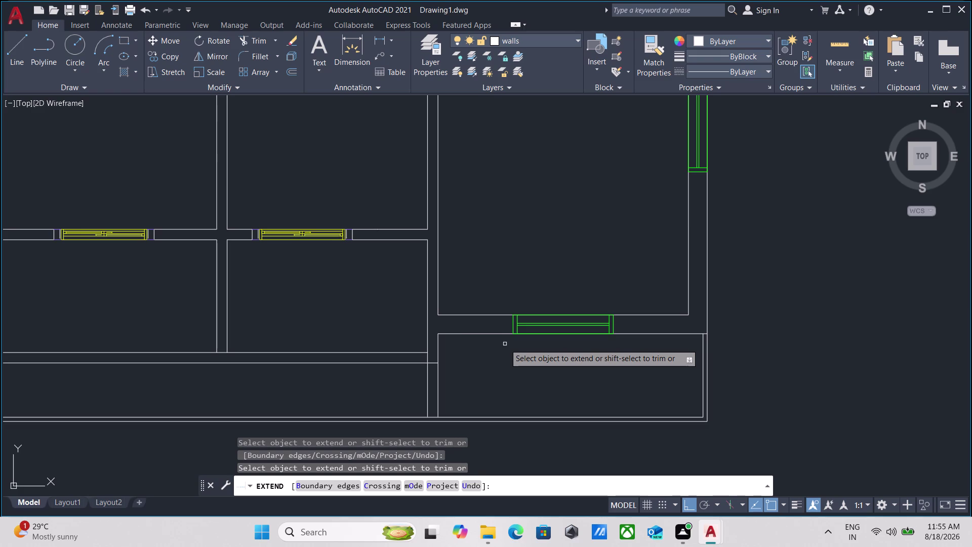
scroll(down, 3)
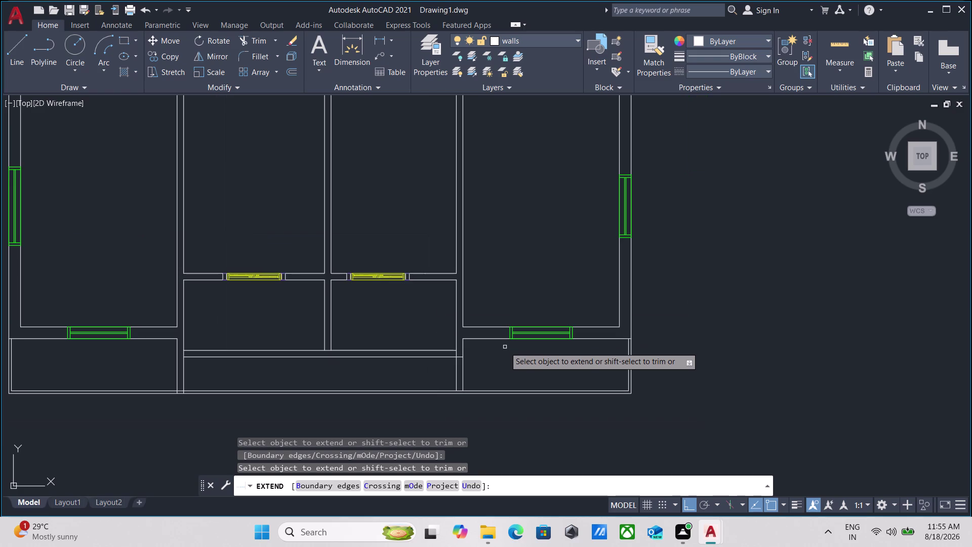
scroll(down, 3)
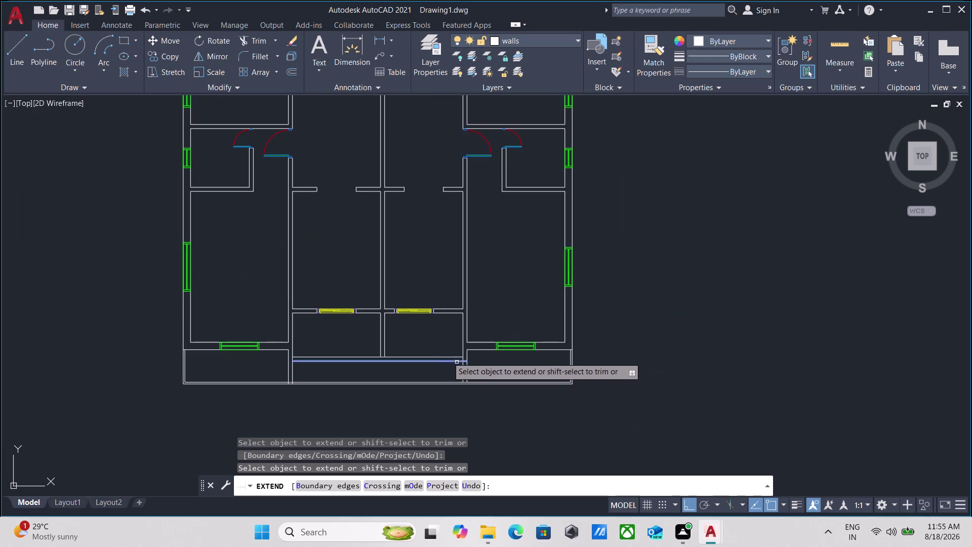
scroll(up, 3)
scroll(down, 3)
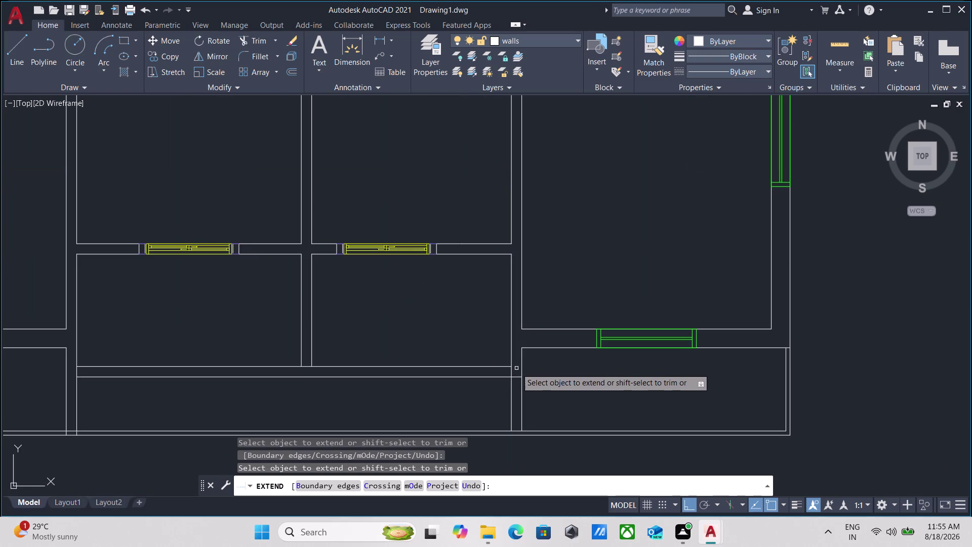
scroll(down, 3)
scroll(up, 3)
middle_drag(529, 375, 484, 350)
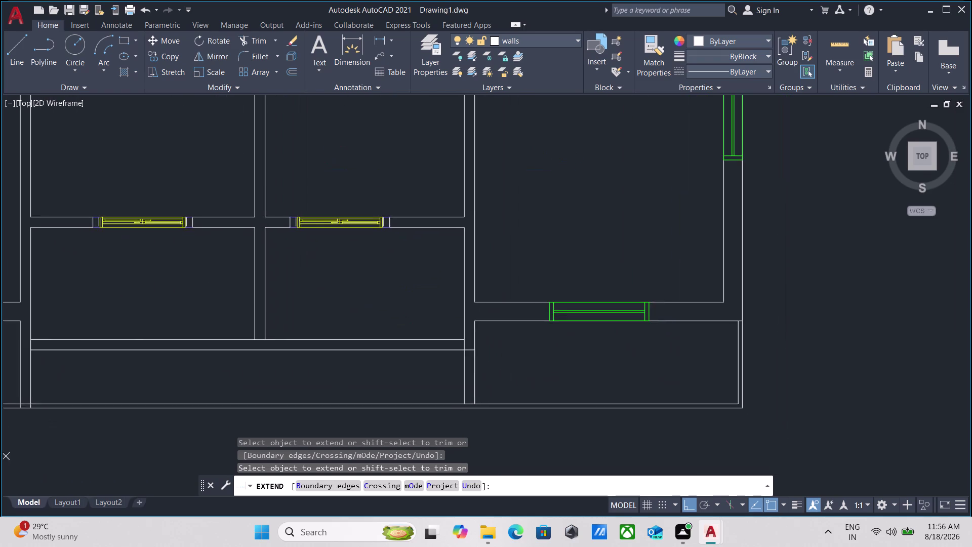
key(Escape)
scroll(down, 3)
scroll(up, 3)
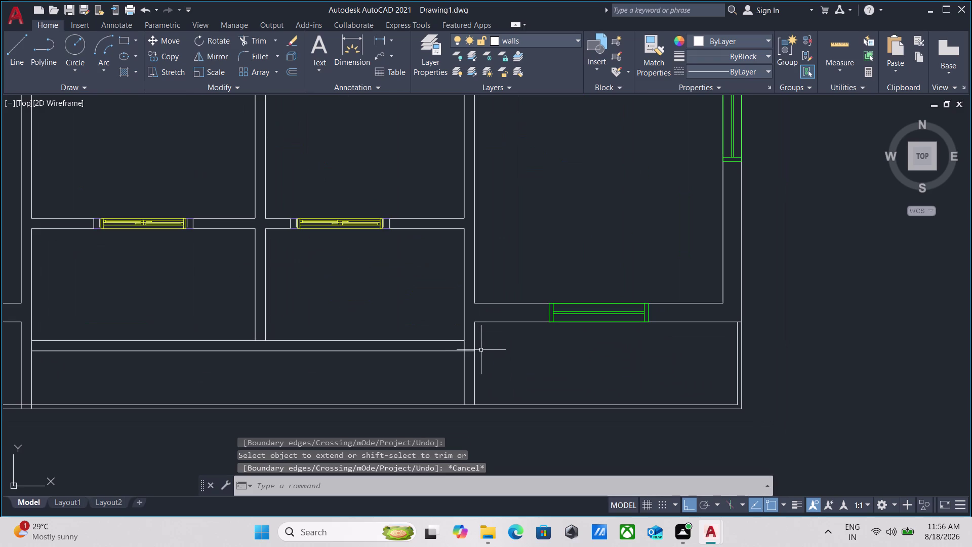
text(tr)
key(Return)
Fence-trim the lower wall line ends, then cancel Trim.
scroll(up, 3)
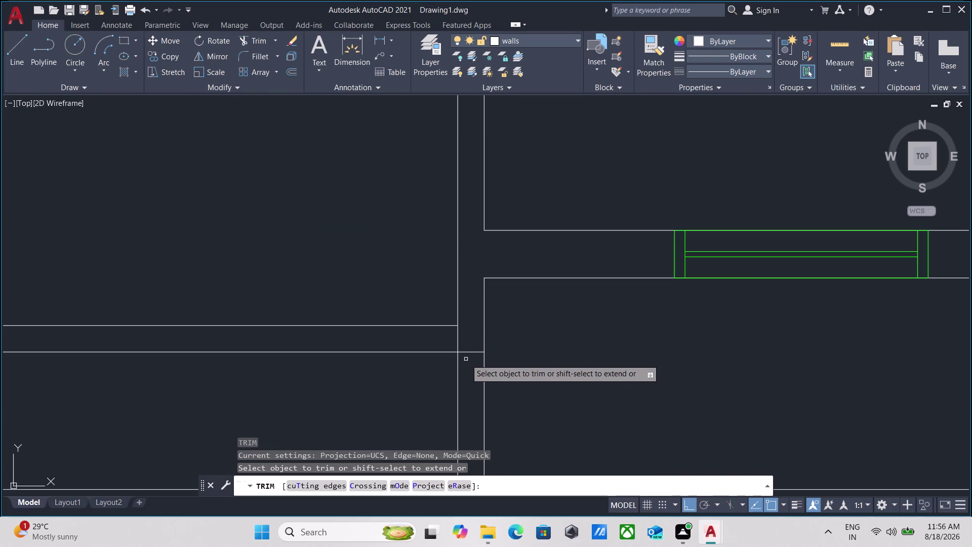
click(466, 359)
click(462, 330)
scroll(down, 3)
scroll(down, 3)
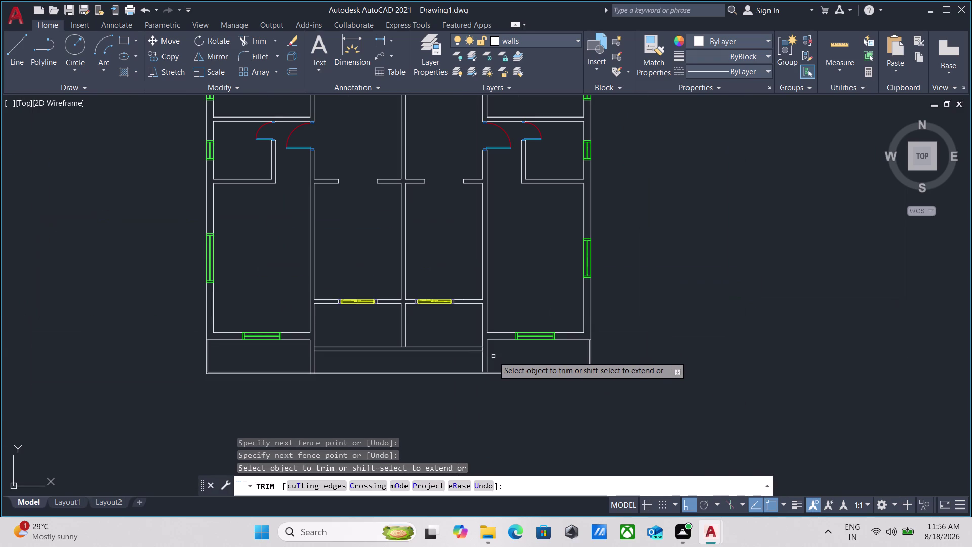
key(Escape)
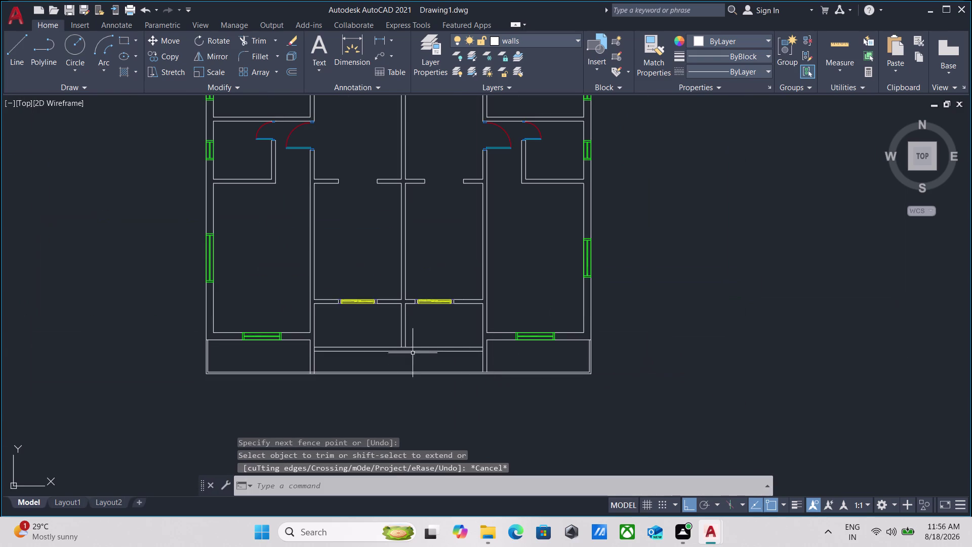
Window-select the lower-left wall, clear the selection, and start Extend with EX.
click(278, 287)
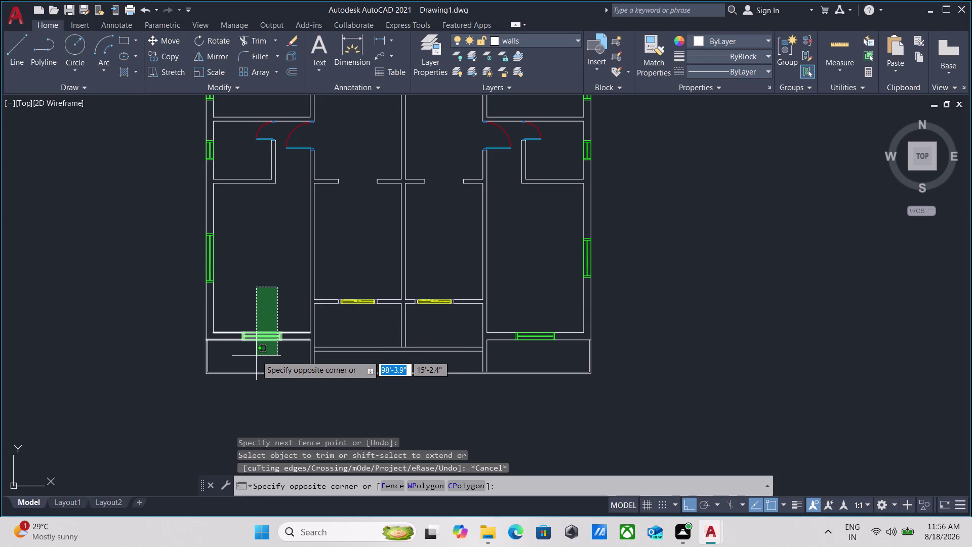
click(248, 357)
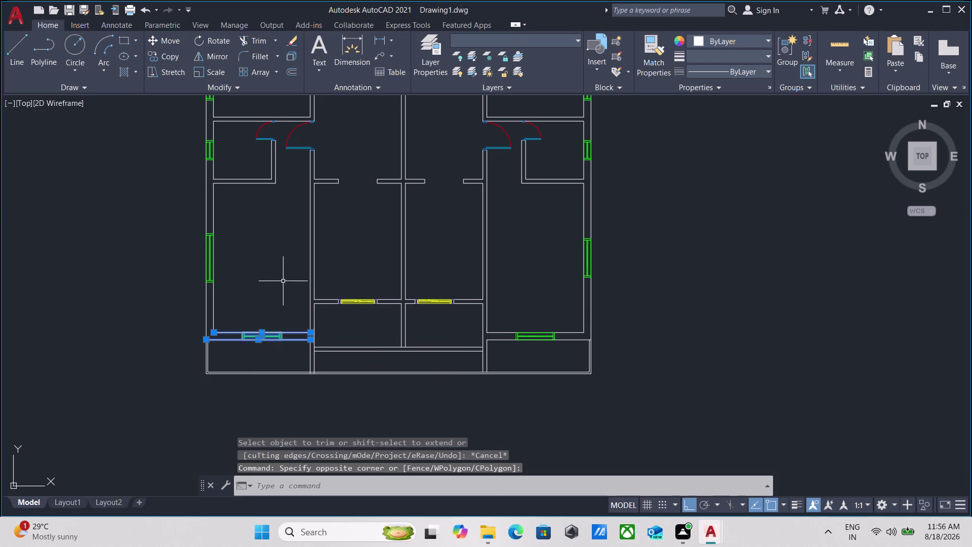
right_click(283, 281)
key(Escape)
key(Escape)
scroll(down, 3)
middle_drag(279, 300, 307, 304)
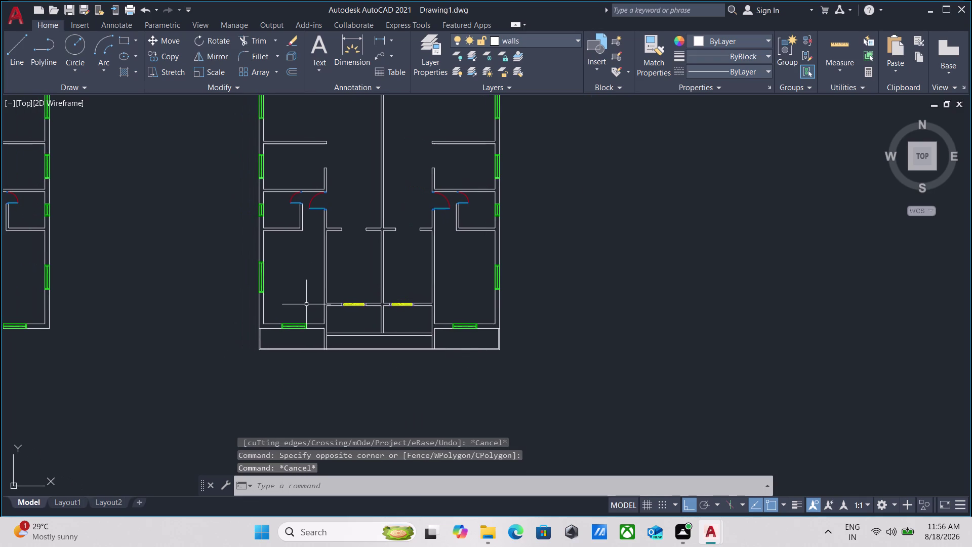
text(ex)
key(Return)
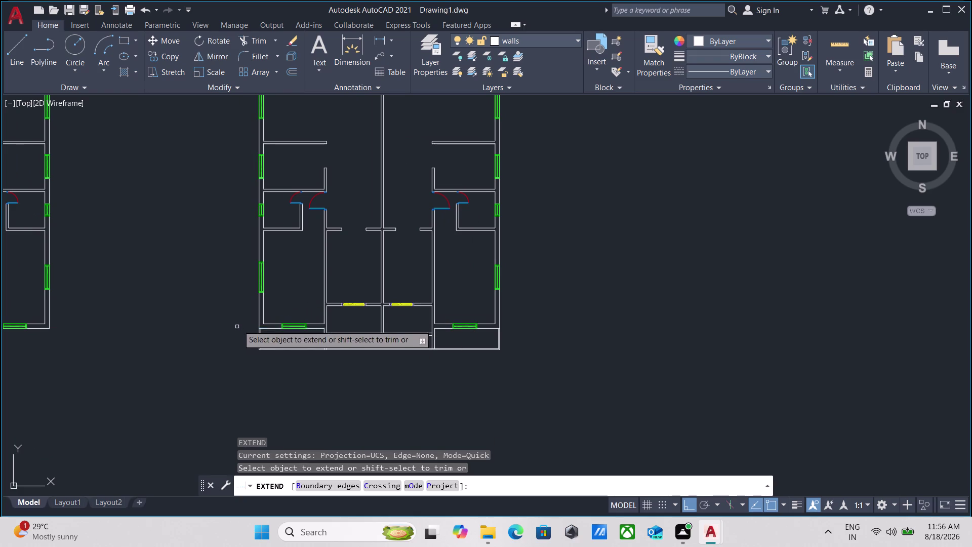
click(262, 317)
key(Escape)
drag(288, 308, 288, 314)
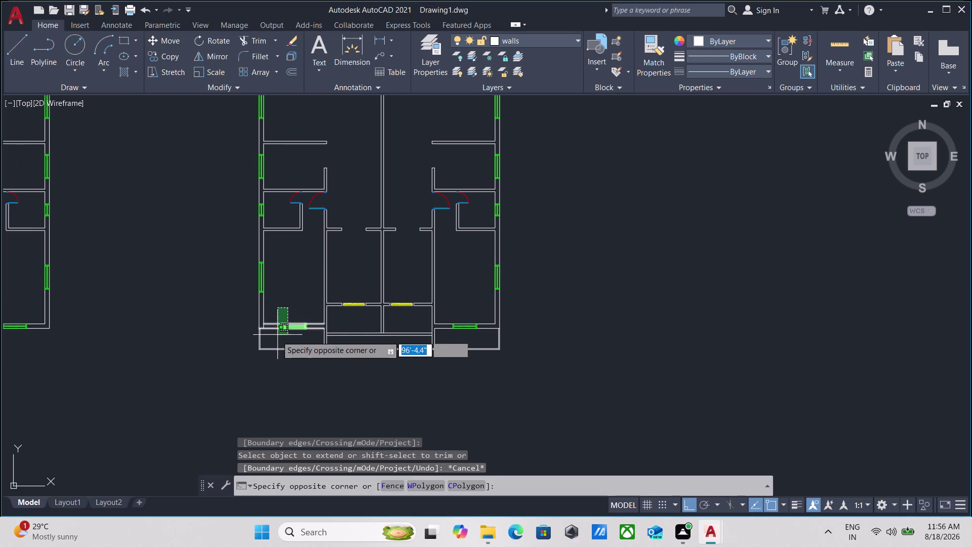
click(273, 339)
right_click(292, 308)
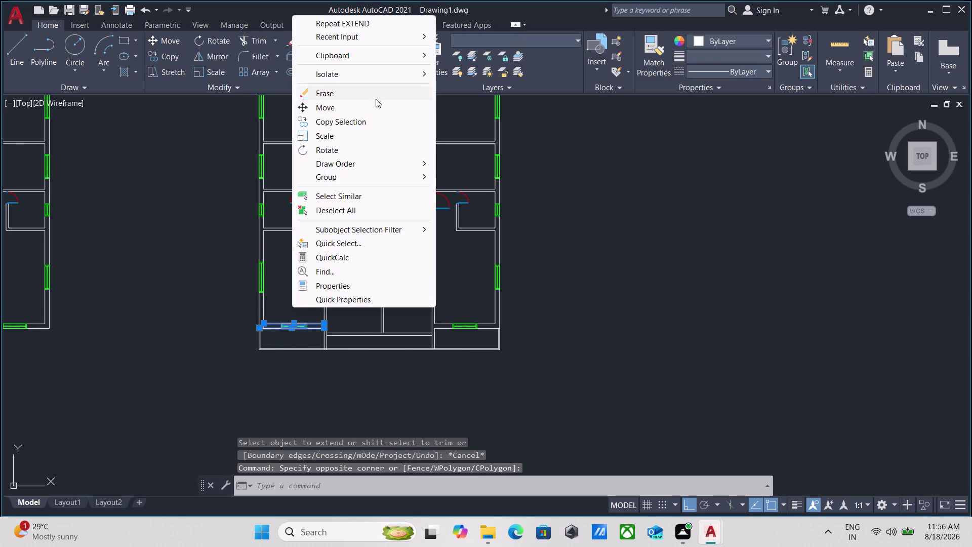
click(352, 95)
scroll(up, 3)
click(468, 307)
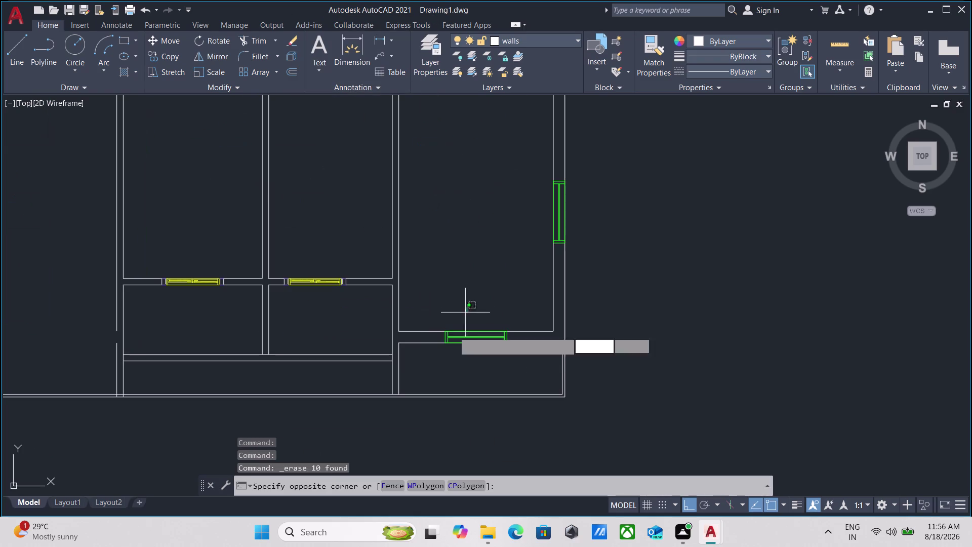
key(Escape)
text(ex)
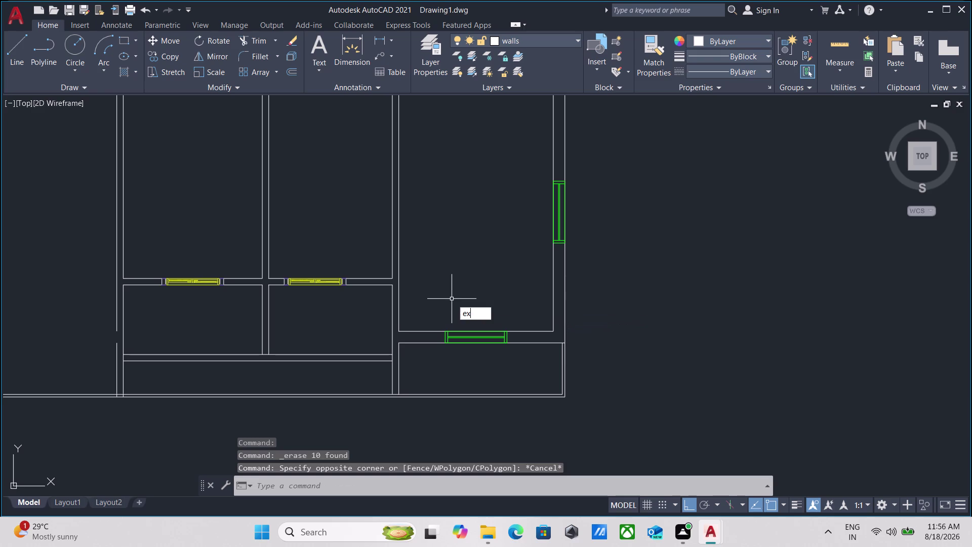
key(Return)
click(552, 324)
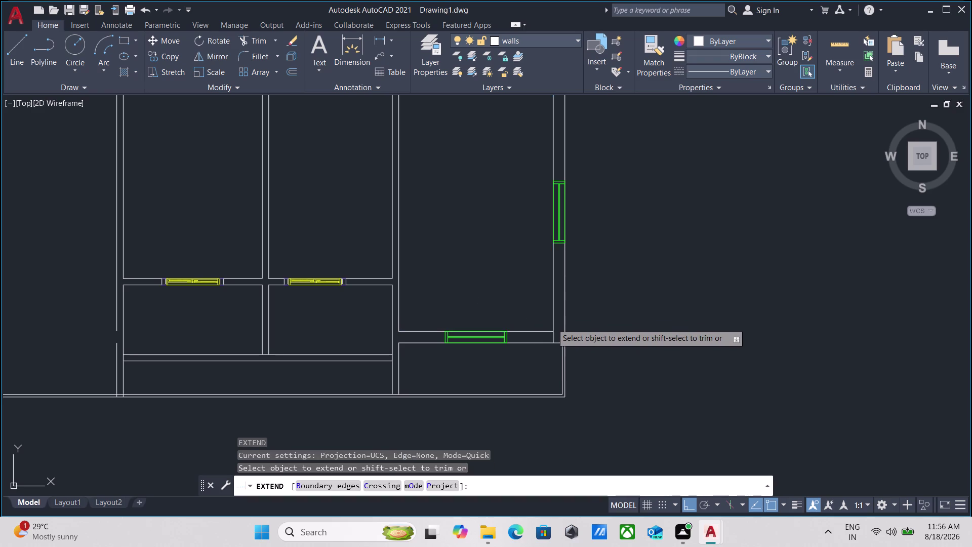
key(Escape)
middle_drag(429, 317, 443, 343)
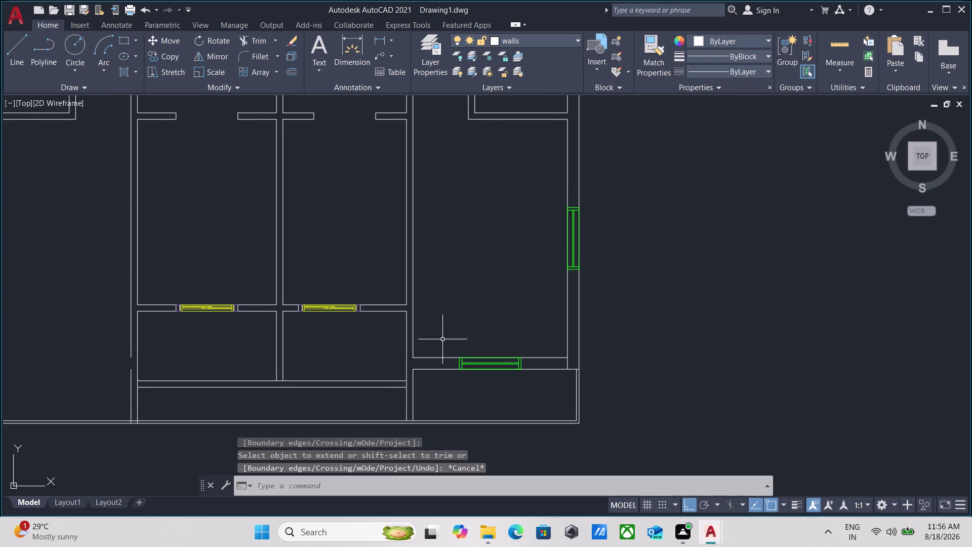
middle_drag(458, 339, 498, 340)
scroll(down, 3)
middle_drag(245, 382, 335, 390)
scroll(up, 3)
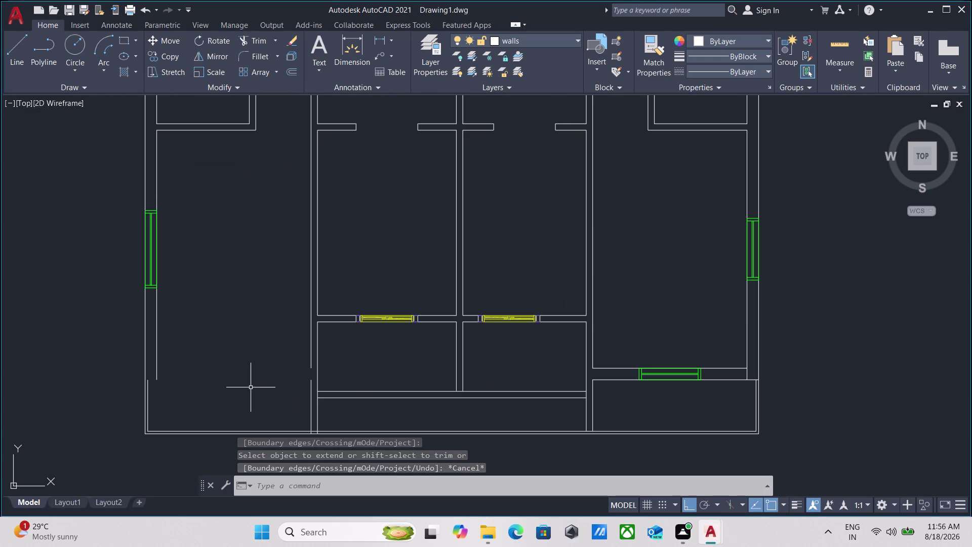
key(ctrl+z)
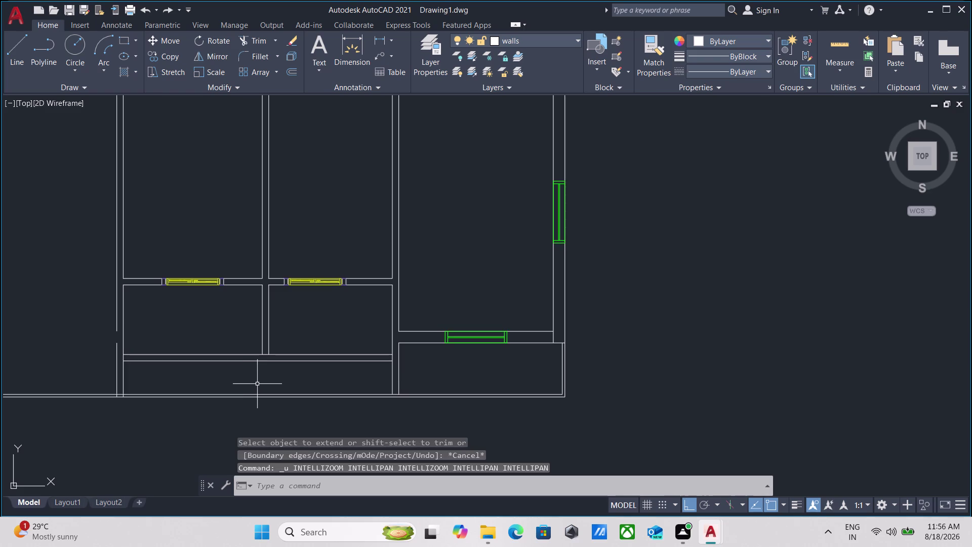
key(ctrl+z)
key(ctrl+z)
key(ctrl+z)
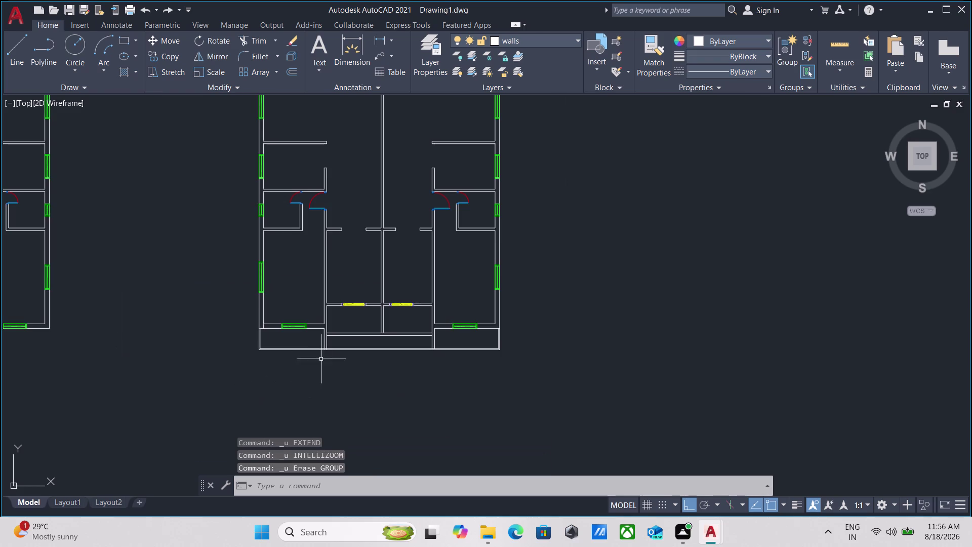
Bring the right apartment's lower rooms into view and try an extend, then cancel.
scroll(up, 3)
scroll(down, 3)
scroll(up, 3)
scroll(up, 3)
middle_drag(494, 316, 443, 327)
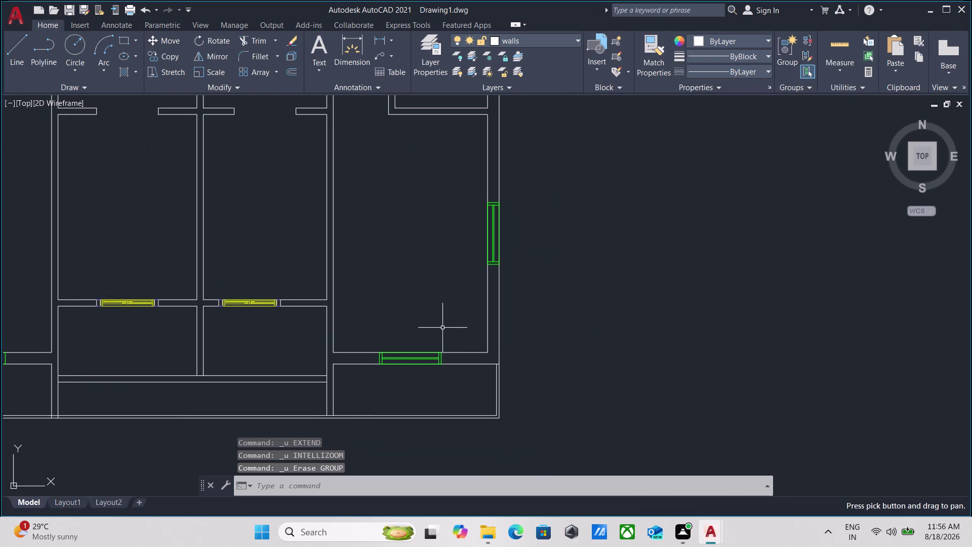
text(ex)
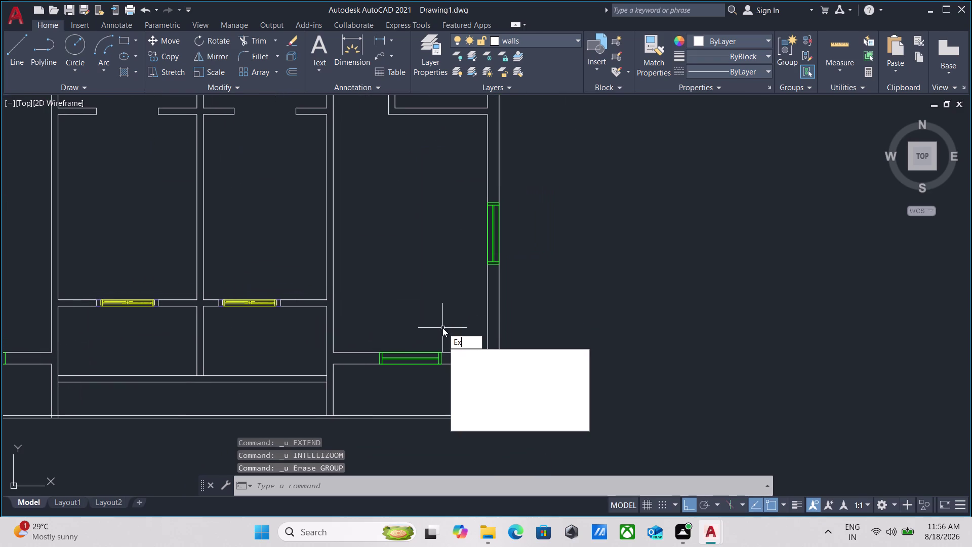
key(Return)
click(488, 346)
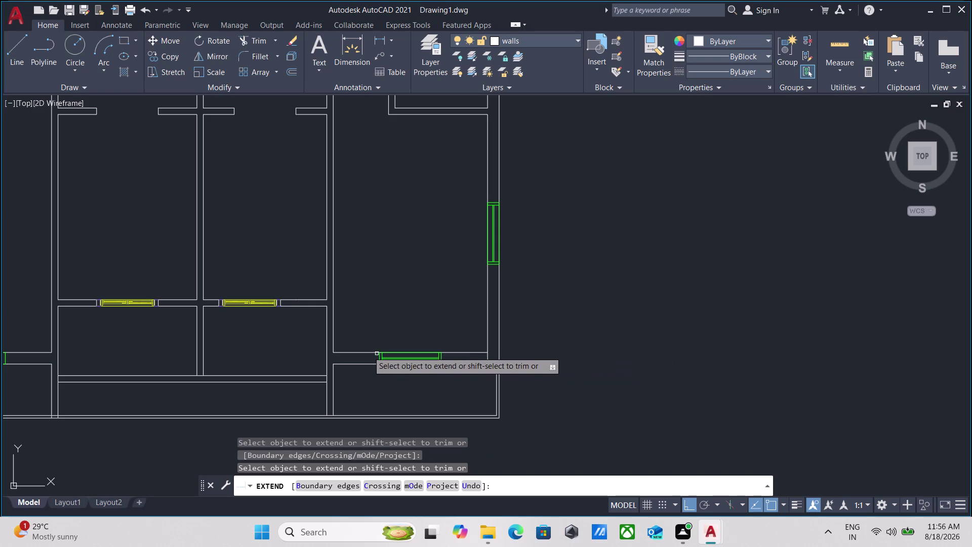
click(335, 348)
key(Escape)
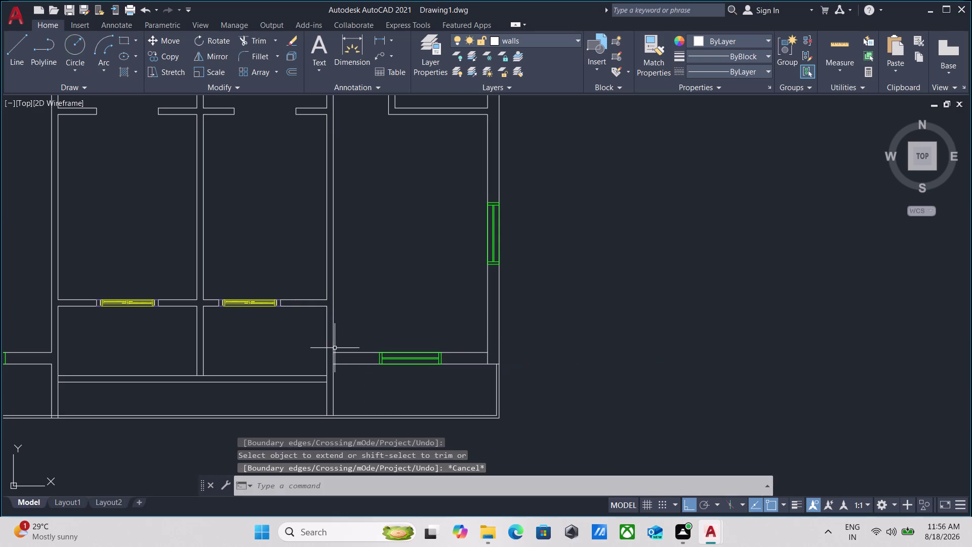
Erase the right unit's lower wall and its window, ten objects.
drag(444, 385, 437, 371)
click(373, 311)
right_click(374, 312)
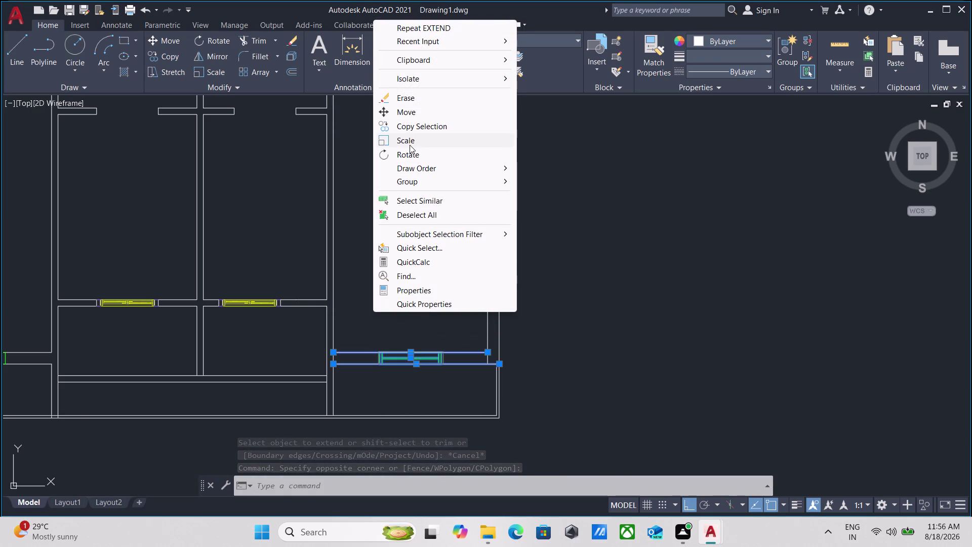
click(424, 100)
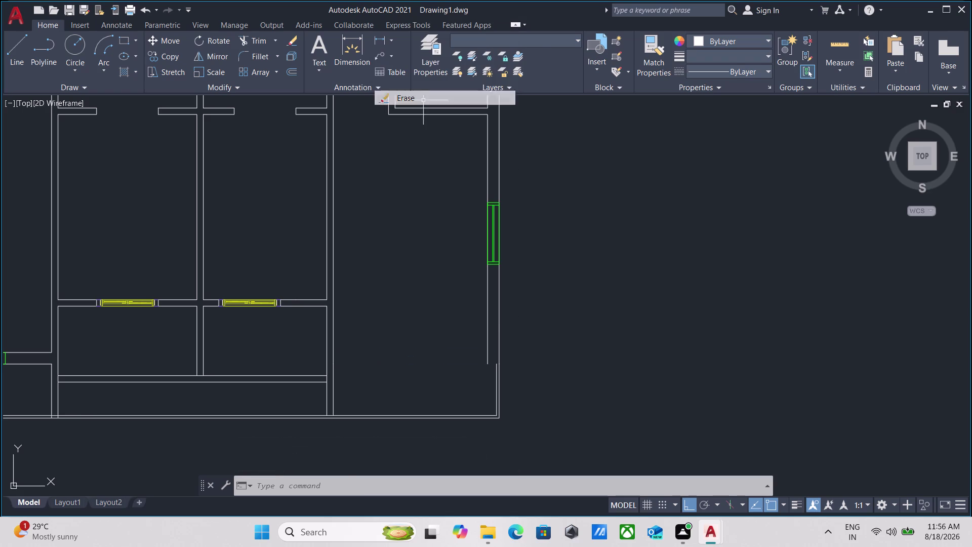
scroll(up, 3)
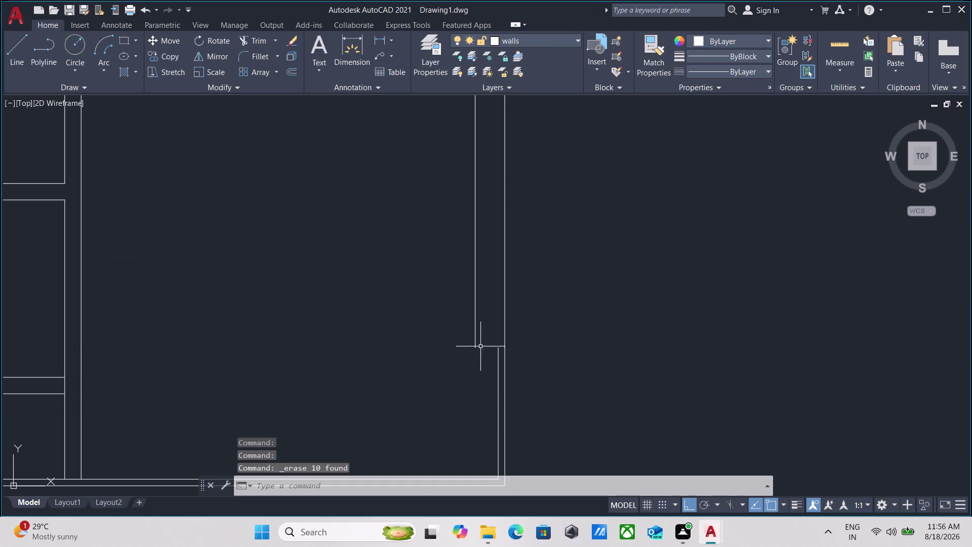
key(Escape)
Draw a short closing line from the inner wall end to the outer edge.
key(l)
key(Return)
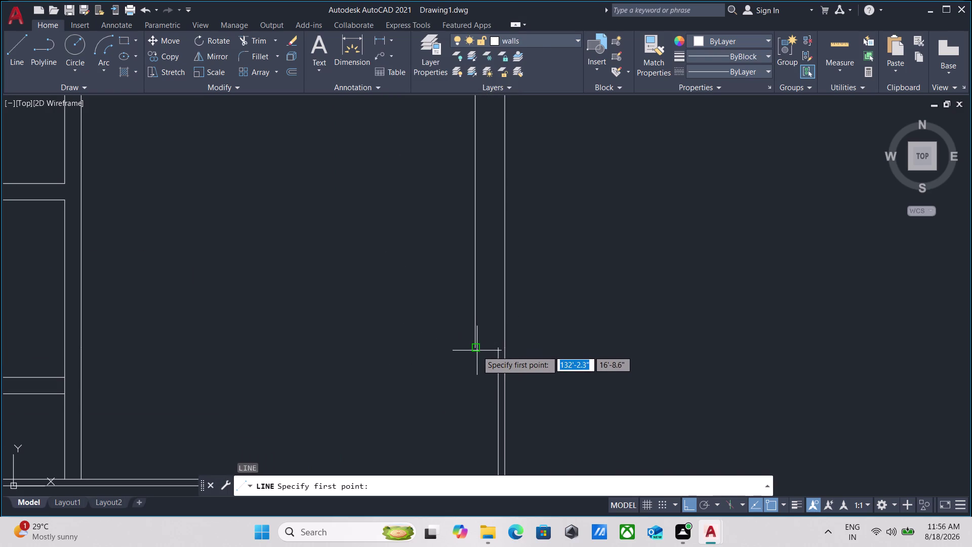
click(477, 347)
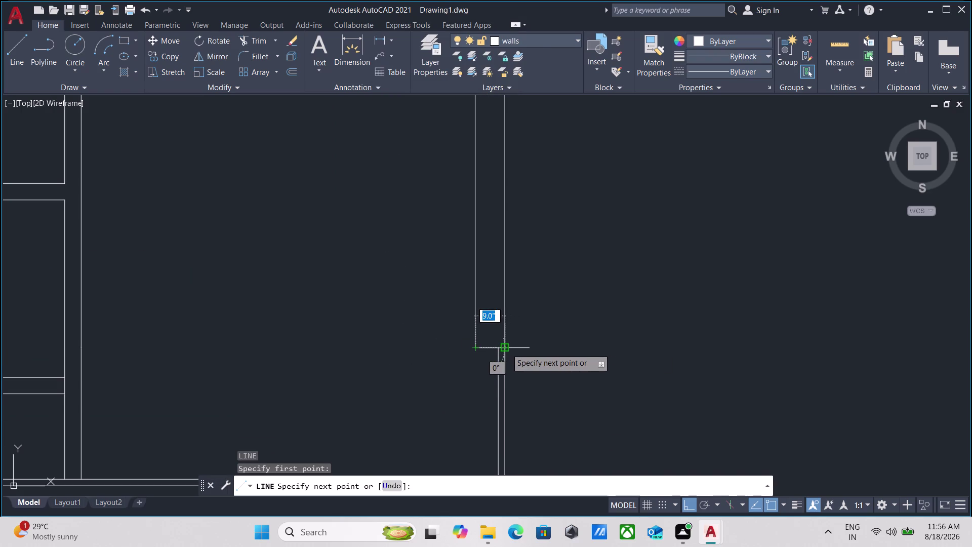
click(506, 349)
key(Escape)
scroll(down, 3)
scroll(down, 3)
middle_drag(416, 365, 522, 344)
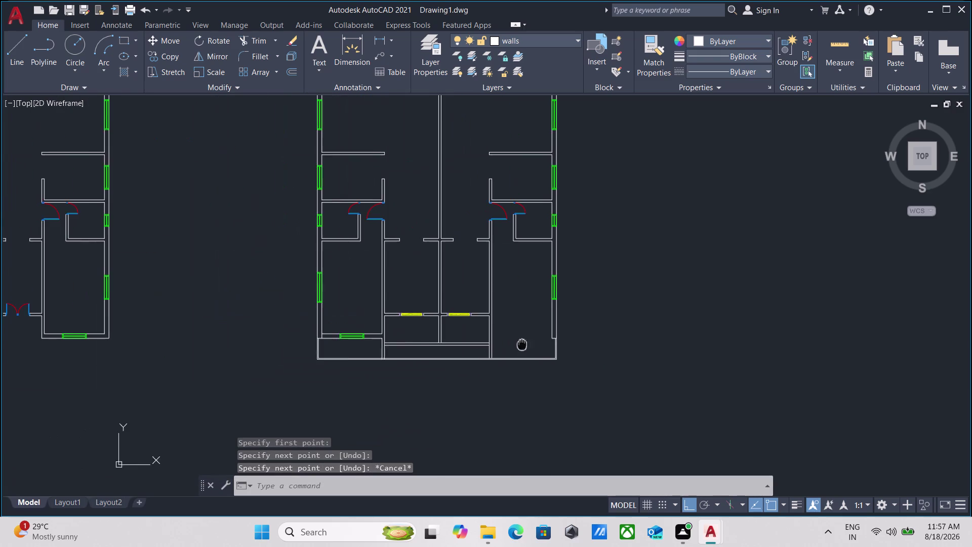
scroll(up, 3)
drag(378, 316, 370, 333)
click(345, 381)
right_click(362, 294)
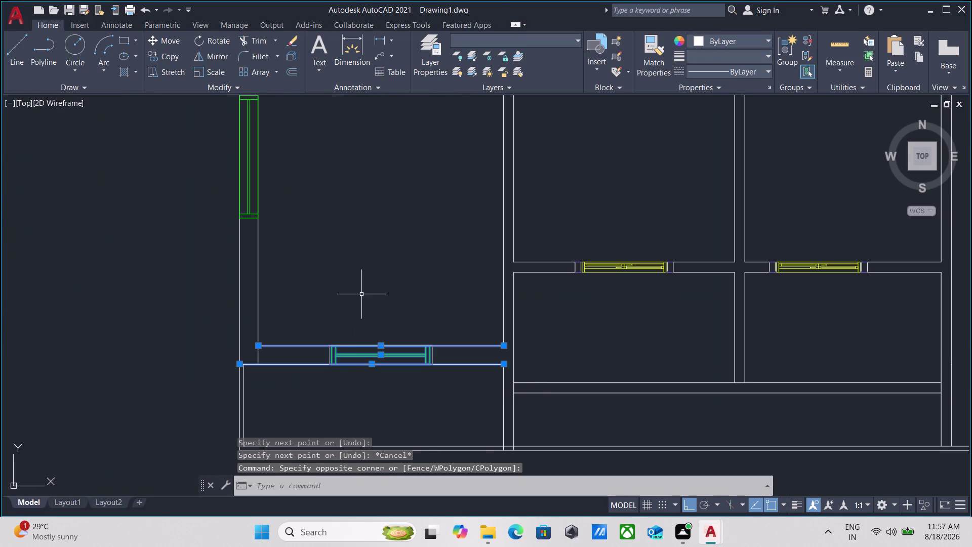
click(405, 80)
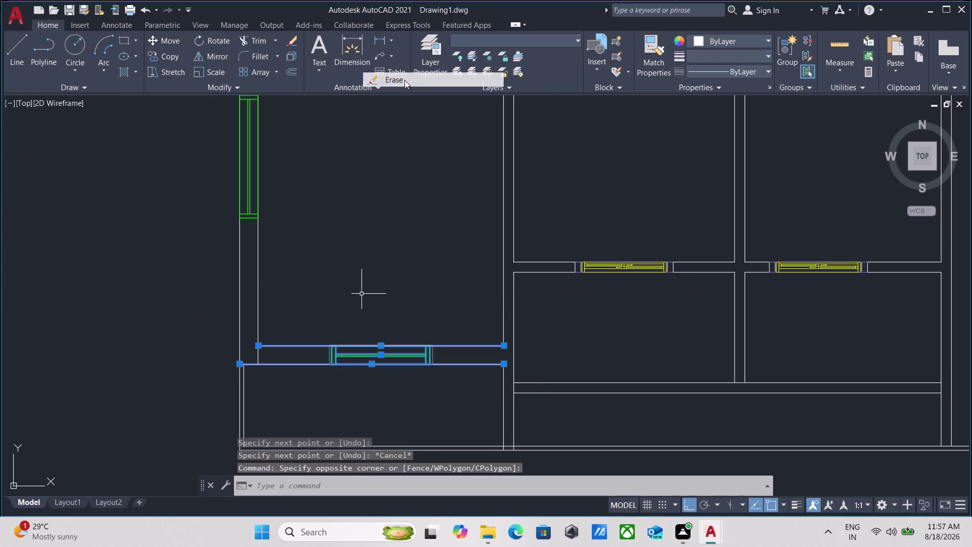
scroll(down, 3)
scroll(up, 3)
key(Escape)
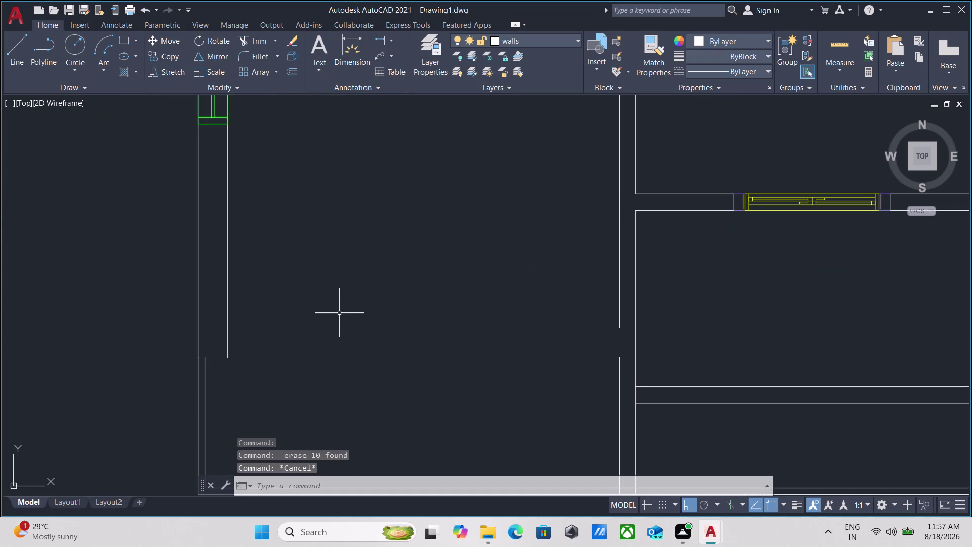
key(l)
key(Return)
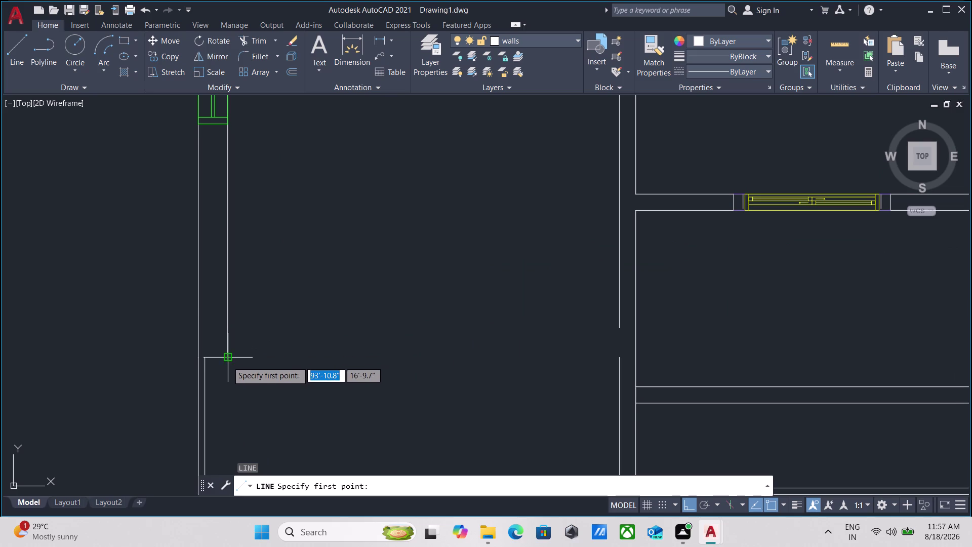
click(227, 361)
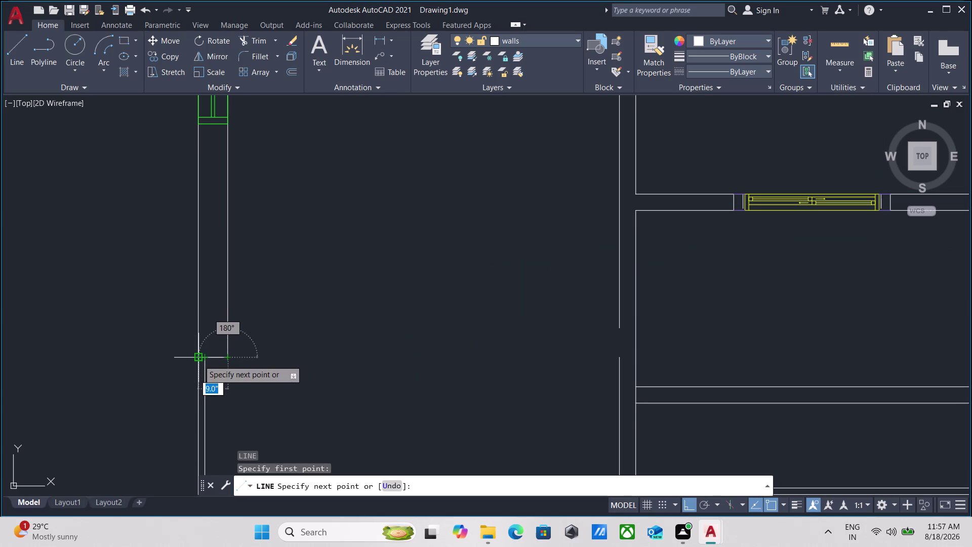
click(198, 360)
key(Escape)
scroll(down, 3)
scroll(down, 3)
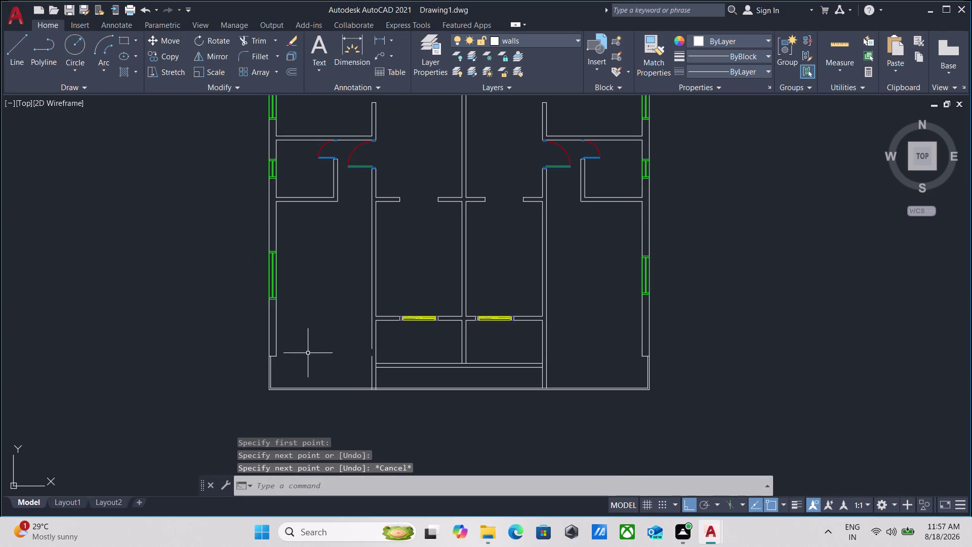
middle_drag(312, 352, 323, 338)
scroll(down, 3)
middle_drag(328, 351, 285, 360)
scroll(up, 3)
scroll(down, 3)
middle_drag(335, 334, 266, 343)
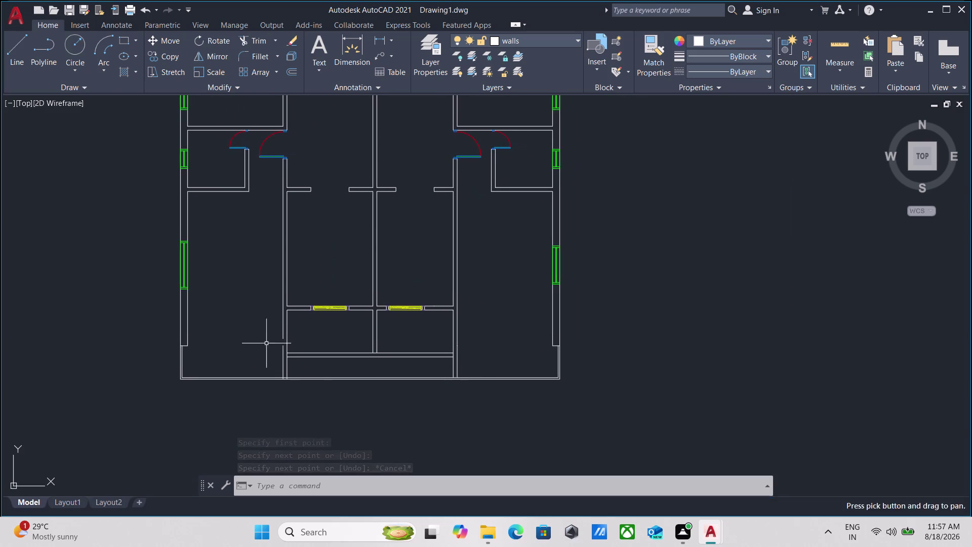
scroll(up, 3)
middle_drag(256, 331, 259, 339)
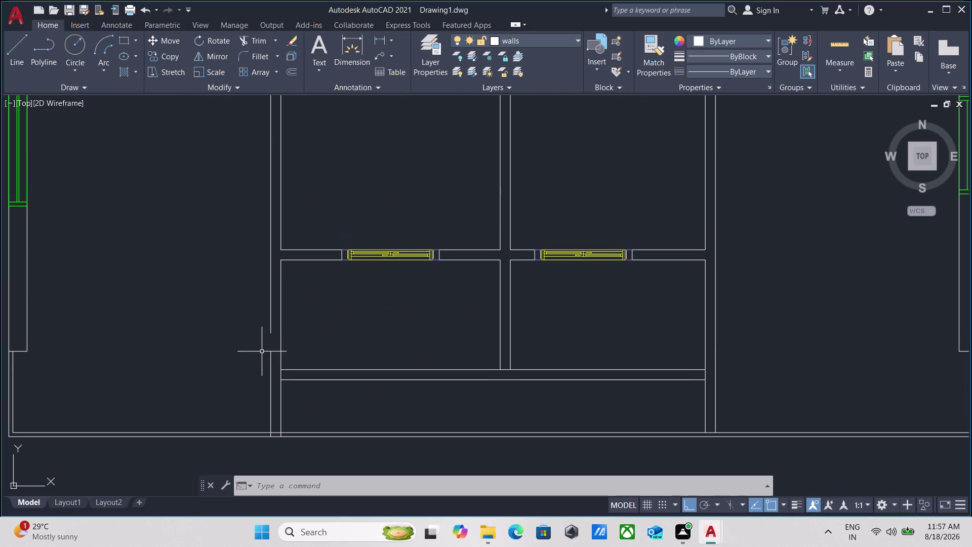
key(l)
key(Return)
click(270, 330)
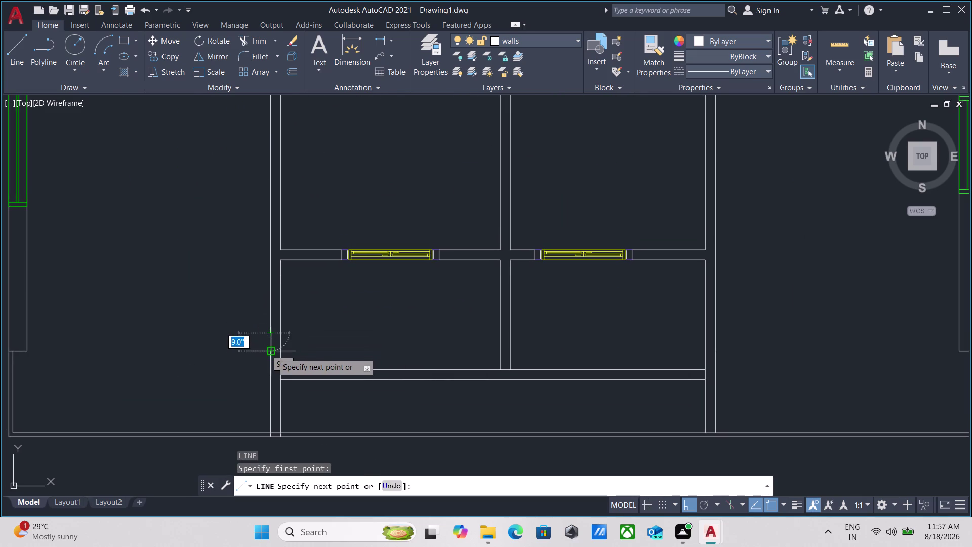
click(272, 353)
key(Escape)
scroll(down, 3)
scroll(up, 3)
middle_drag(225, 355, 252, 359)
scroll(down, 3)
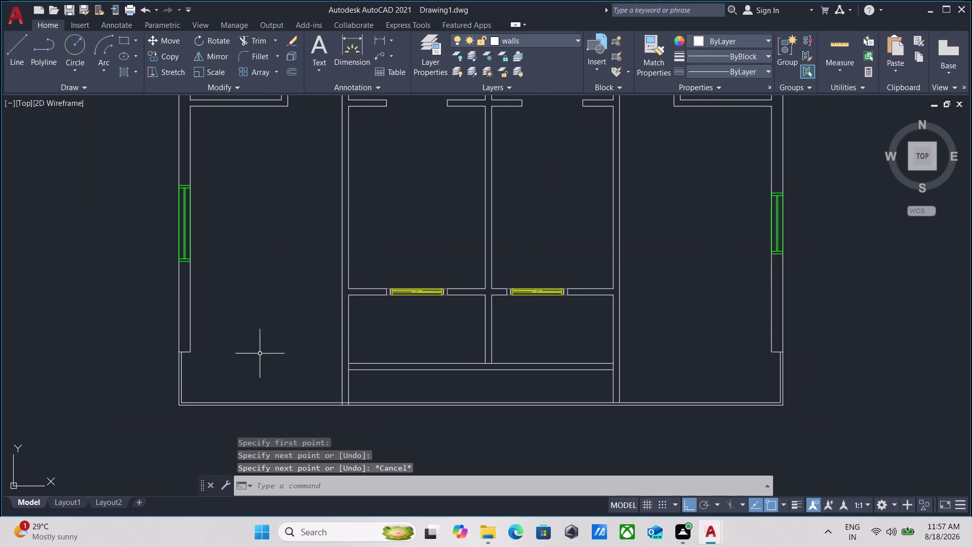
middle_drag(233, 345, 244, 348)
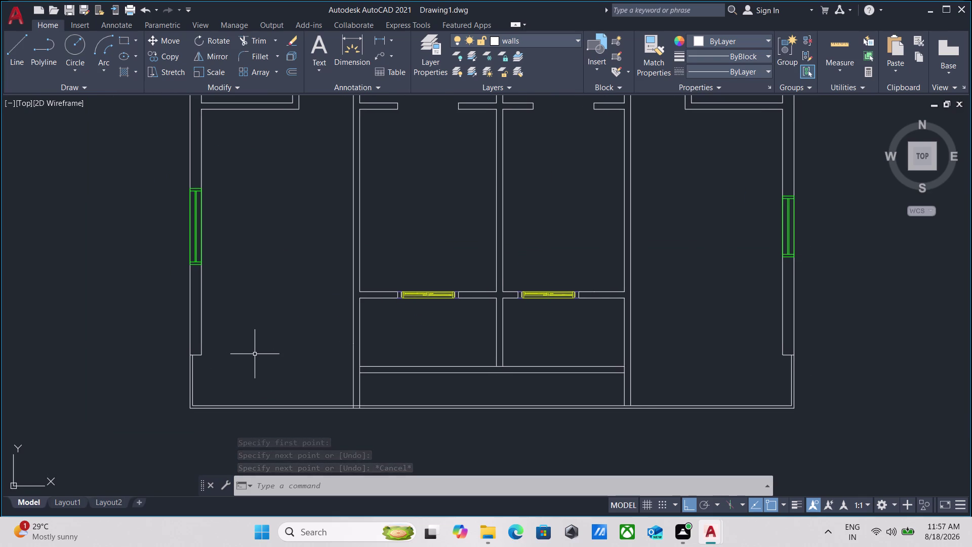
key(ctrl+z)
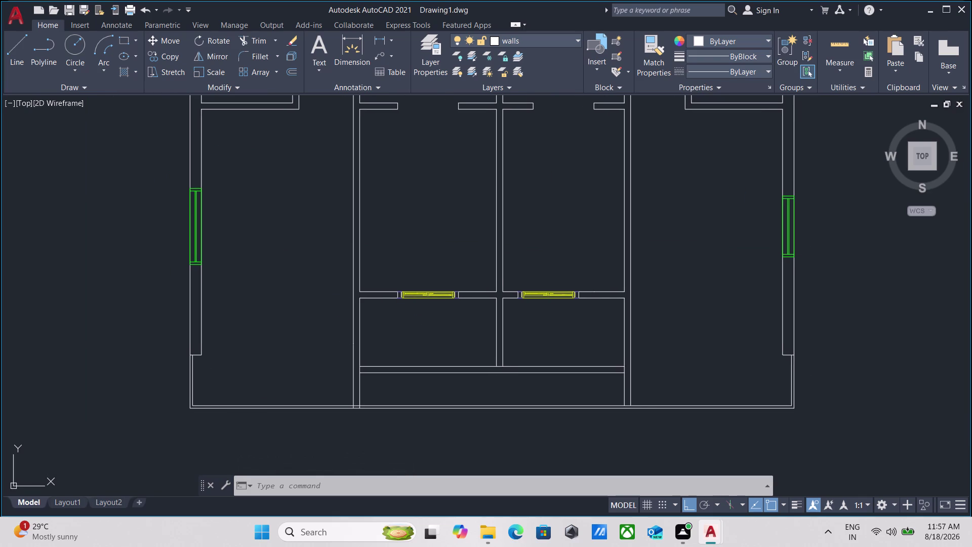
key(ctrl+z)
scroll(down, 3)
scroll(up, 3)
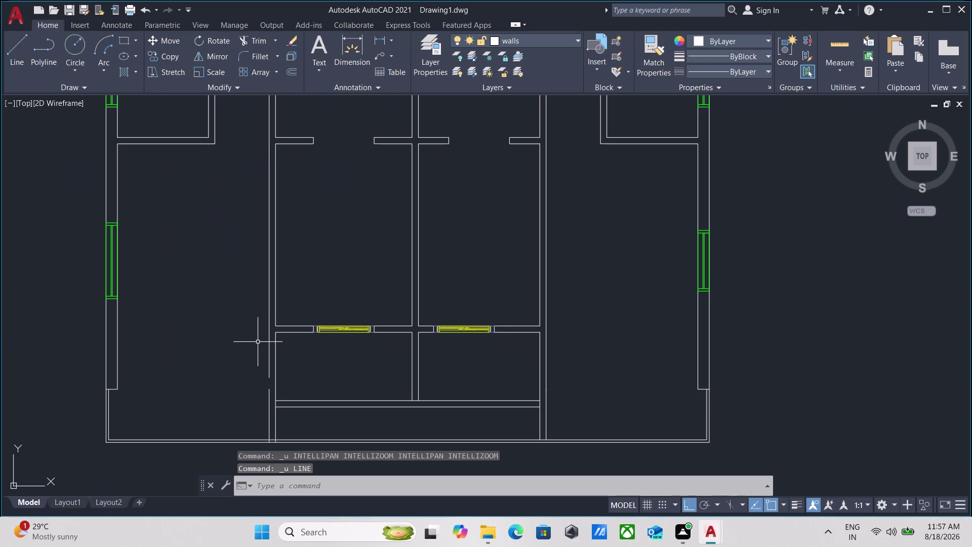
Draw a line across the lower left room from the inner partition to the left wall.
key(l)
key(Return)
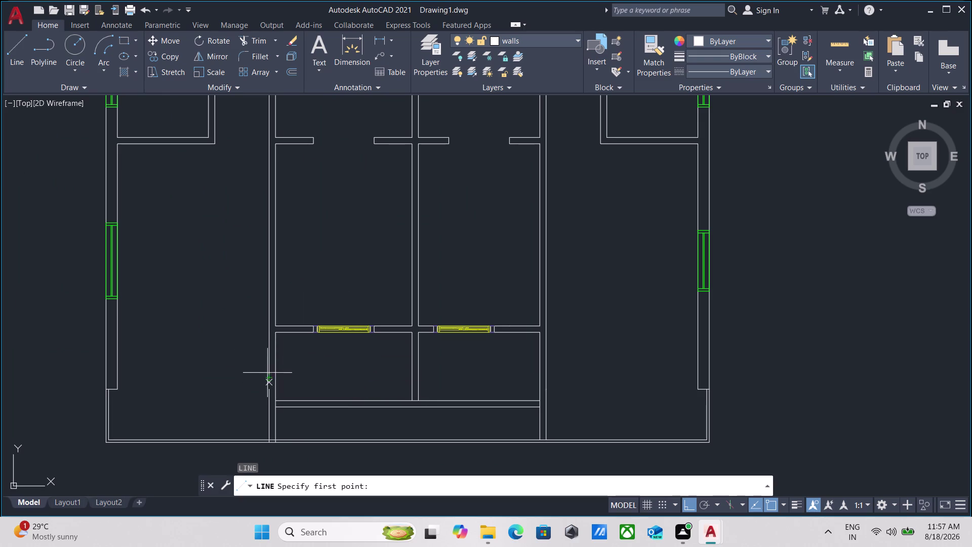
click(268, 377)
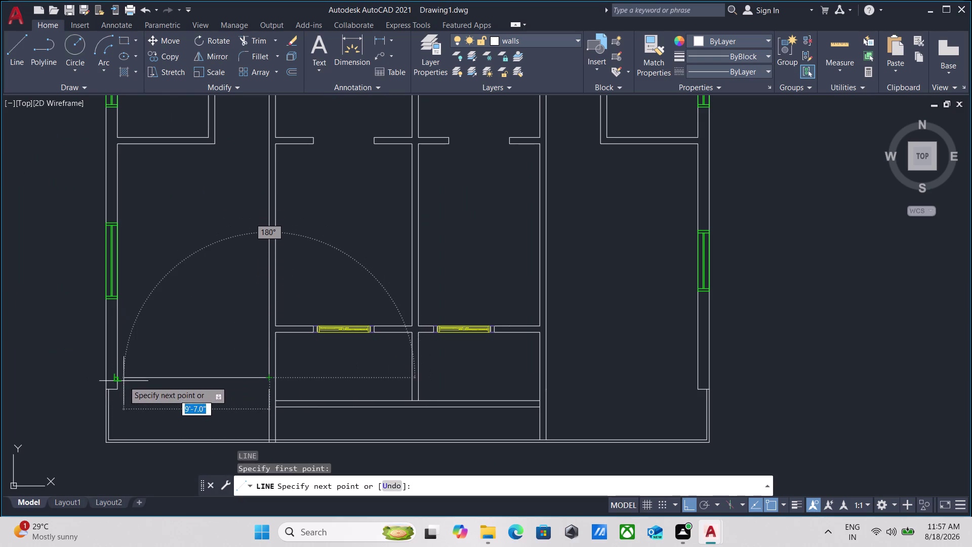
click(118, 379)
key(Escape)
drag(155, 396, 156, 384)
click(145, 353)
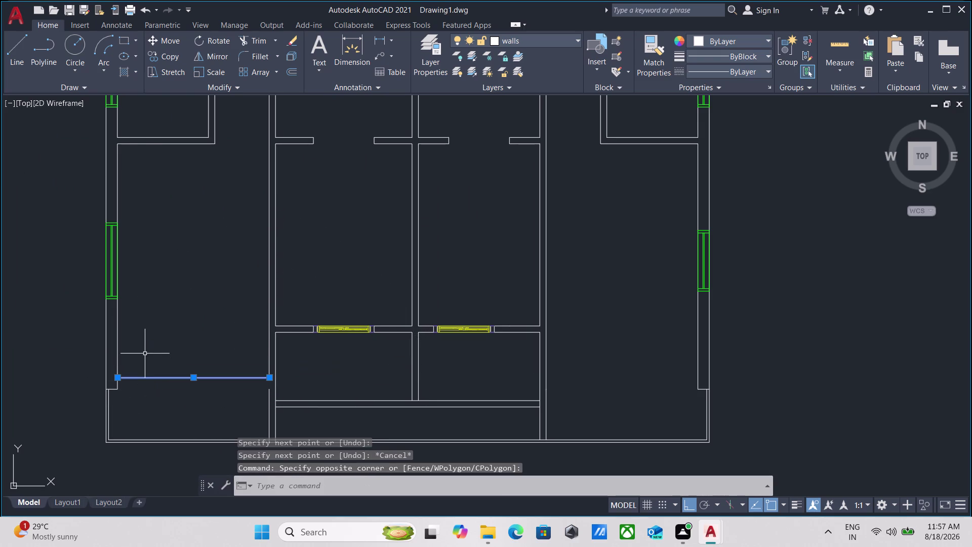
Offset the new line by 5 to form a double-line partition.
key(o)
key(Return)
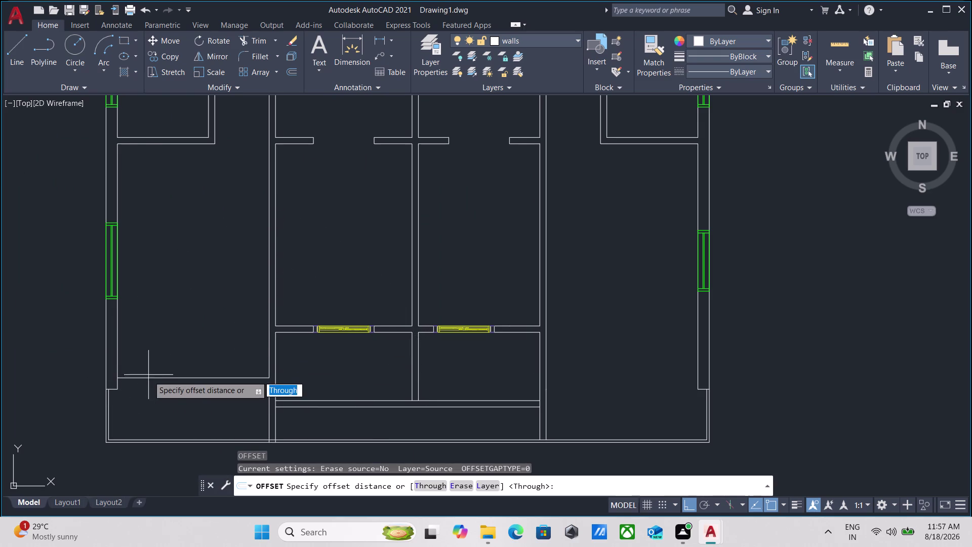
click(177, 378)
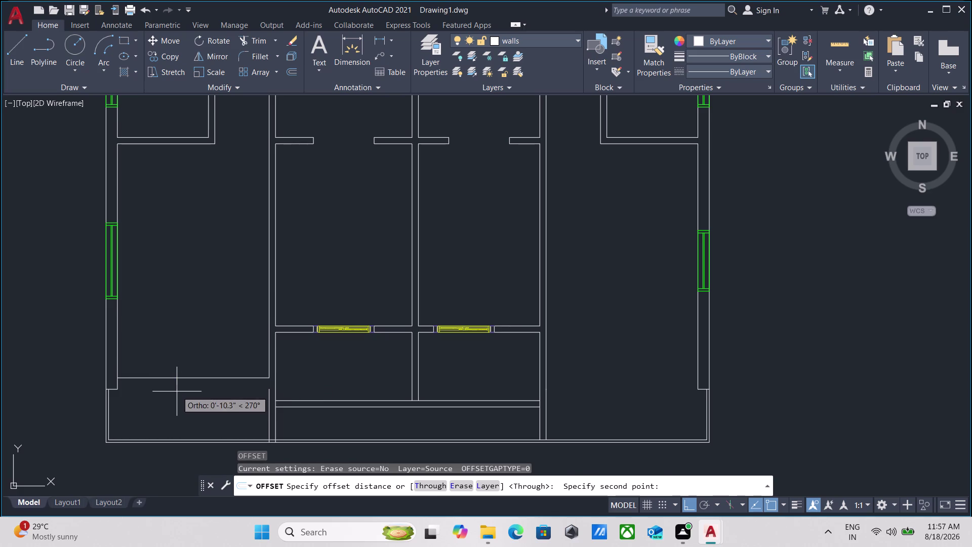
click(176, 391)
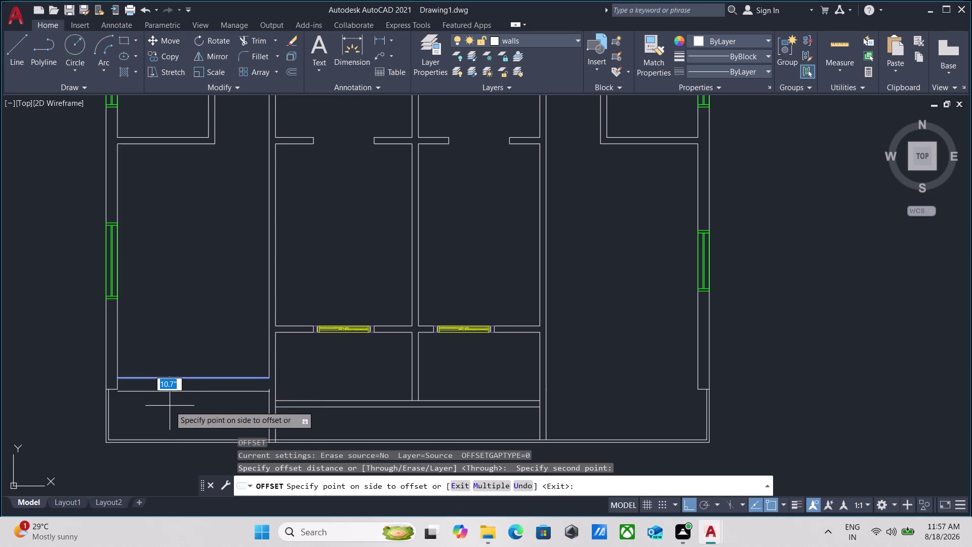
key(5)
key(Return)
scroll(up, 3)
scroll(down, 3)
middle_drag(323, 391, 268, 366)
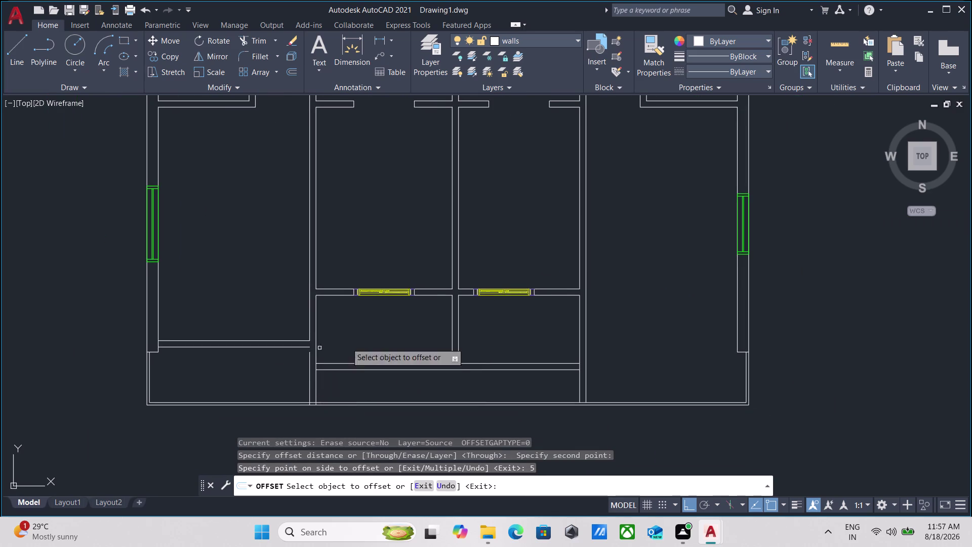
key(Escape)
Extend both partition lines to the outer wall.
scroll(up, 3)
middle_drag(291, 362, 271, 365)
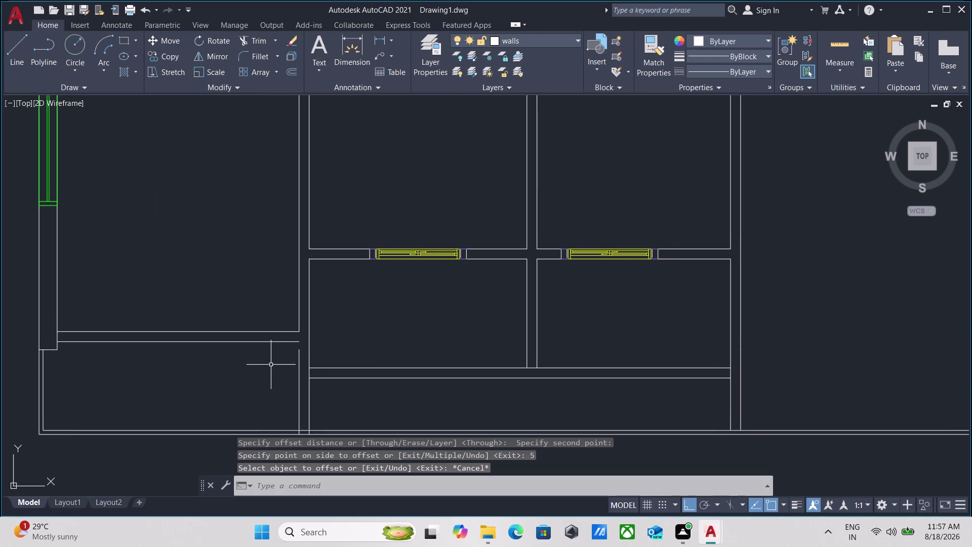
text(ex)
key(Return)
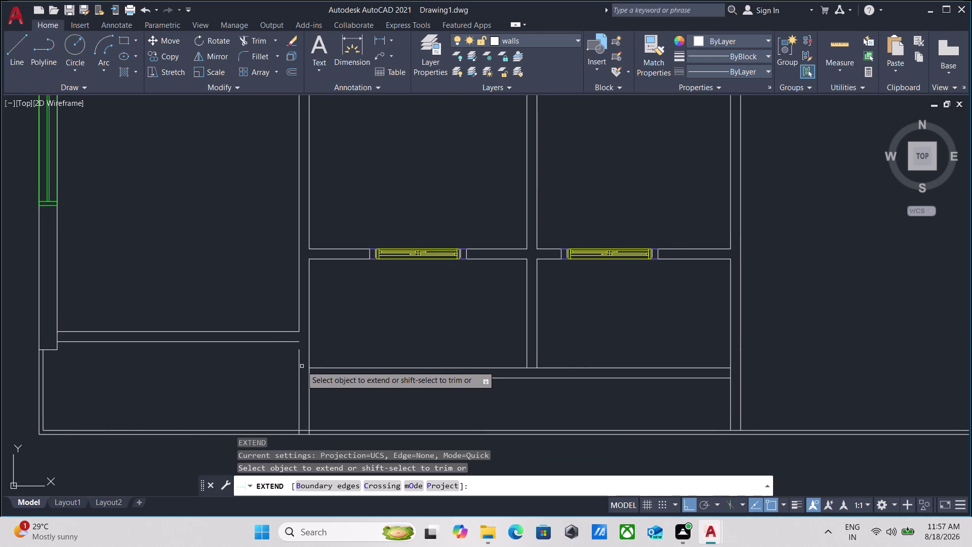
click(301, 364)
scroll(down, 3)
middle_drag(162, 366, 216, 357)
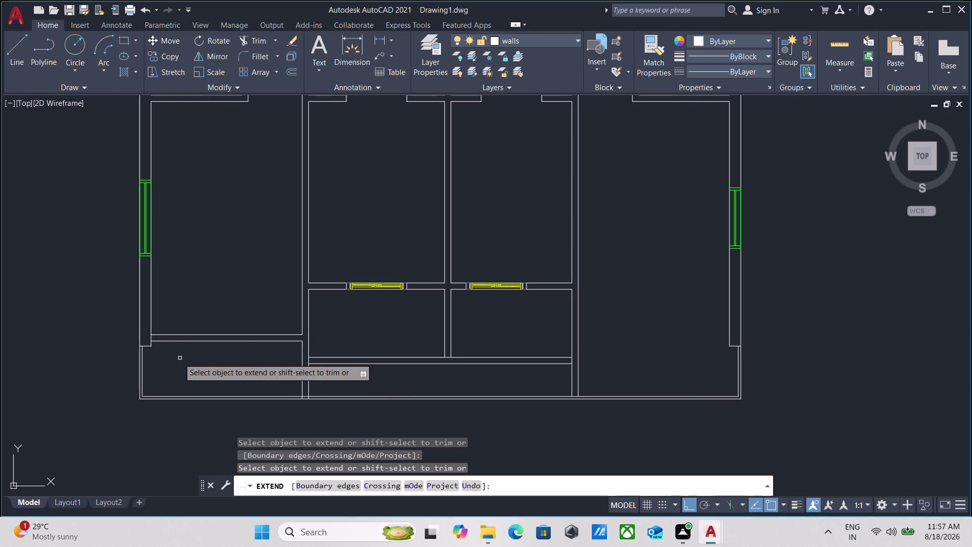
scroll(down, 3)
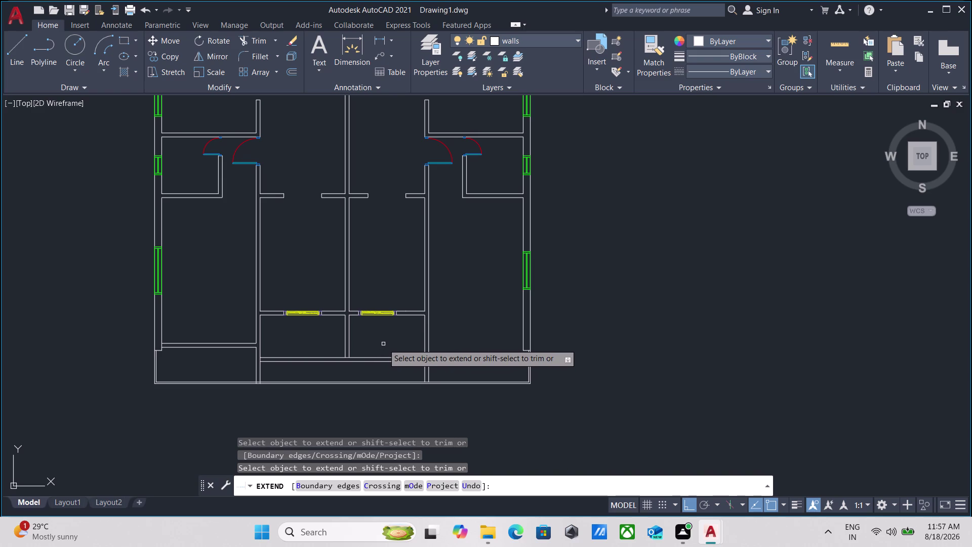
scroll(up, 3)
click(168, 353)
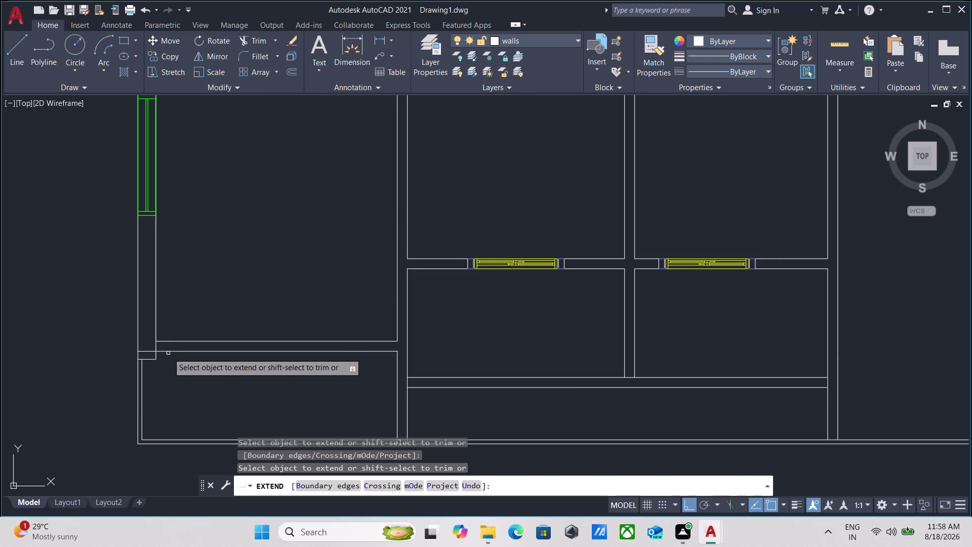
scroll(down, 3)
middle_drag(436, 357, 243, 345)
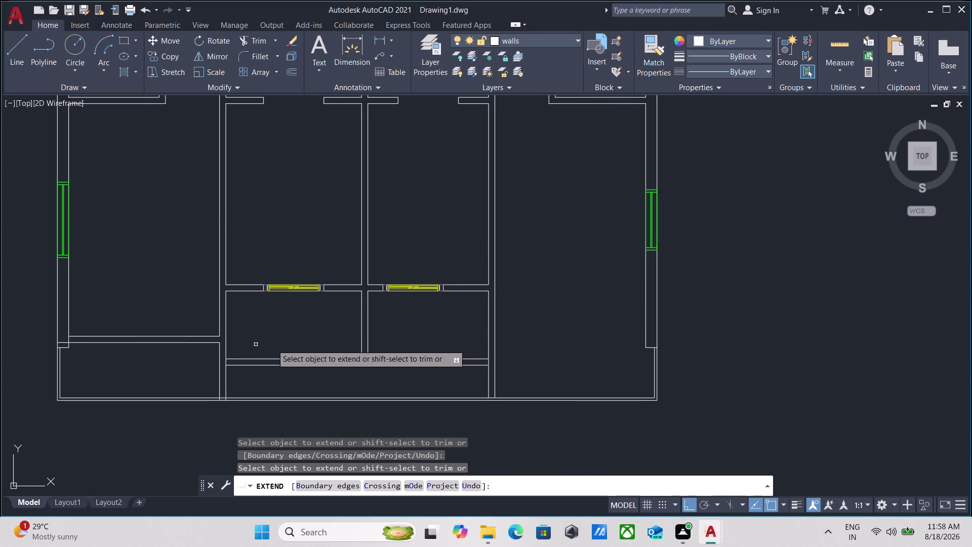
scroll(down, 3)
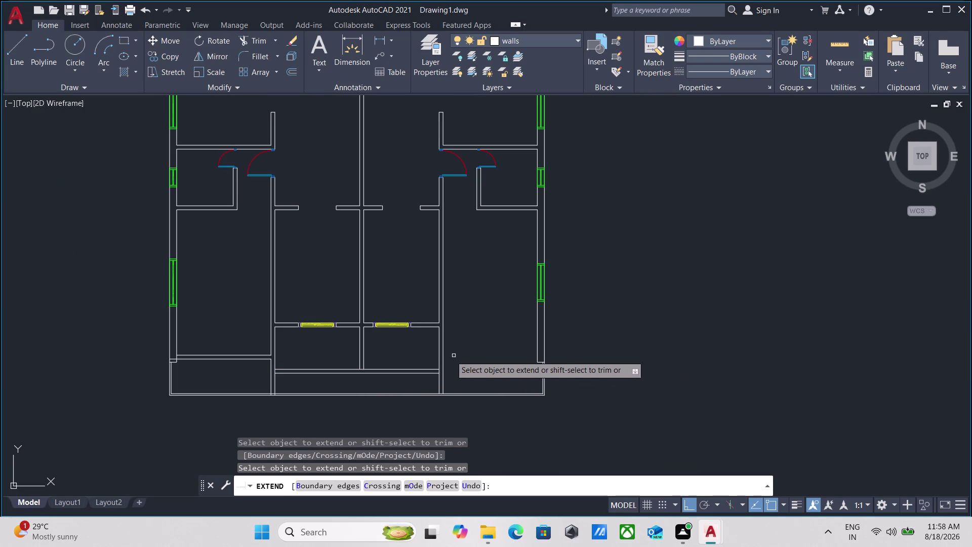
middle_drag(463, 357, 416, 359)
key(Escape)
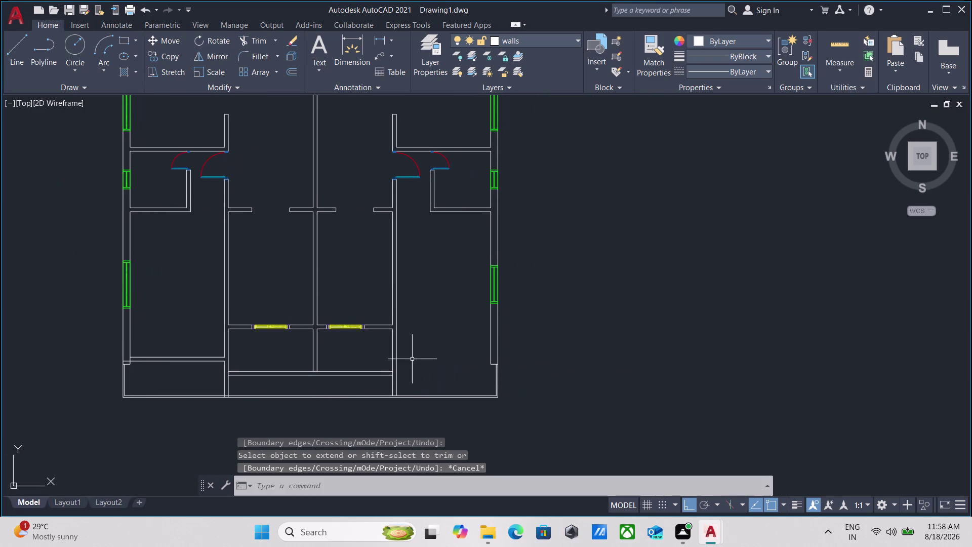
Pan to the partition's left corner and clear an accidental selection.
scroll(up, 3)
scroll(up, 3)
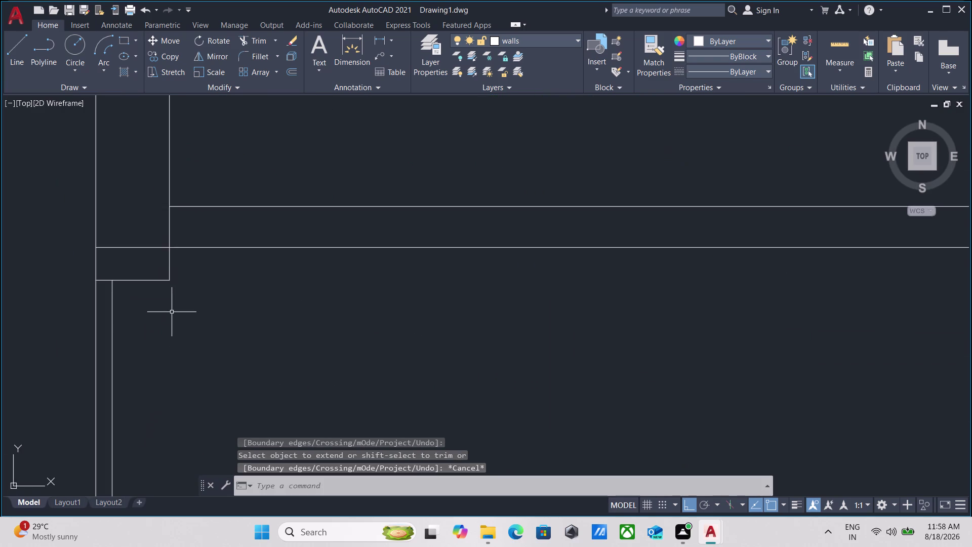
middle_drag(171, 312, 197, 386)
click(216, 369)
key(Escape)
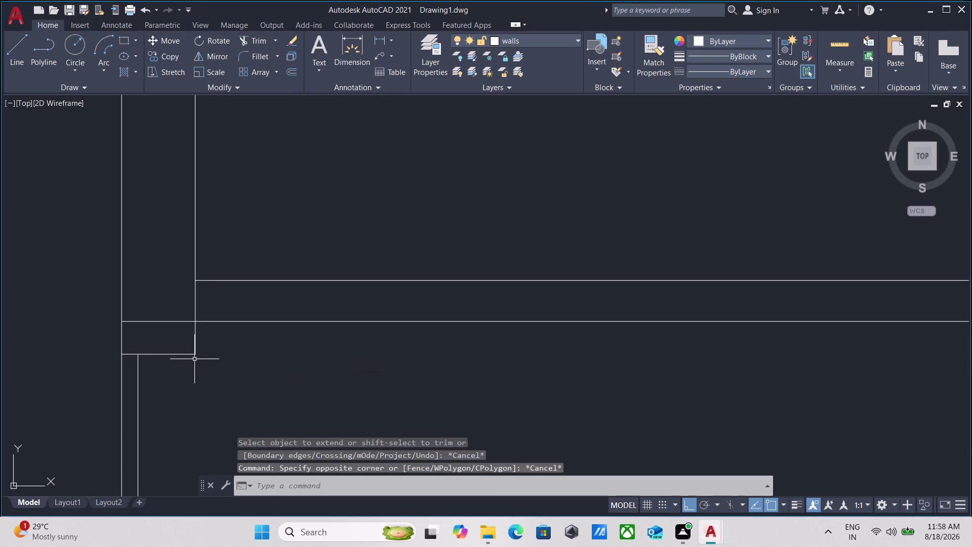
key(Escape)
scroll(down, 3)
middle_click(260, 380)
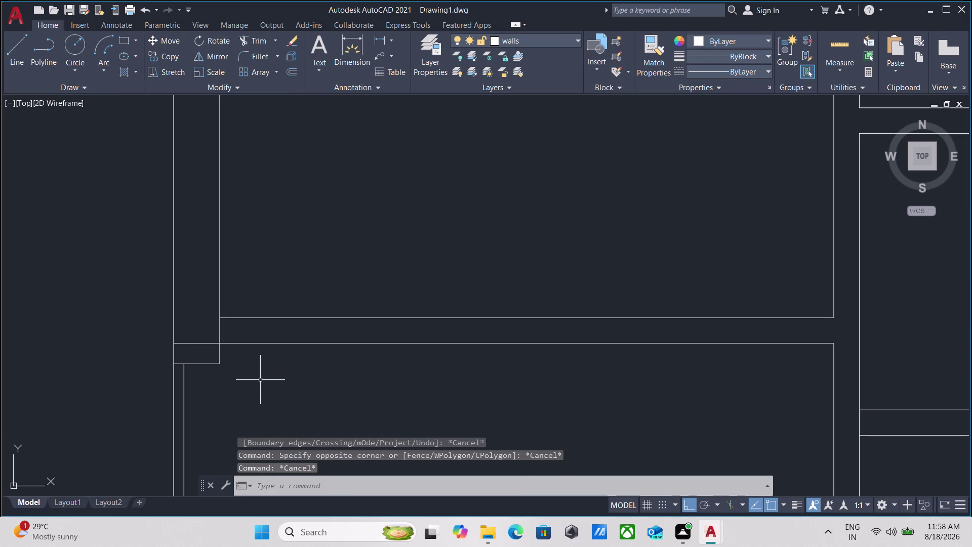
Trim the overlapping wall line ends at the lower-left corner with a TR fence.
key(r)
key(BackSpace)
text(t)
text(r)
key(Return)
click(228, 356)
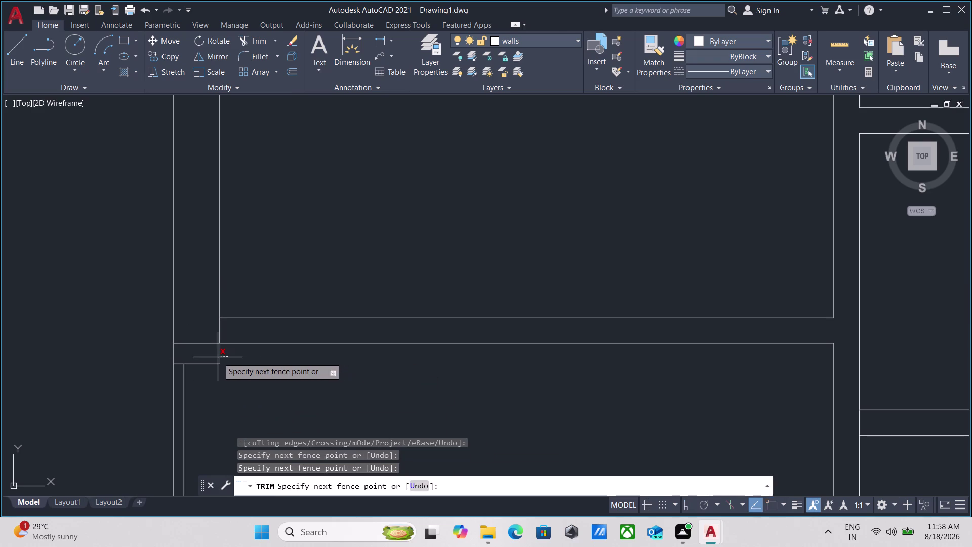
click(211, 358)
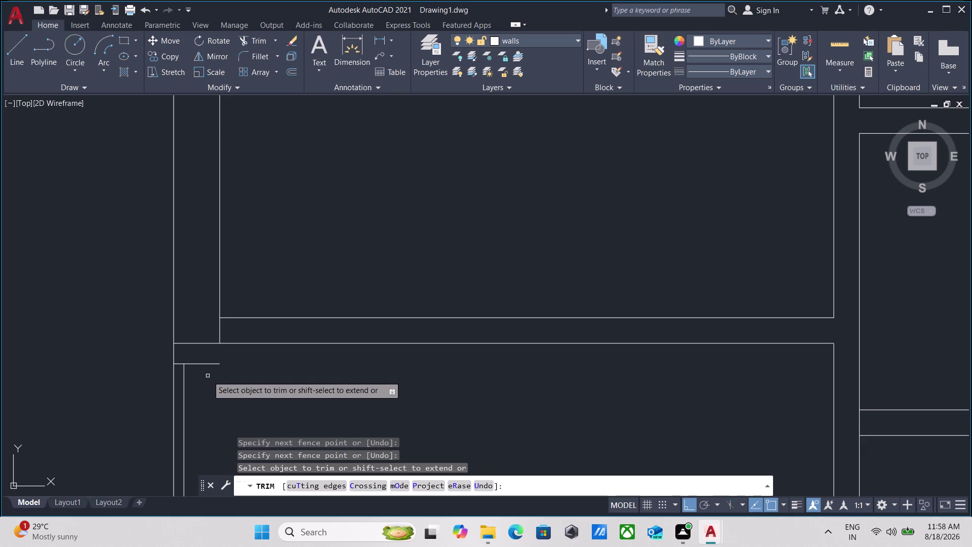
click(194, 356)
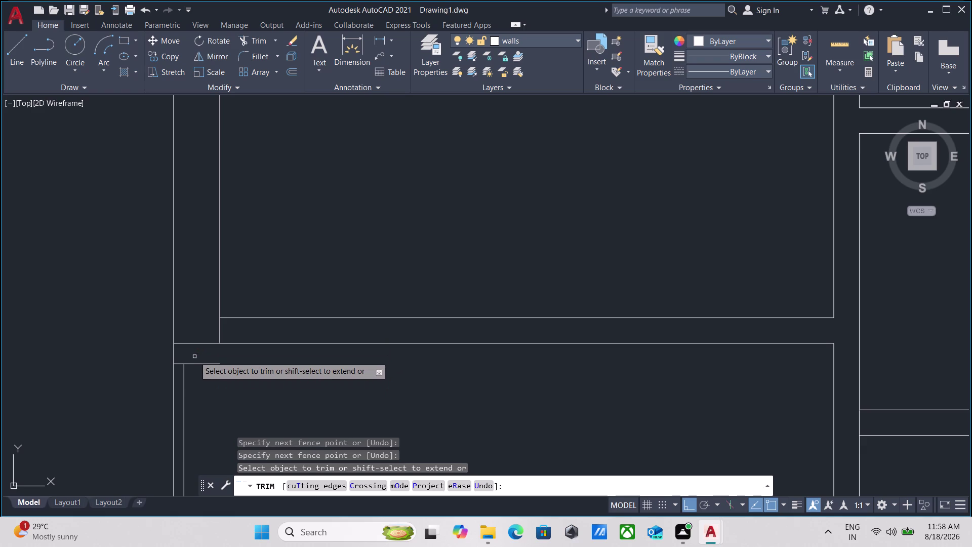
Fence-trim the remaining stub at the corner and finish trimming.
click(196, 377)
scroll(up, 3)
click(183, 345)
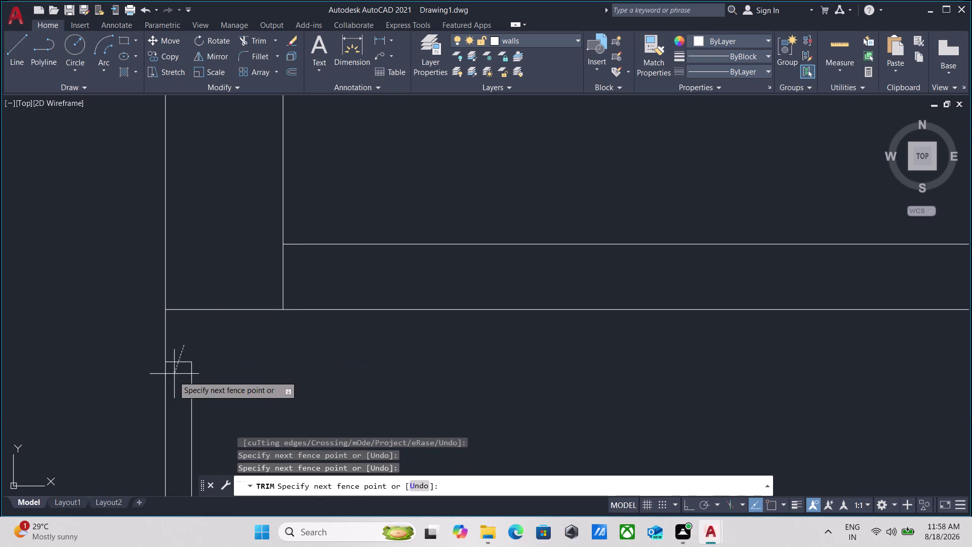
click(172, 383)
scroll(down, 3)
middle_drag(214, 350, 210, 365)
scroll(down, 3)
middle_drag(212, 364, 213, 350)
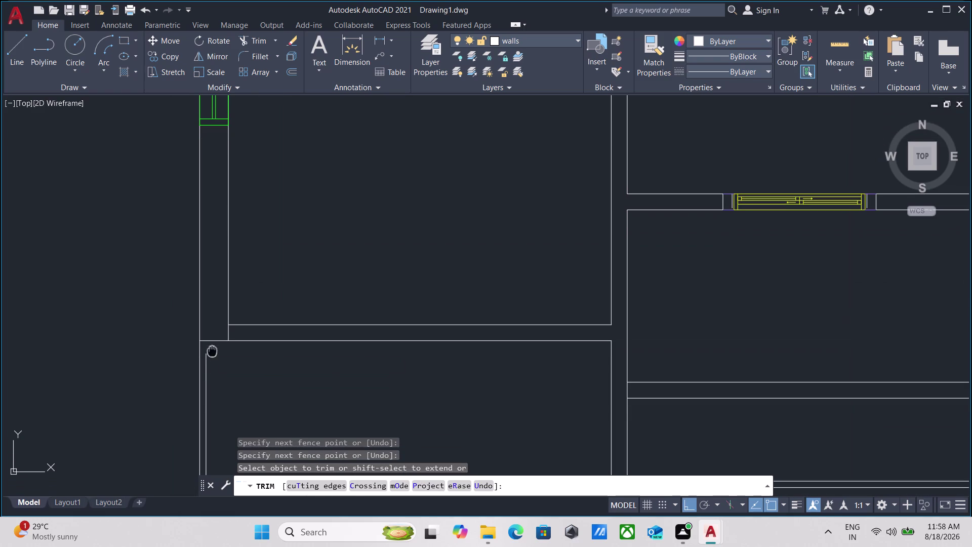
key(Escape)
Try extending the inner wall line downward, navigate to the lower-left corner, then cancel.
text(ex)
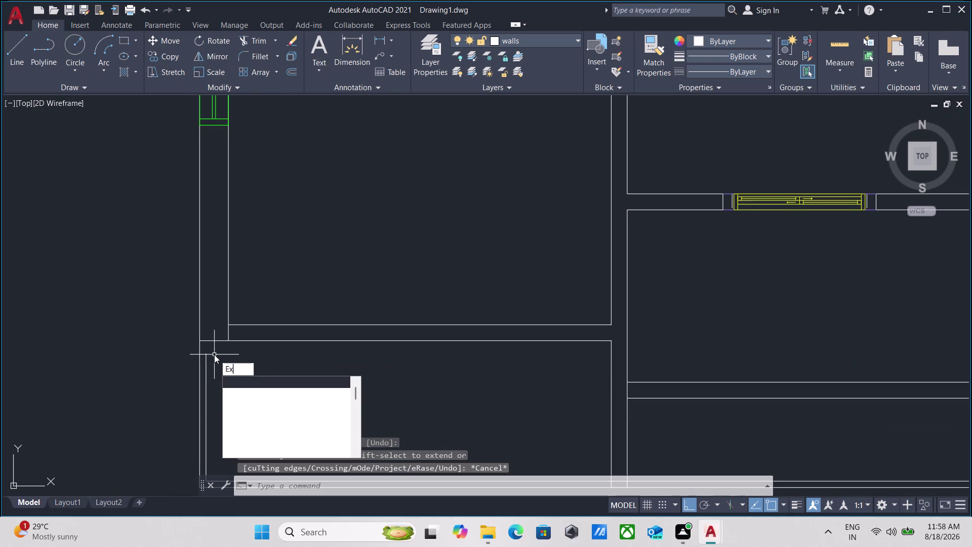
key(Return)
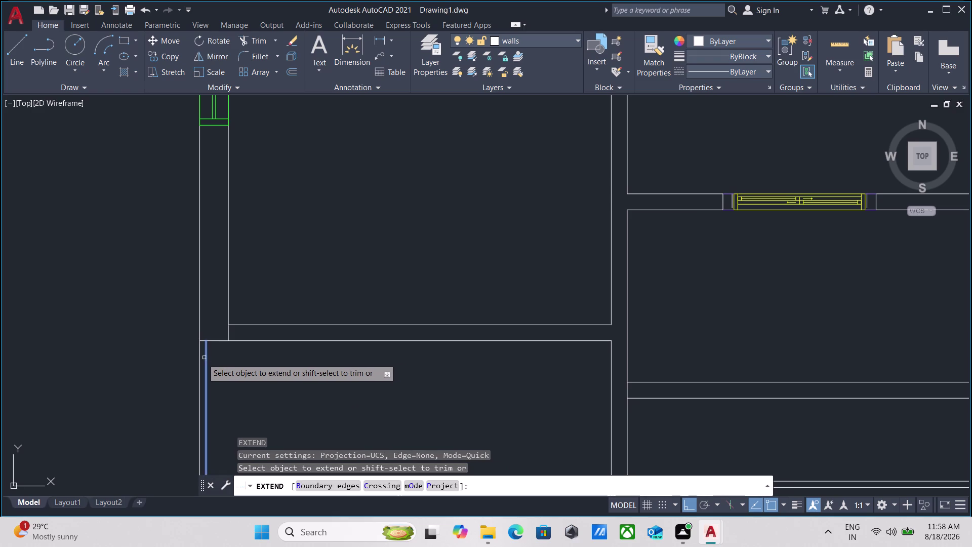
click(207, 360)
scroll(down, 3)
middle_drag(292, 358, 230, 310)
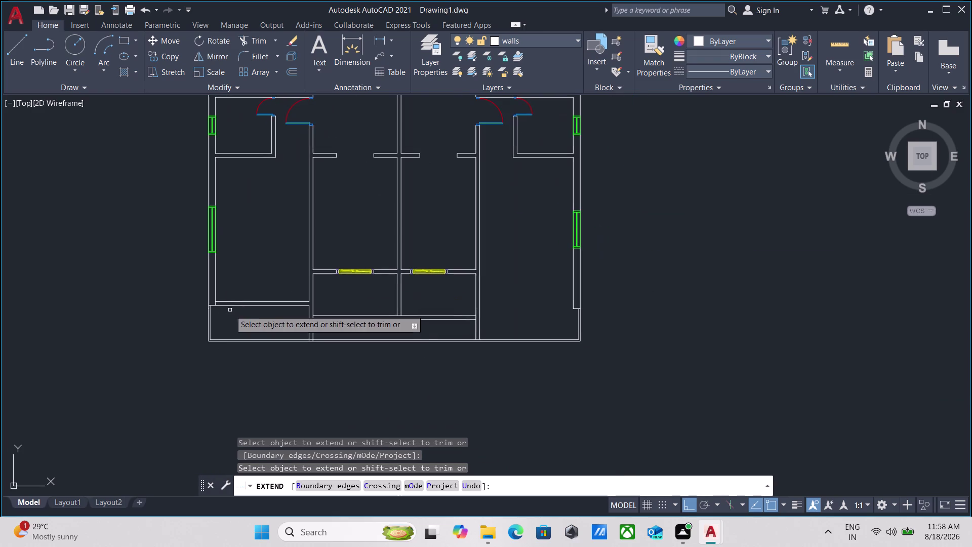
scroll(up, 3)
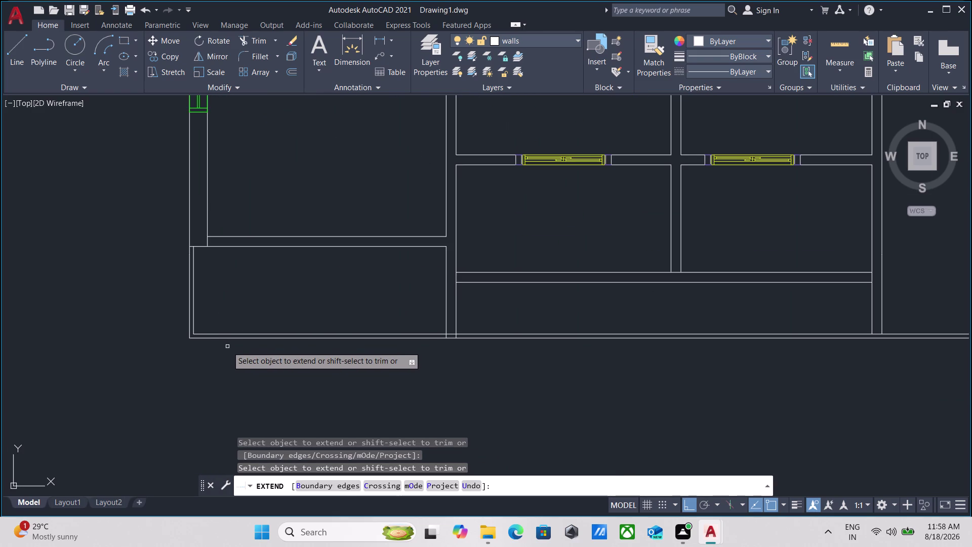
scroll(down, 3)
middle_drag(226, 346, 198, 384)
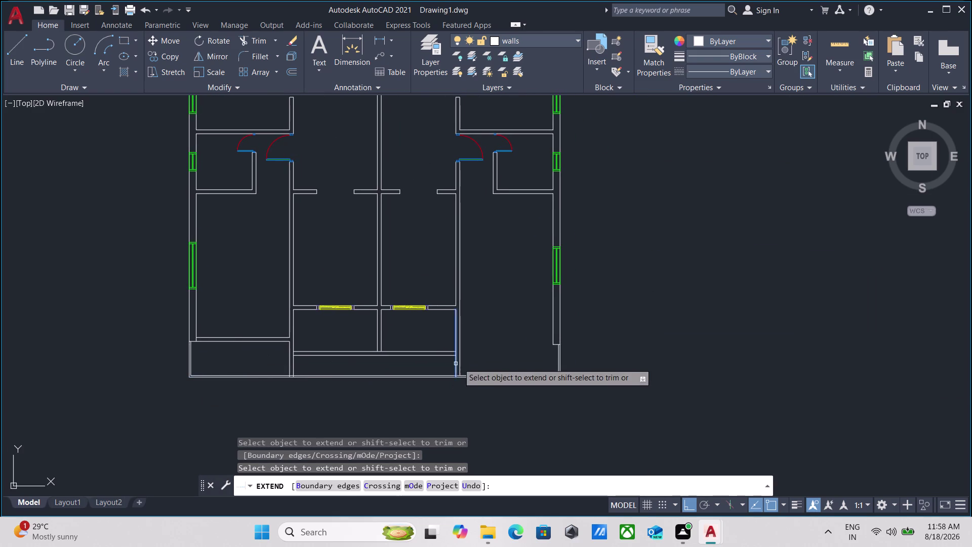
scroll(up, 3)
middle_drag(501, 362, 525, 443)
scroll(down, 3)
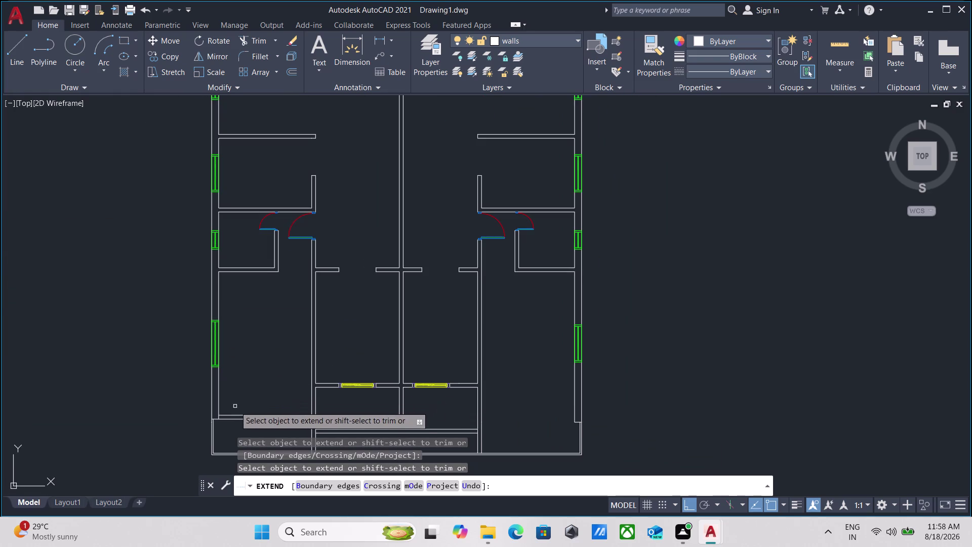
scroll(up, 3)
scroll(up, 3)
middle_drag(270, 376, 292, 303)
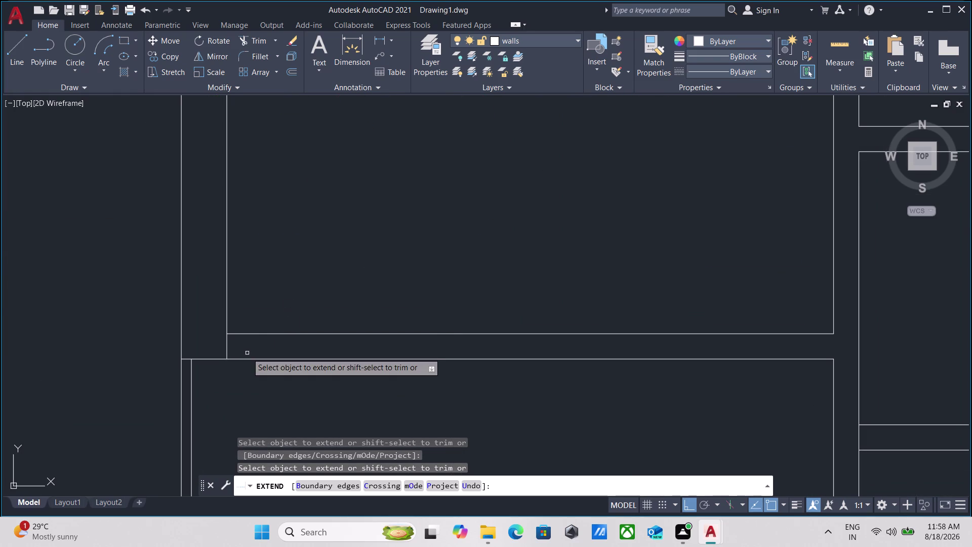
key(Escape)
Trim the stray line ends at the lower-left partition with a fence.
text(tr)
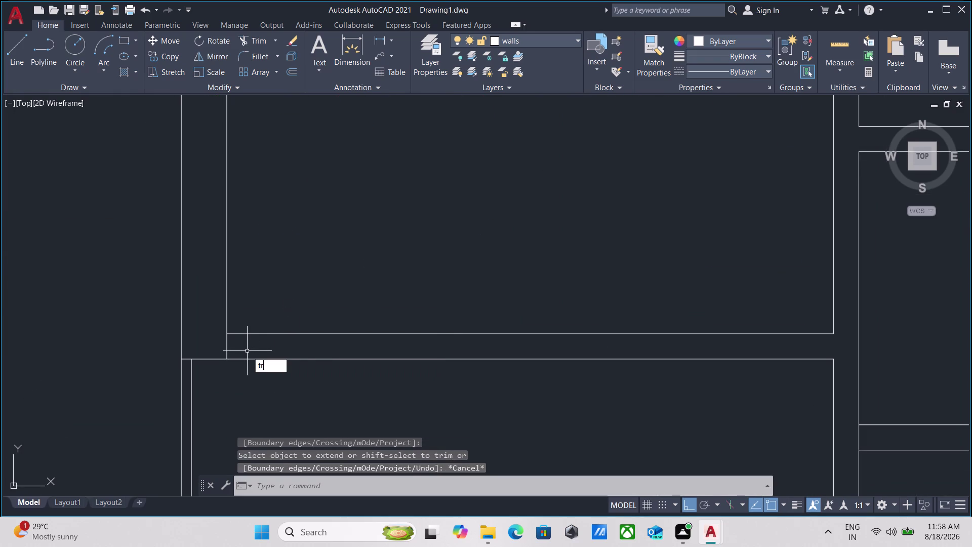
key(Return)
scroll(up, 3)
click(238, 348)
click(190, 340)
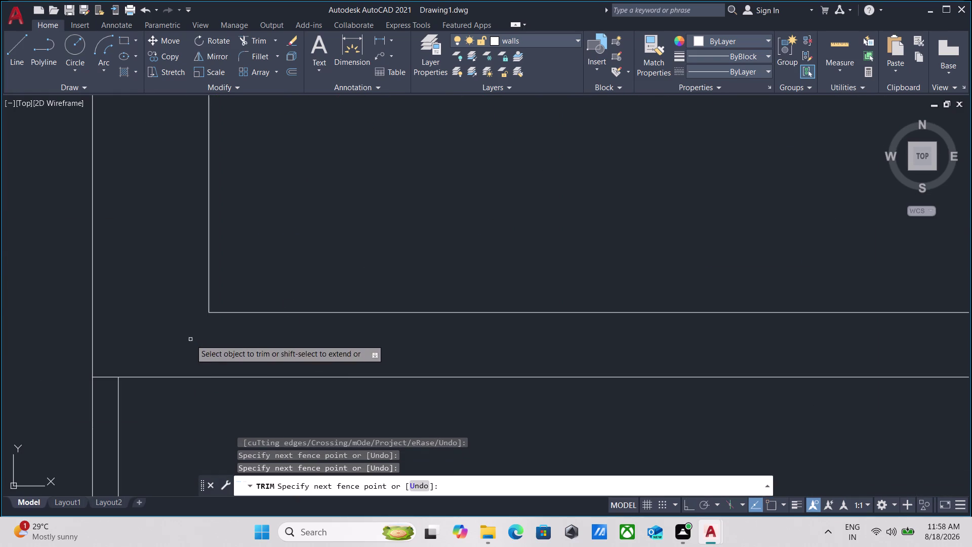
key(Escape)
Pan and zoom to recentre the lower-left rooms in view.
scroll(down, 3)
middle_drag(361, 392, 208, 315)
scroll(down, 3)
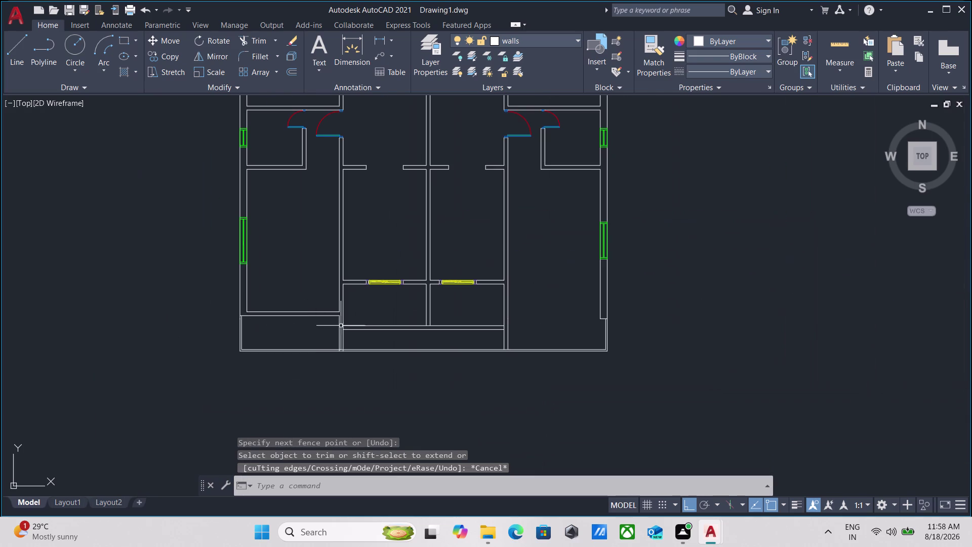
middle_drag(357, 305, 322, 311)
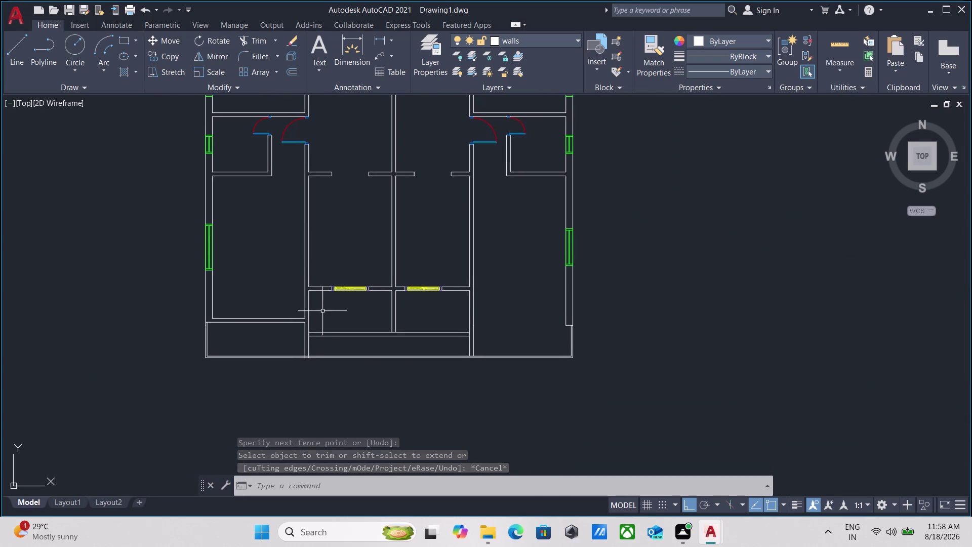
scroll(up, 3)
scroll(down, 3)
middle_drag(312, 309, 346, 320)
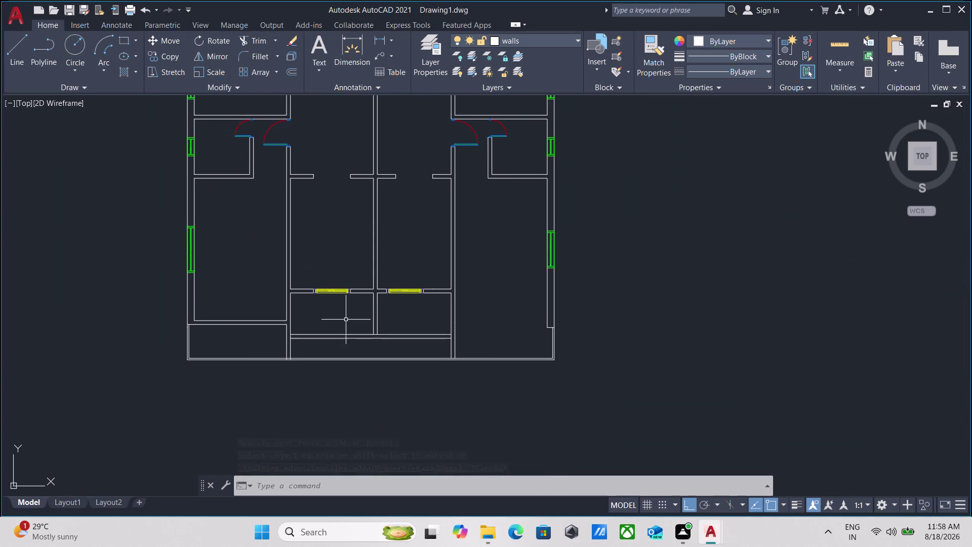
scroll(up, 3)
scroll(down, 3)
middle_drag(260, 323, 248, 328)
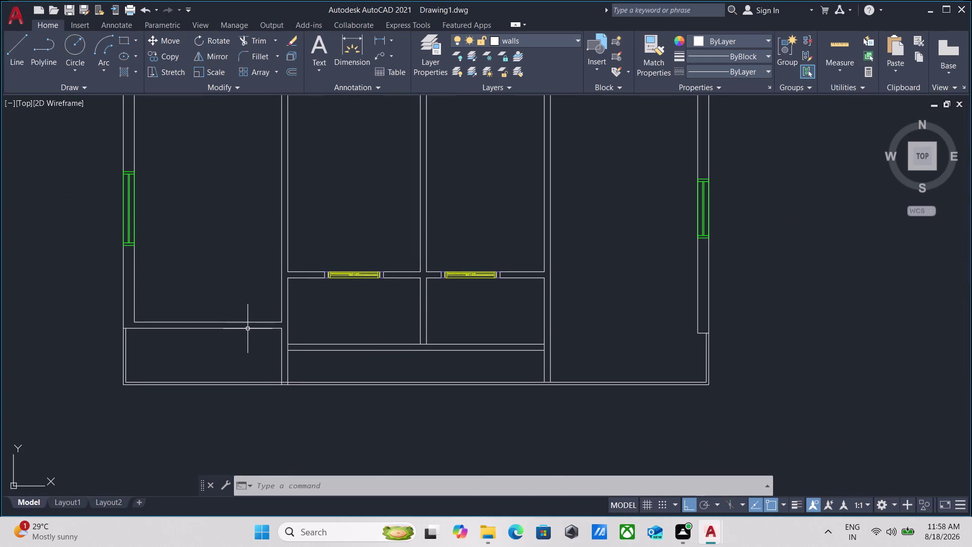
Run EXTEND on the lower-left partition line, cancel it, and start a new line.
text(ex)
key(Return)
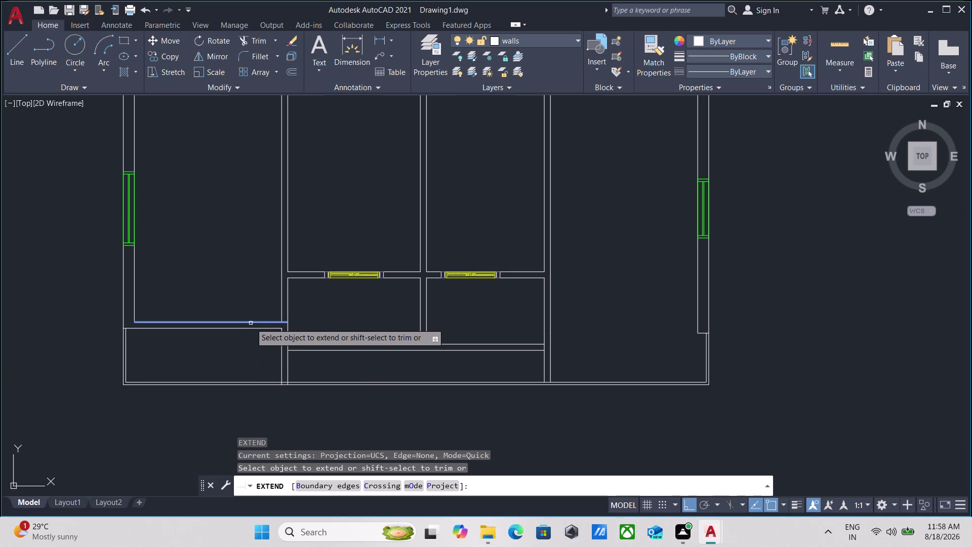
key(Escape)
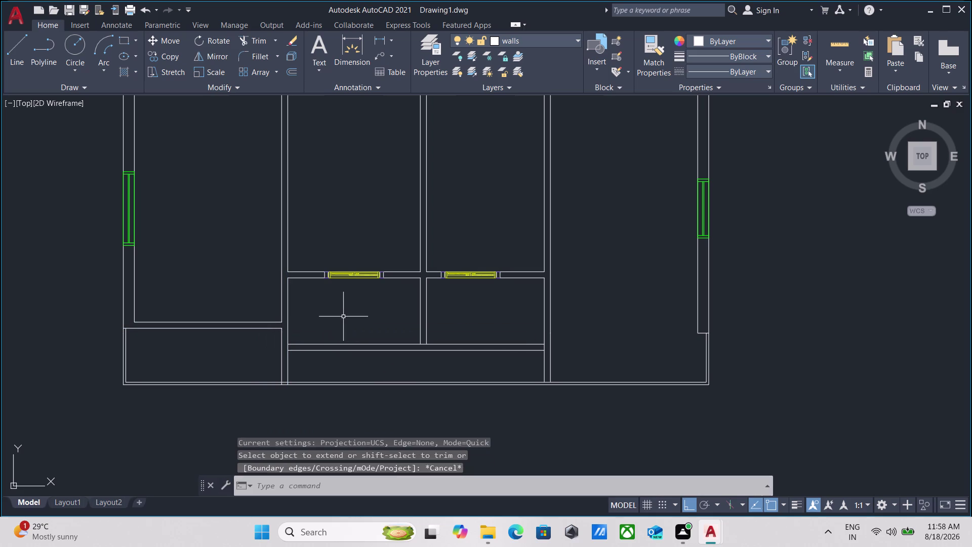
key(l)
key(Return)
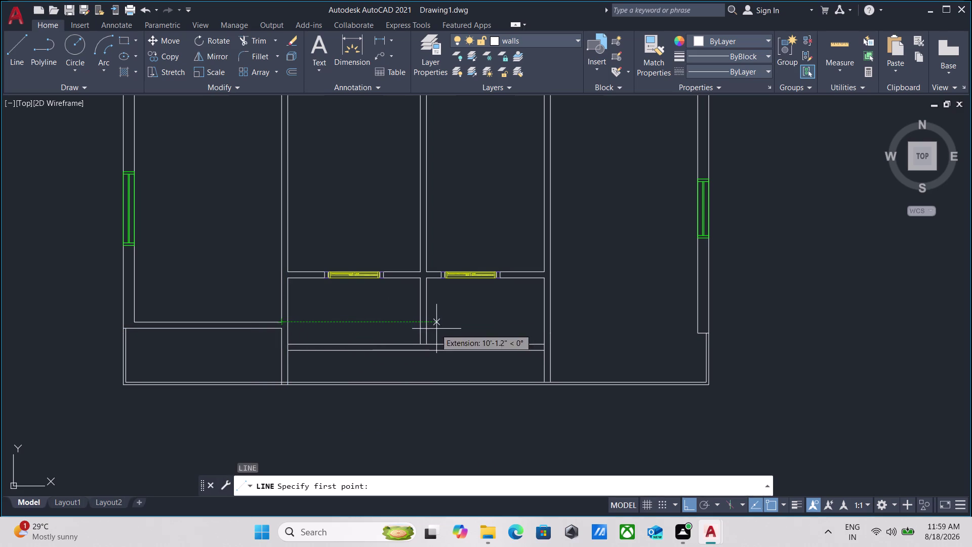
Draw a horizontal wall line from the partition to the lower-right room's outer wall.
click(548, 323)
middle_drag(575, 325, 392, 389)
click(517, 388)
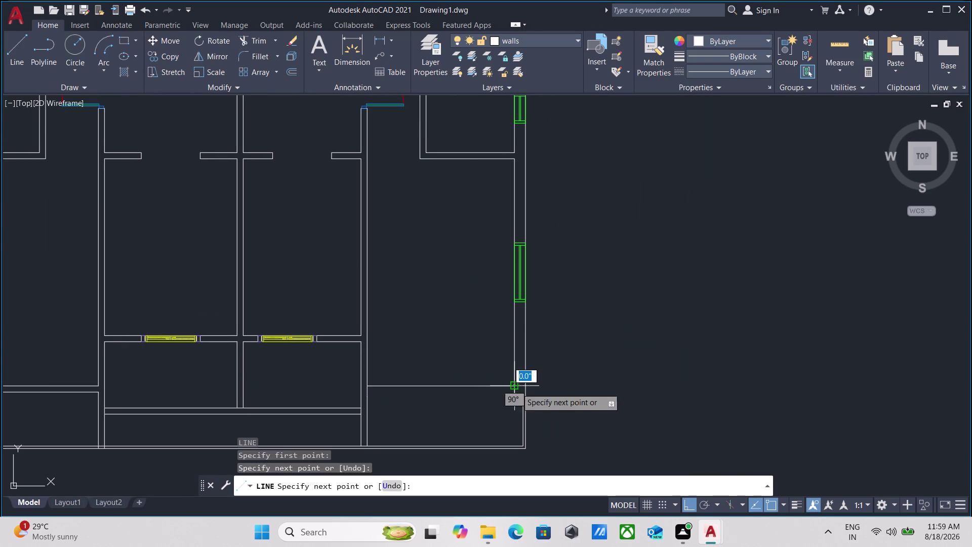
key(Escape)
drag(497, 396, 471, 372)
click(435, 342)
Offset the new wall line toward its lower side.
key(o)
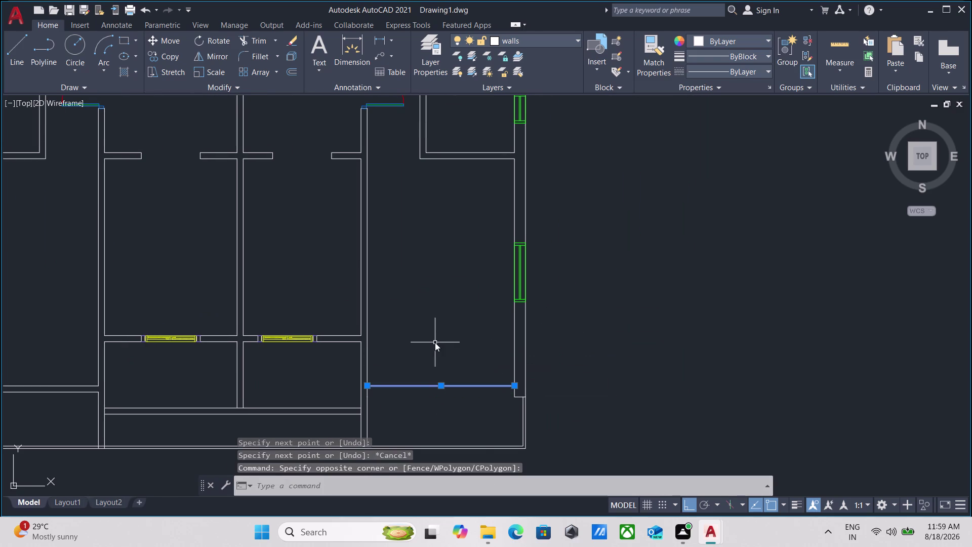
key(Return)
click(432, 386)
click(434, 401)
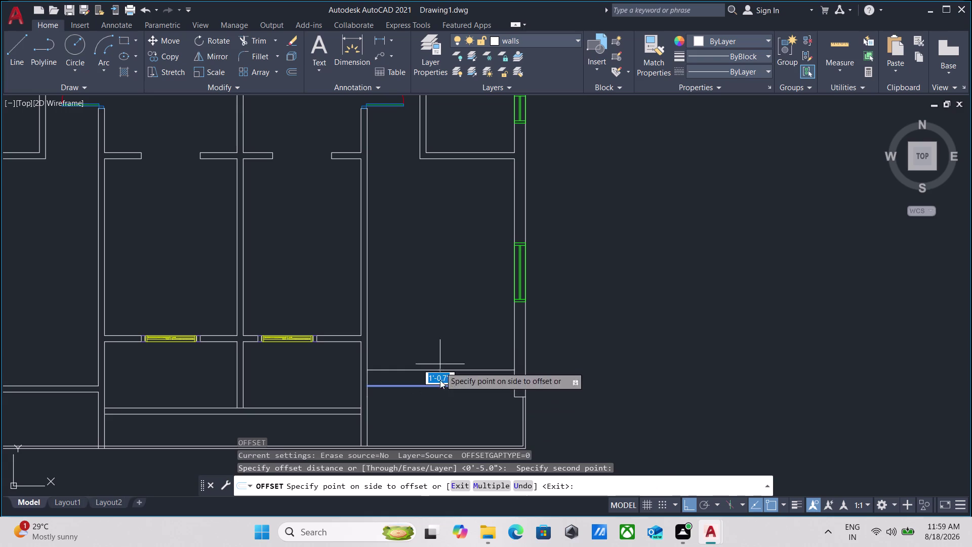
Set the offset distance to 5 inches to double the new wall line.
key(5)
key(Return)
scroll(down, 3)
scroll(up, 3)
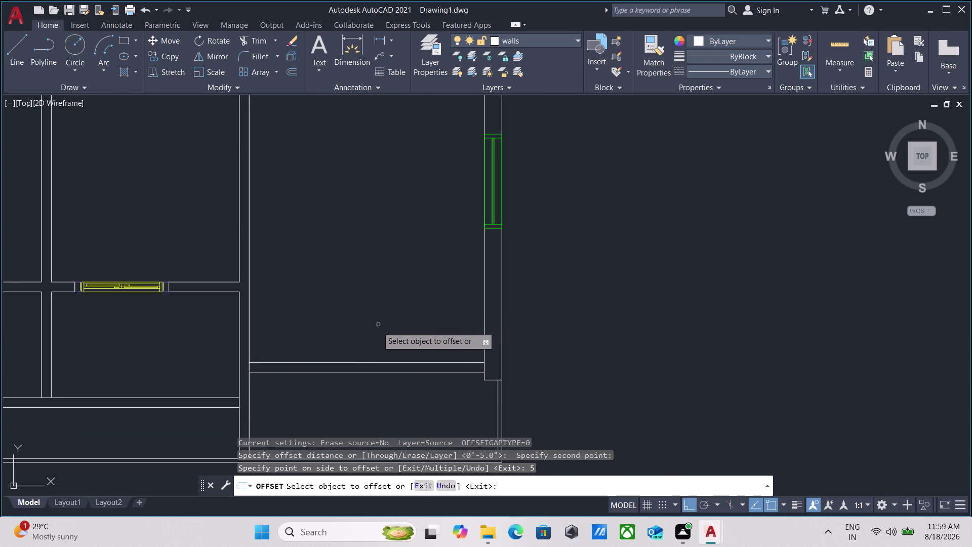
key(Escape)
Extend the new wall line to the outer wall.
key(e)
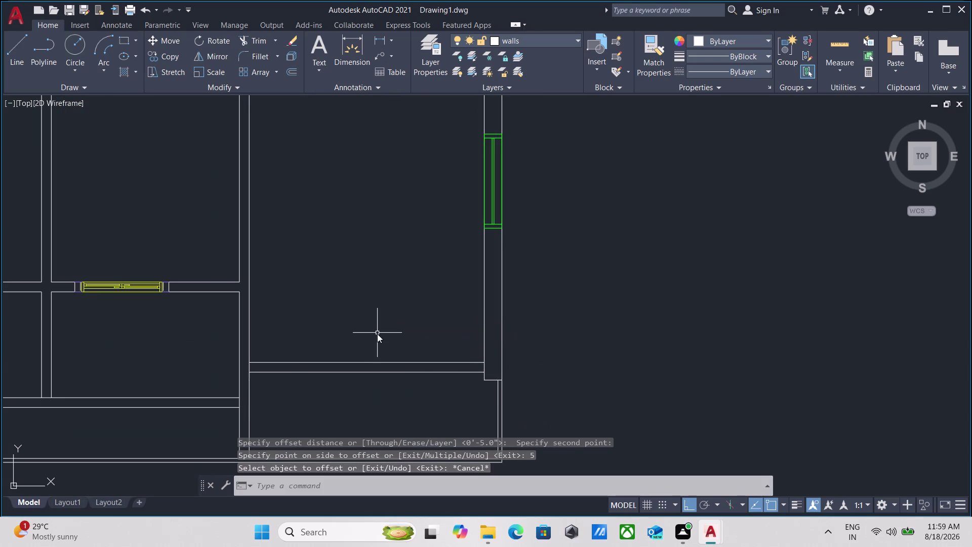
key(x)
key(Return)
click(434, 373)
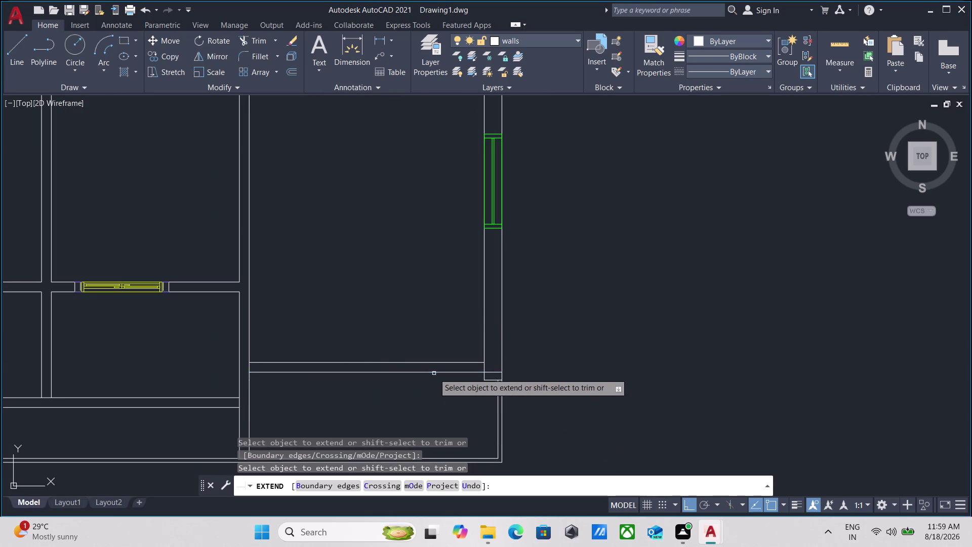
key(Escape)
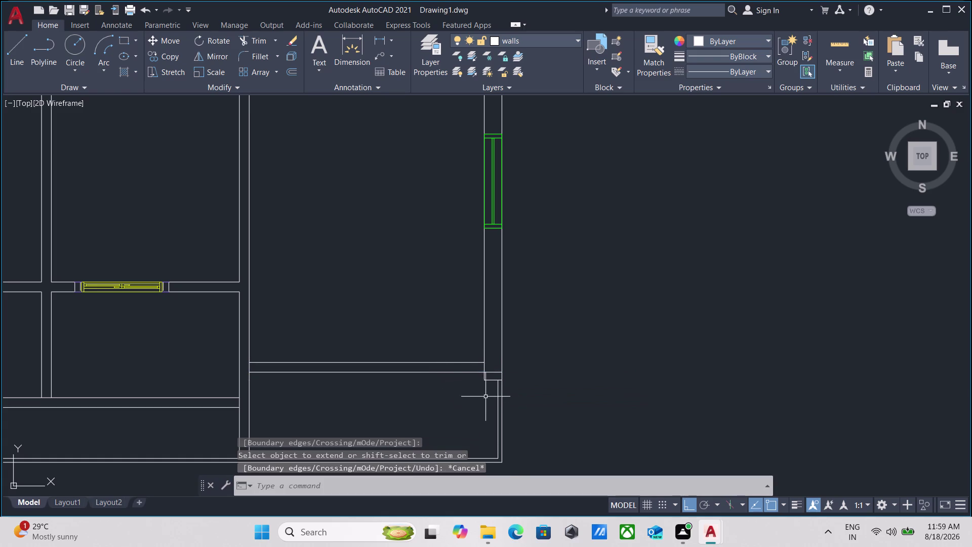
Zoom to the outer wall junction and select the short leftover corner line.
scroll(up, 3)
scroll(down, 3)
scroll(down, 3)
middle_drag(466, 365, 457, 378)
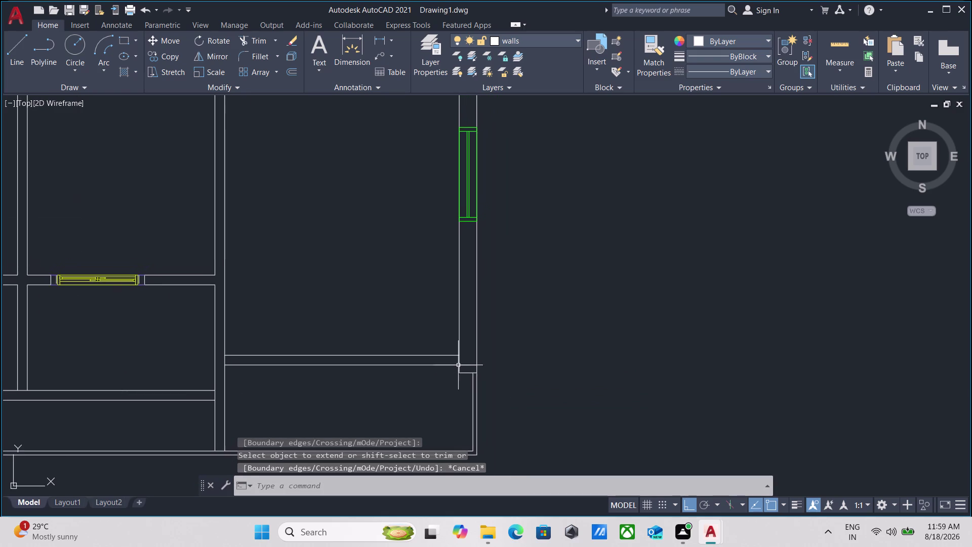
scroll(up, 3)
key(Escape)
click(471, 404)
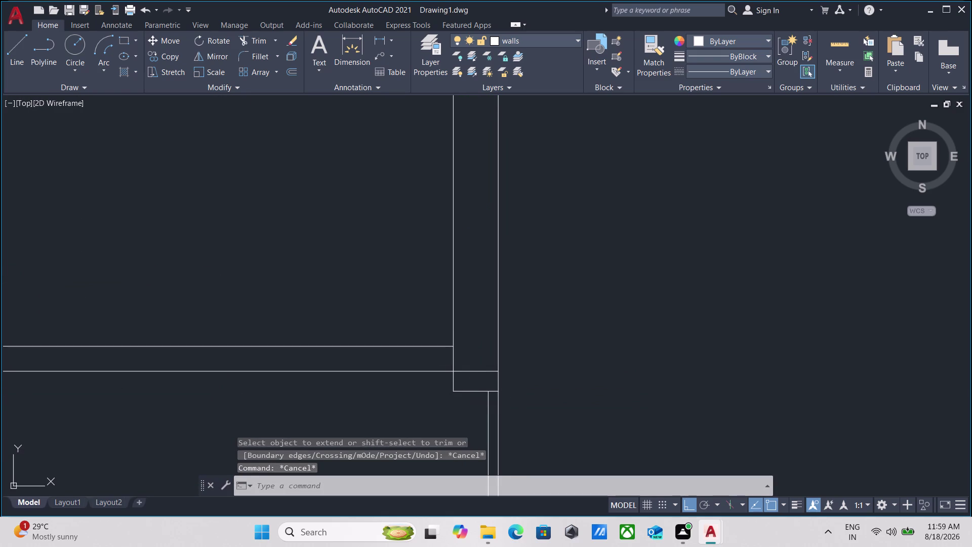
click(465, 387)
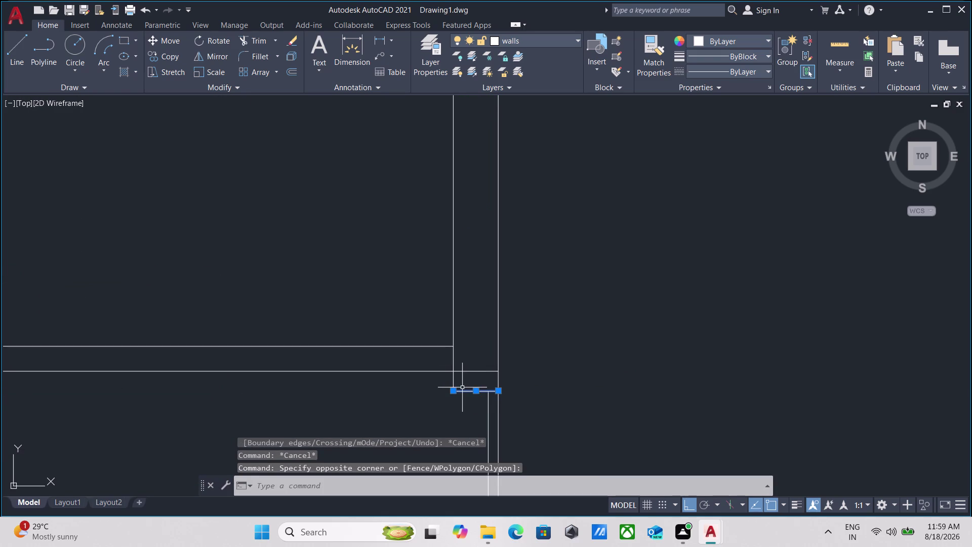